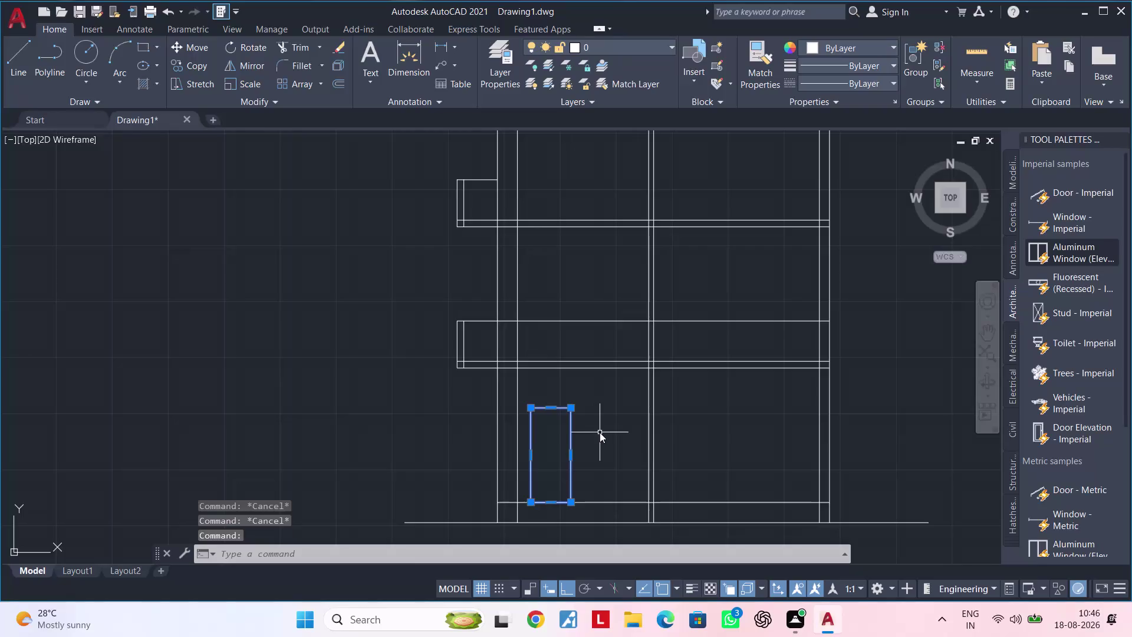
Copy the door rectangle from its bottom base point onto the first-floor line.
key(space)
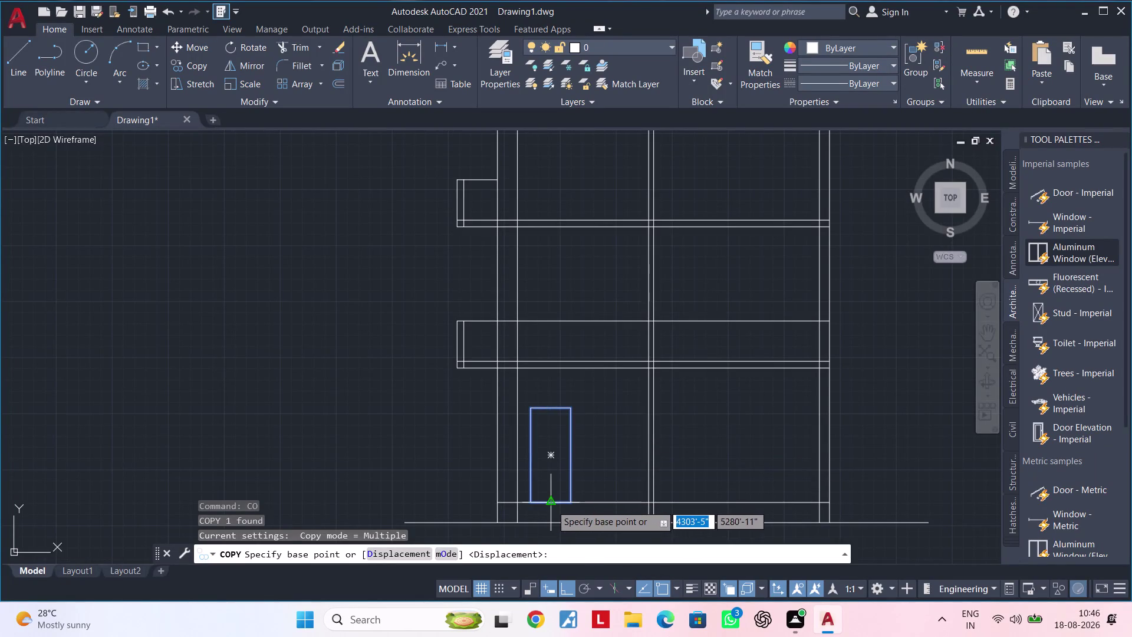
click(552, 505)
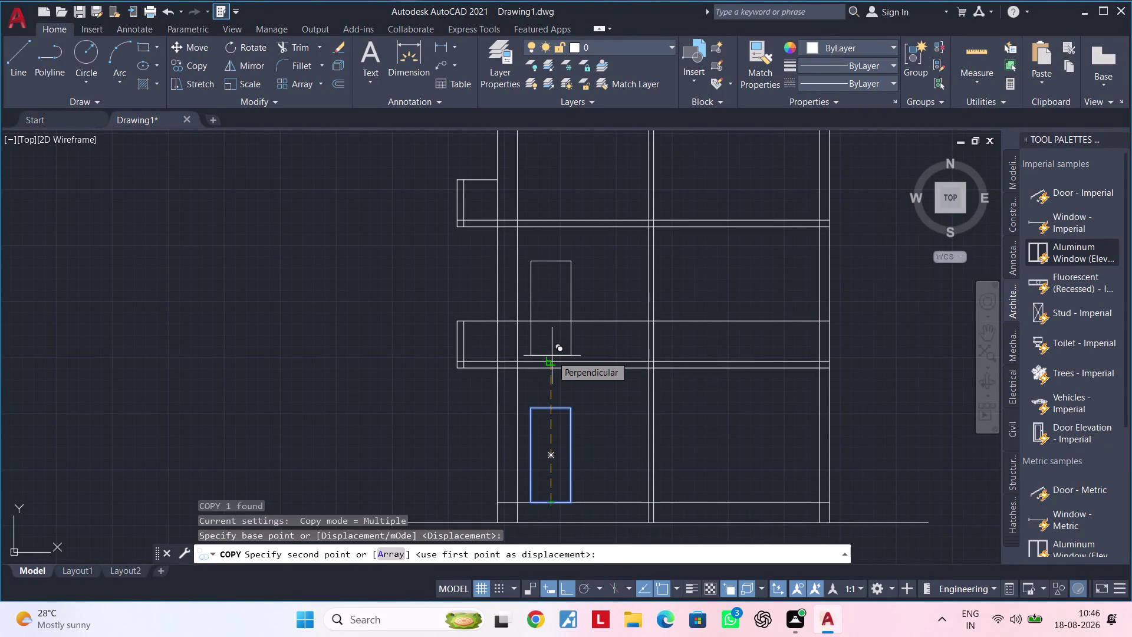
scroll(up, 3)
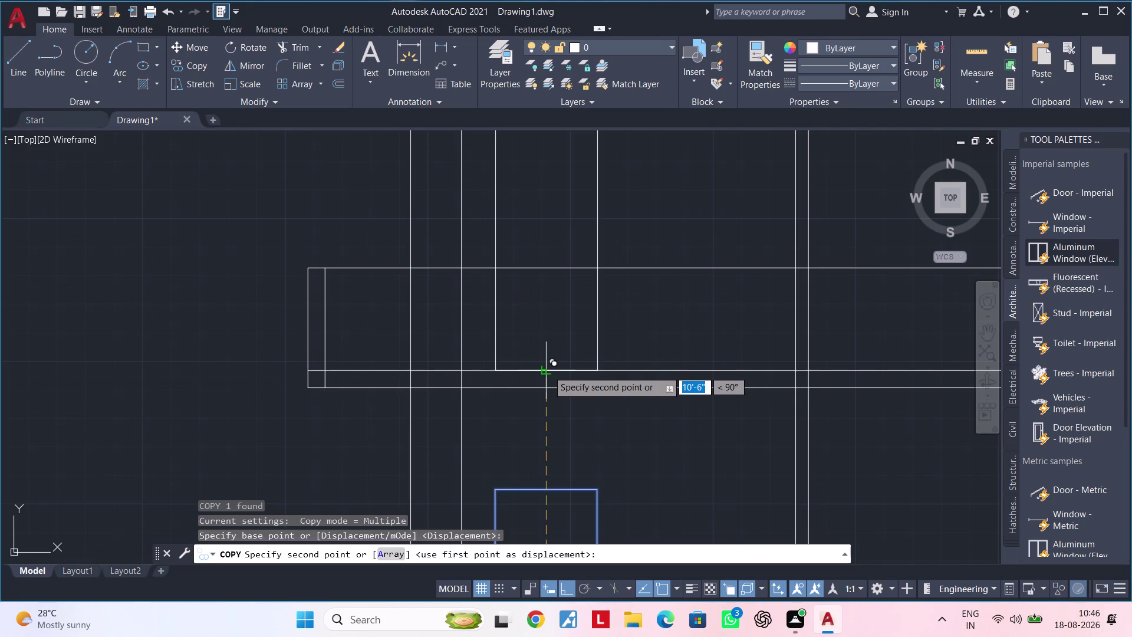
click(548, 370)
Place a second door copy on the second-floor line and end the copy command.
middle_drag(554, 320, 545, 513)
scroll(down, 3)
middle_drag(557, 323, 541, 483)
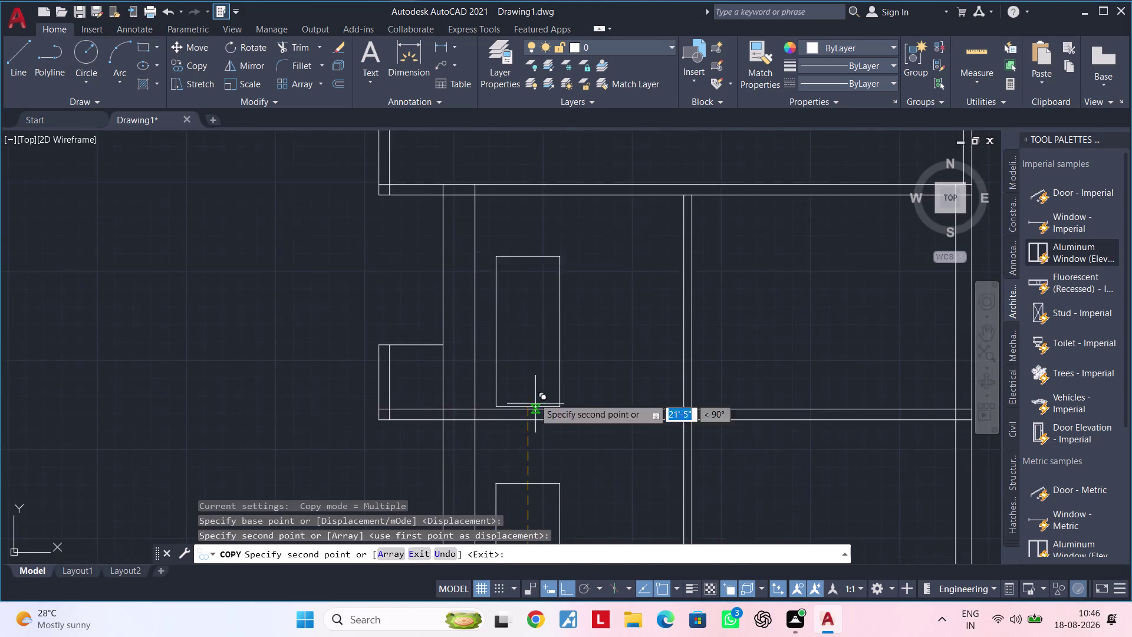
scroll(up, 3)
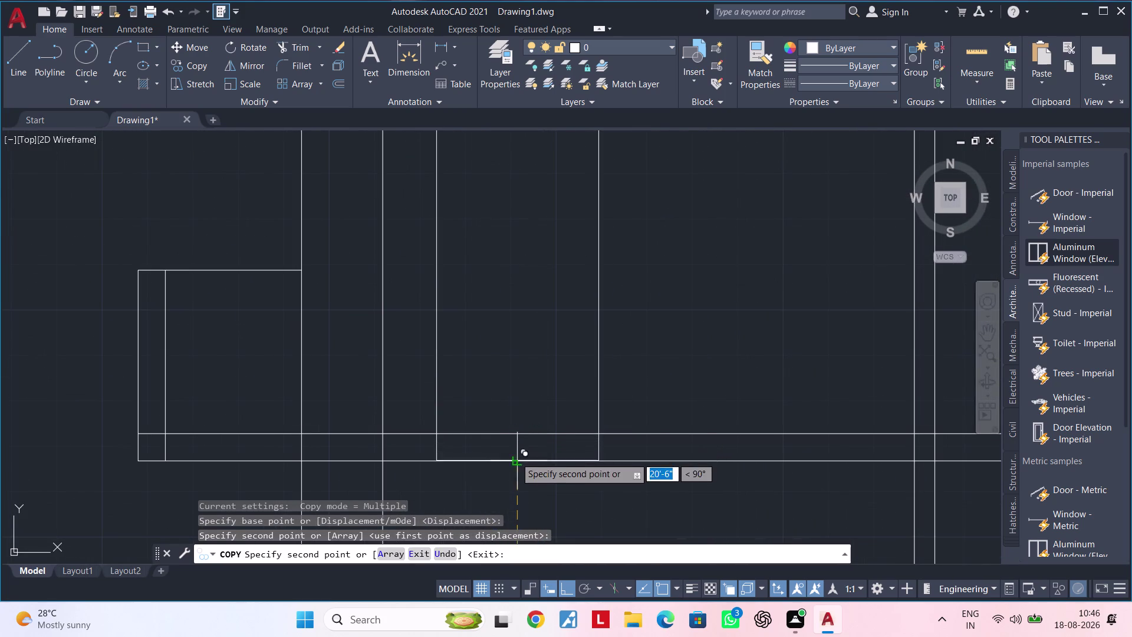
click(517, 432)
scroll(down, 3)
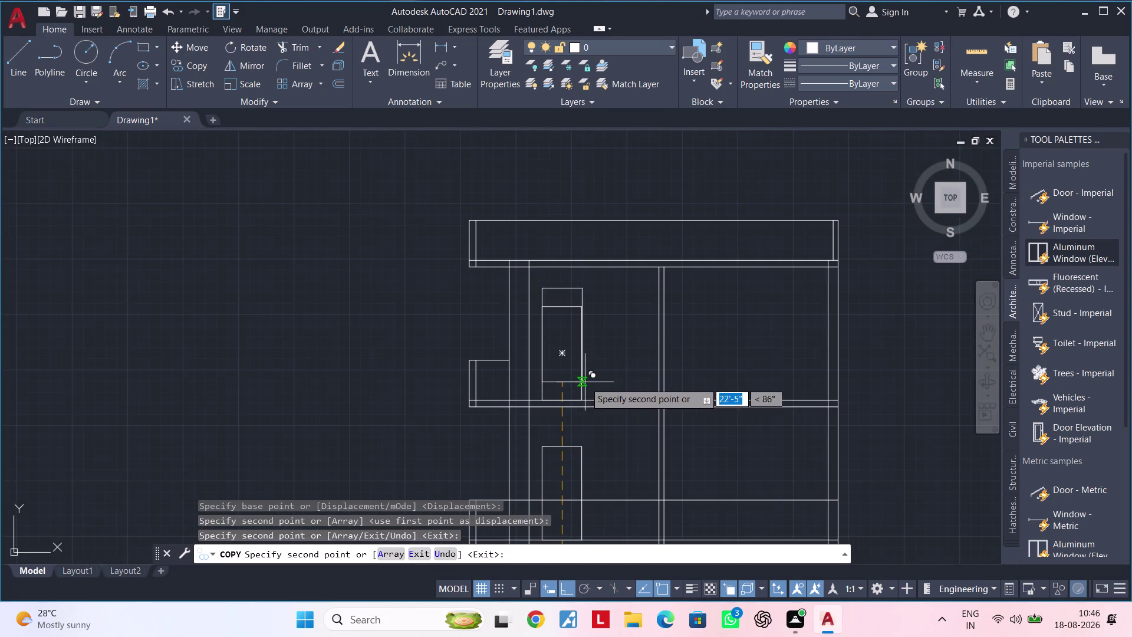
middle_drag(585, 383, 598, 338)
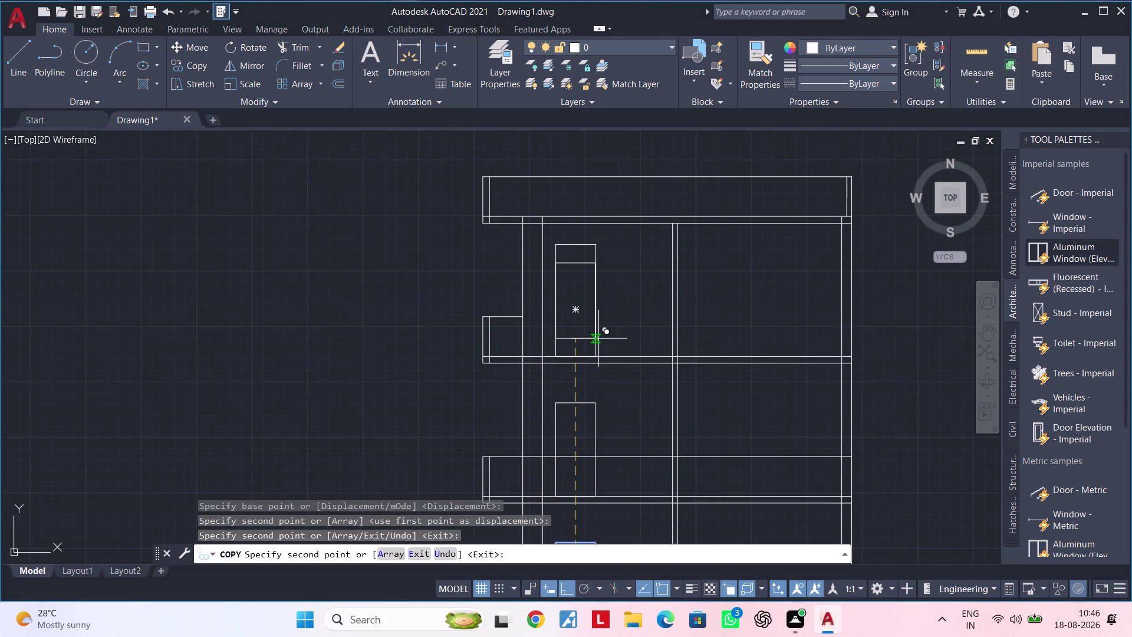
key(Escape)
key(Escape)
key(Escape)
middle_drag(591, 414, 611, 348)
key(Escape)
key(Escape)
key(Escape)
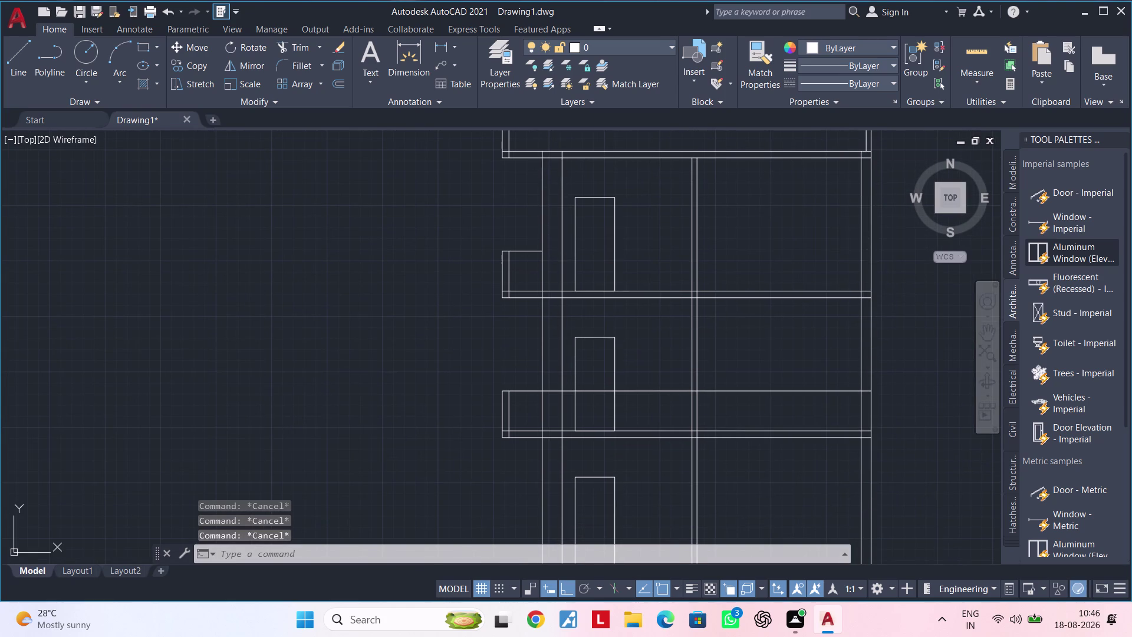
Abandon the trim and erase the horizontal line through the first-floor door.
text(TR)
key(space)
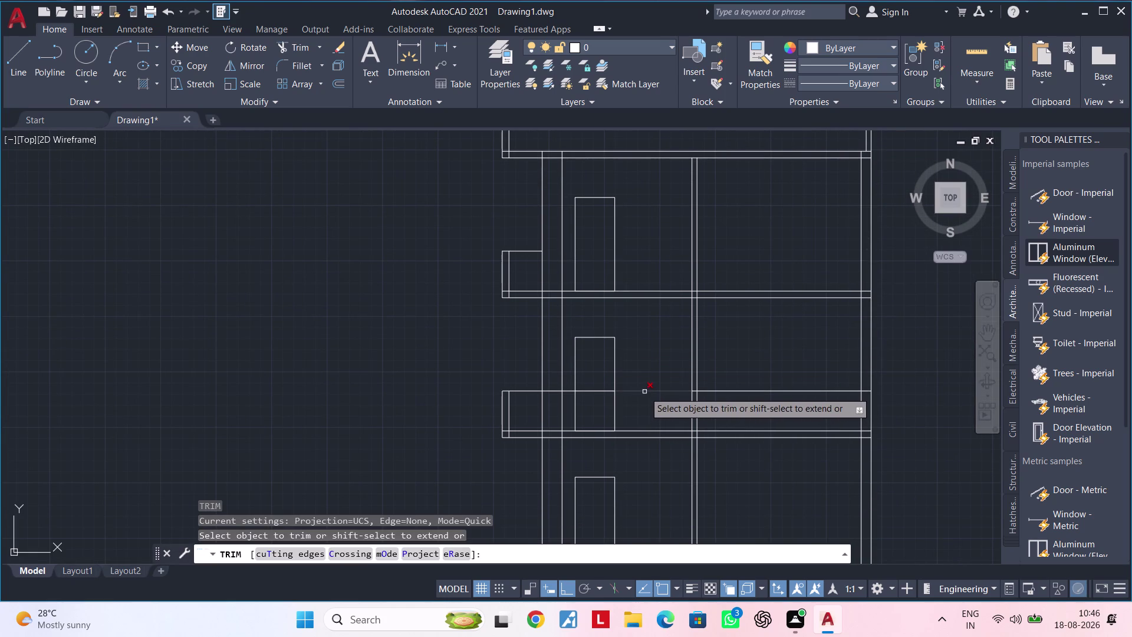
scroll(up, 3)
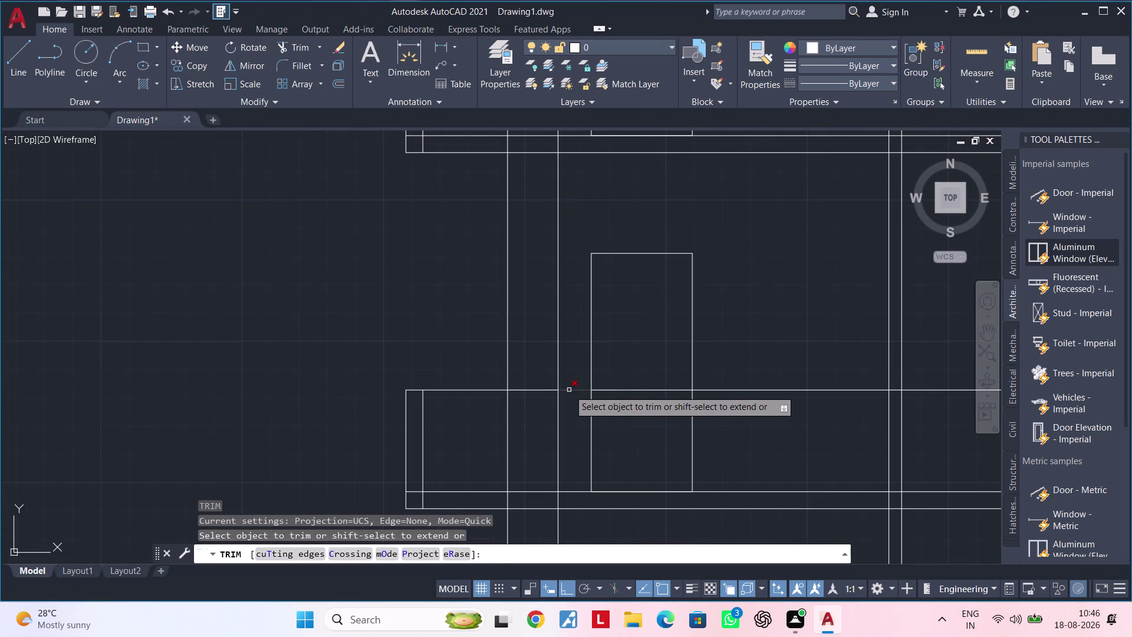
click(569, 389)
key(Escape)
click(641, 390)
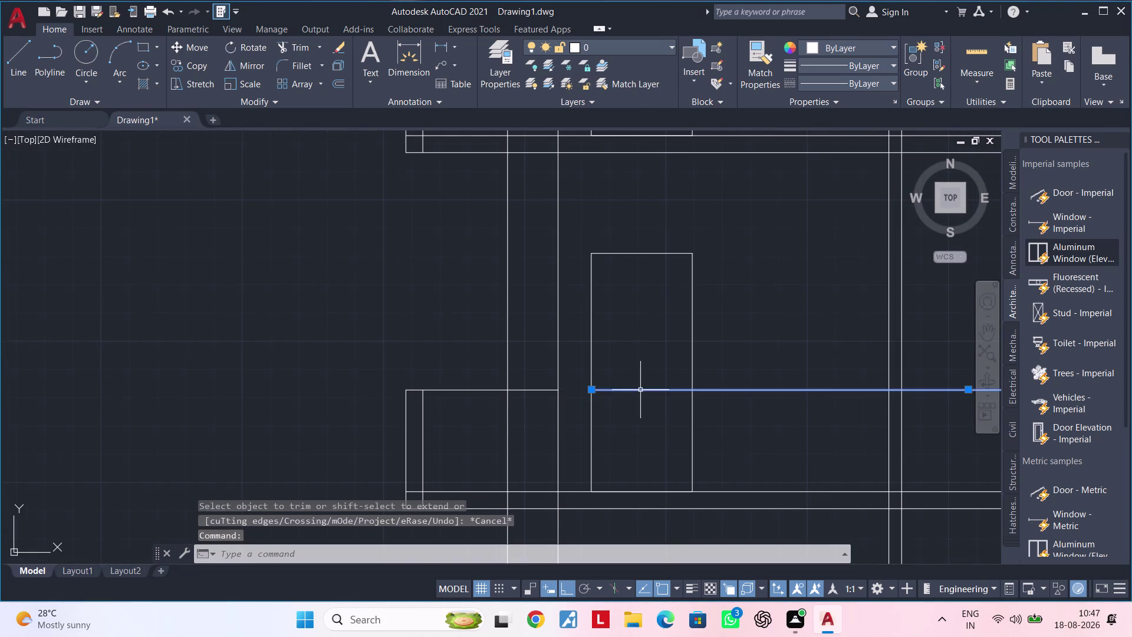
key(Delete)
scroll(down, 3)
middle_drag(693, 413, 627, 413)
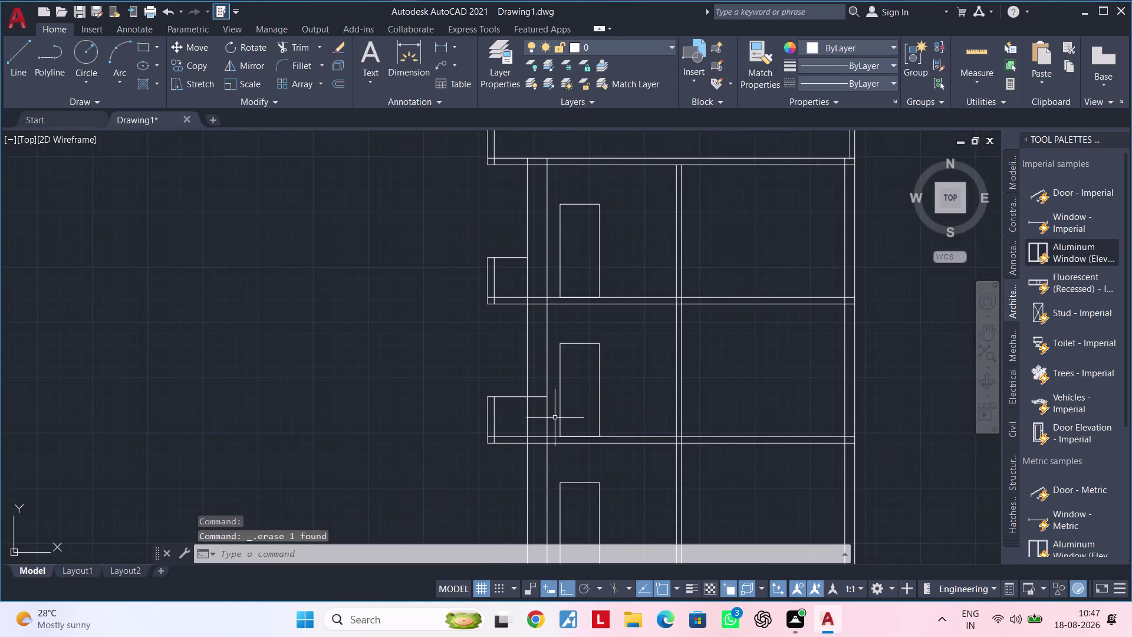
Drag the balcony top line's endpoint grip, then cancel the stretch.
middle_drag(558, 407, 596, 264)
middle_drag(595, 274, 589, 408)
scroll(up, 3)
click(546, 261)
click(555, 260)
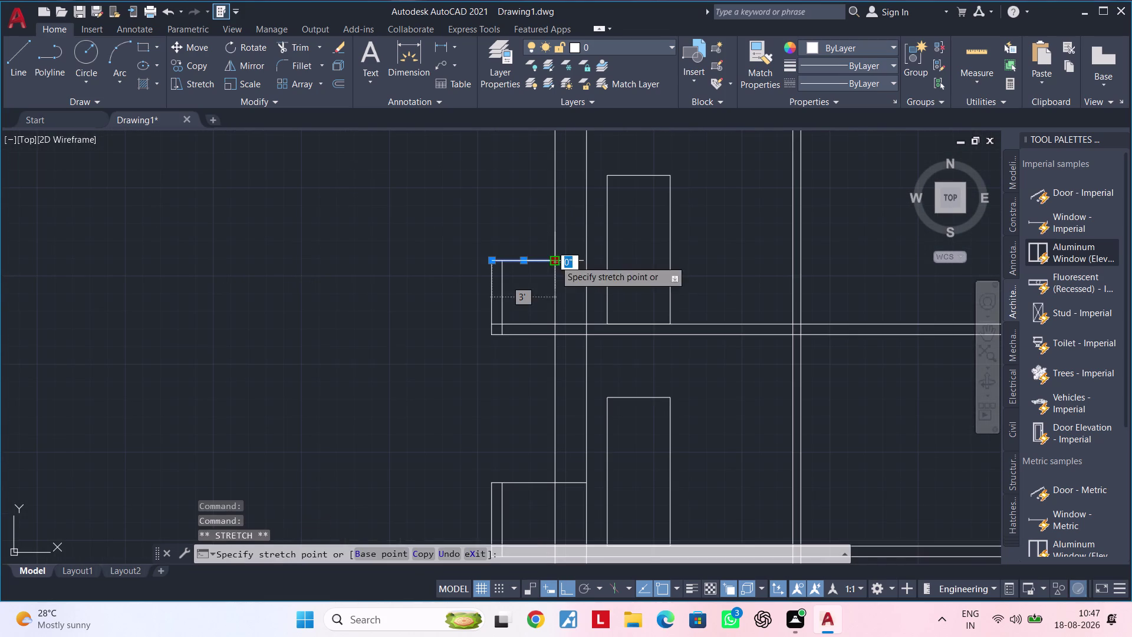
click(590, 258)
scroll(down, 3)
key(Escape)
Clear all selections and pending commands, and bring the ground floor into view.
middle_drag(675, 319, 647, 306)
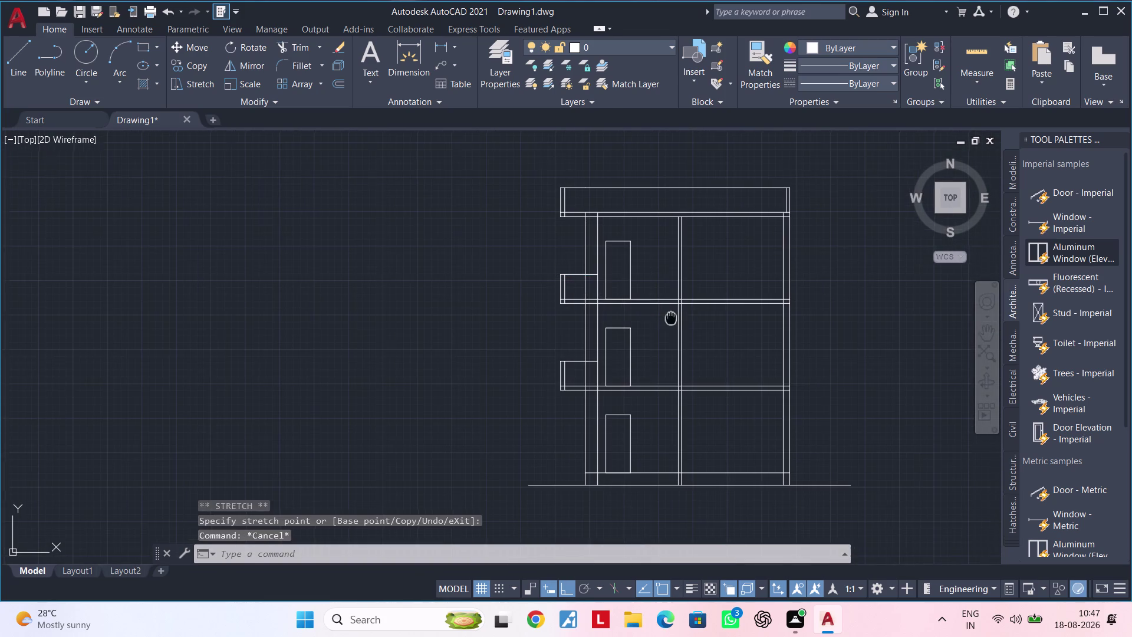
middle_drag(648, 306, 597, 286)
key(Escape)
key(Escape)
key(Escape)
key(Escape)
key(Escape)
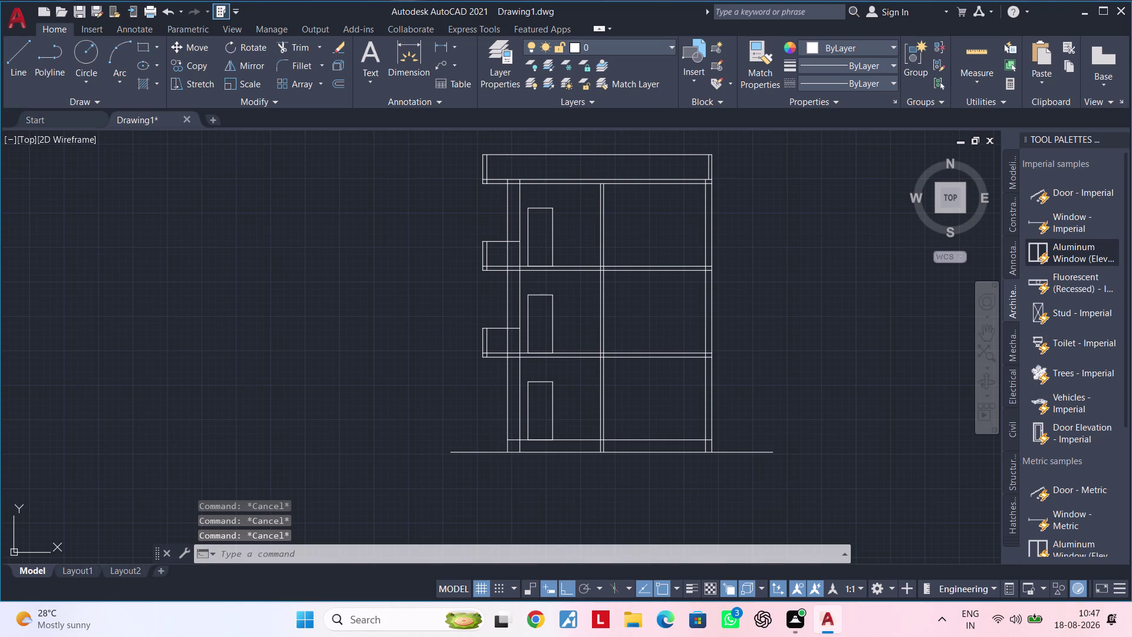
key(Escape)
key(Escape)
key(Escape)
key(Escape)
key(Escape)
key(Escape)
key(Escape)
middle_drag(580, 318, 591, 203)
scroll(up, 3)
middle_drag(588, 282, 539, 333)
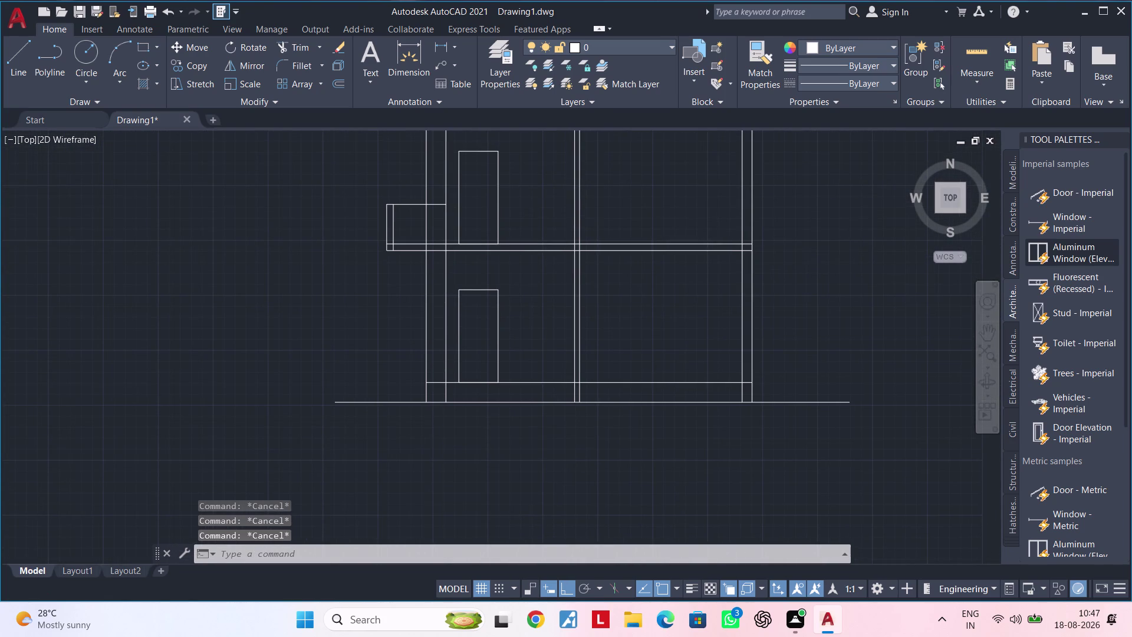
Draw a square window rectangle beside the ground-floor door.
key(Escape)
key(Escape)
key(r)
key(e)
text(C)
key(space)
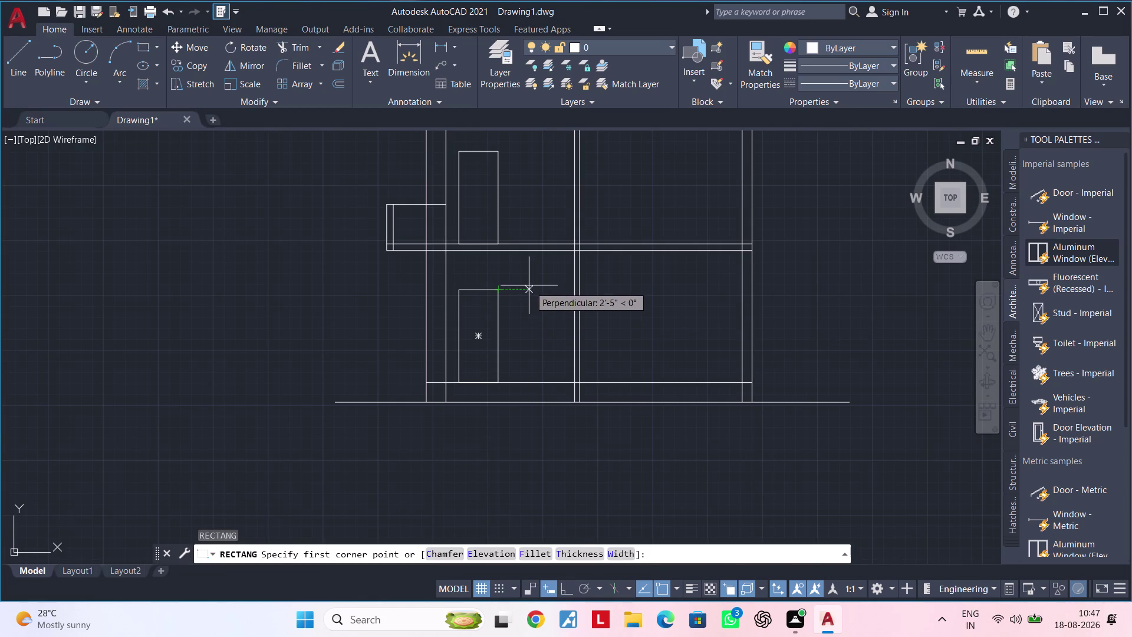
click(527, 287)
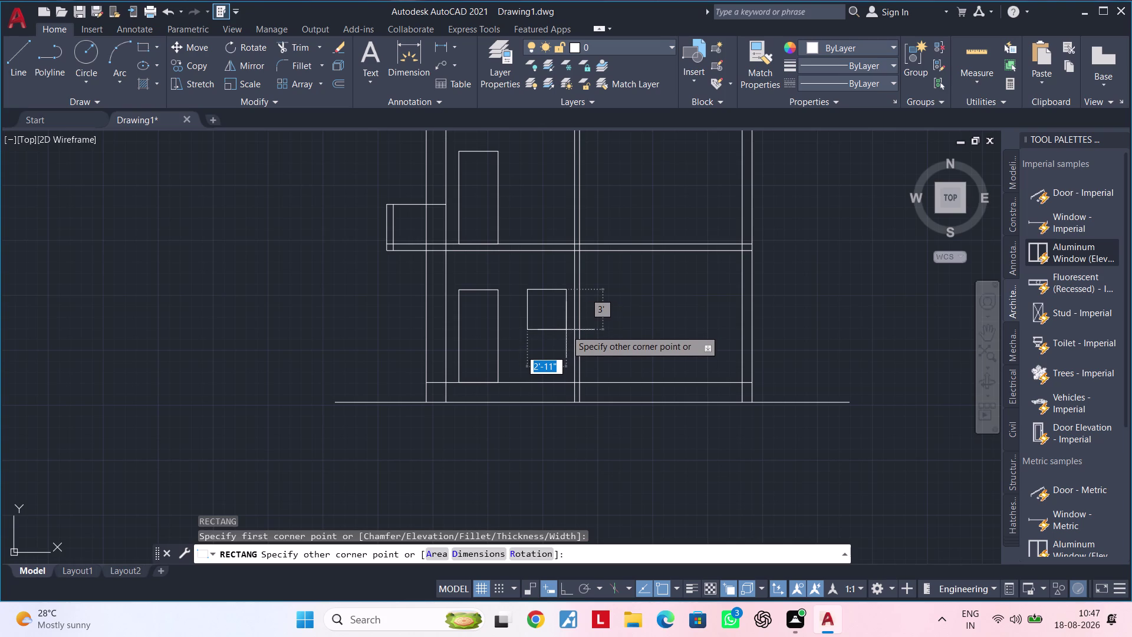
click(567, 329)
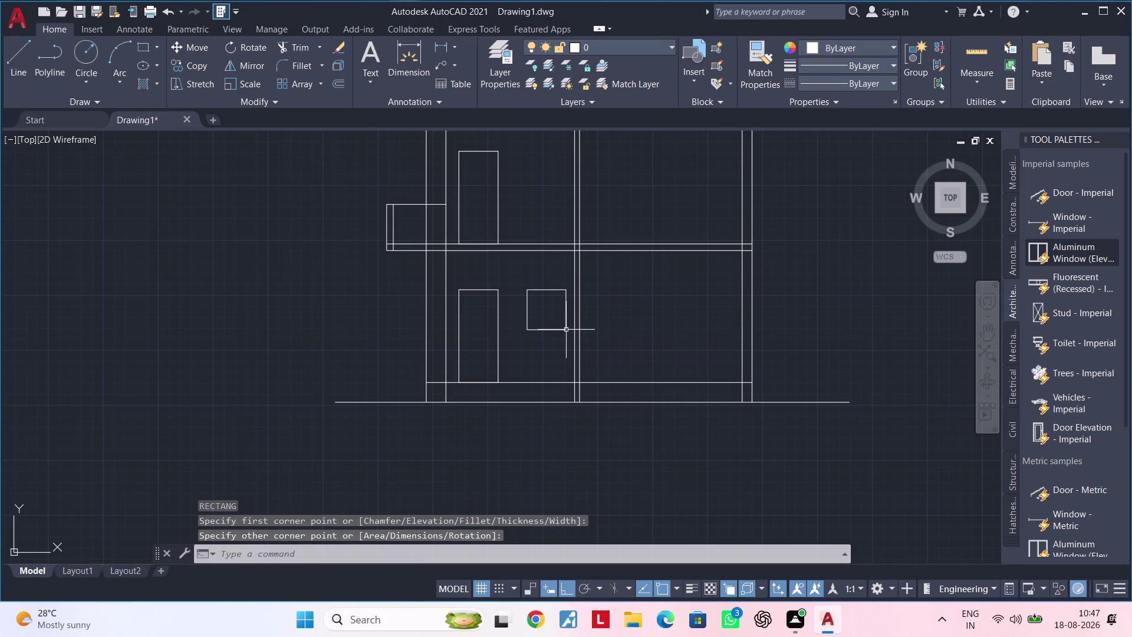
Move the new window square slightly to the left.
scroll(up, 3)
click(546, 329)
middle_drag(545, 303, 476, 357)
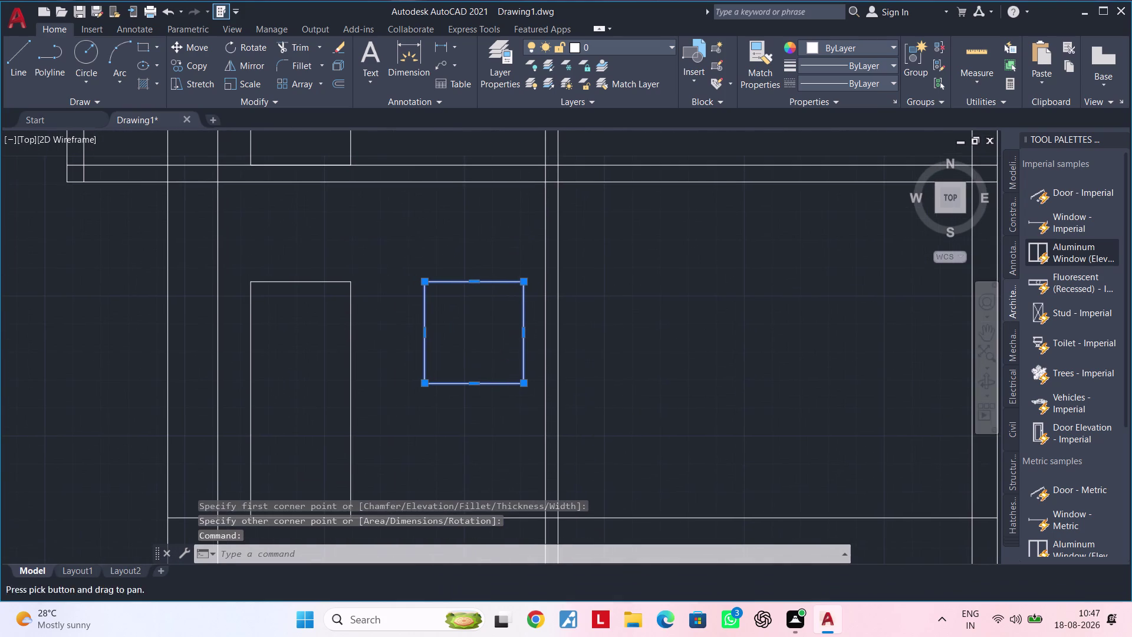
key(m)
key(space)
click(476, 340)
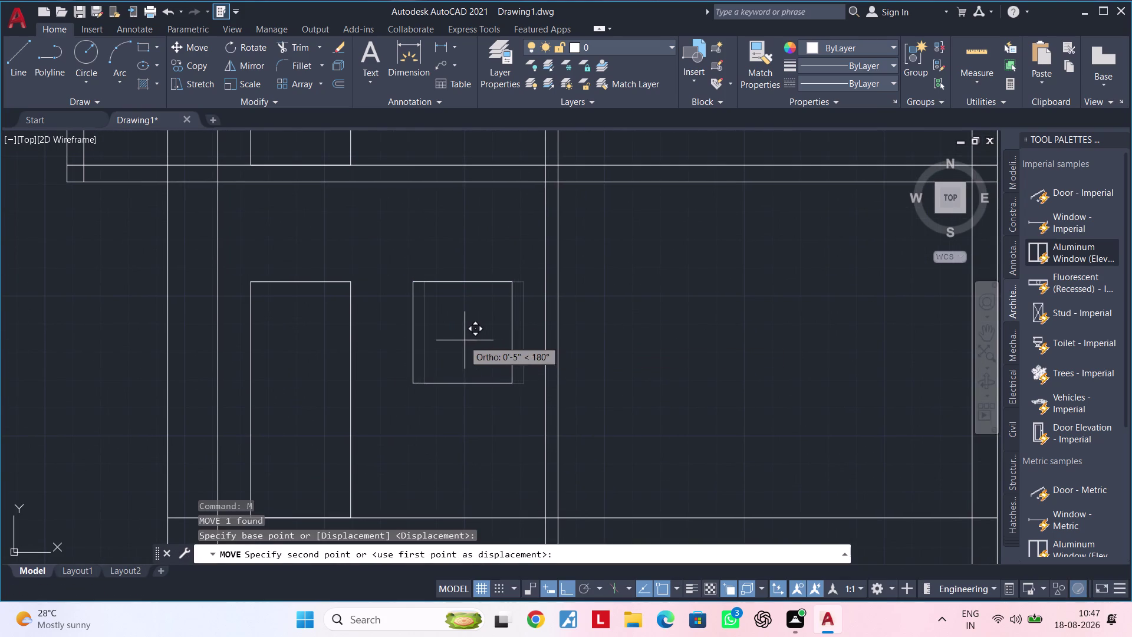
click(462, 341)
middle_drag(463, 340, 448, 399)
key(Escape)
key(Escape)
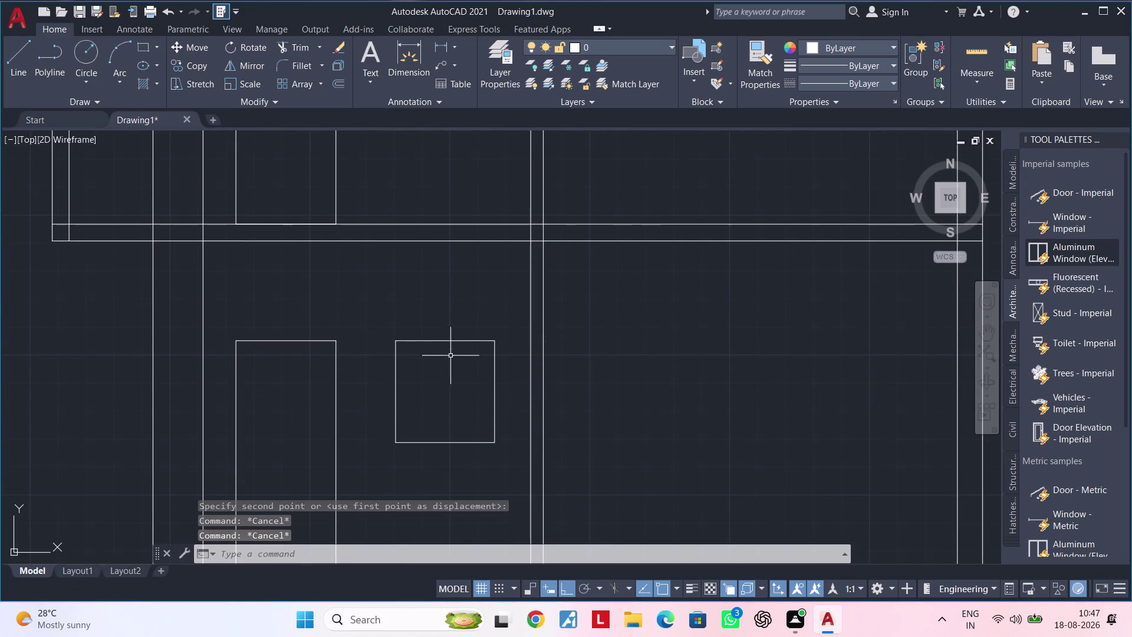
Copy the window from the door-top base point onto the first and second floors.
click(450, 340)
key(c)
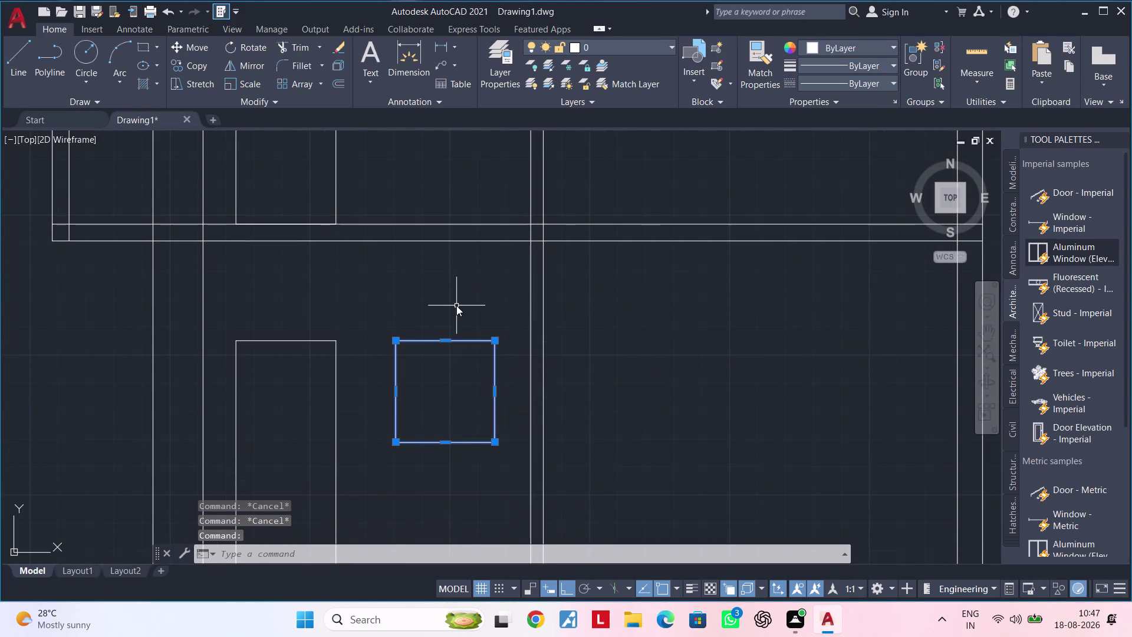
text(O)
key(space)
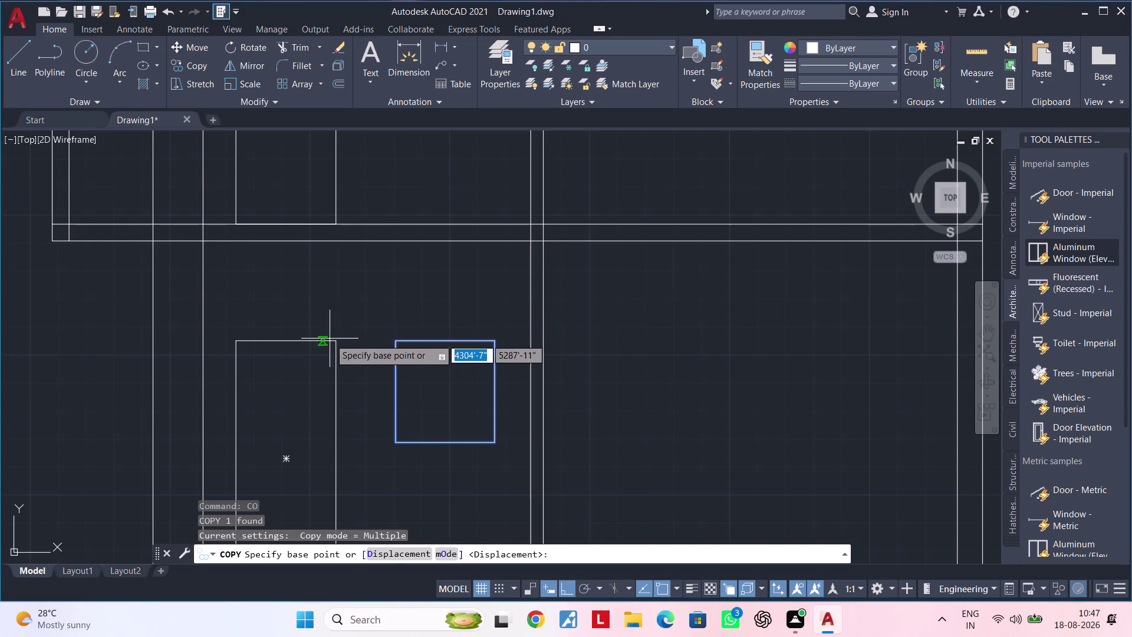
click(285, 339)
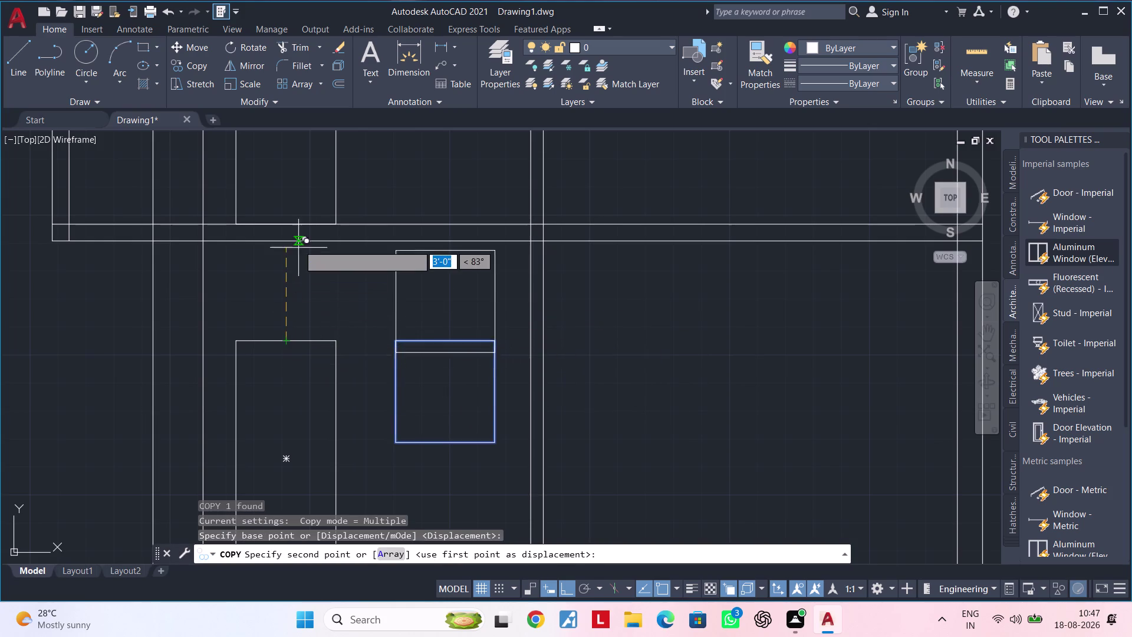
middle_drag(299, 244, 296, 419)
click(283, 163)
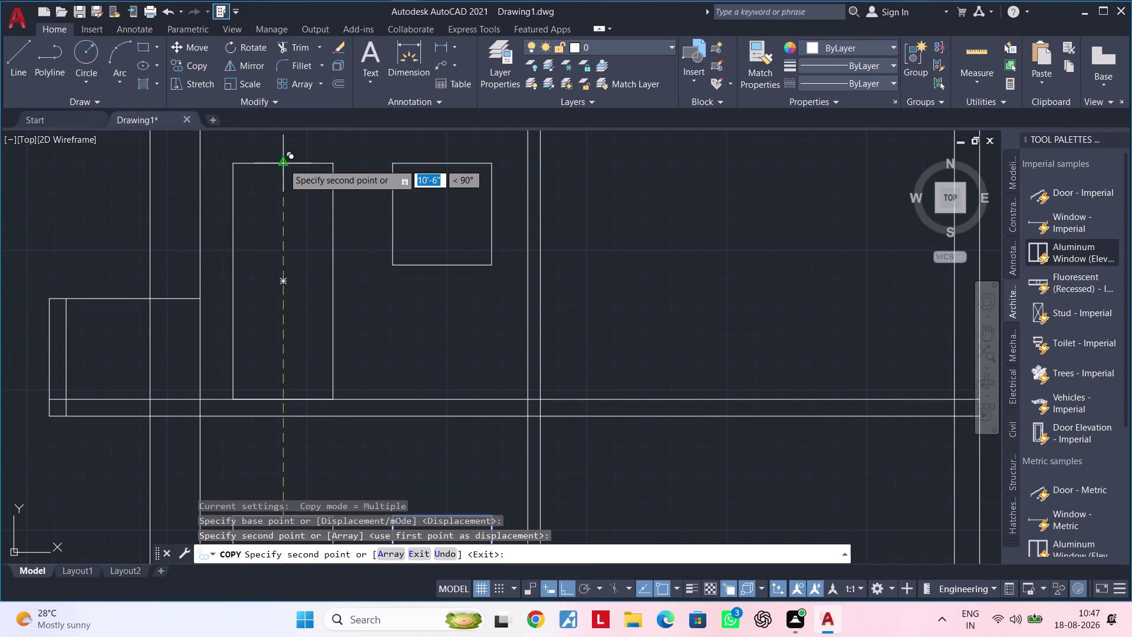
middle_drag(308, 156, 307, 465)
middle_drag(260, 186, 267, 374)
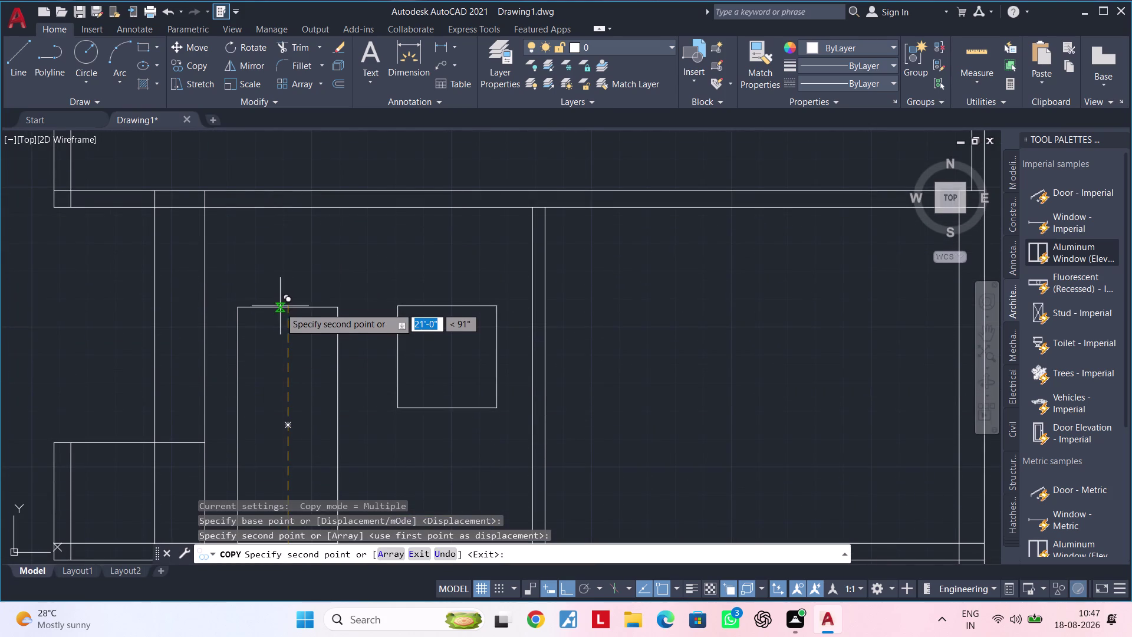
click(289, 309)
scroll(down, 3)
key(Escape)
key(Escape)
middle_drag(522, 340, 513, 334)
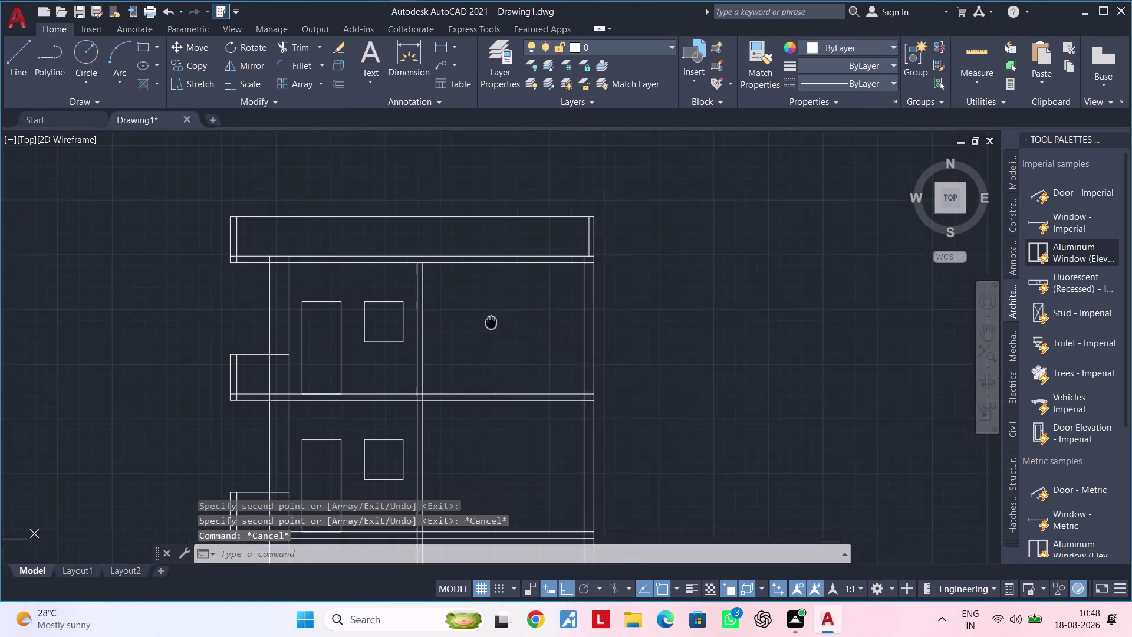
Pan and zoom to the section's upper floors, clearing any pending commands.
middle_drag(512, 334, 400, 289)
scroll(down, 3)
middle_drag(468, 325, 463, 256)
middle_drag(429, 263, 490, 262)
key(Escape)
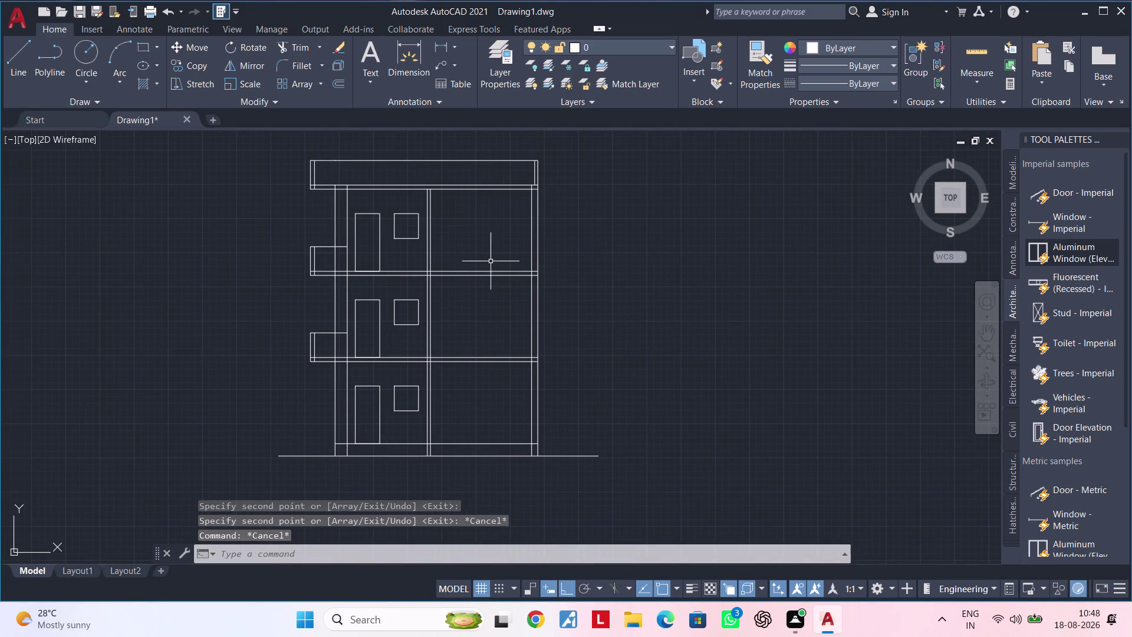
key(Escape)
key(Escape)
key(Escape)
key(Escape)
key(Escape)
key(Escape)
key(Escape)
key(Escape)
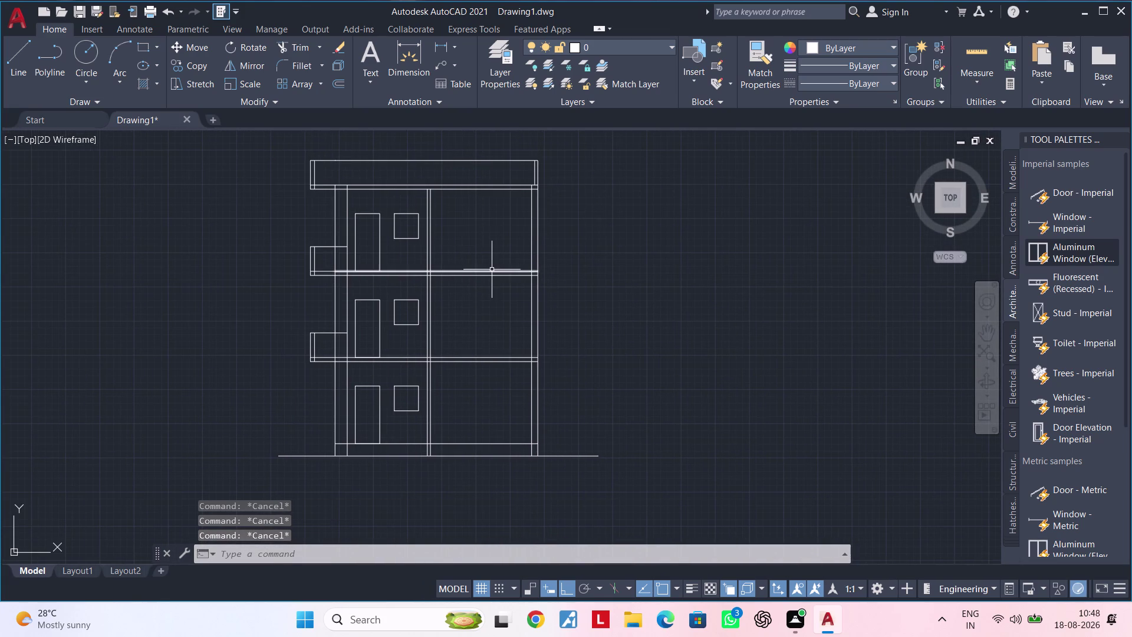
middle_drag(492, 266, 475, 326)
scroll(up, 3)
middle_drag(463, 286, 451, 289)
key(Escape)
key(Escape)
key(Escape)
key(Escape)
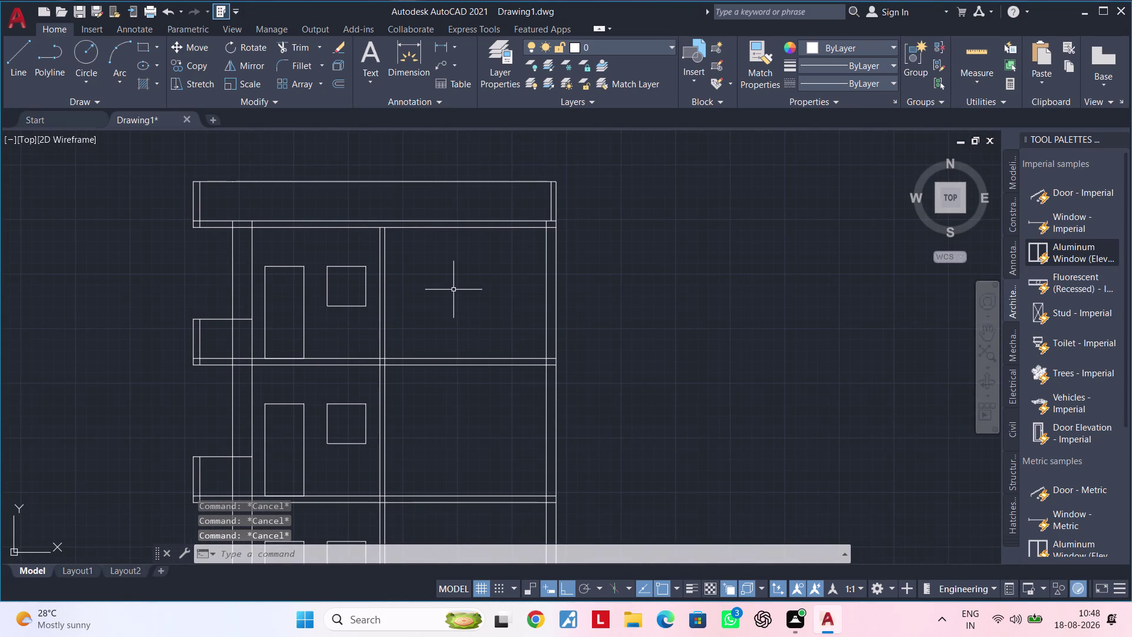
key(Escape)
key(Escape)
key(Escape)
Draw a square window rectangle in the top floor's right-hand room.
text(REC)
key(space)
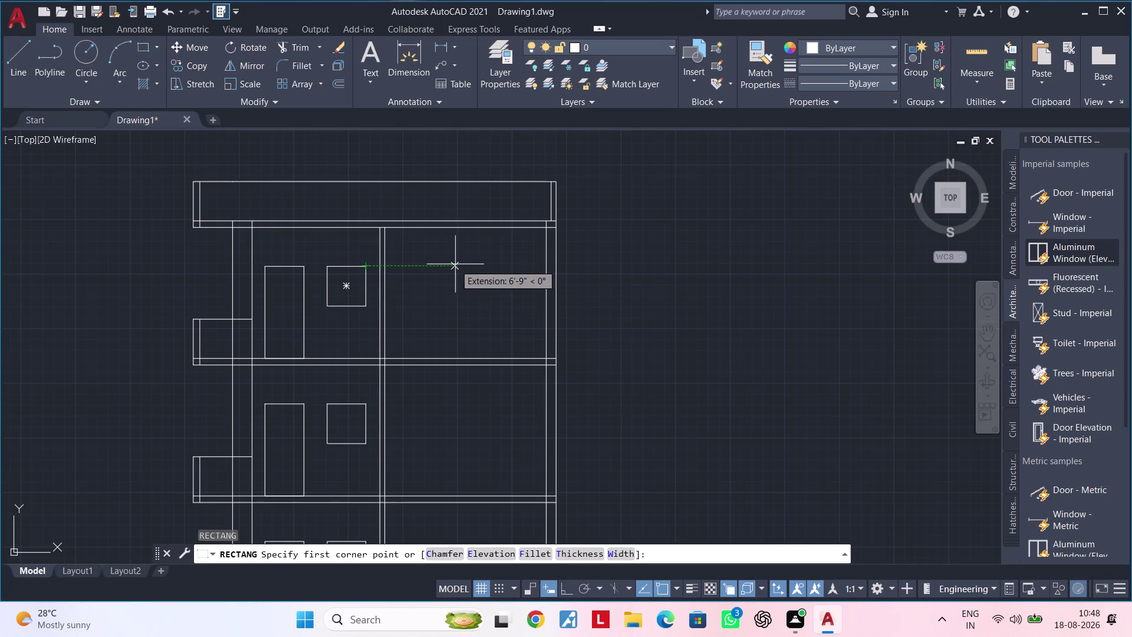
click(454, 264)
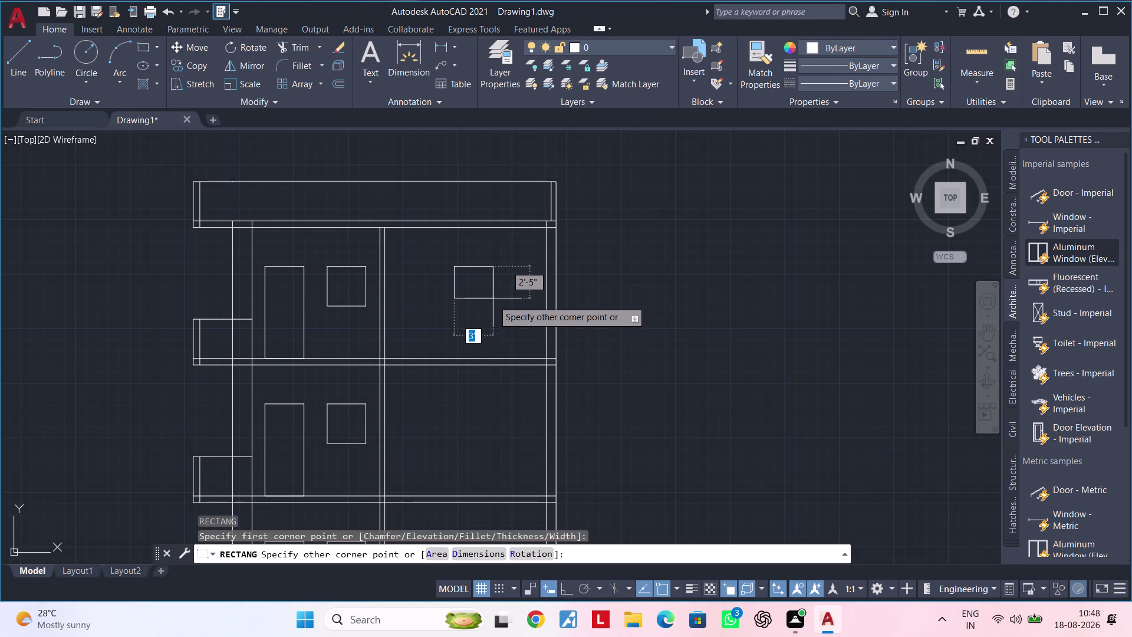
click(493, 307)
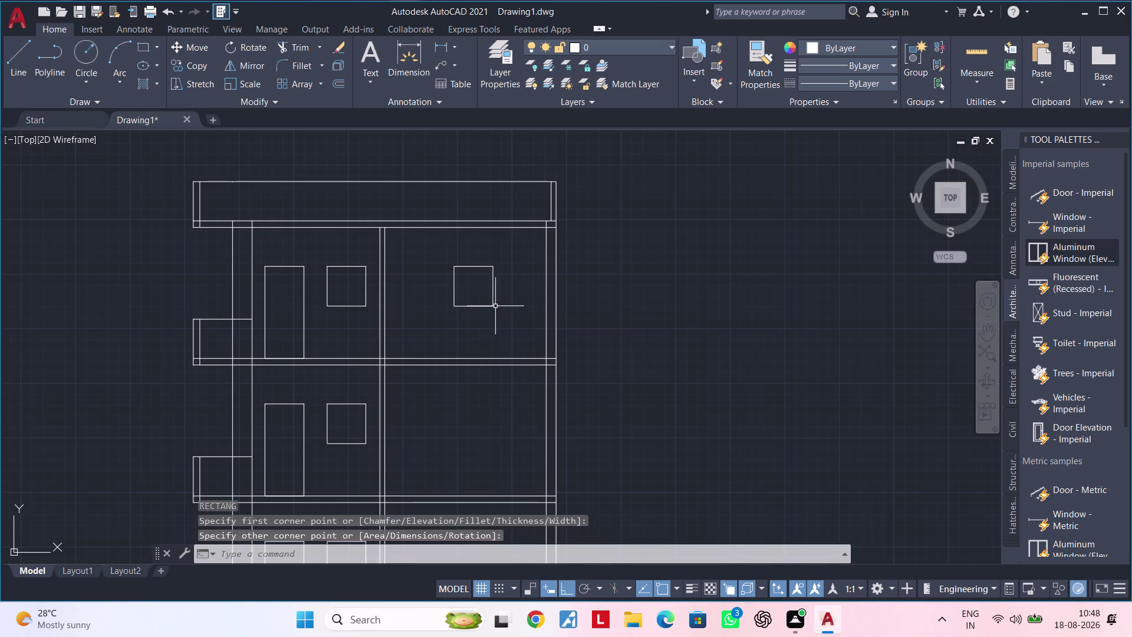
middle_drag(501, 308, 510, 303)
key(Escape)
key(Escape)
key(Escape)
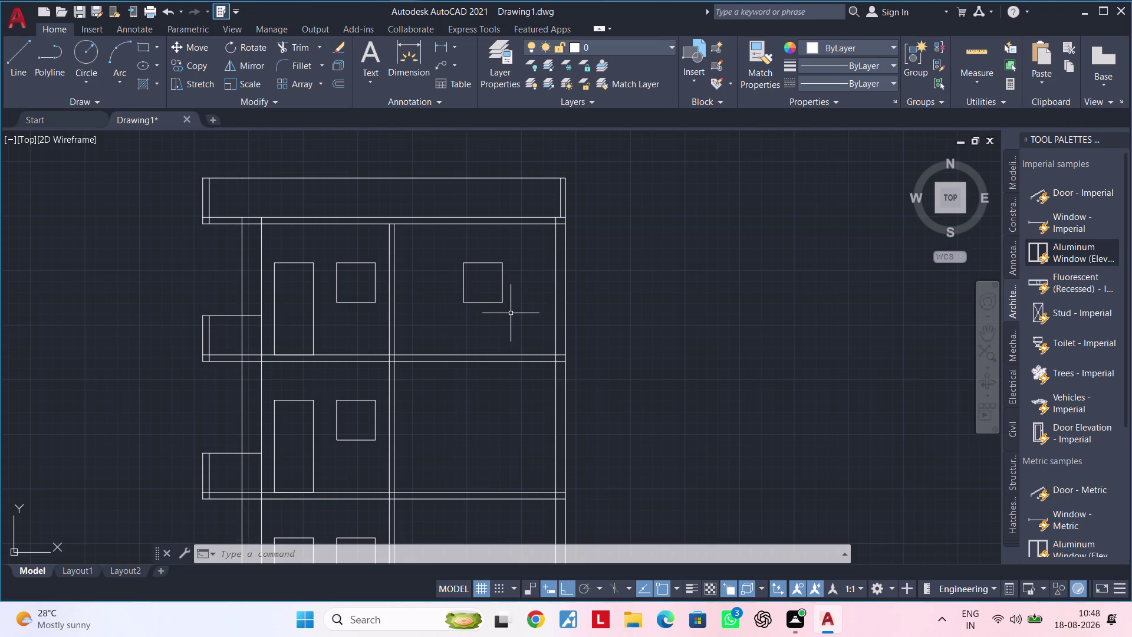
middle_drag(508, 314, 495, 336)
key(Escape)
Select the new top-floor window square and begin copying it from a base point.
click(502, 271)
click(430, 344)
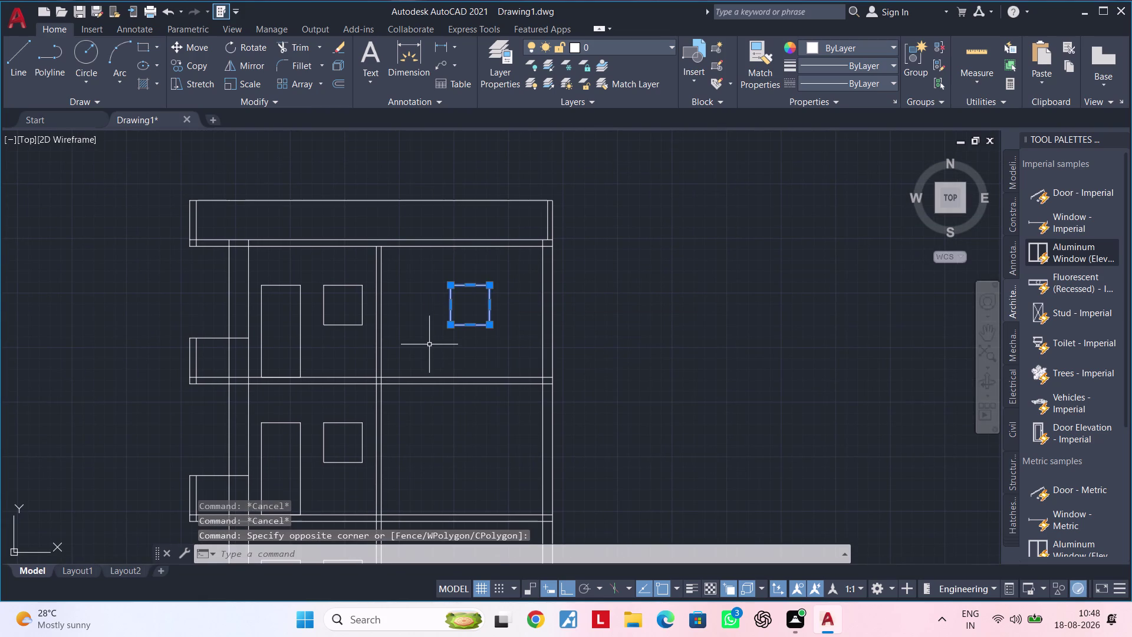
text(C)
text(O)
key(space)
click(343, 284)
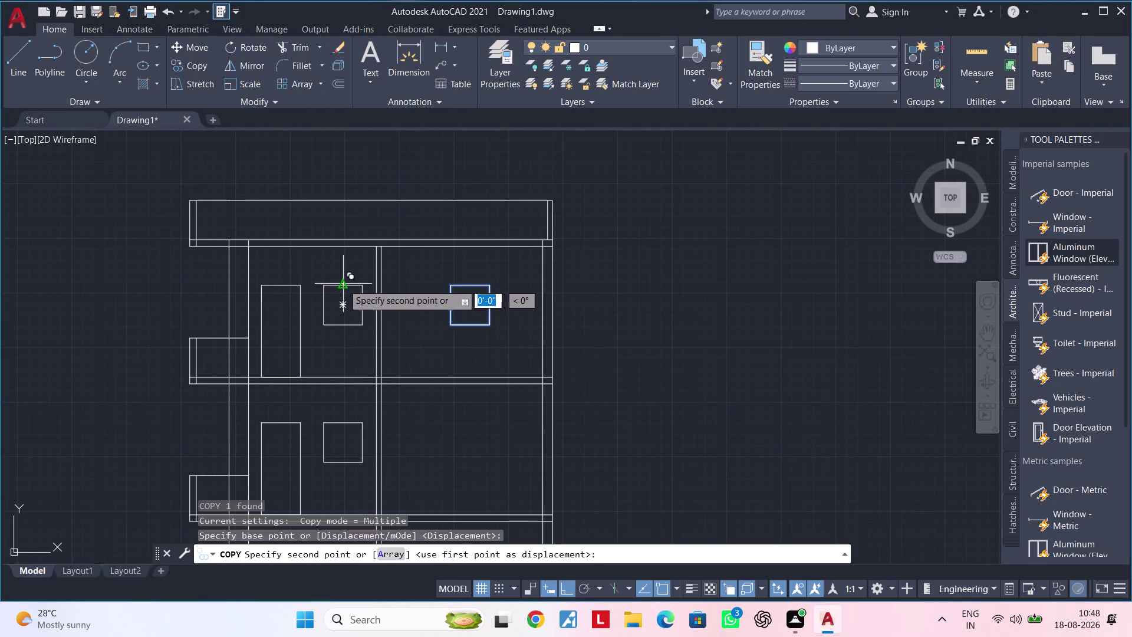
Place copies of the square window in the right-hand rooms of the two lower floors.
click(344, 424)
middle_drag(355, 405, 422, 280)
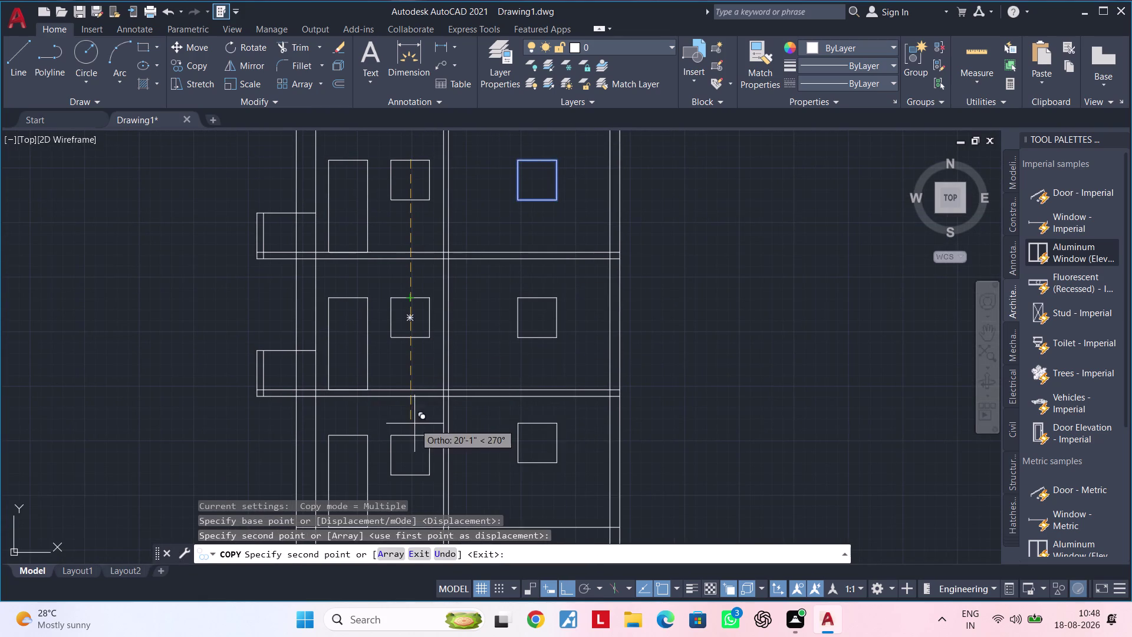
click(410, 434)
scroll(down, 3)
middle_drag(553, 413, 577, 356)
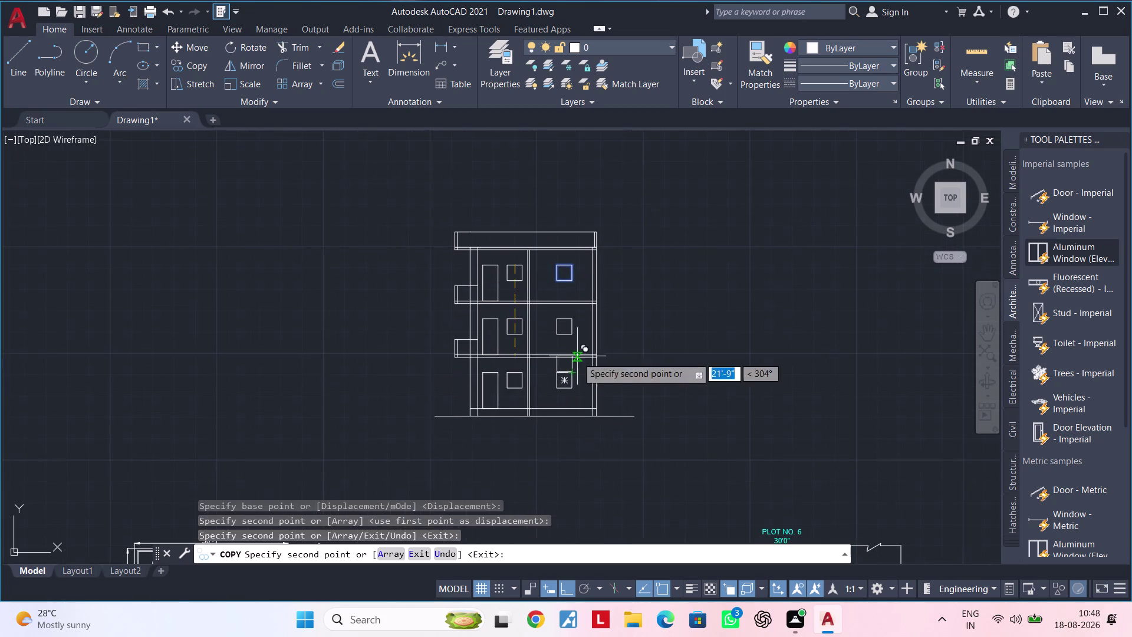
key(Escape)
key(Escape)
key(Escape)
key(Escape)
key(Escape)
key(Escape)
key(Escape)
key(Escape)
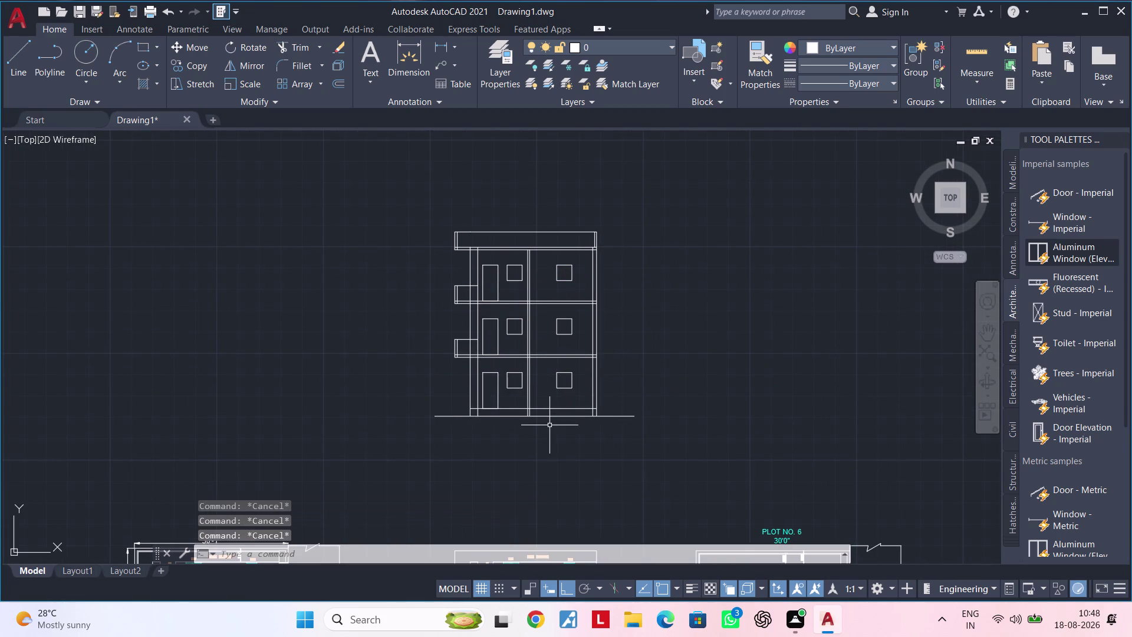
scroll(up, 3)
middle_drag(536, 427, 535, 439)
key(Escape)
key(Escape)
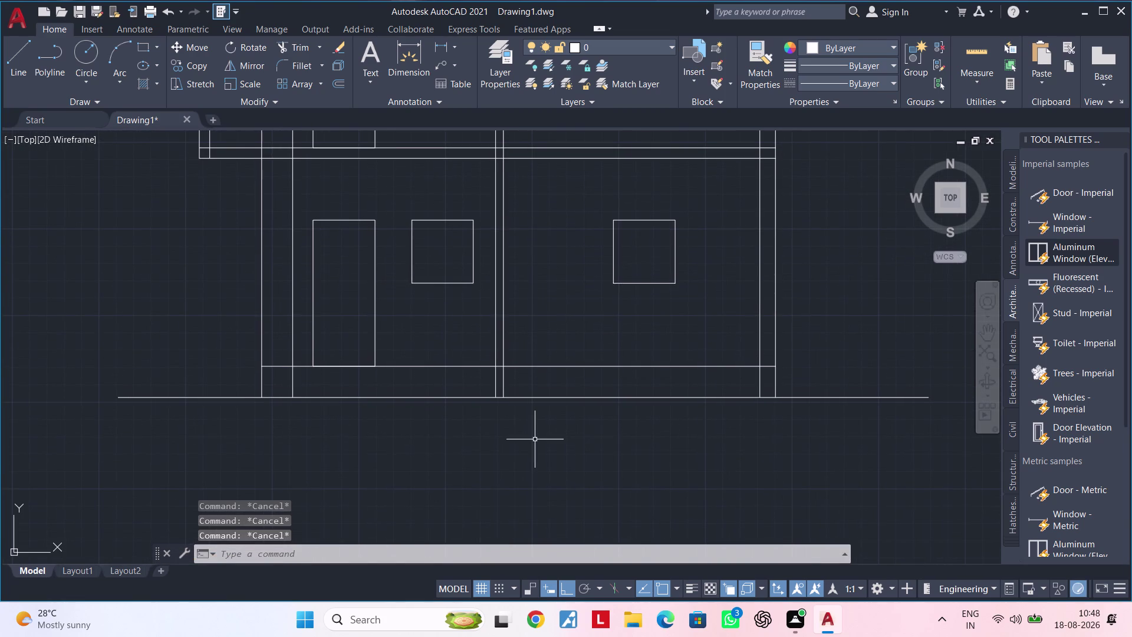
Fence-trim the leftover vertical line pieces around the copied windows with TR.
text(TR)
key(space)
scroll(up, 3)
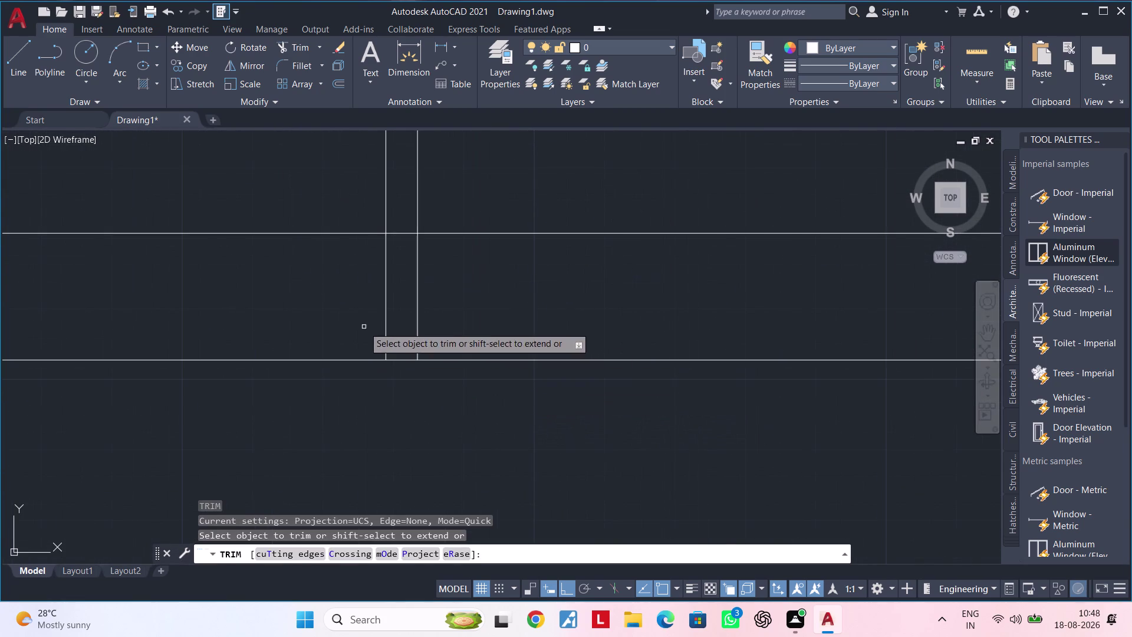
drag(400, 317, 469, 317)
click(509, 317)
drag(423, 304, 292, 304)
drag(316, 303, 329, 304)
drag(351, 306, 520, 306)
click(526, 307)
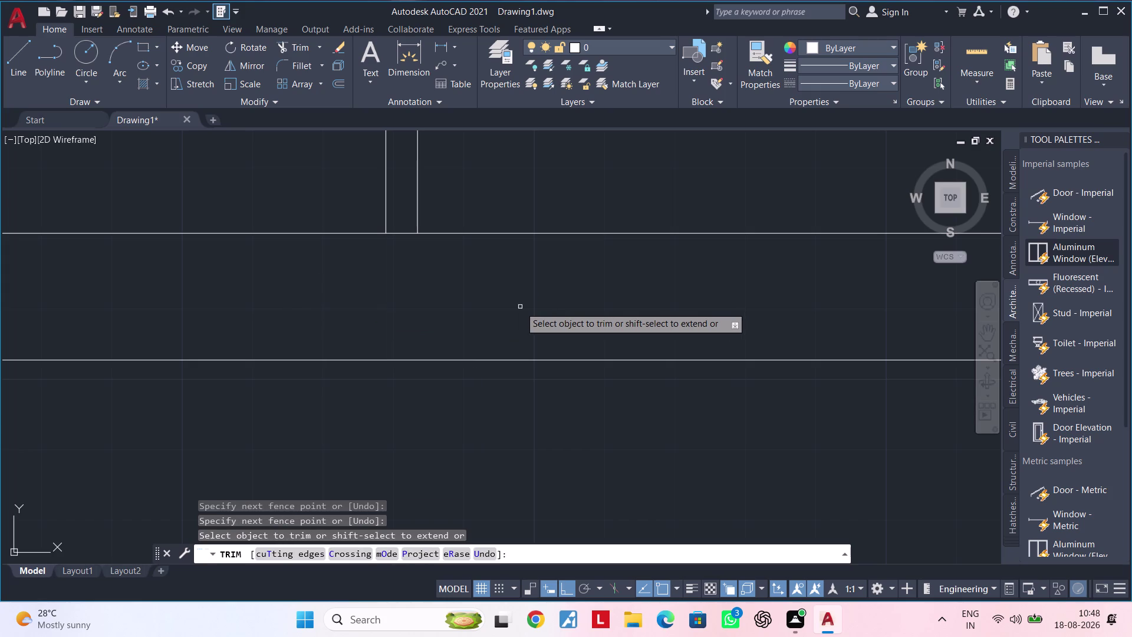
scroll(down, 3)
scroll(down, 3)
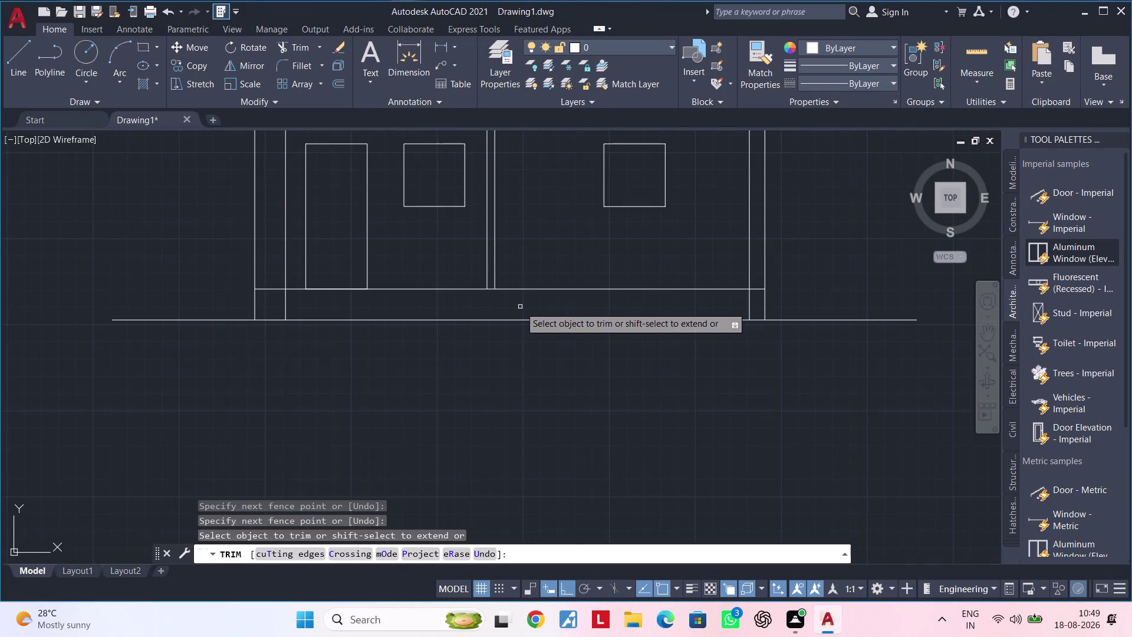
key(Escape)
key(Escape)
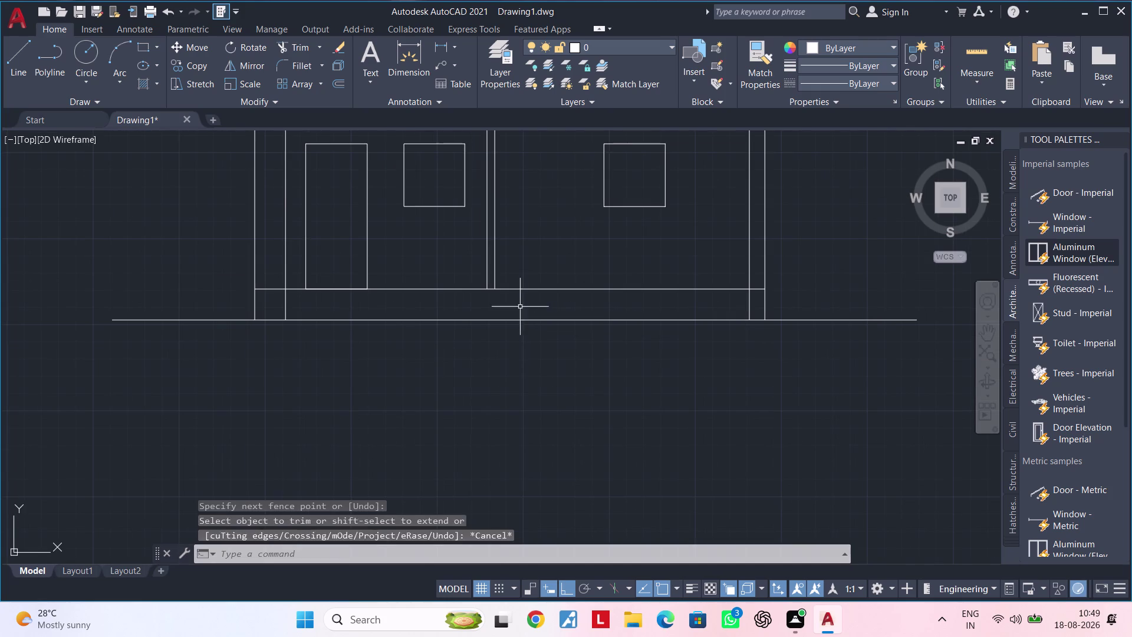
key(Escape)
key(Escape)
key(Escape)
key(Escape)
key(Escape)
key(Escape)
key(Escape)
middle_drag(520, 326, 518, 369)
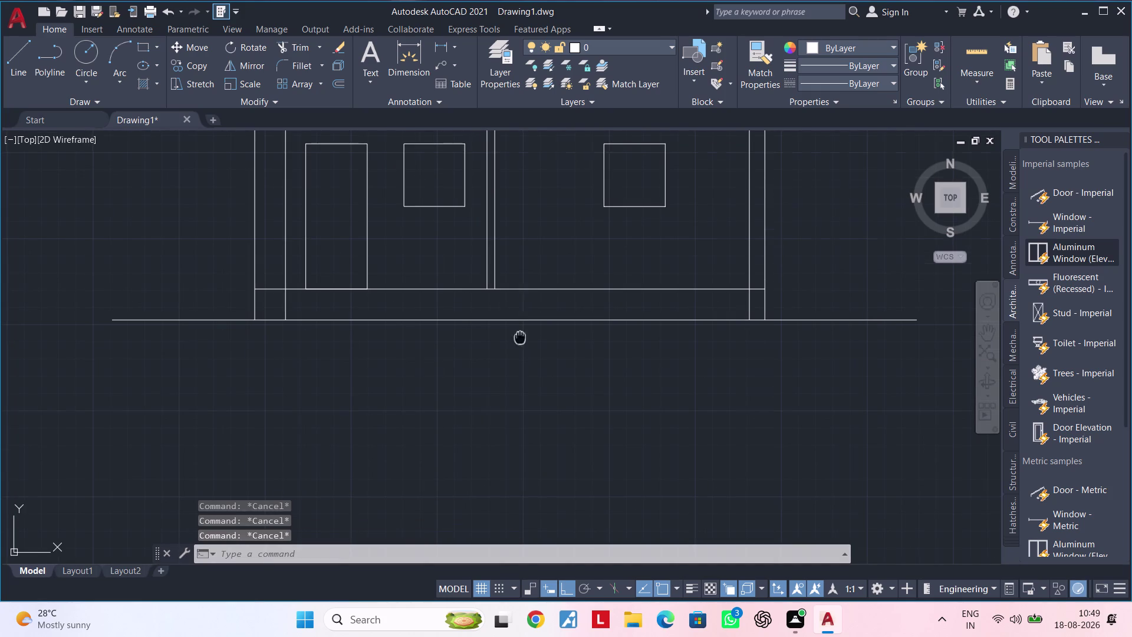
middle_drag(518, 369, 496, 477)
scroll(down, 3)
middle_drag(503, 416, 556, 438)
scroll(down, 3)
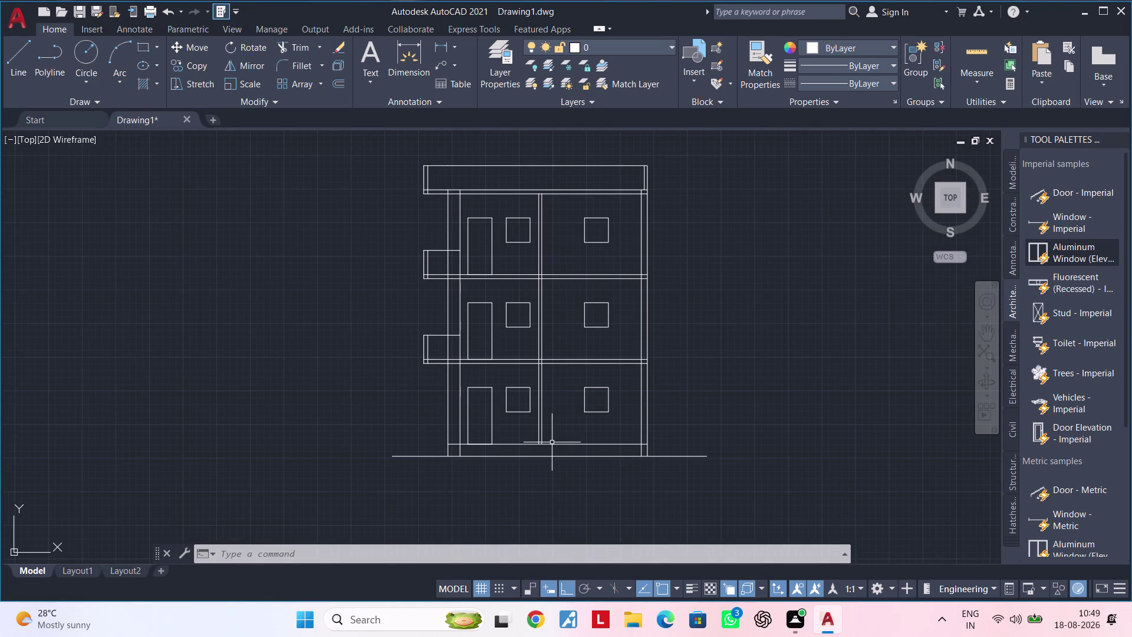
middle_drag(566, 437, 576, 440)
scroll(down, 3)
middle_drag(574, 439, 591, 323)
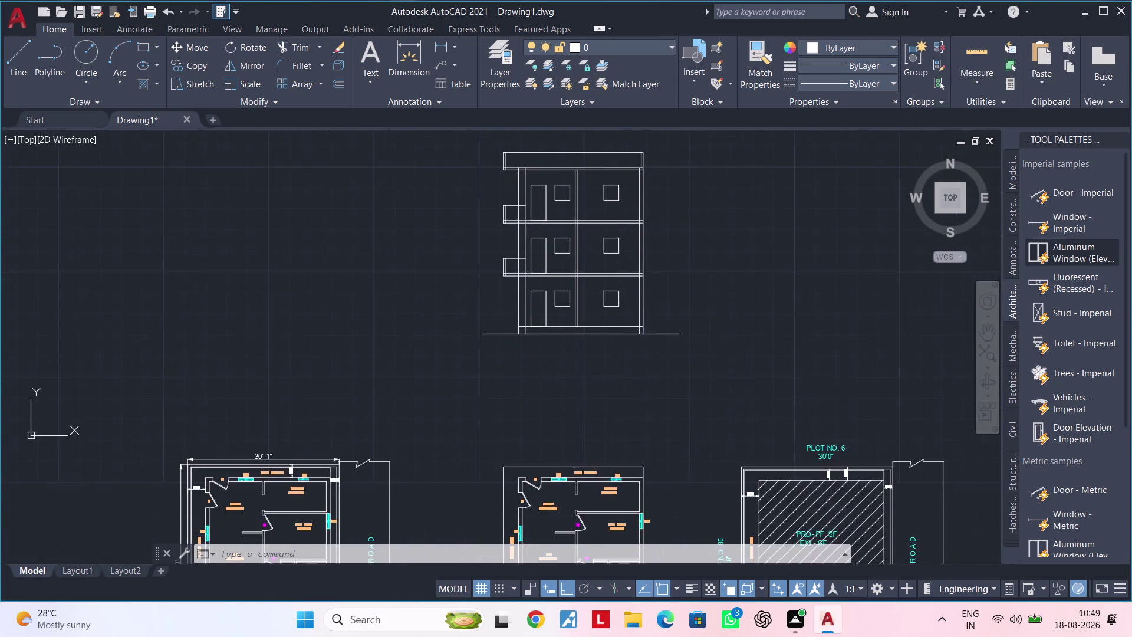
scroll(down, 3)
middle_drag(590, 379, 565, 421)
scroll(up, 3)
middle_drag(570, 357, 562, 420)
scroll(up, 3)
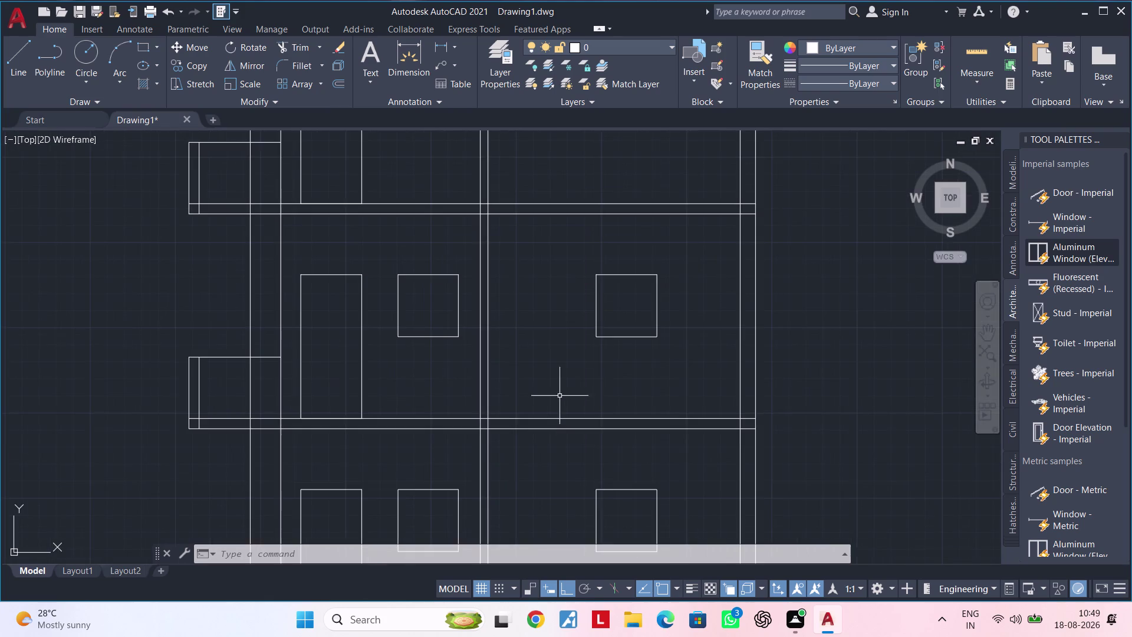
middle_drag(565, 375, 533, 480)
scroll(up, 3)
scroll(down, 3)
middle_drag(534, 365, 560, 198)
scroll(down, 3)
middle_drag(564, 365, 565, 364)
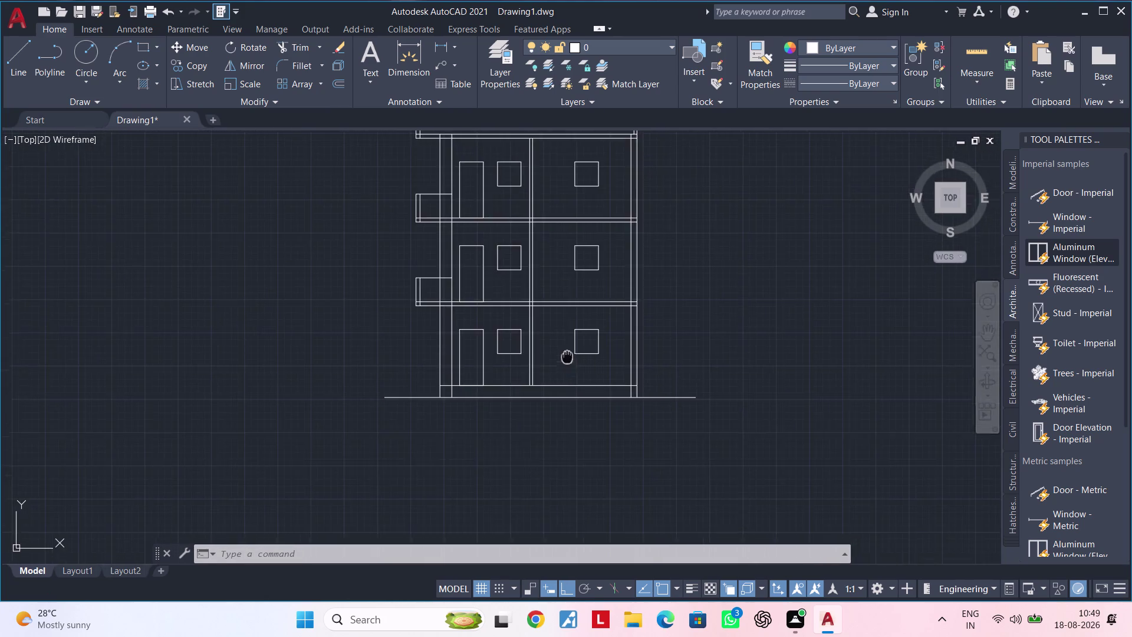
middle_drag(565, 364, 578, 188)
middle_drag(608, 330, 616, 215)
scroll(up, 3)
middle_drag(630, 373, 561, 373)
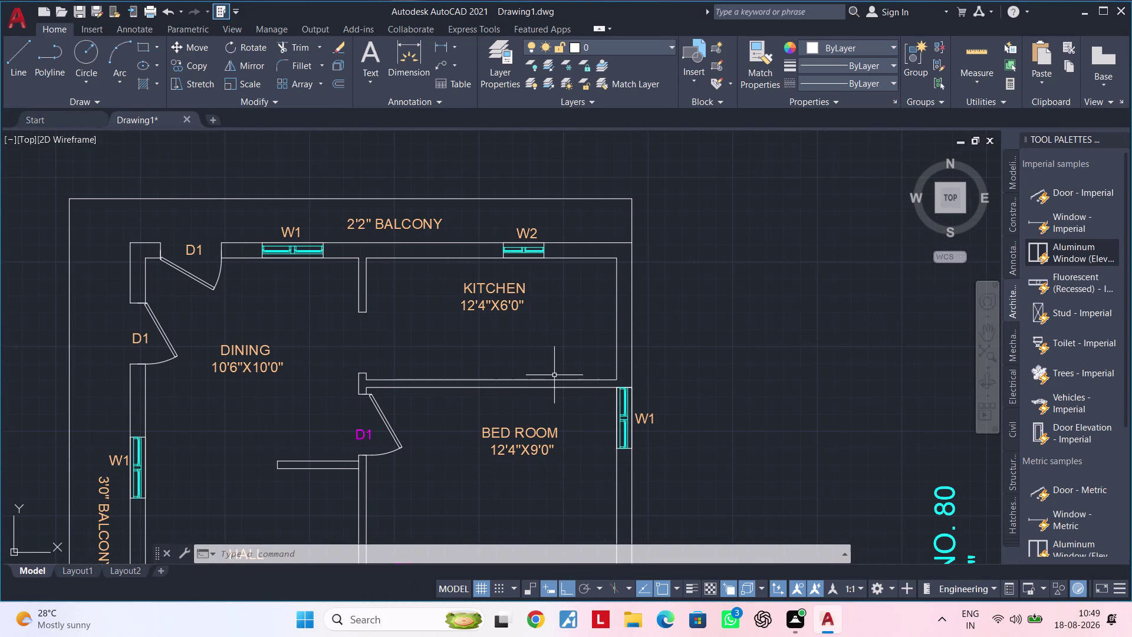
key(Escape)
scroll(down, 3)
middle_drag(692, 392, 689, 368)
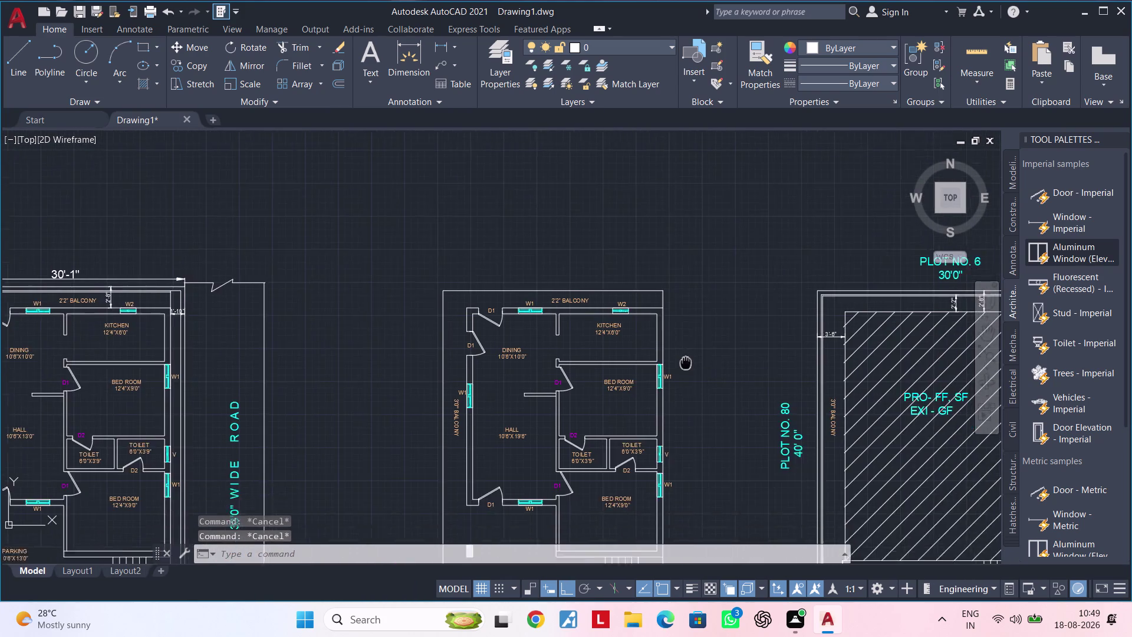
middle_drag(690, 369, 649, 312)
text(L)
Draw a 3'-9" horizontal line beside the middle plan's kitchen, then a vertical segment upward.
key(space)
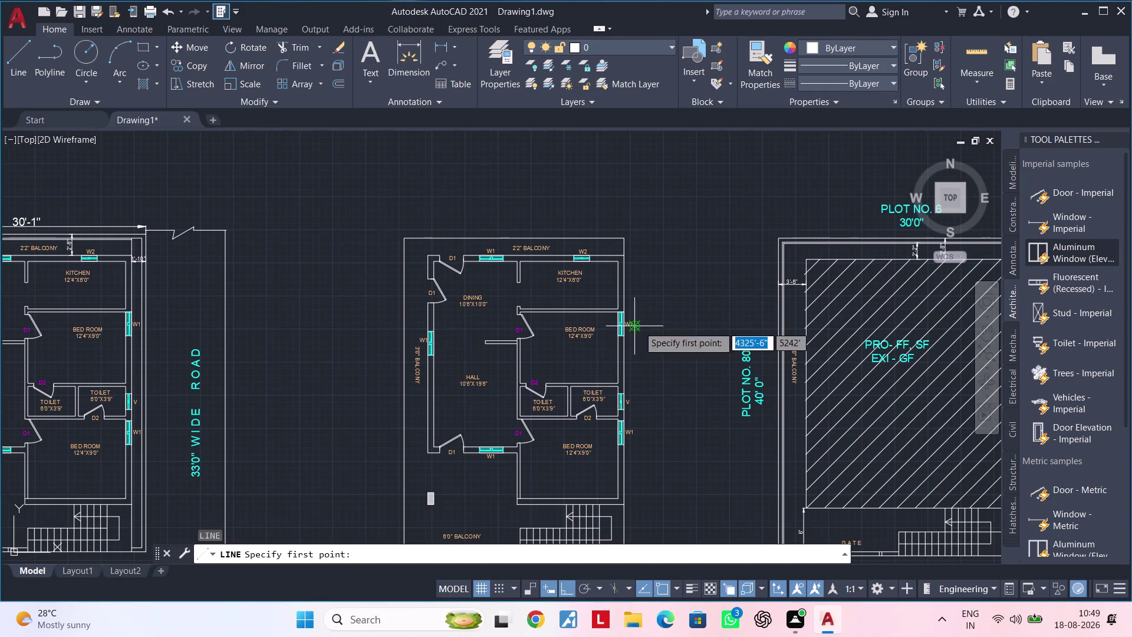
scroll(up, 3)
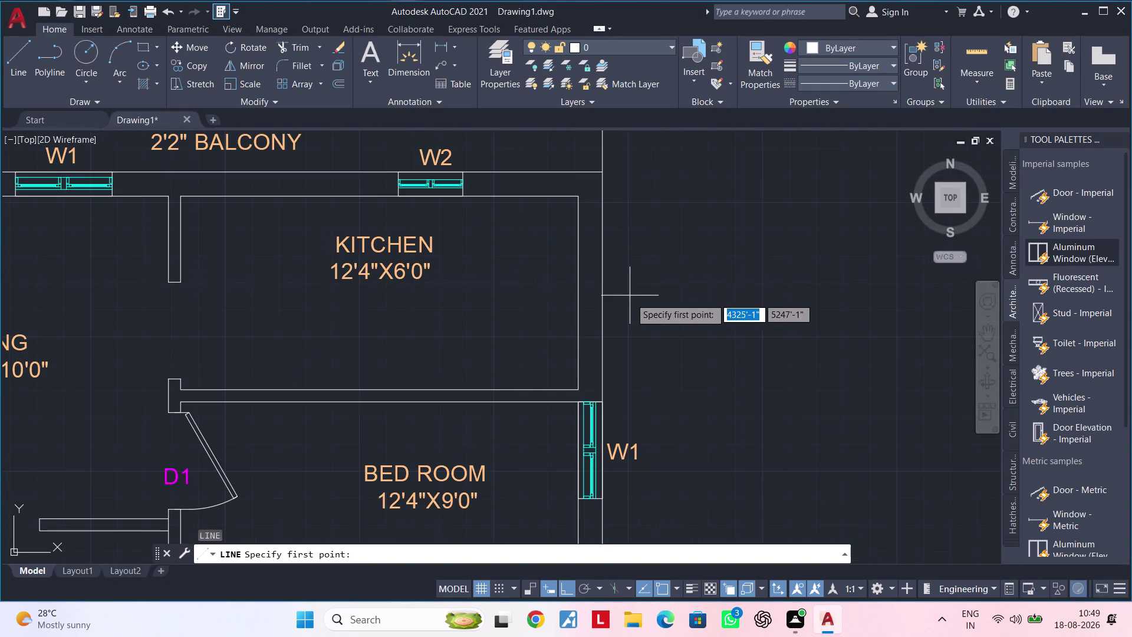
click(611, 356)
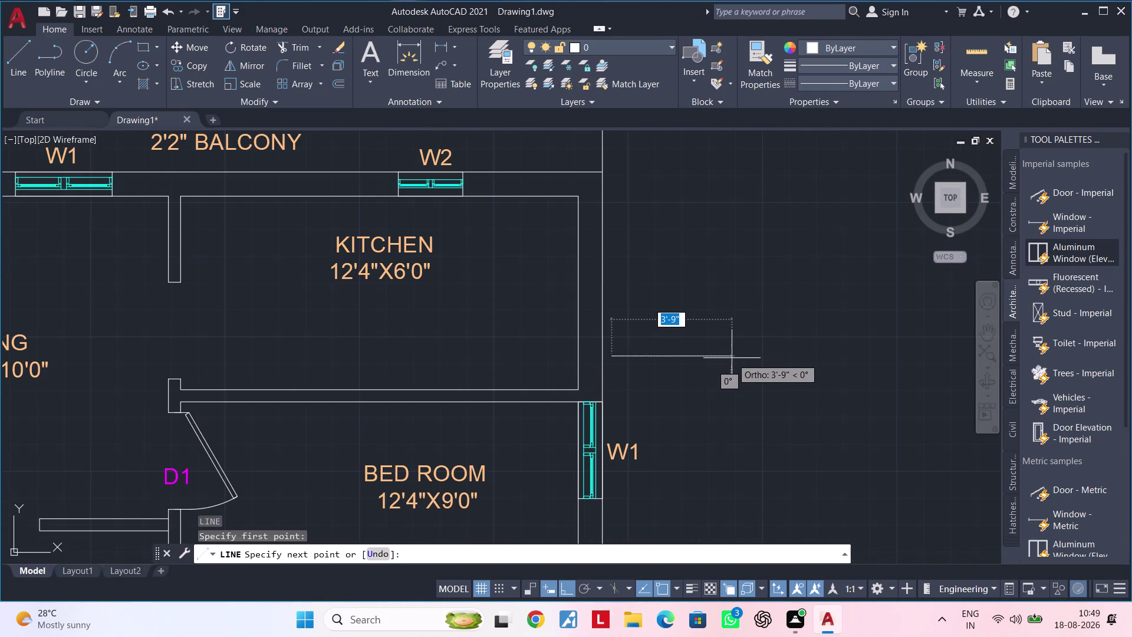
click(732, 358)
click(734, 249)
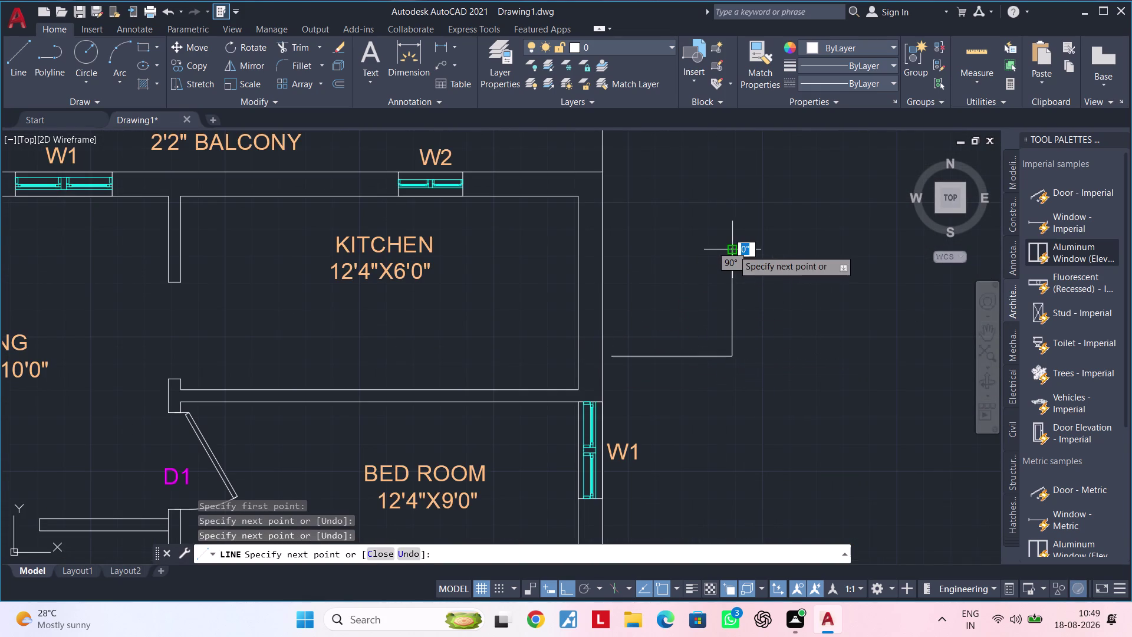
key(Escape)
key(Escape)
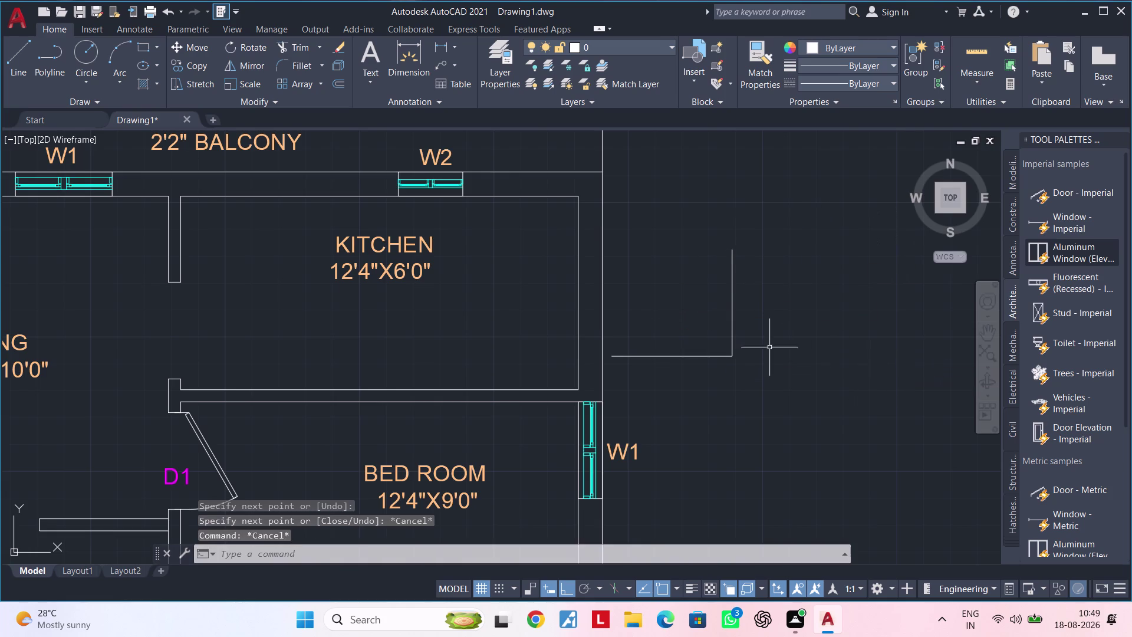
Zoom in on the new L-shaped line and begin a circle with C.
scroll(down, 3)
middle_drag(769, 347, 634, 360)
key(Escape)
key(Escape)
key(Escape)
middle_drag(620, 332, 554, 342)
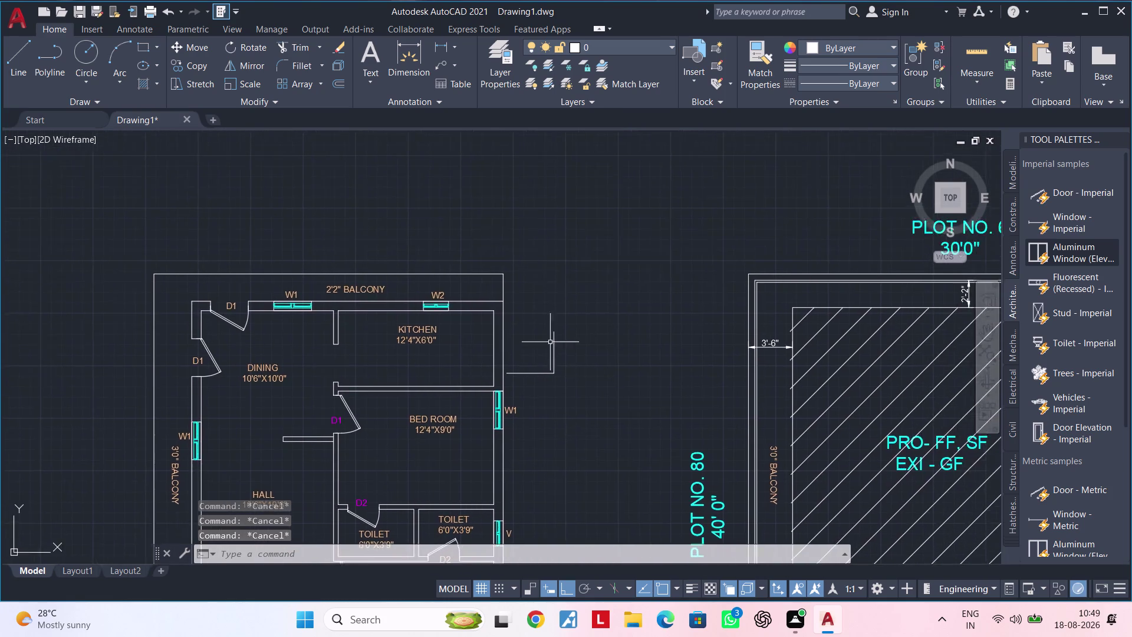
scroll(up, 3)
middle_drag(589, 284, 566, 310)
key(Escape)
key(Escape)
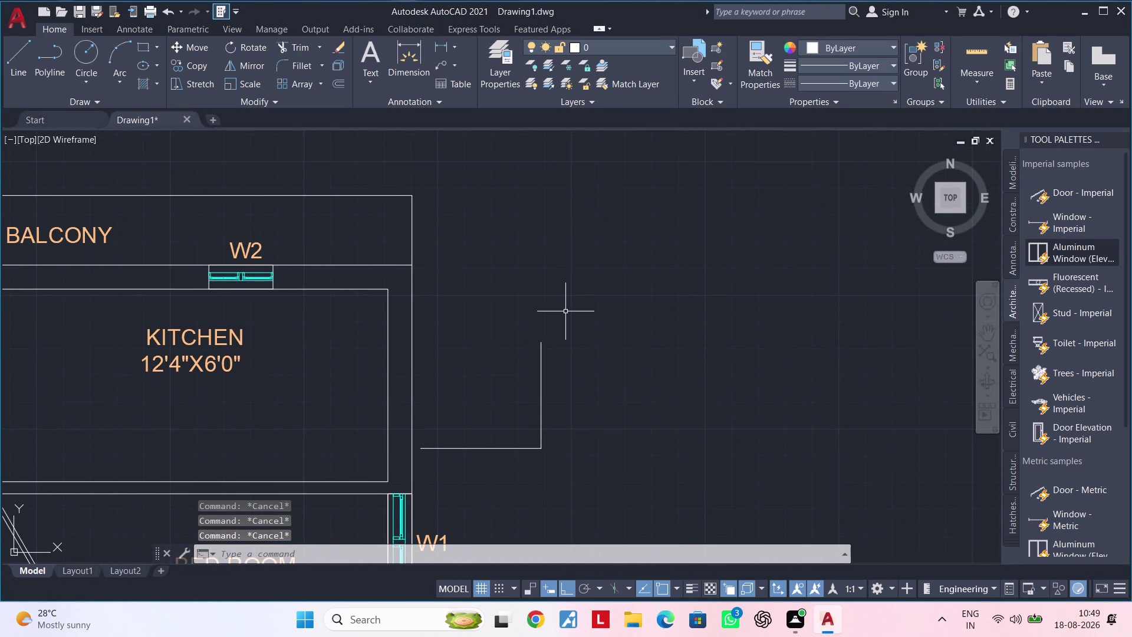
text(C)
key(space)
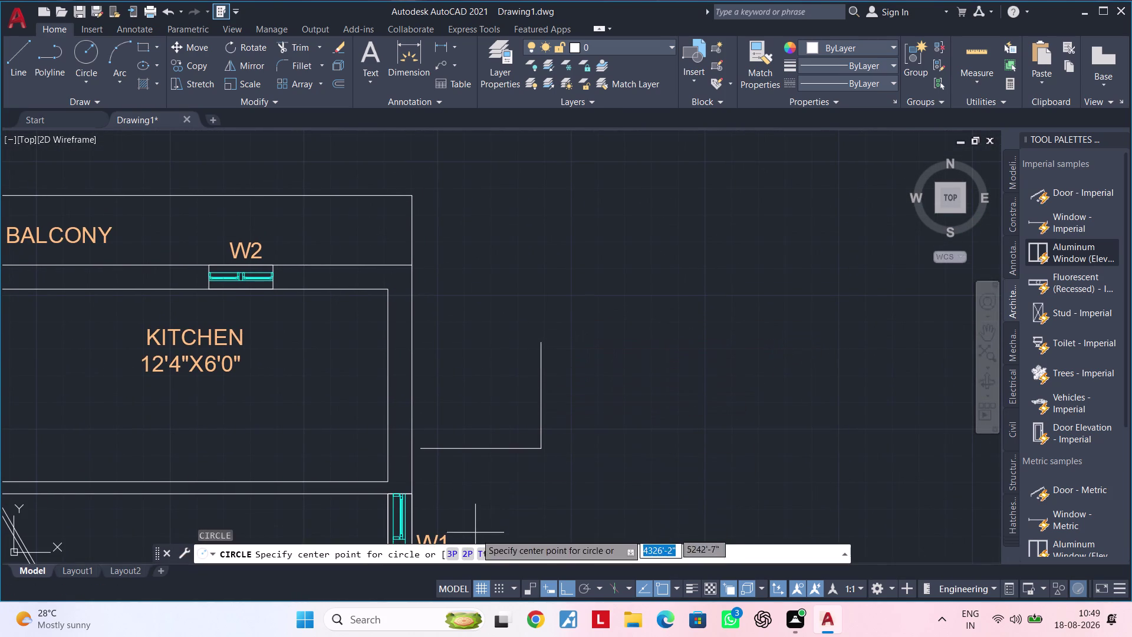
Draw a two-point circle about 2'-1" across at the L-line's top end.
click(467, 553)
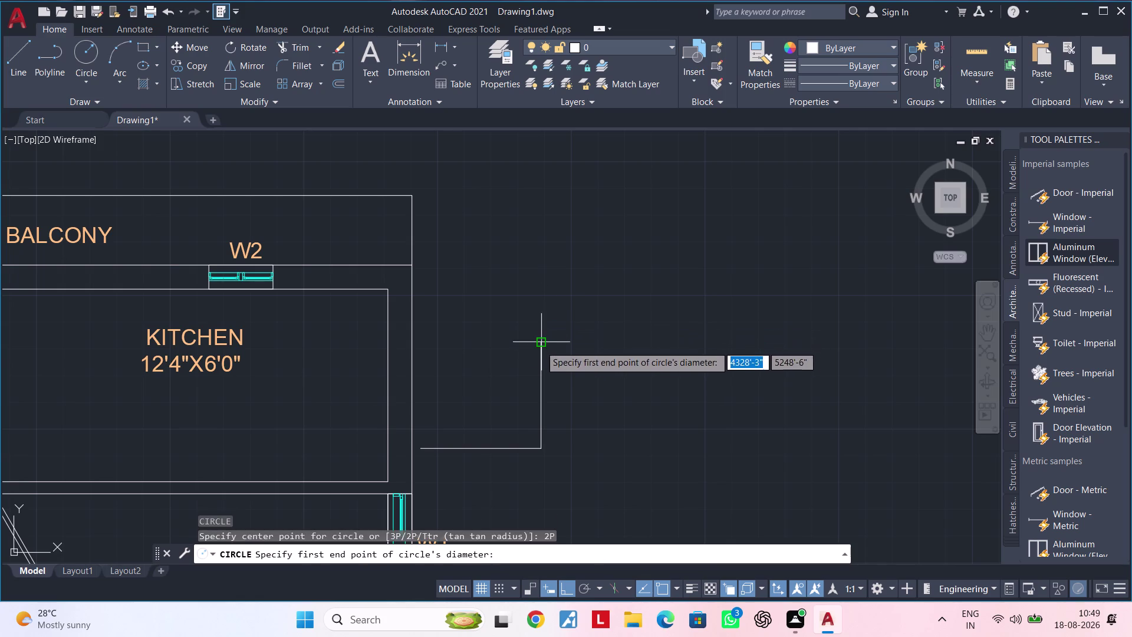
click(541, 345)
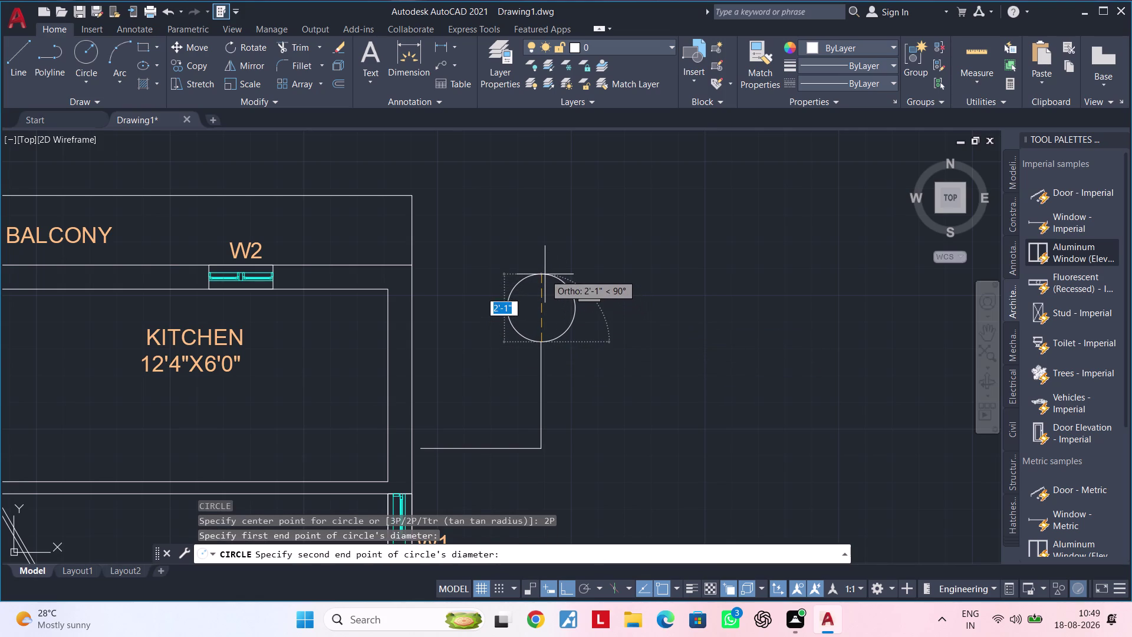
click(545, 275)
key(Escape)
key(Escape)
key(Escape)
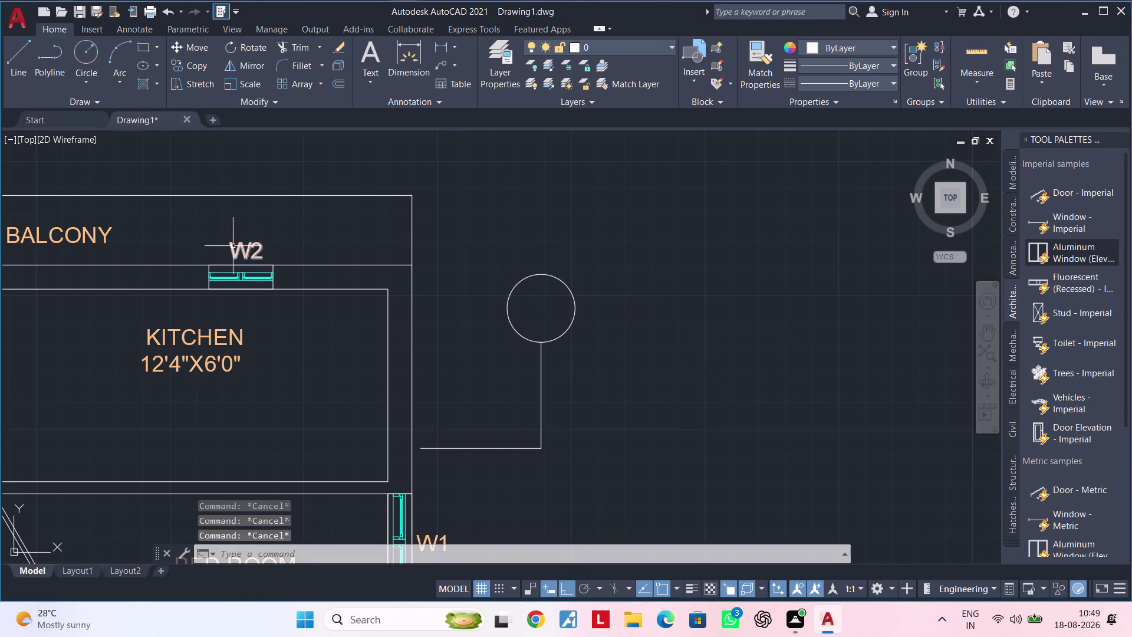
Copy the W2 window tag into the new circle.
click(244, 250)
key(c)
key(o)
key(space)
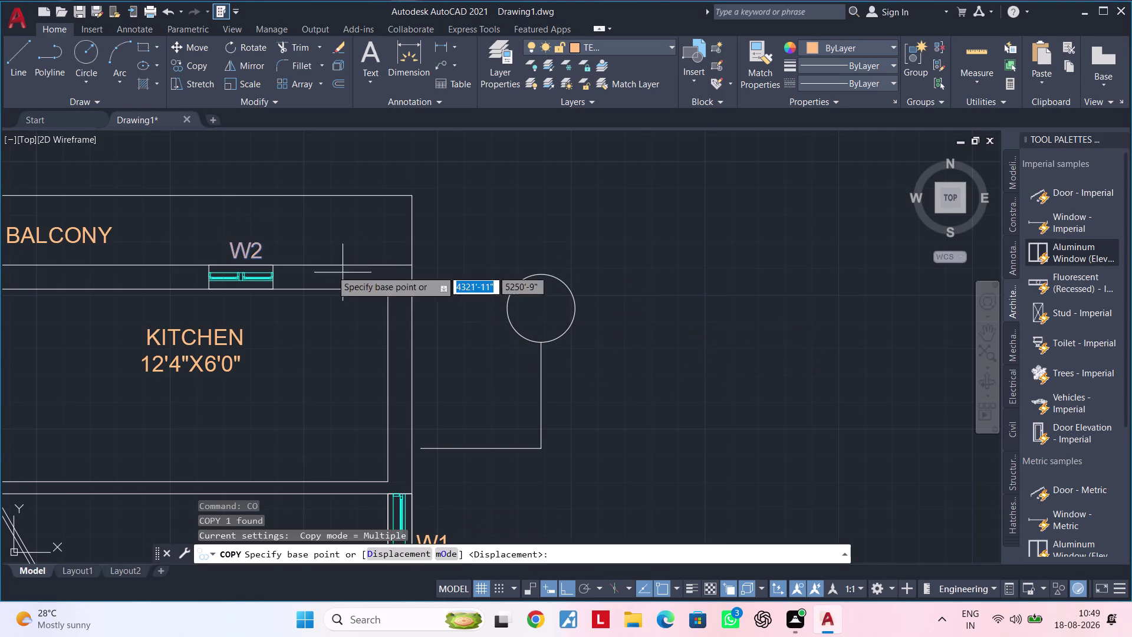
click(251, 250)
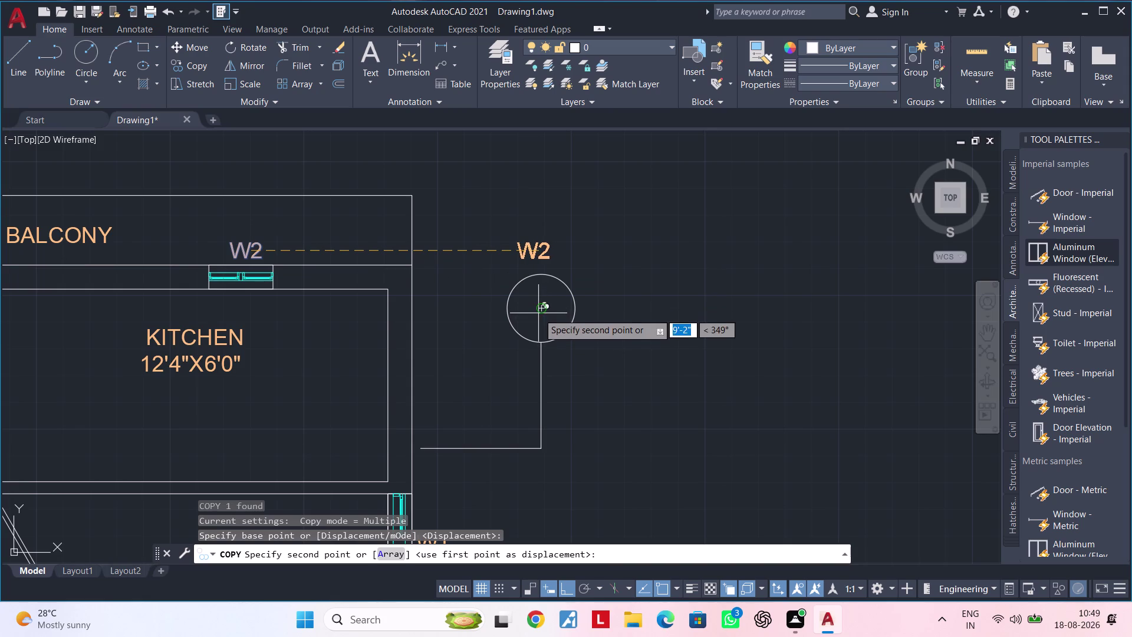
click(538, 313)
key(Escape)
key(Escape)
Change the copied label's text from W2 to A.
double_click(546, 305)
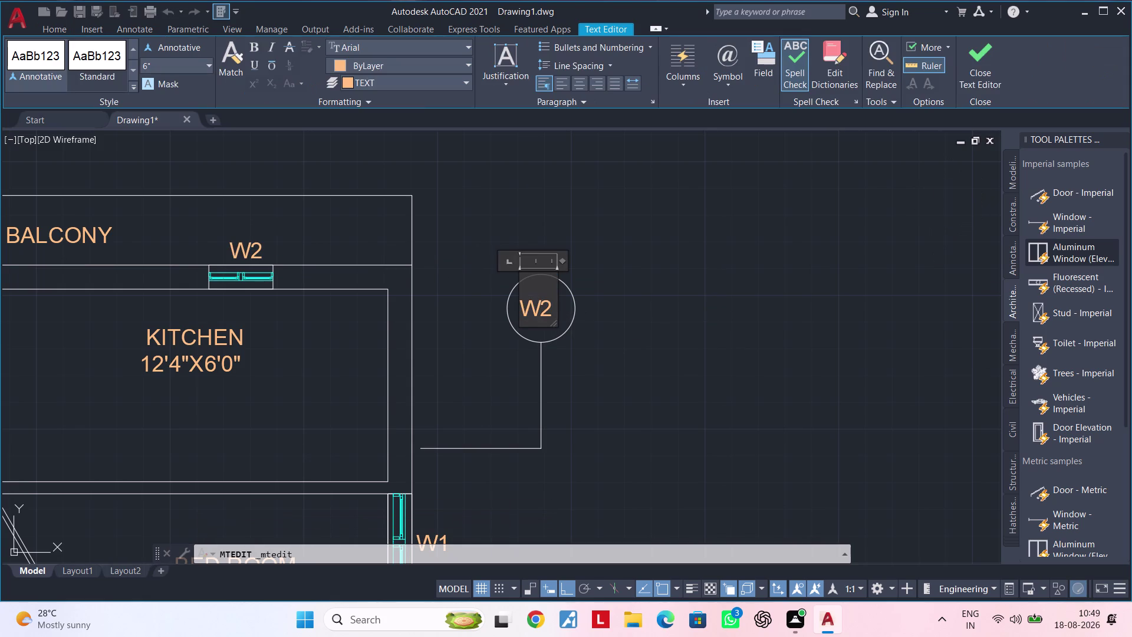
click(550, 305)
key(BackSpace)
key(BackSpace)
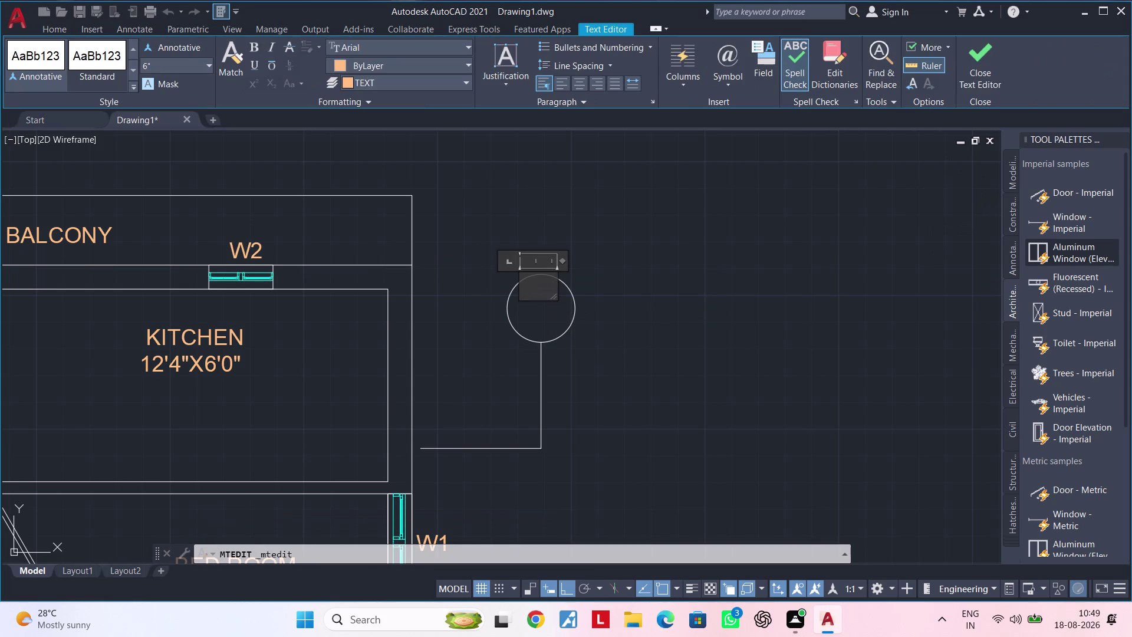
key(a)
click(595, 351)
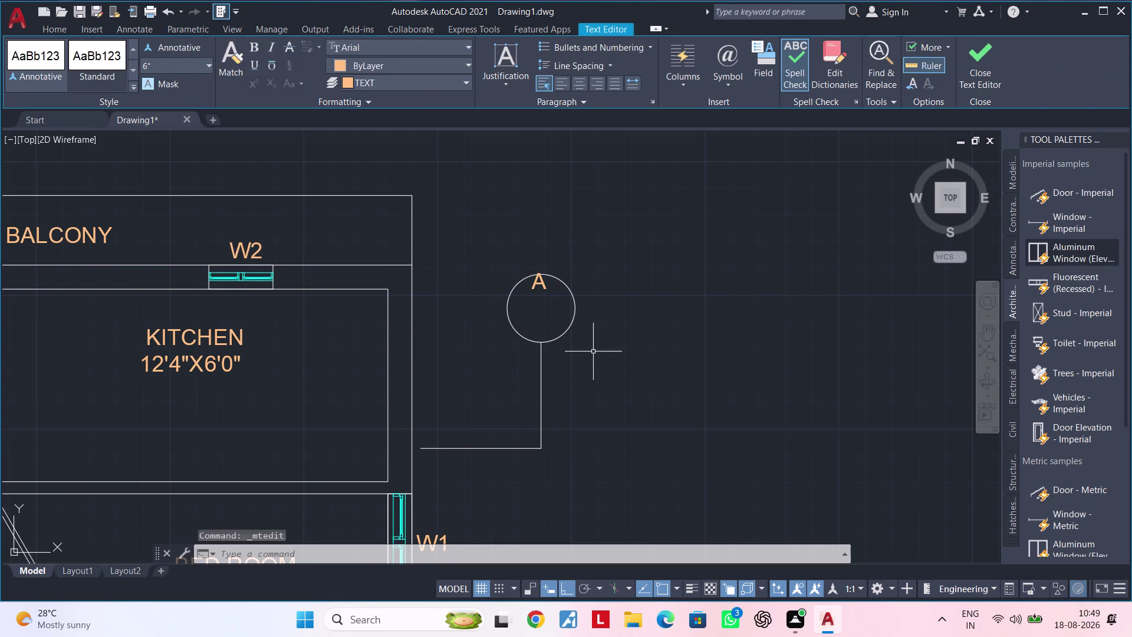
key(Escape)
key(Escape)
Select the A label and begin moving it with M.
click(537, 284)
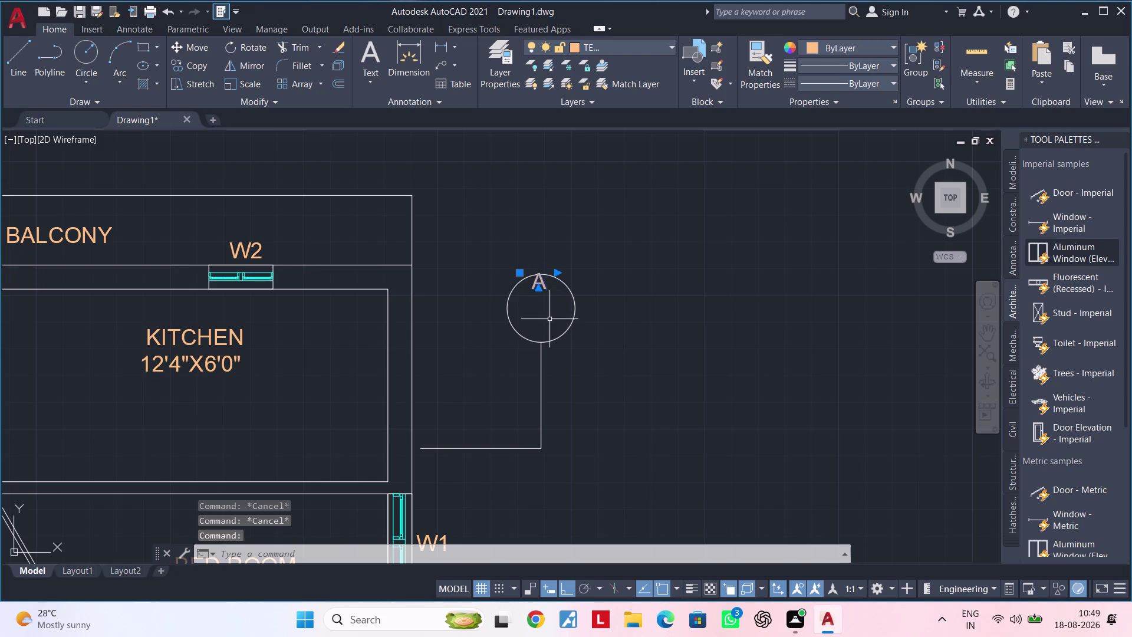
key(c)
key(Escape)
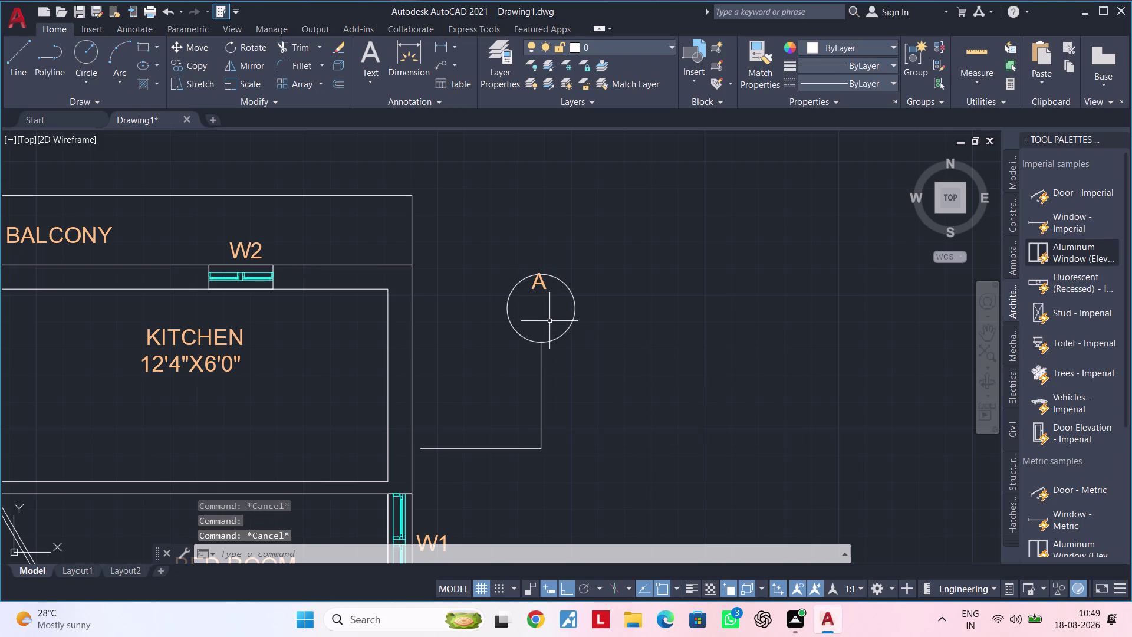
click(545, 282)
text(M)
key(space)
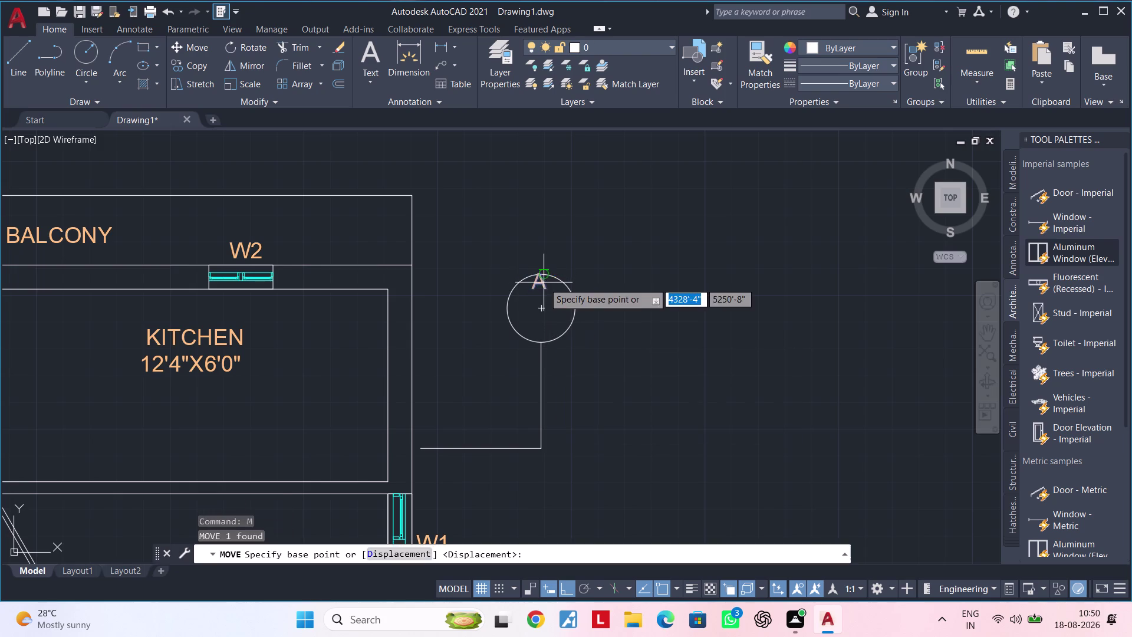
Move the A label to the centre of the section-marker circle.
click(540, 284)
click(546, 316)
scroll(down, 3)
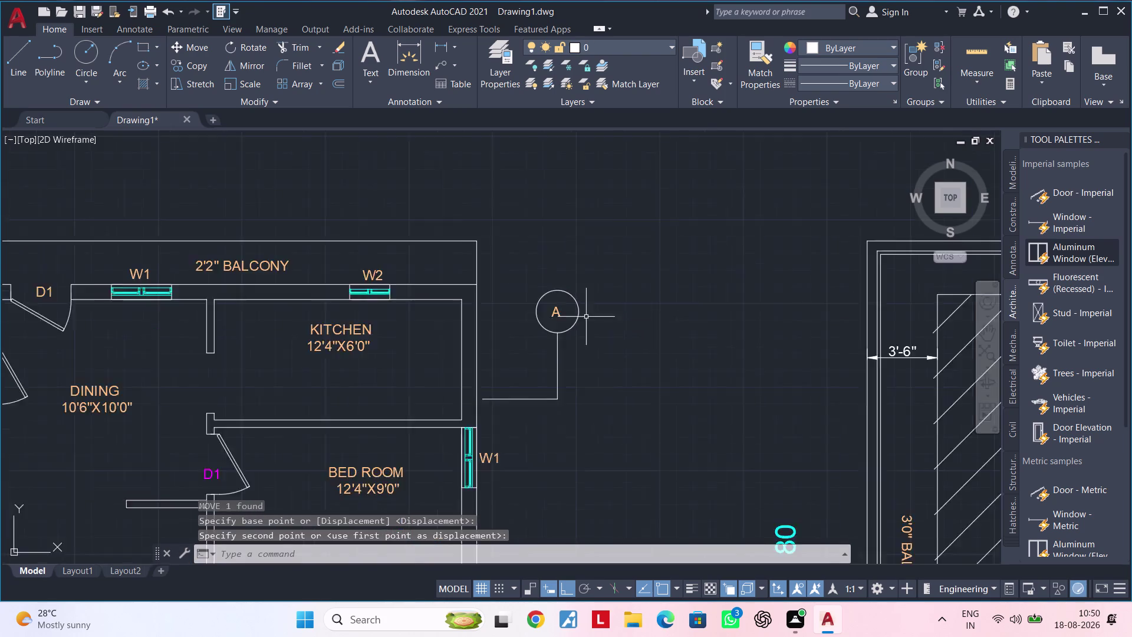
middle_drag(591, 317, 656, 305)
key(Escape)
key(Escape)
scroll(down, 3)
middle_drag(648, 321, 705, 316)
scroll(up, 3)
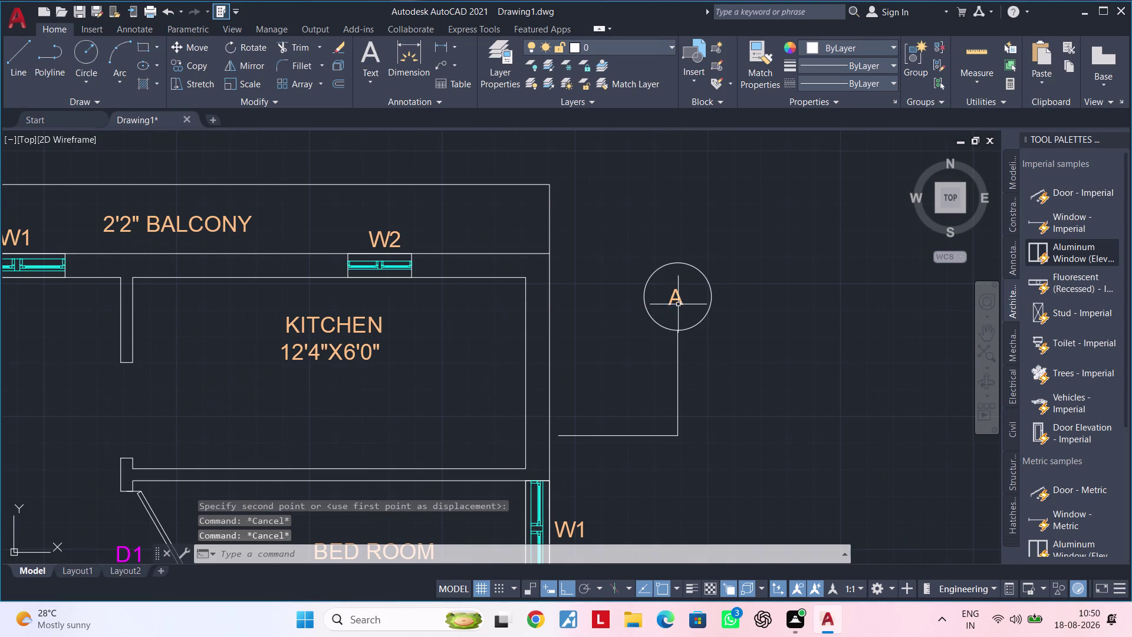
Set the A label's text height to 7" in Properties and close the palette.
click(680, 299)
right_click(680, 299)
click(731, 575)
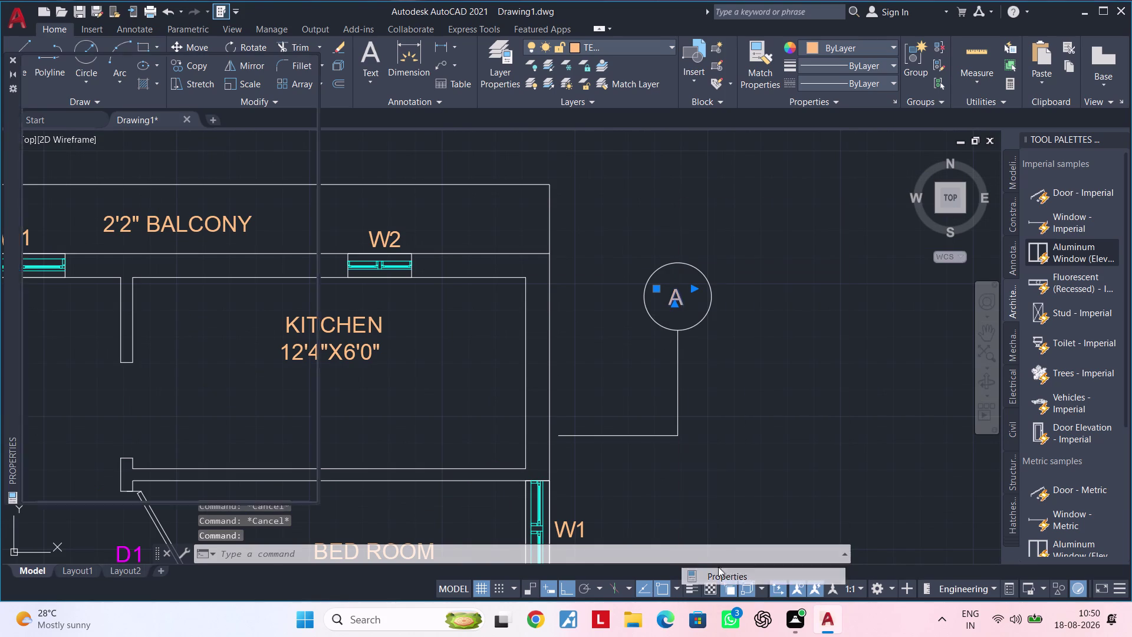
click(199, 357)
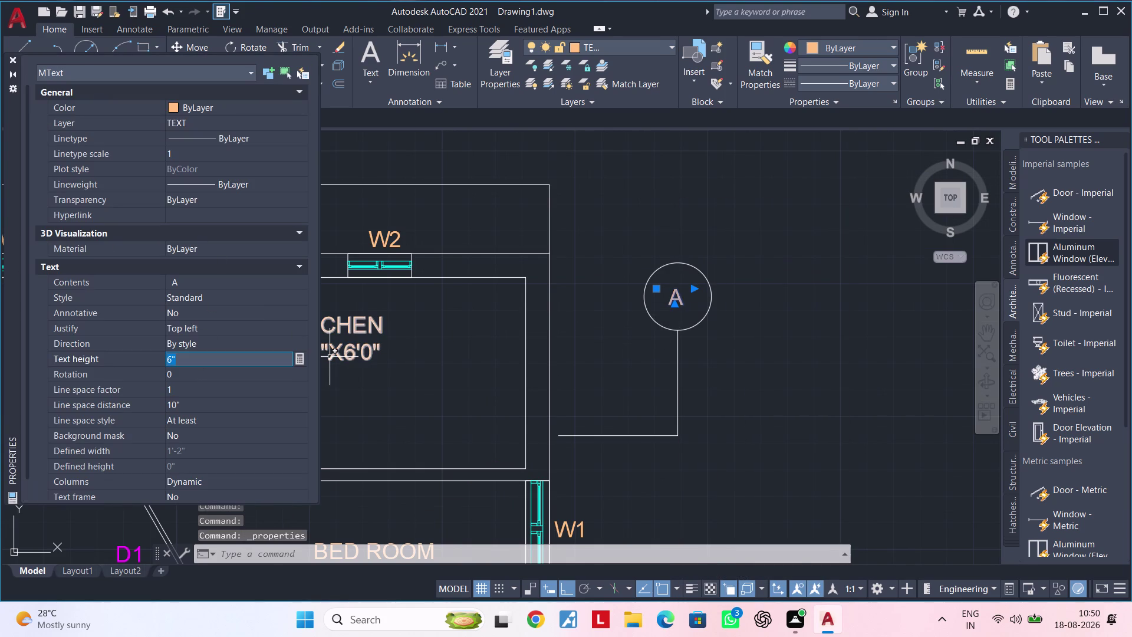
drag(195, 355, 143, 357)
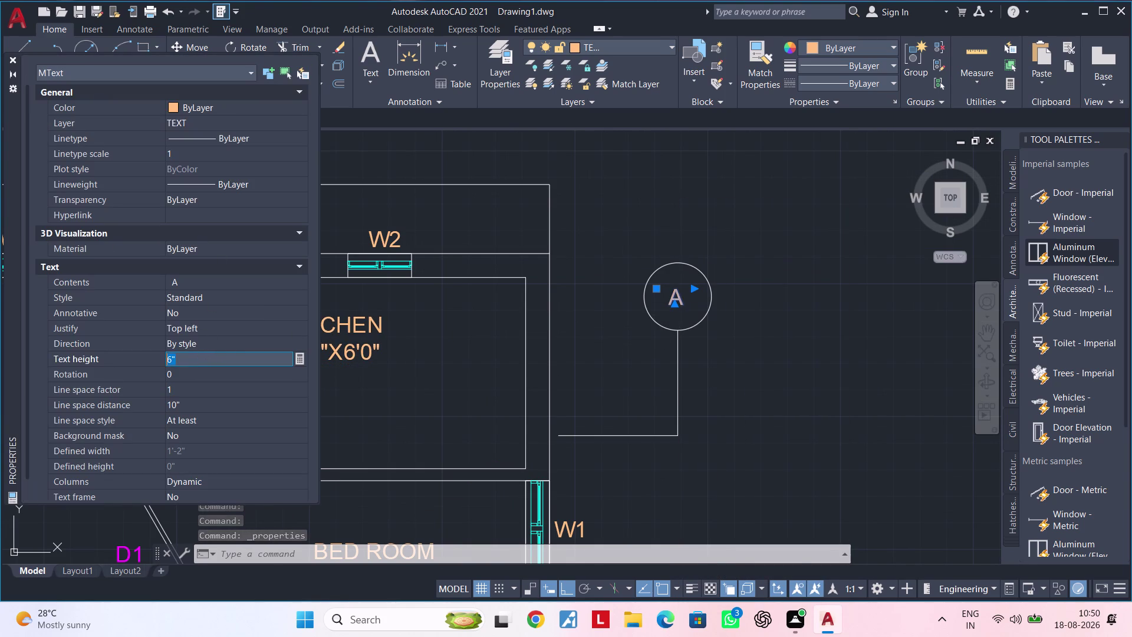
key(BackSpace)
text(7")
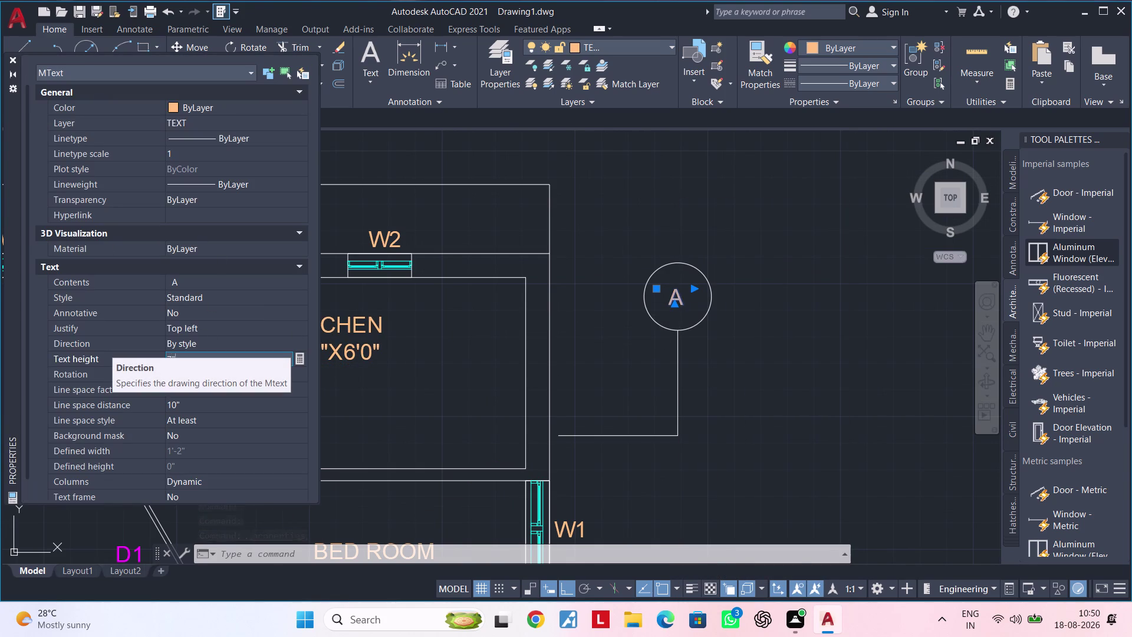
key(Return)
key(Escape)
key(Escape)
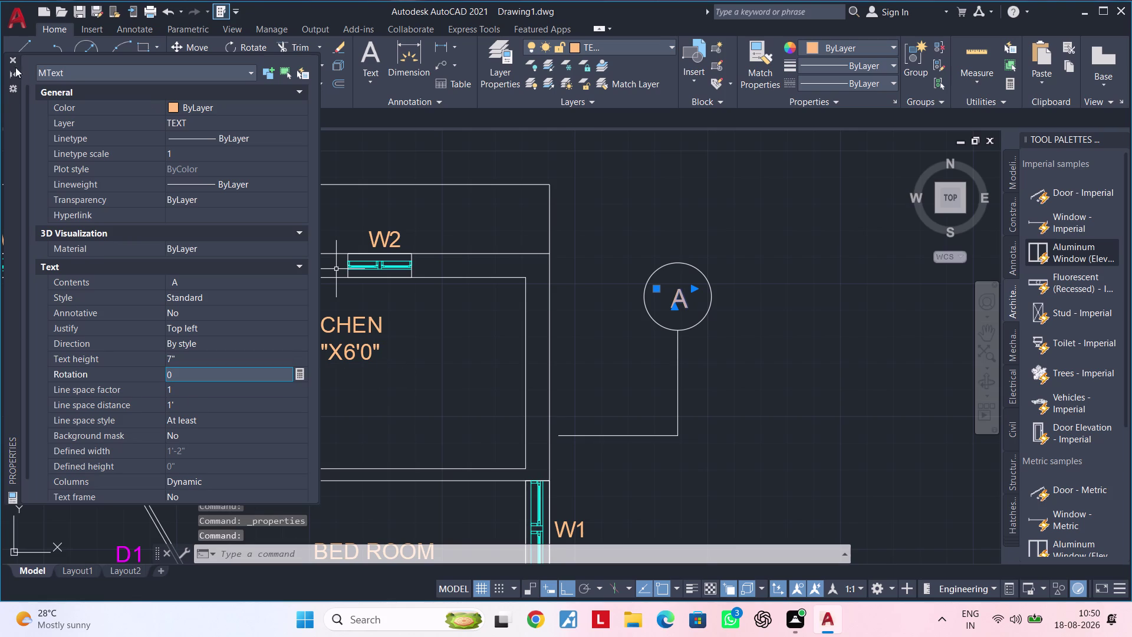
click(9, 62)
Pan and zoom out to view the floor plan with the section marker.
scroll(down, 3)
middle_drag(236, 240, 446, 354)
key(Escape)
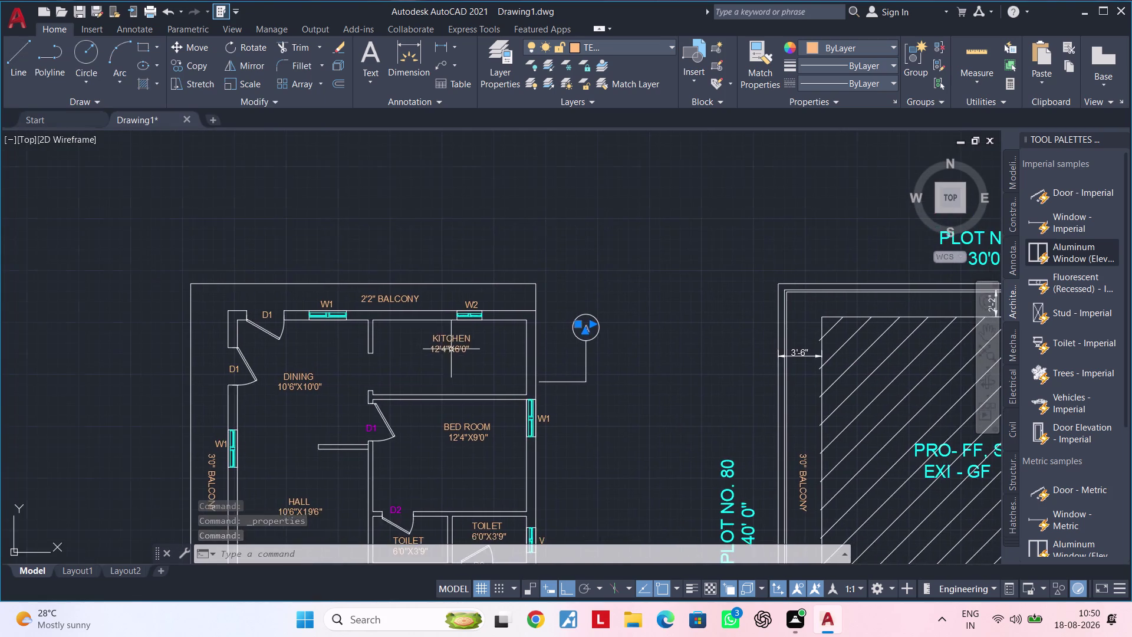
key(Escape)
scroll(down, 3)
middle_drag(473, 304, 554, 261)
scroll(up, 3)
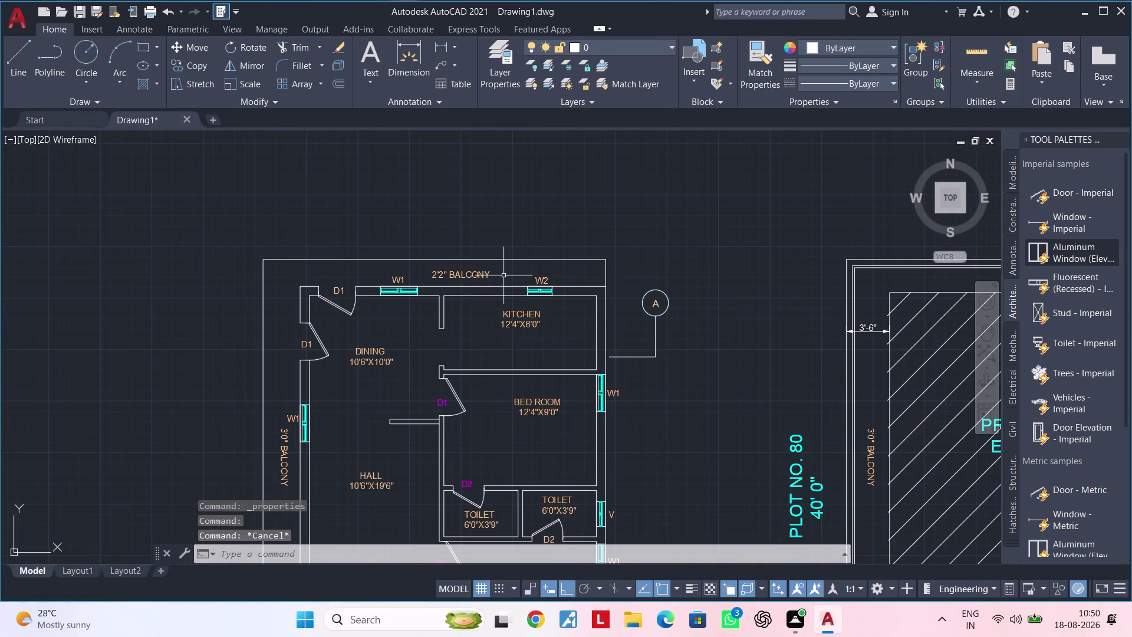
scroll(up, 3)
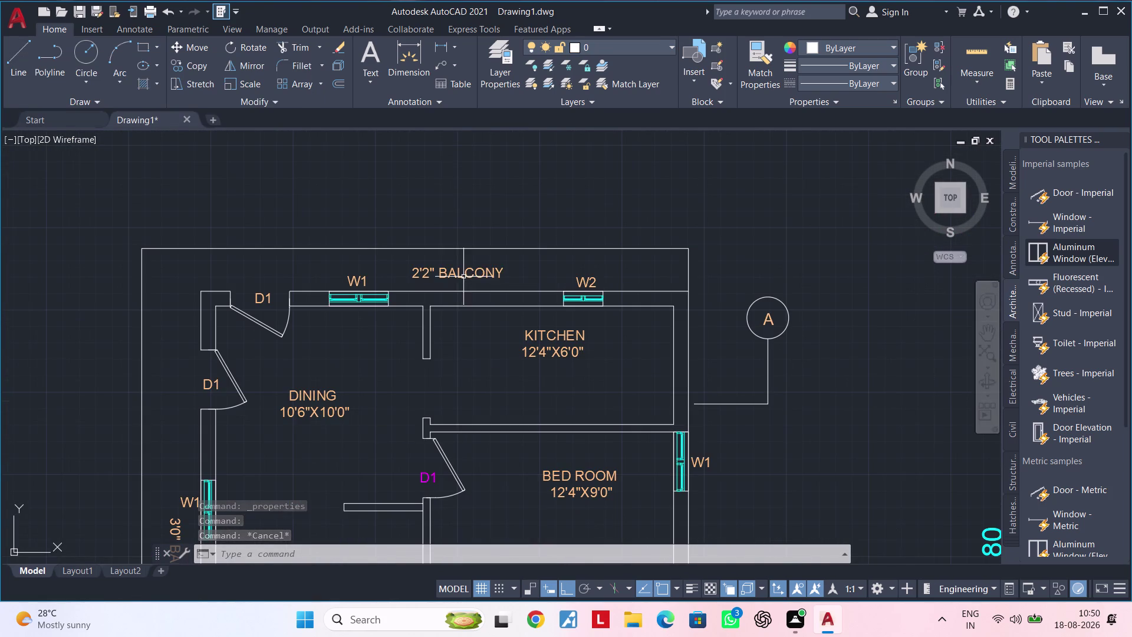
Copy the 2'2" BALCONY label twice, just below and just above the elevation base line.
click(458, 276)
middle_drag(584, 211, 558, 256)
key(c)
text(O)
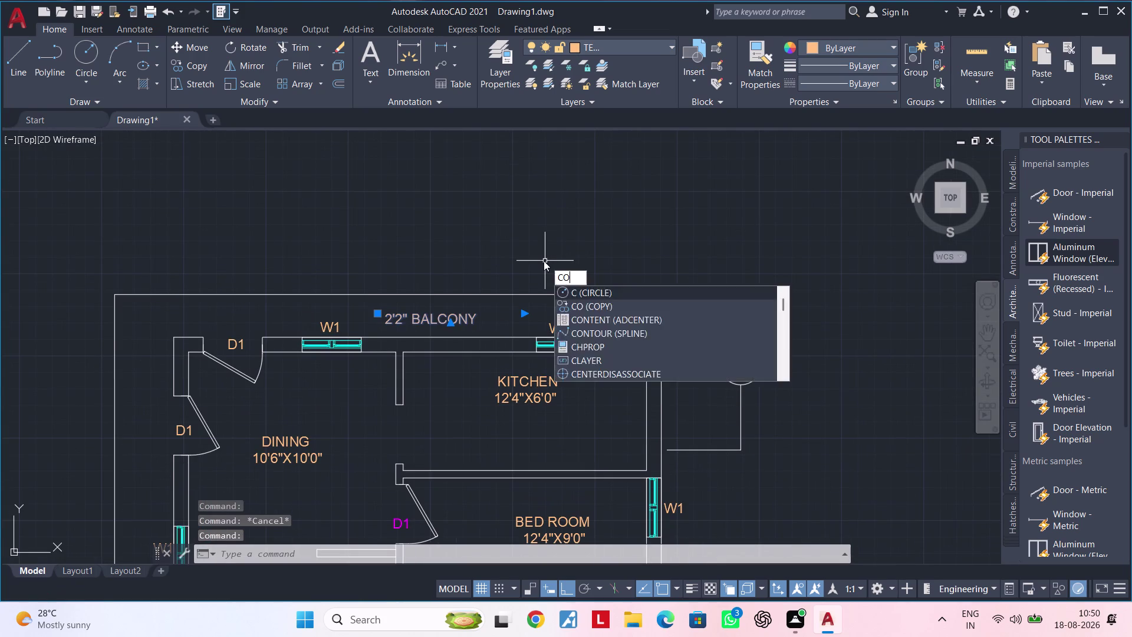
key(space)
click(432, 320)
middle_drag(423, 195, 435, 404)
scroll(down, 3)
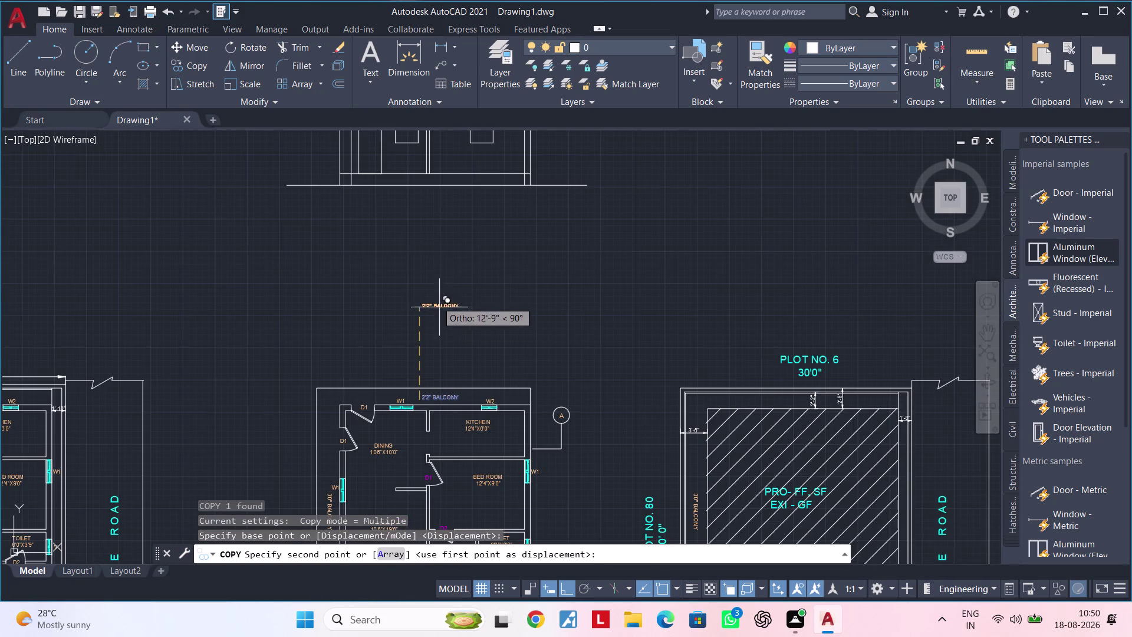
scroll(up, 3)
middle_drag(417, 217, 413, 351)
scroll(up, 3)
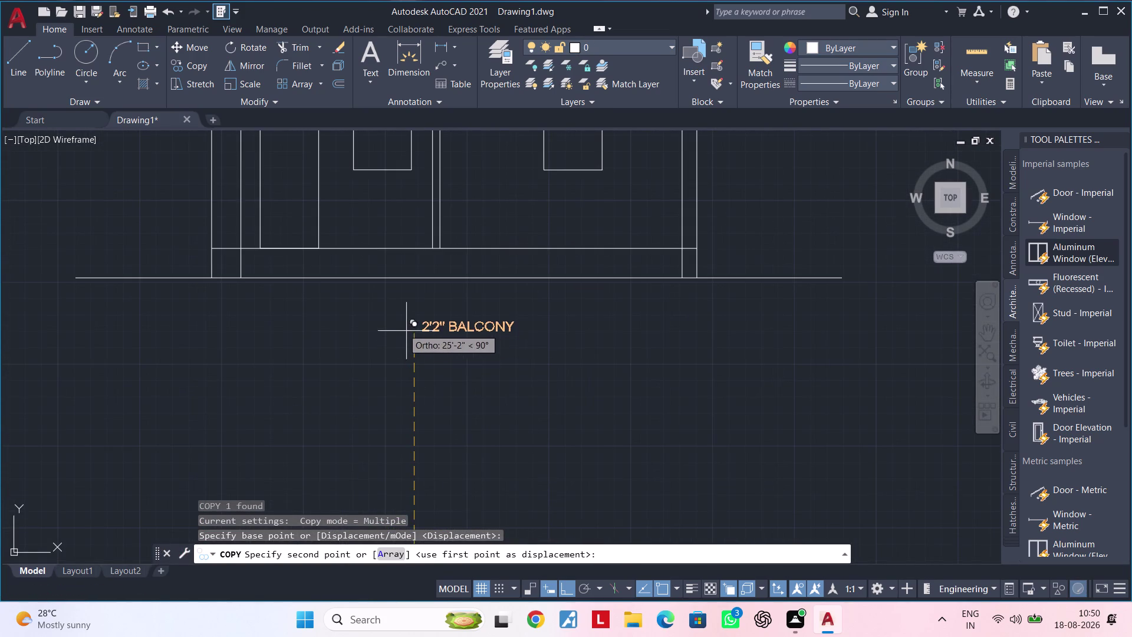
click(462, 315)
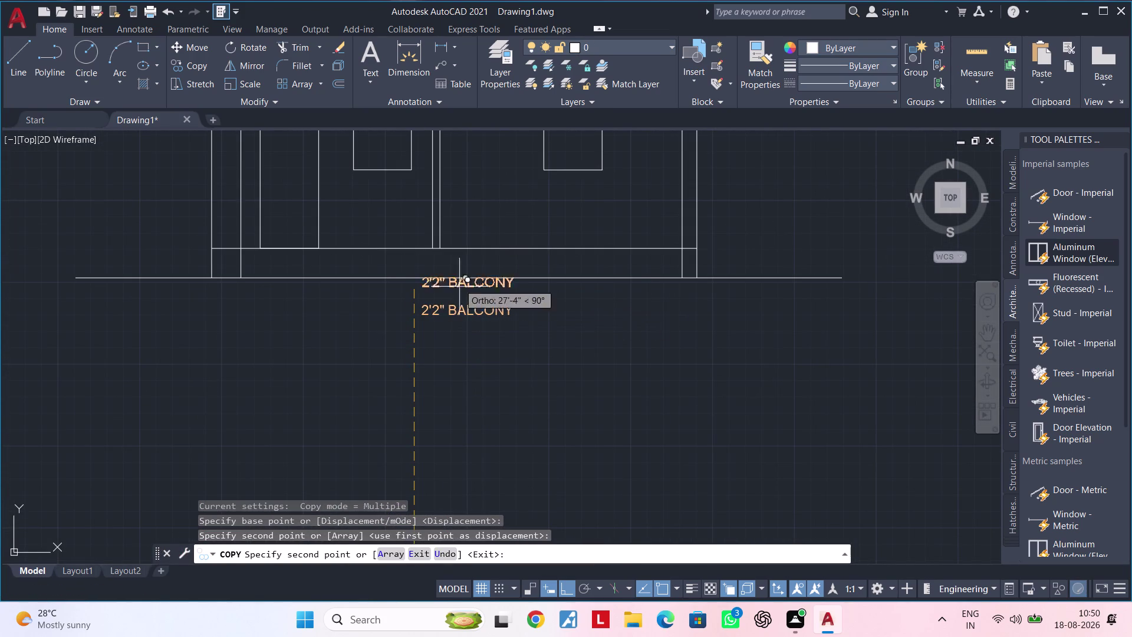
scroll(up, 3)
click(433, 267)
key(Escape)
key(Escape)
Replace the upper copy's balcony text with the word FILLING.
double_click(533, 258)
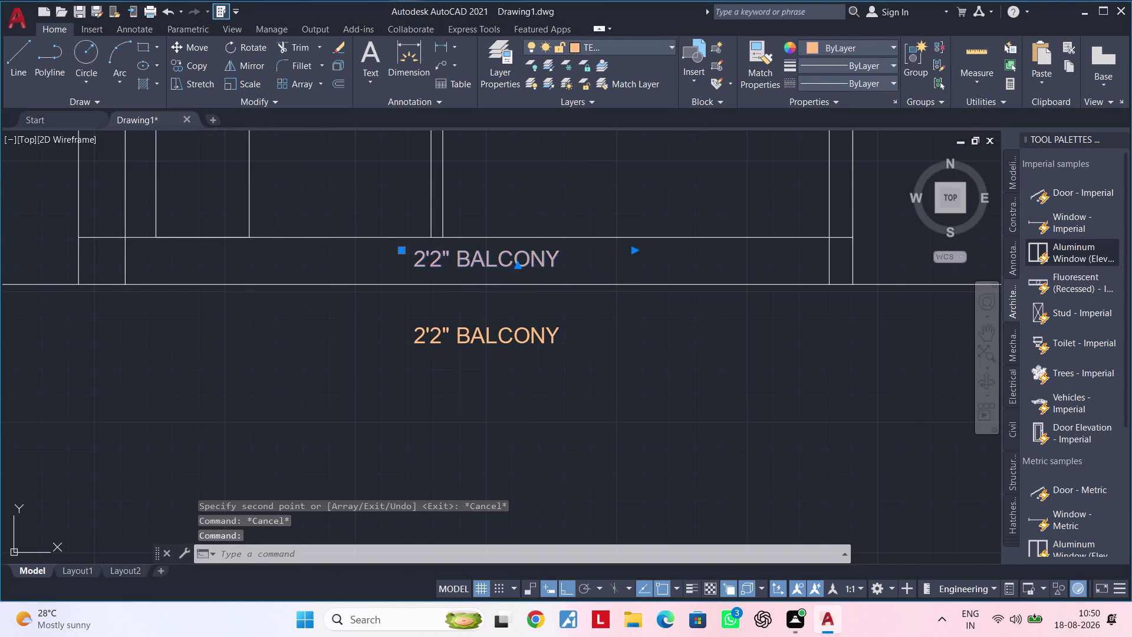
click(561, 256)
key(BackSpace)
key(BackSpace)
key(BackSpace)
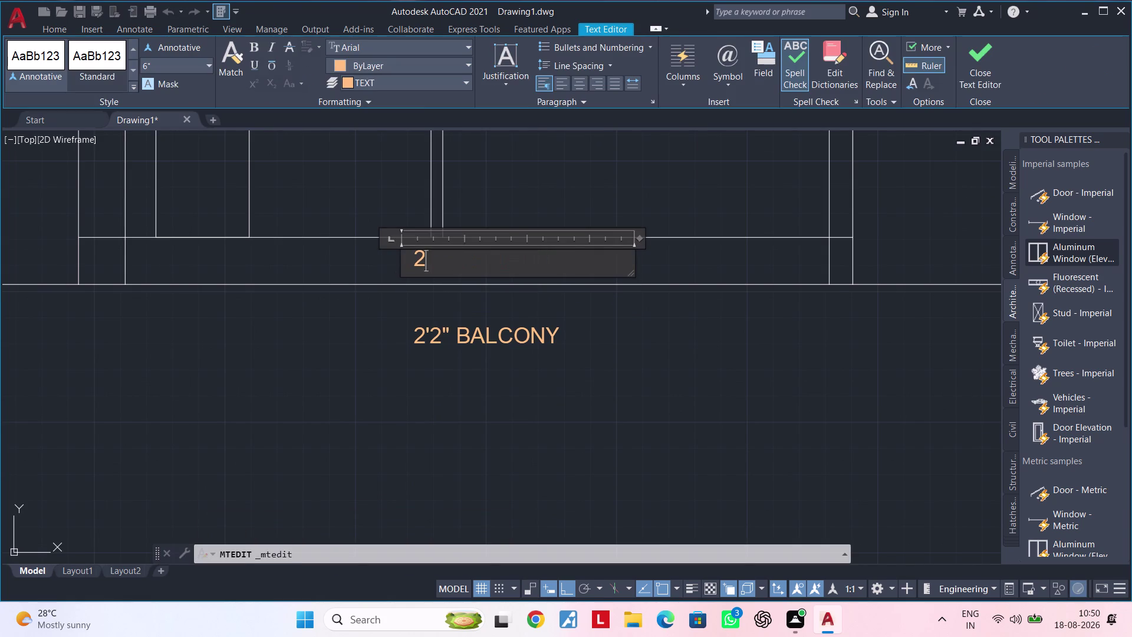
key(BackSpace)
text(F)
text(I)
text(LLIN)
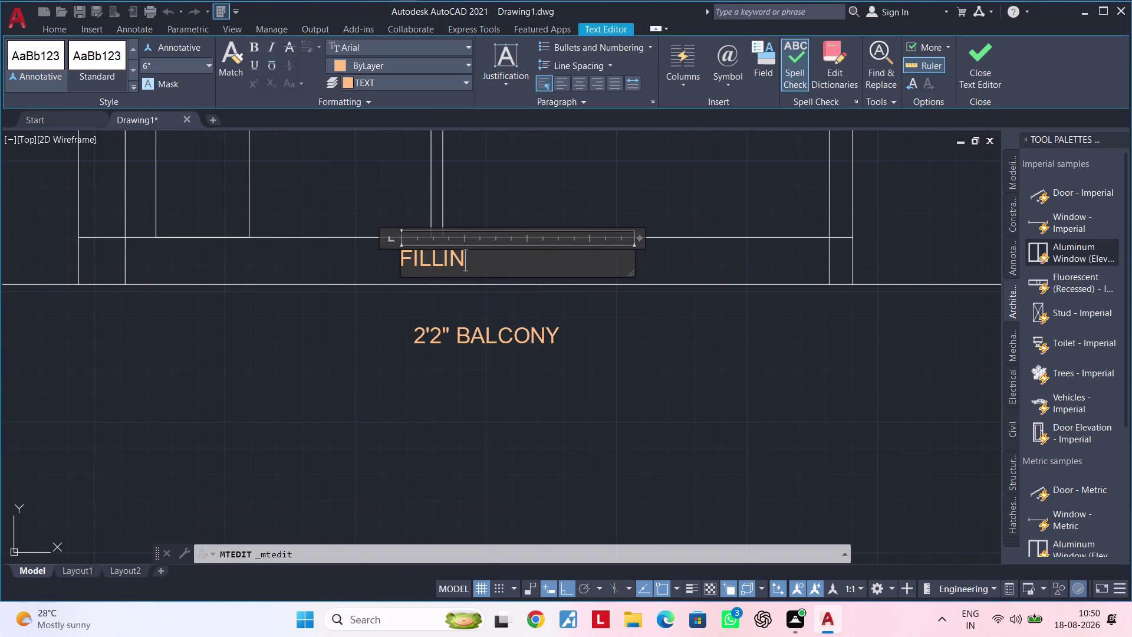
text(G)
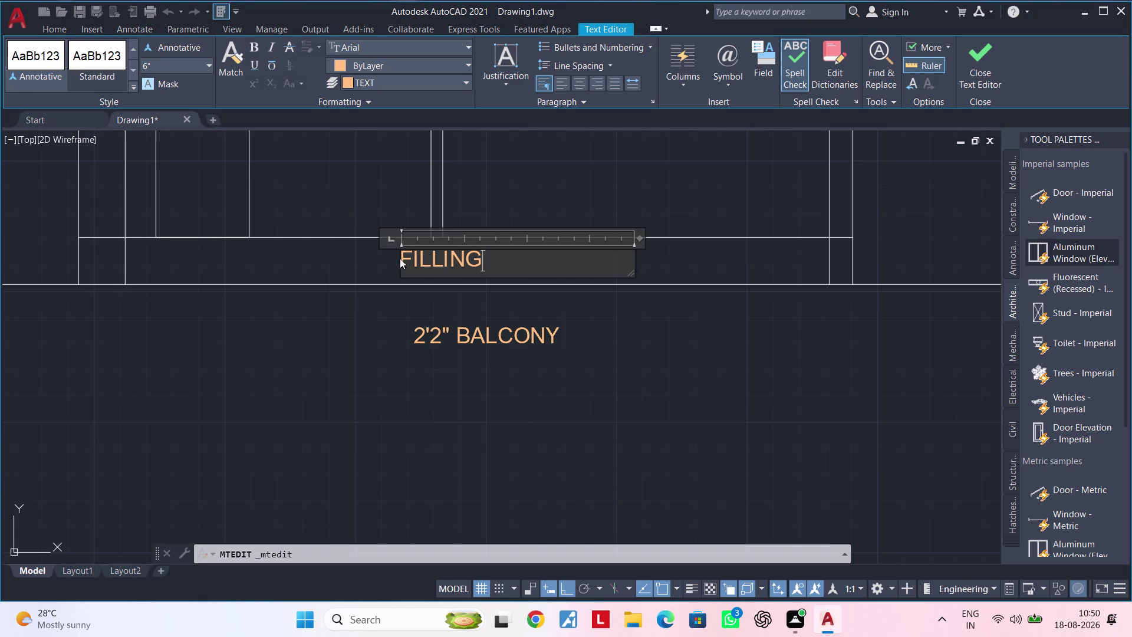
Shift FILLING toward the centre with leading spaces and close the text editor.
click(401, 258)
key(space)
key(space)
key(space)
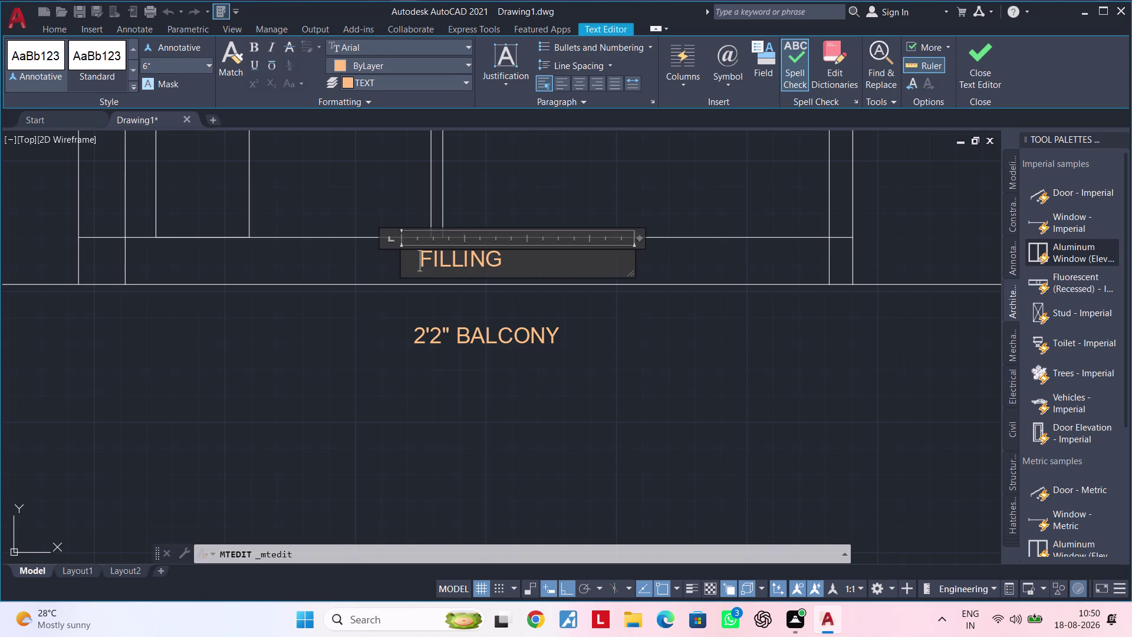
key(space)
click(662, 338)
scroll(down, 3)
middle_drag(607, 288, 624, 394)
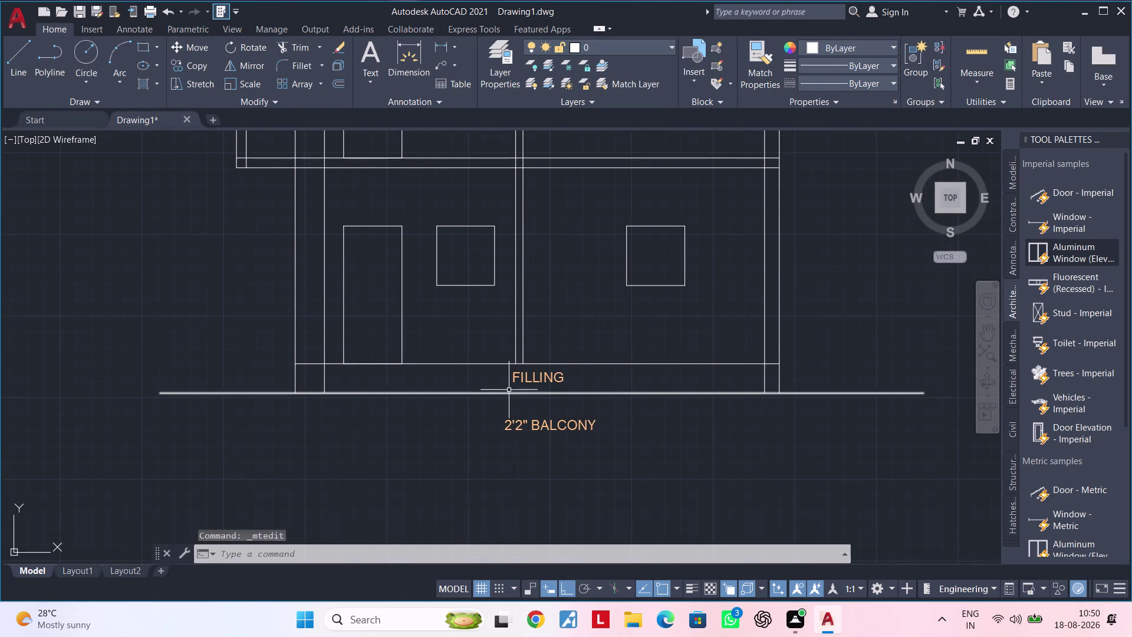
click(533, 382)
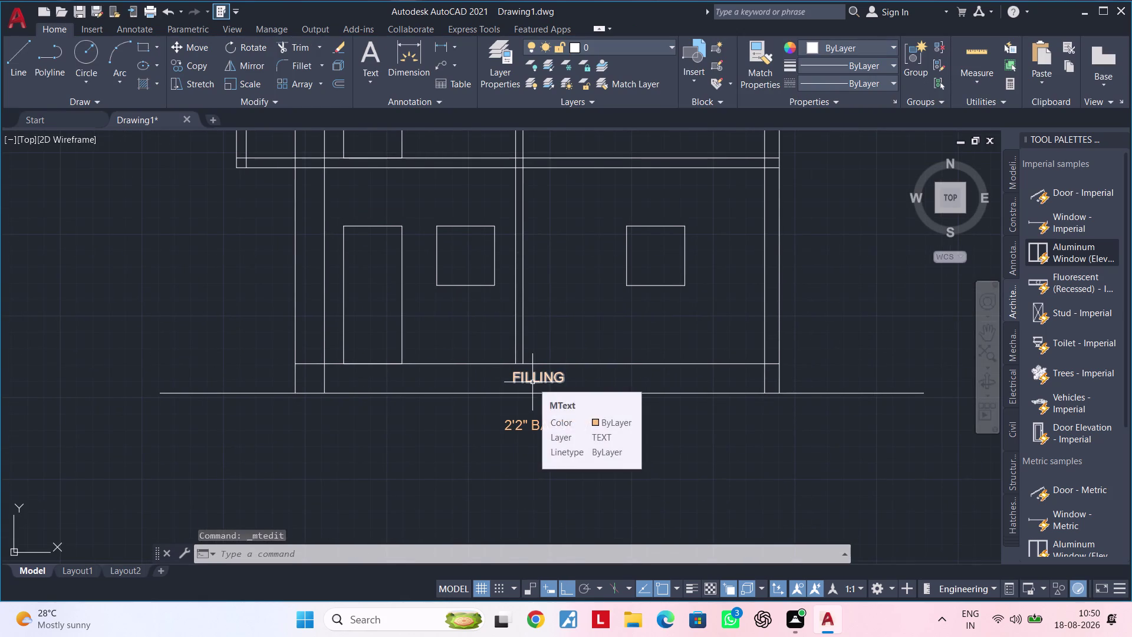
Copy the FILLING label with CO to two new spots, including the right-hand bay.
middle_drag(562, 320, 530, 320)
text(CO)
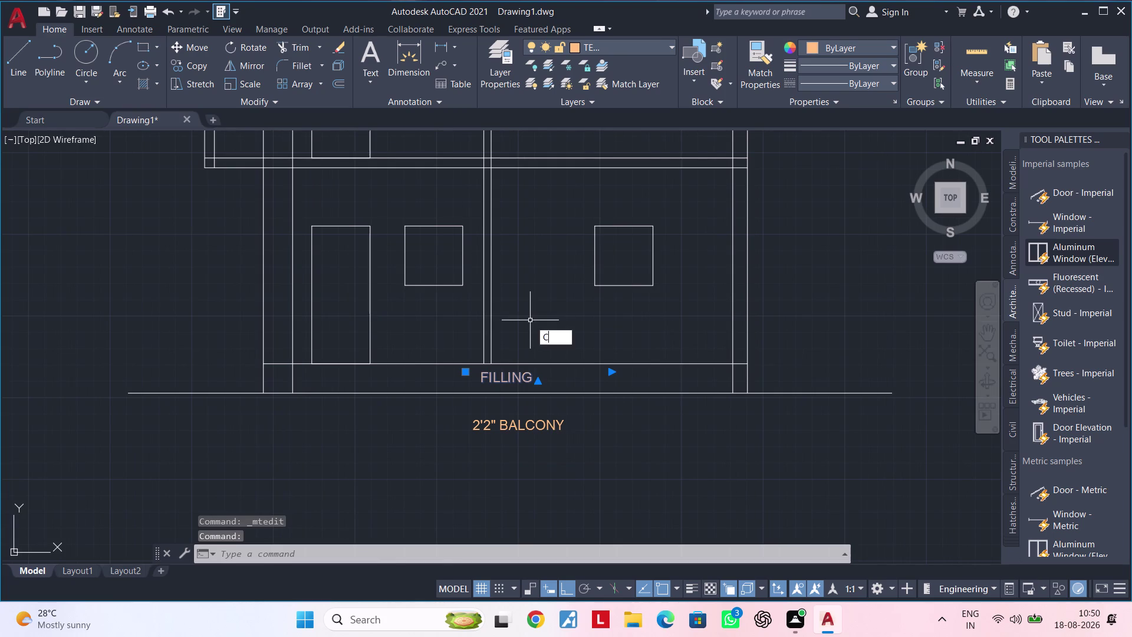
key(space)
click(506, 376)
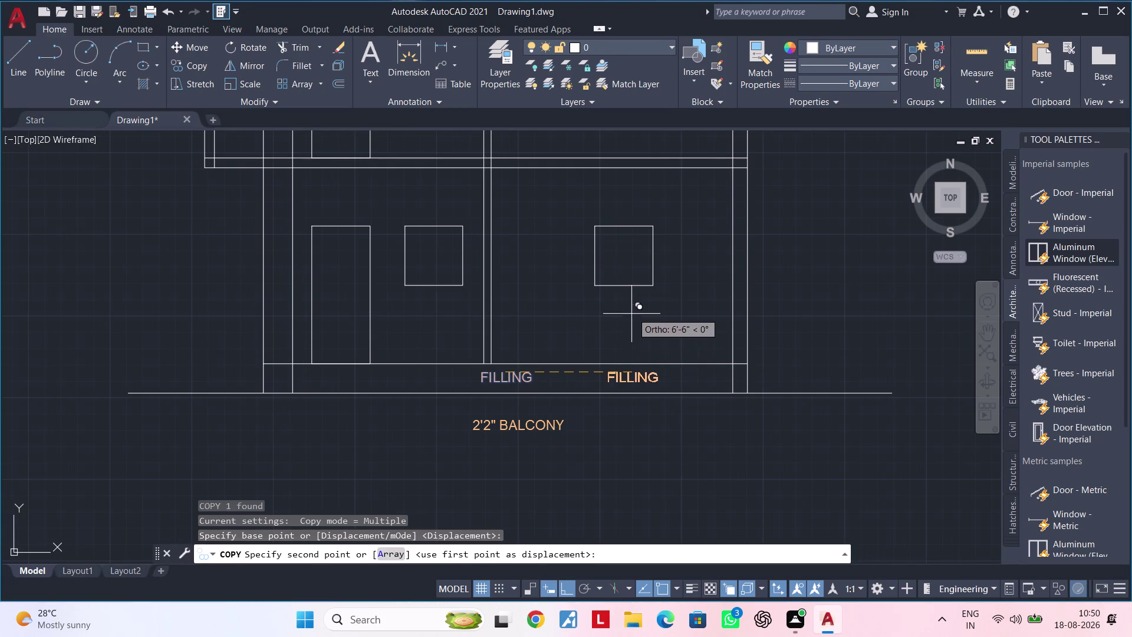
click(571, 581)
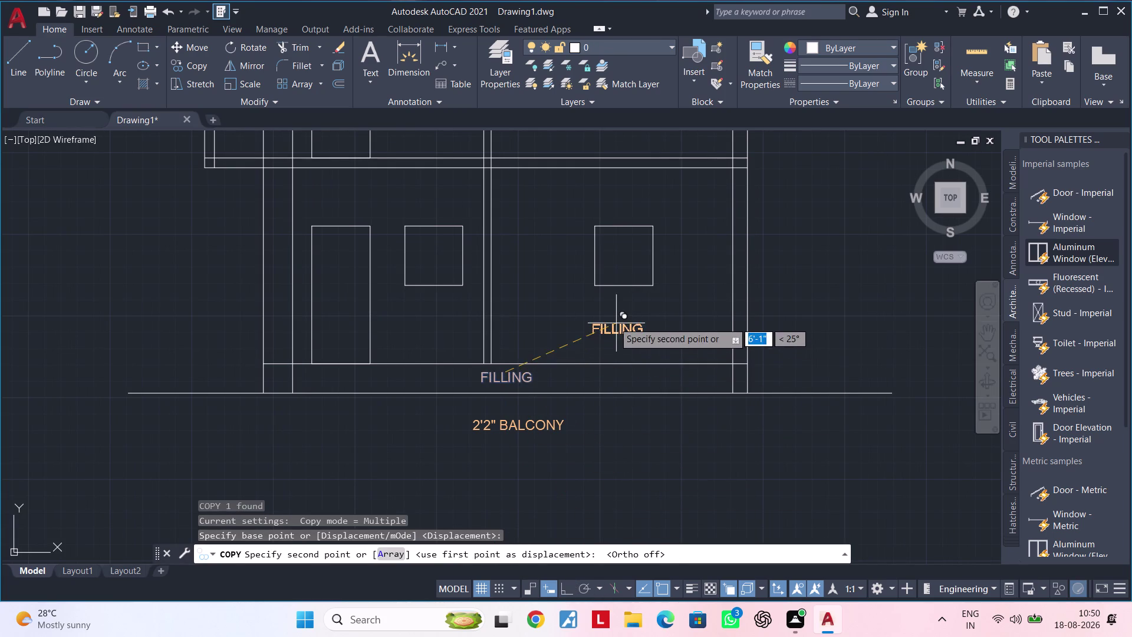
scroll(up, 3)
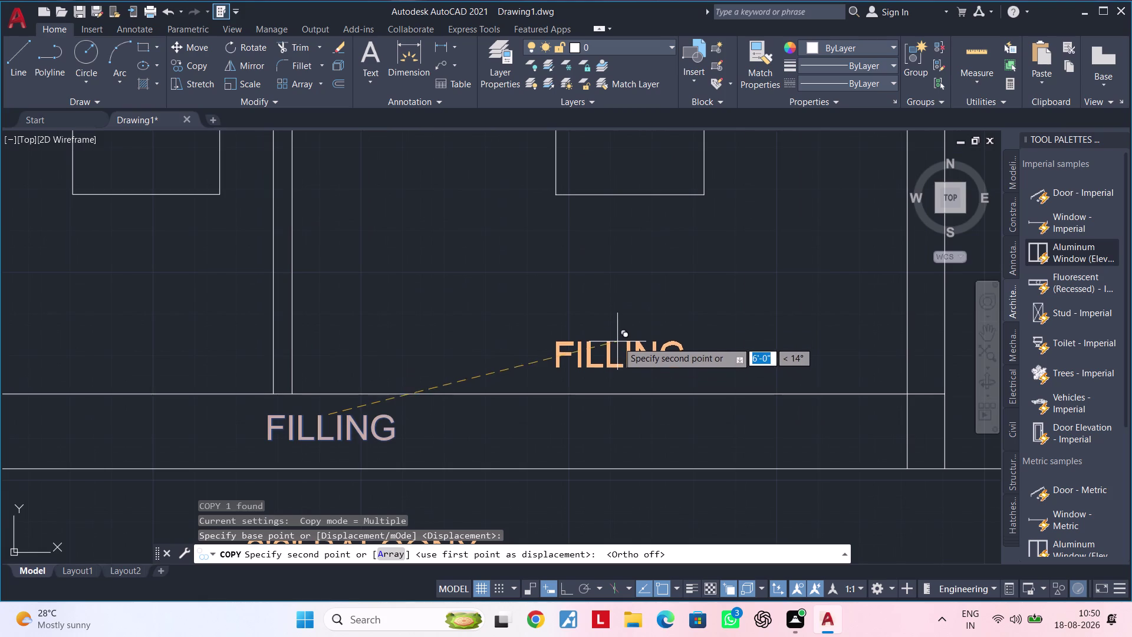
click(618, 337)
scroll(down, 3)
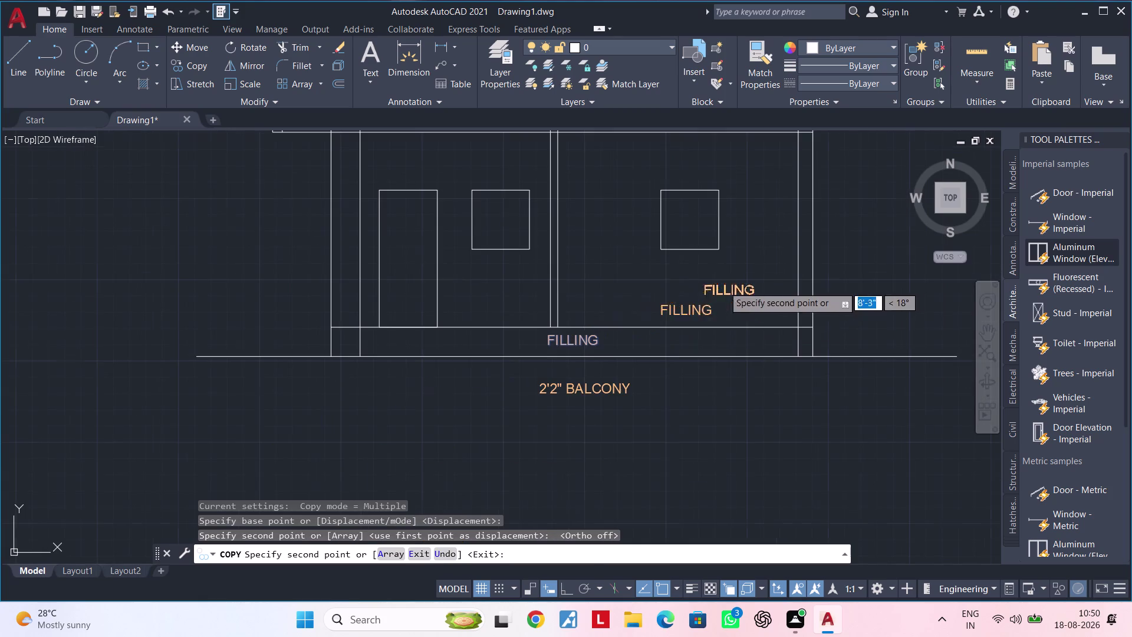
Place one more FILLING copy in the upper room and end the copy.
middle_drag(630, 290, 638, 339)
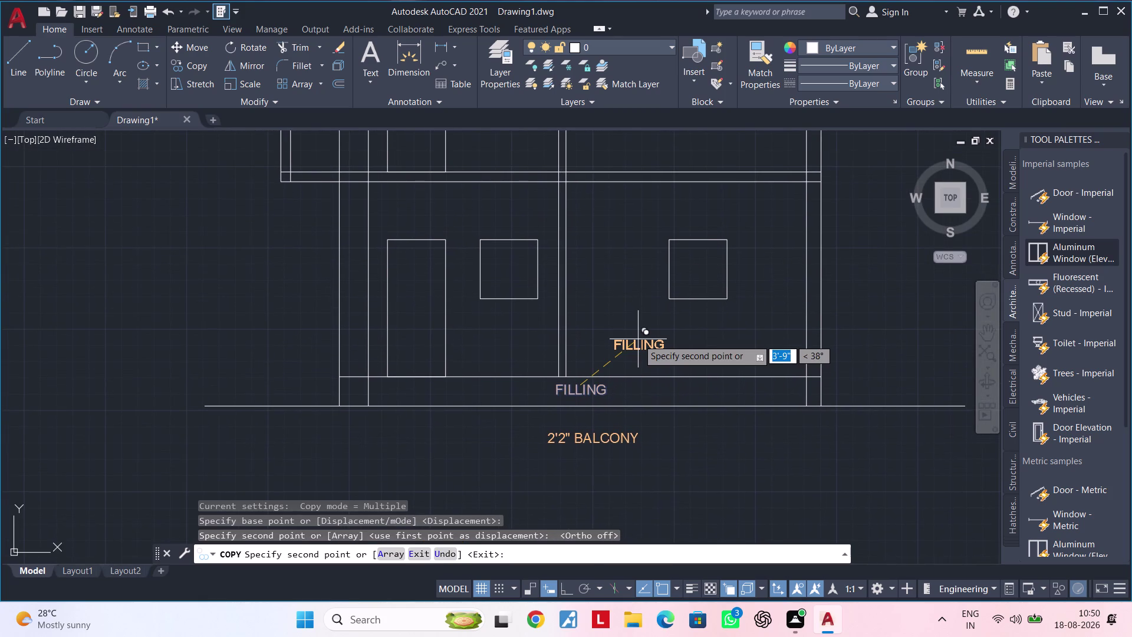
middle_drag(635, 322, 627, 365)
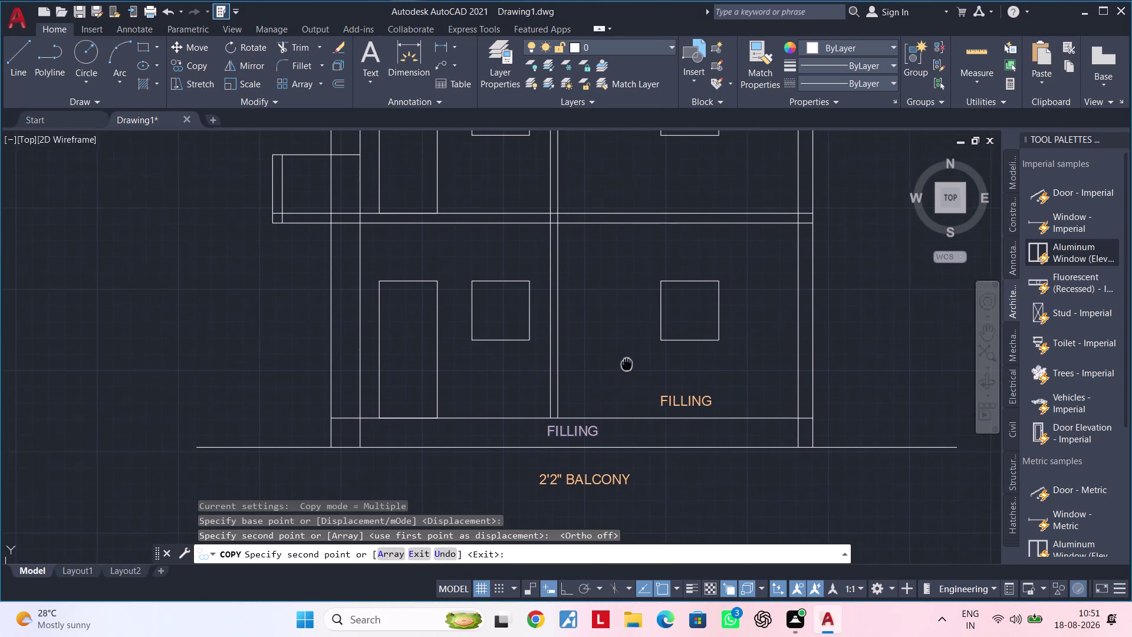
middle_drag(627, 364, 627, 365)
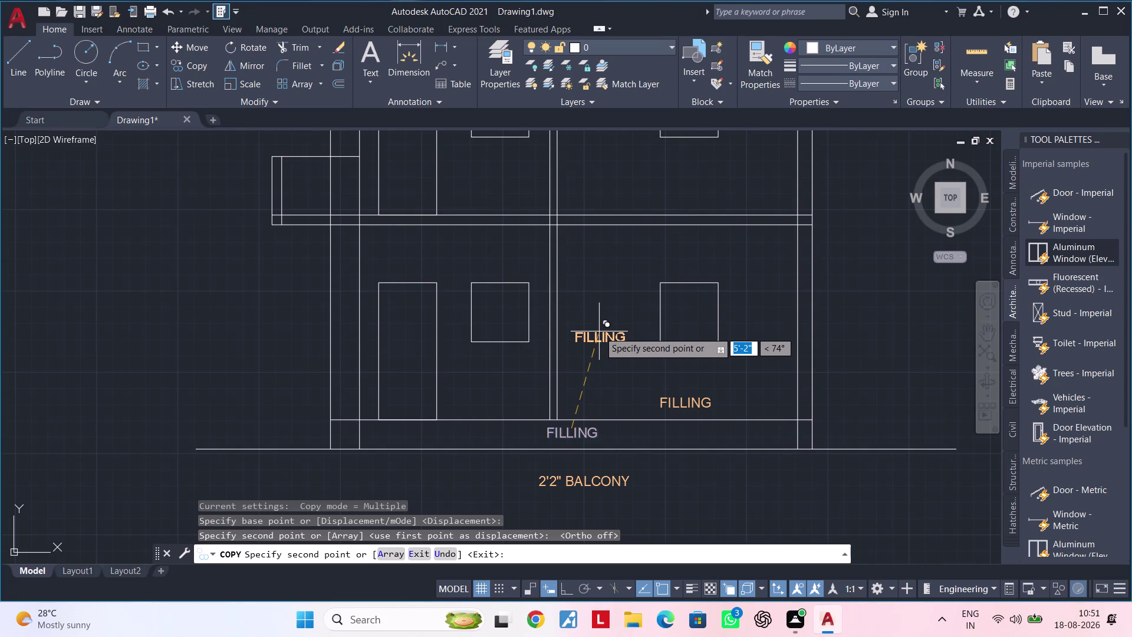
middle_drag(596, 332, 774, 418)
scroll(up, 3)
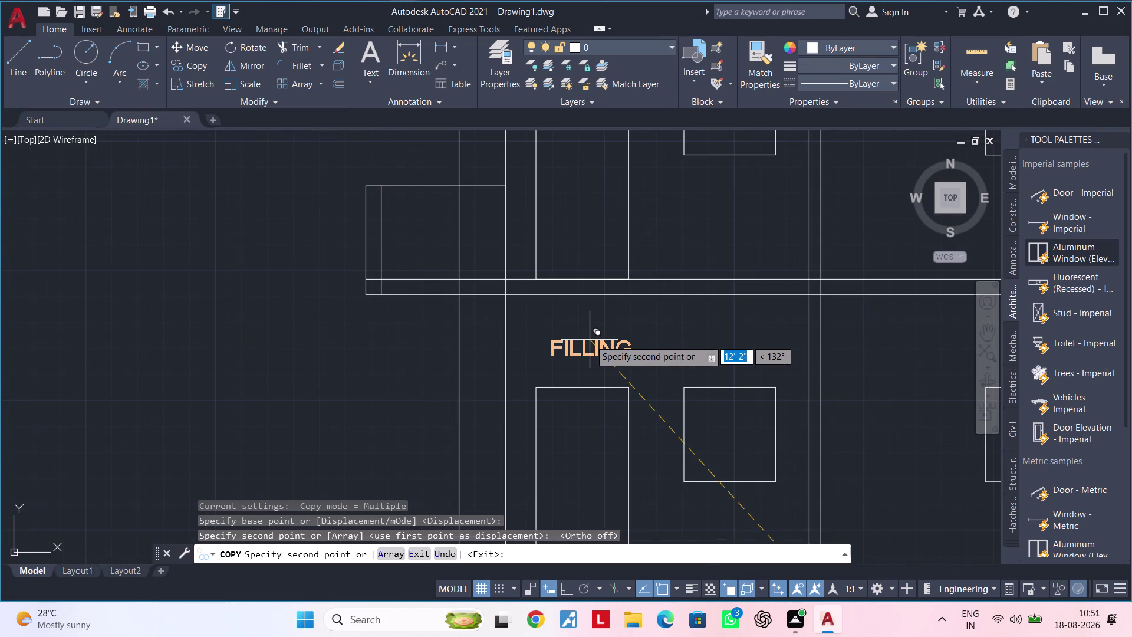
click(590, 340)
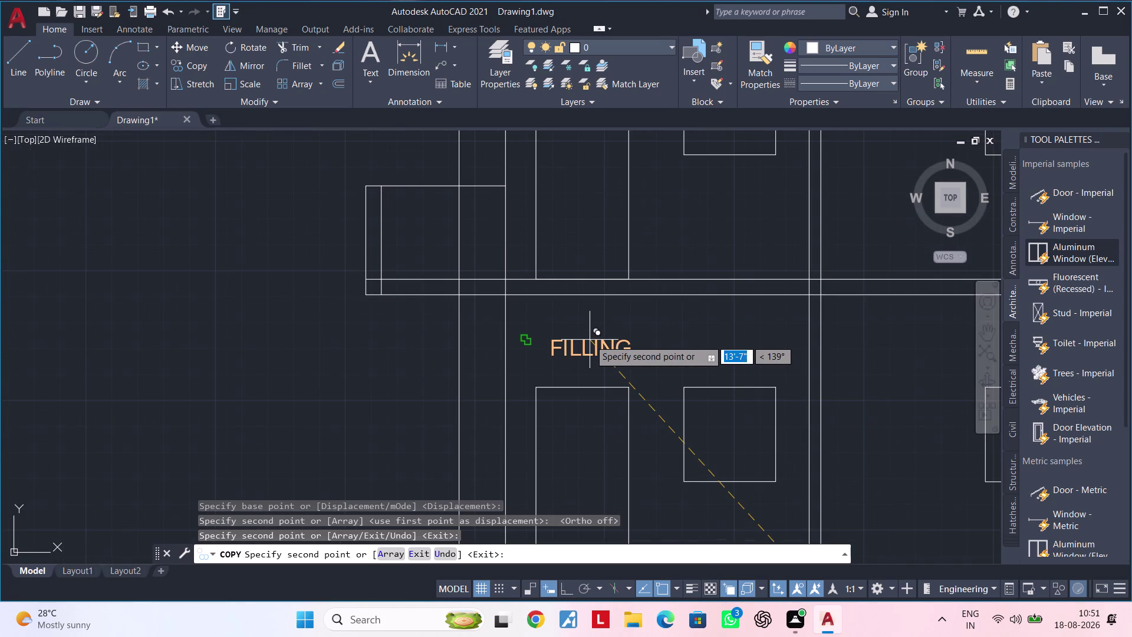
key(Escape)
scroll(down, 3)
middle_drag(689, 341, 699, 230)
middle_drag(723, 375, 659, 313)
key(Escape)
key(Escape)
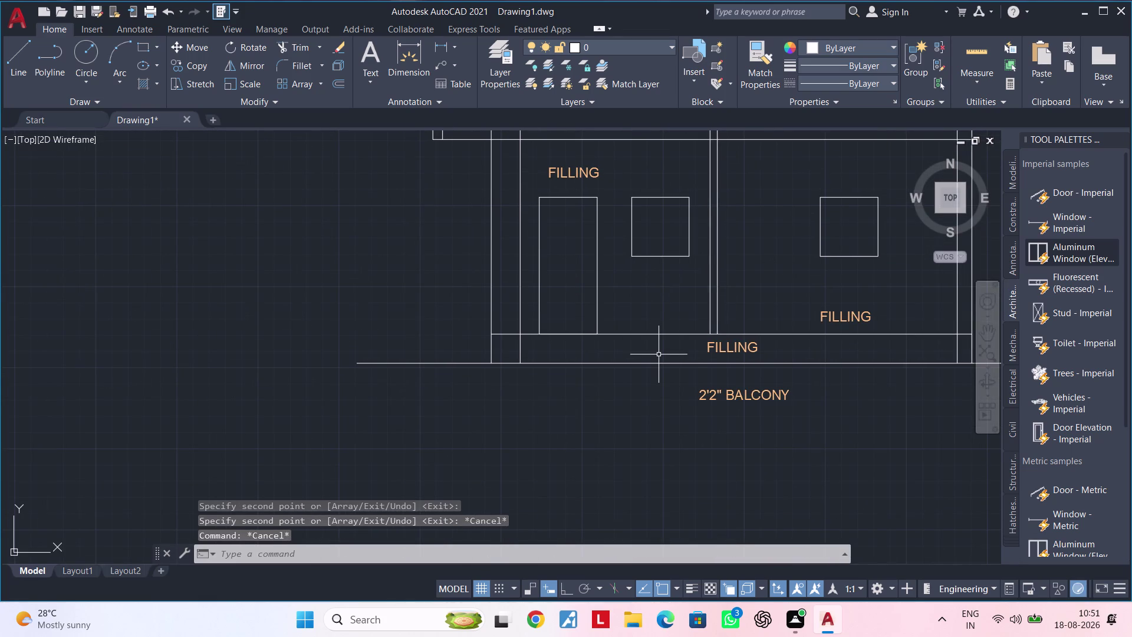
Offset the floor line 6" to create a parallel line above the base.
text(OF 6")
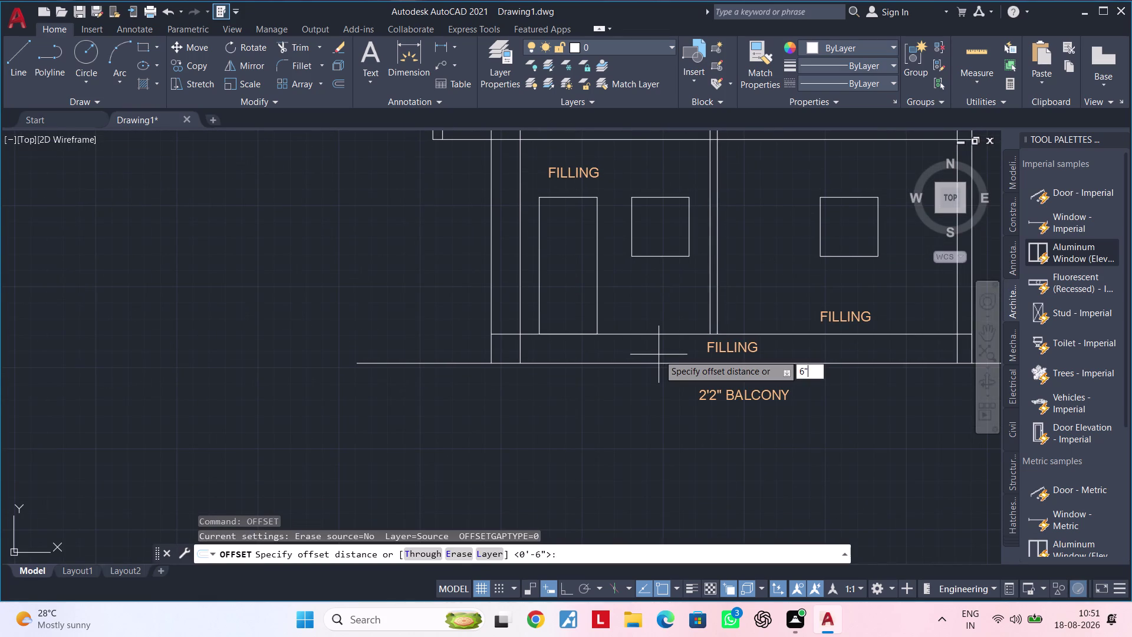
key(Return)
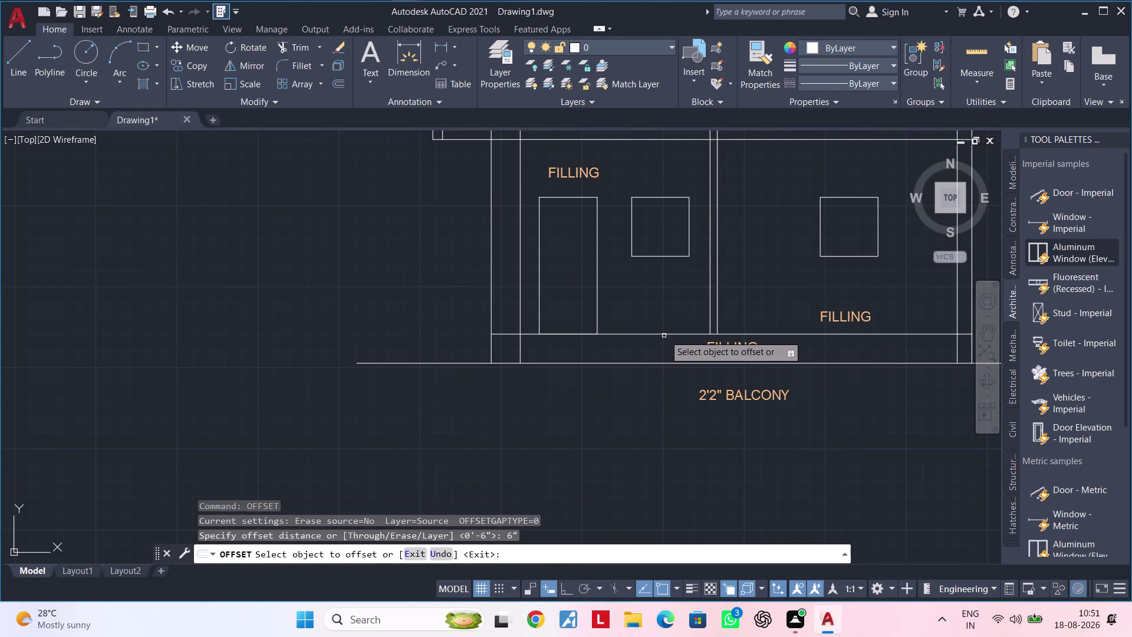
click(665, 333)
click(665, 354)
middle_drag(789, 356, 707, 349)
key(Escape)
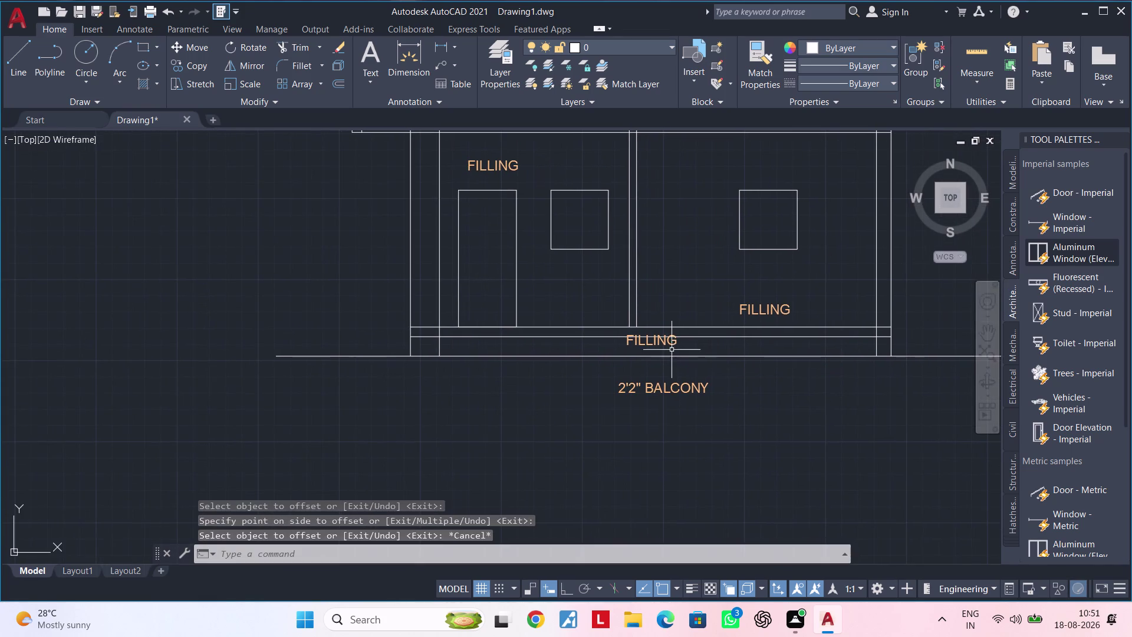
Move the FILLING label above the balcony lower, toward the new line.
click(666, 342)
text(M)
key(space)
click(667, 345)
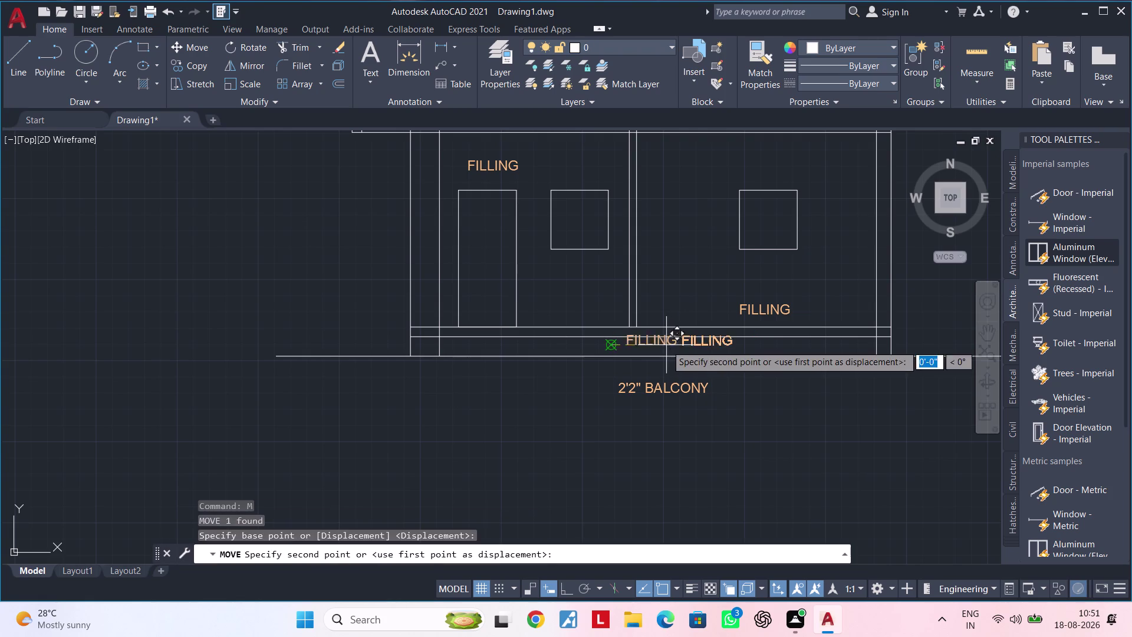
click(611, 351)
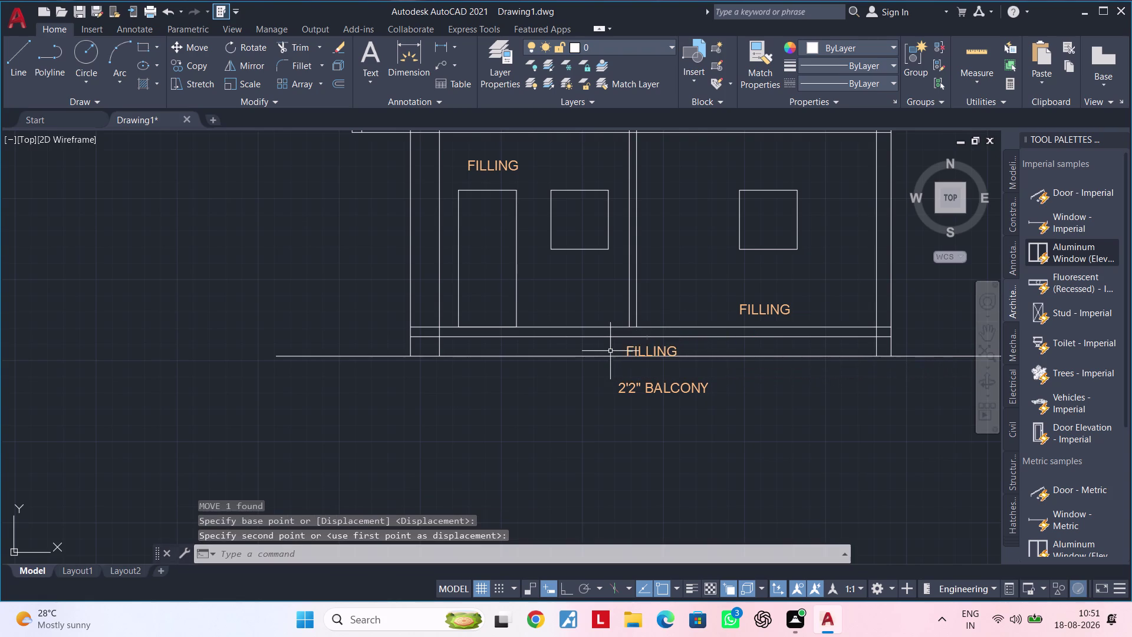
scroll(up, 3)
middle_drag(670, 347, 500, 297)
scroll(up, 3)
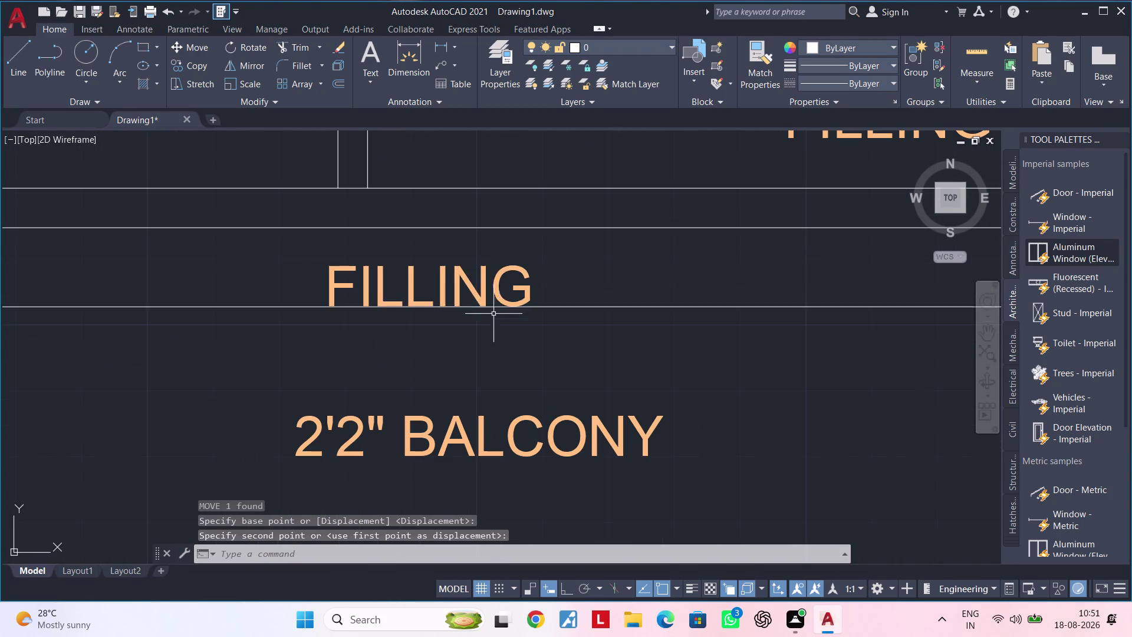
Move the FILLING label again so it sits between the two lines.
click(485, 289)
key(m)
key(space)
click(473, 288)
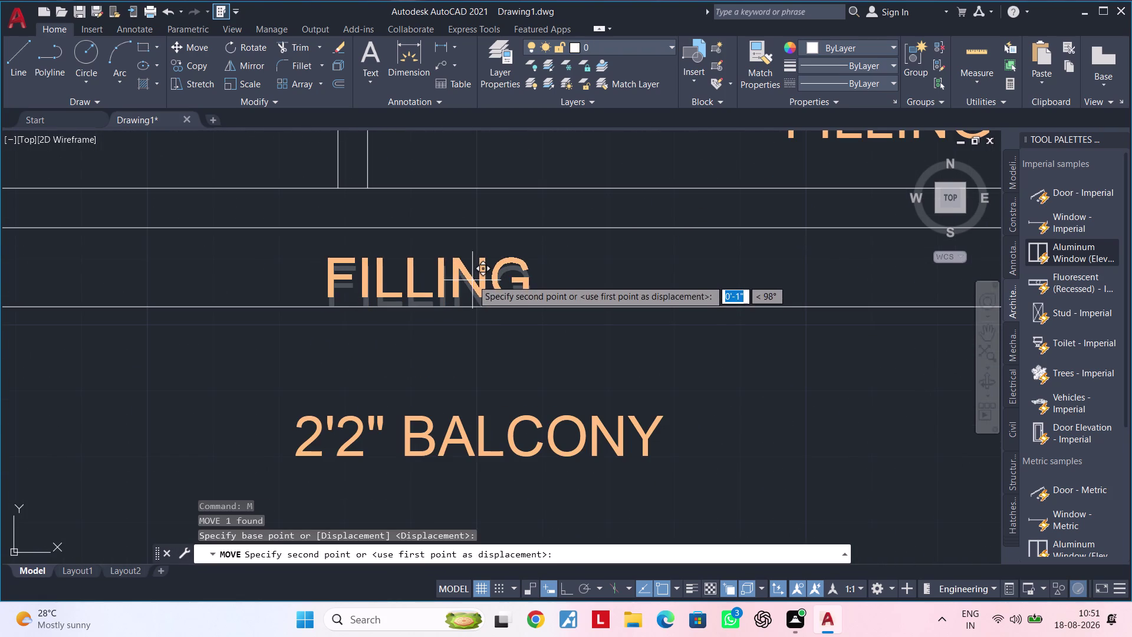
click(470, 272)
scroll(down, 3)
middle_drag(635, 281, 463, 328)
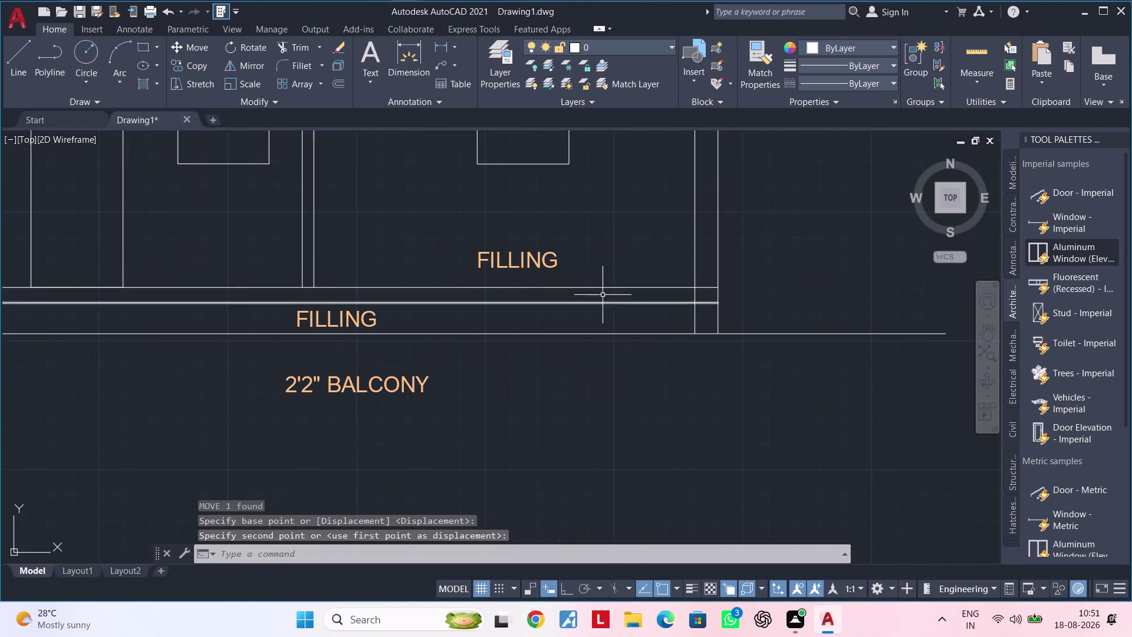
Edit one FILLING label's text to read FIOORING.
double_click(547, 261)
click(565, 262)
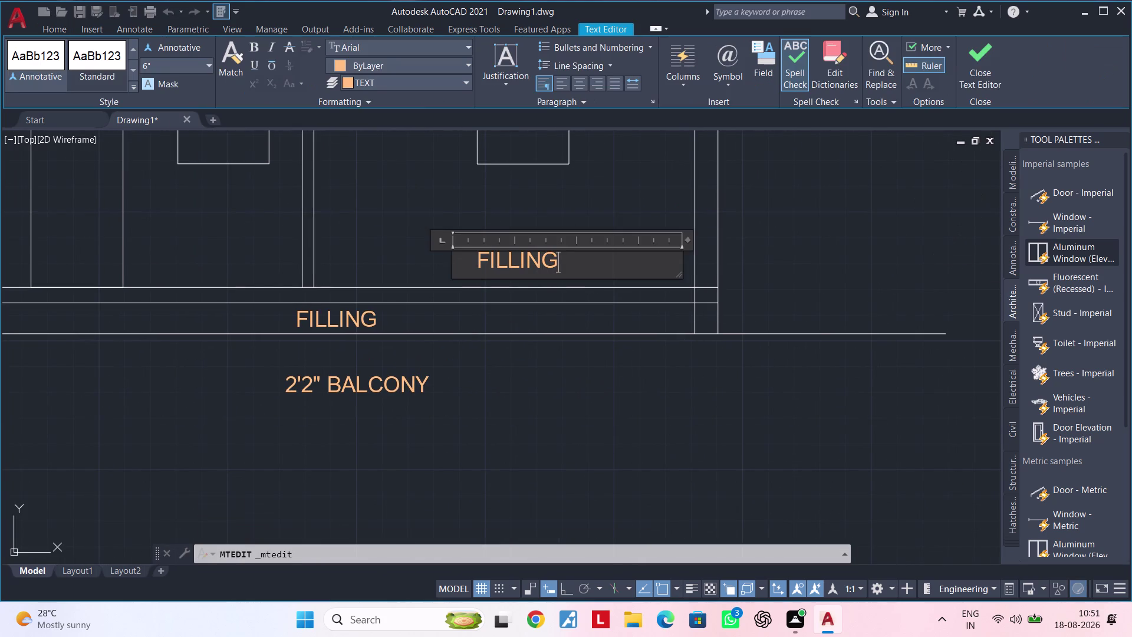
key(BackSpace)
key(BackSpace)
key(BackSpace)
key(BackSpace)
key(BackSpace)
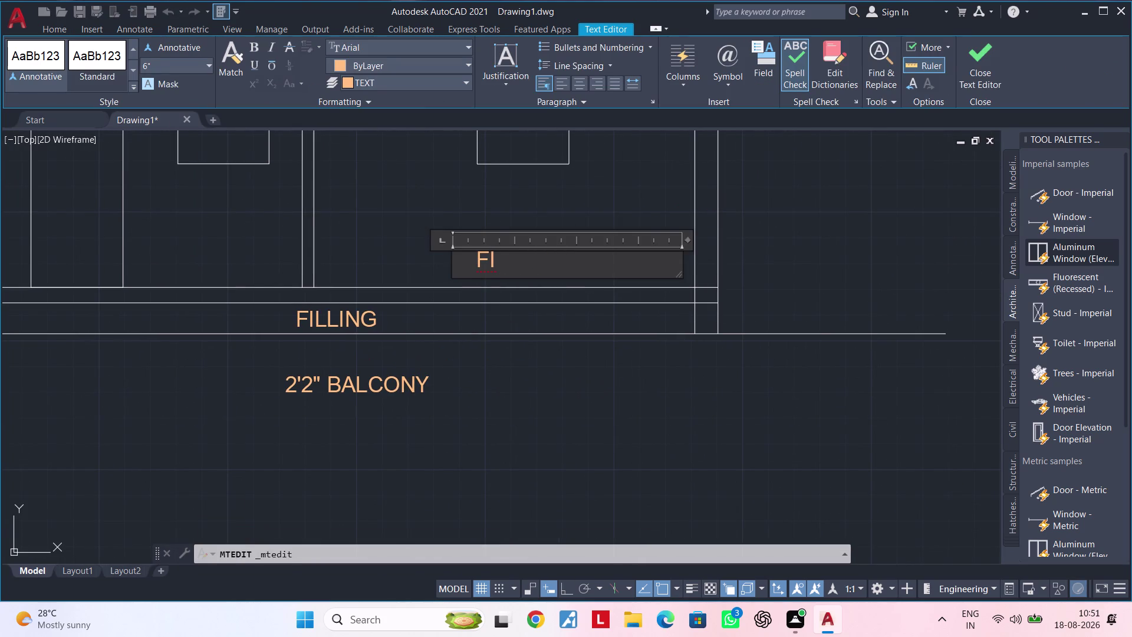
text(OO)
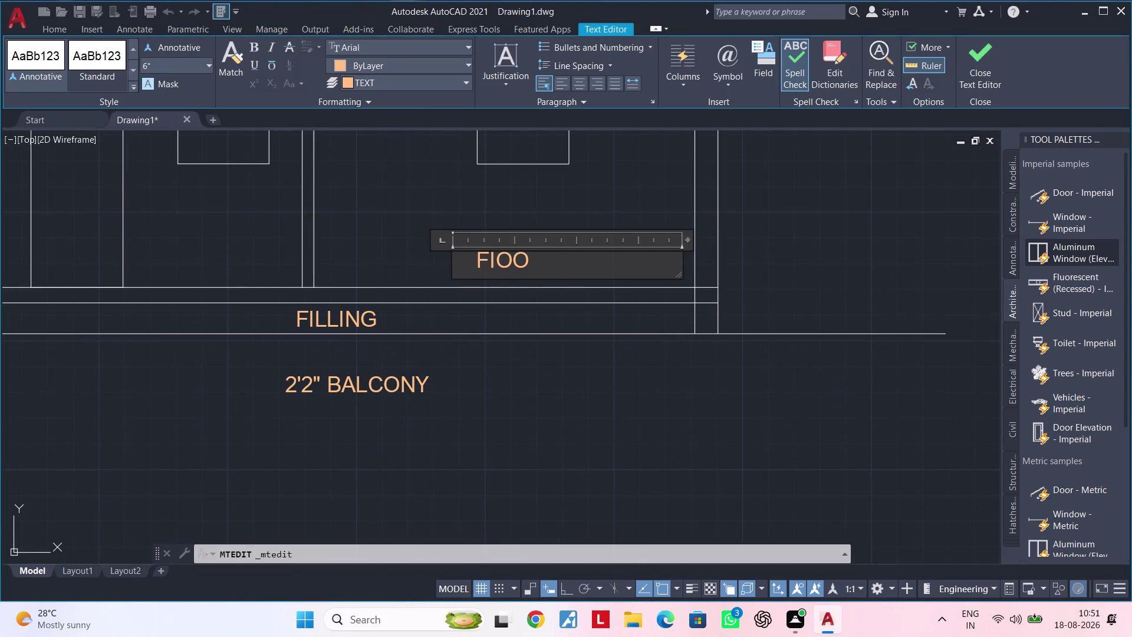
text(RING)
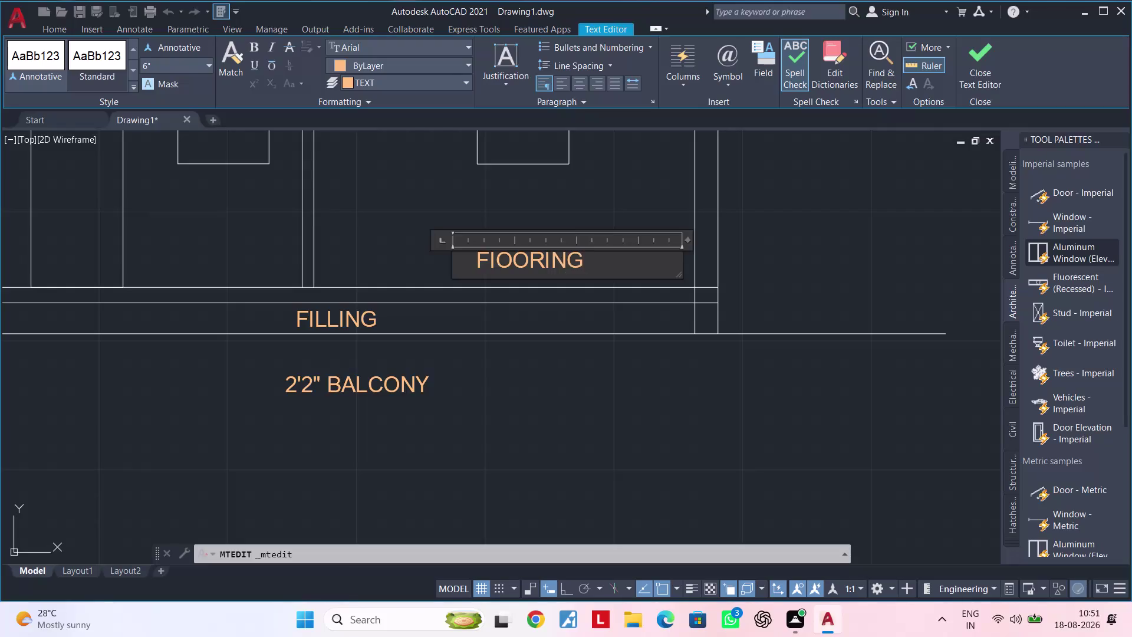
click(578, 345)
scroll(down, 3)
middle_drag(600, 252, 617, 345)
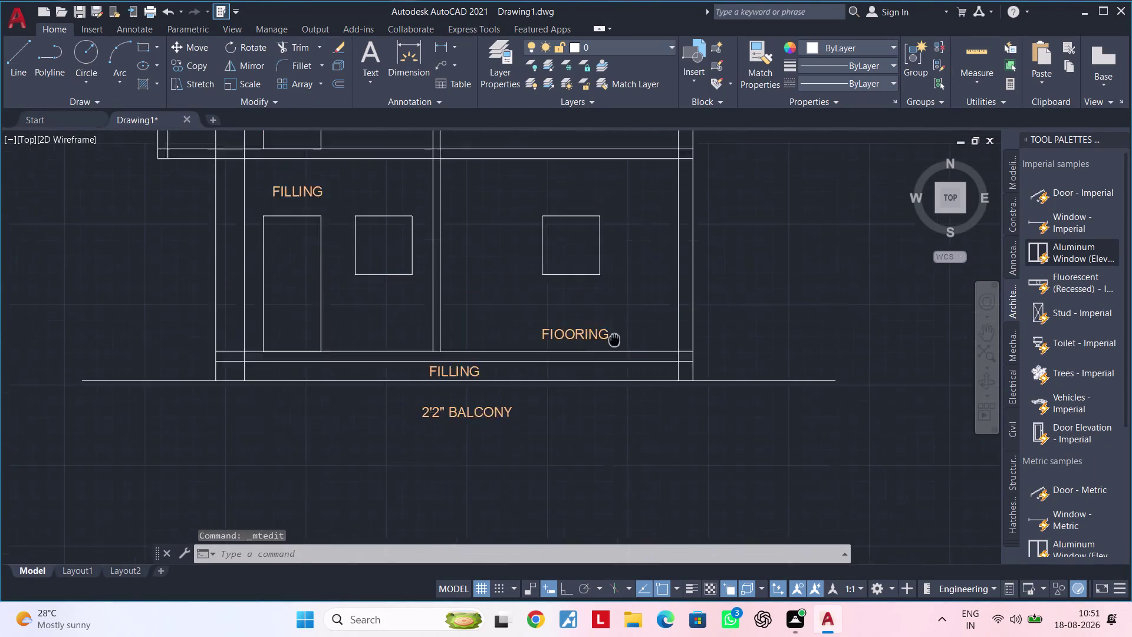
middle_drag(616, 345, 641, 408)
middle_drag(548, 354, 605, 358)
Retype the upper-room FILLING label as R C C SLAB.
double_click(397, 278)
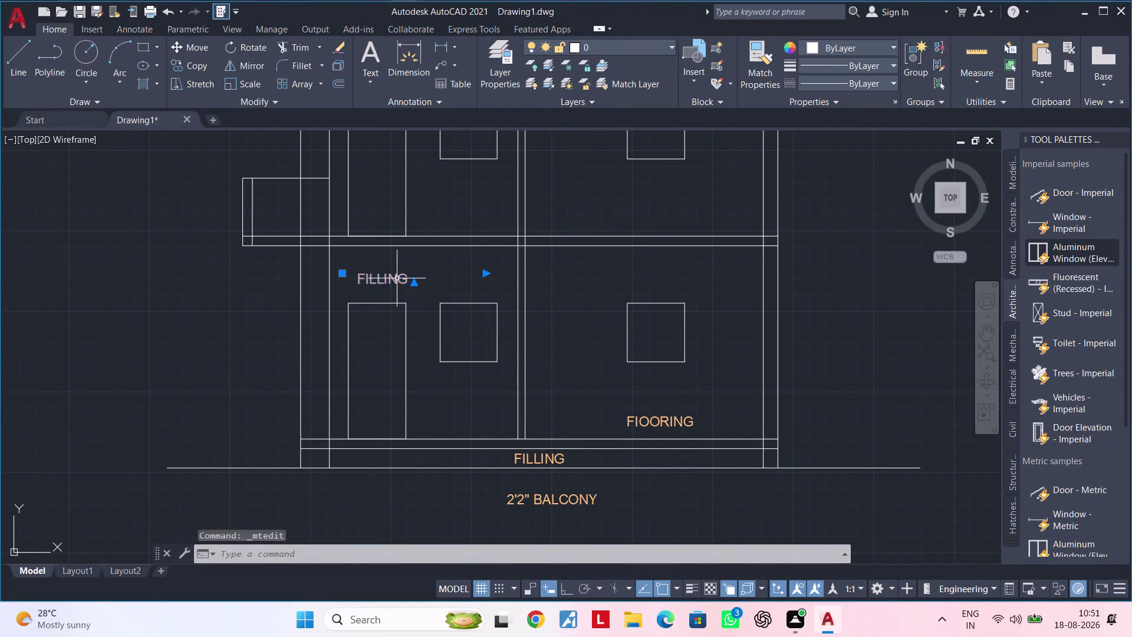
click(415, 279)
key(BackSpace)
key(BackSpace)
key(BackSpace)
key(BackSpace)
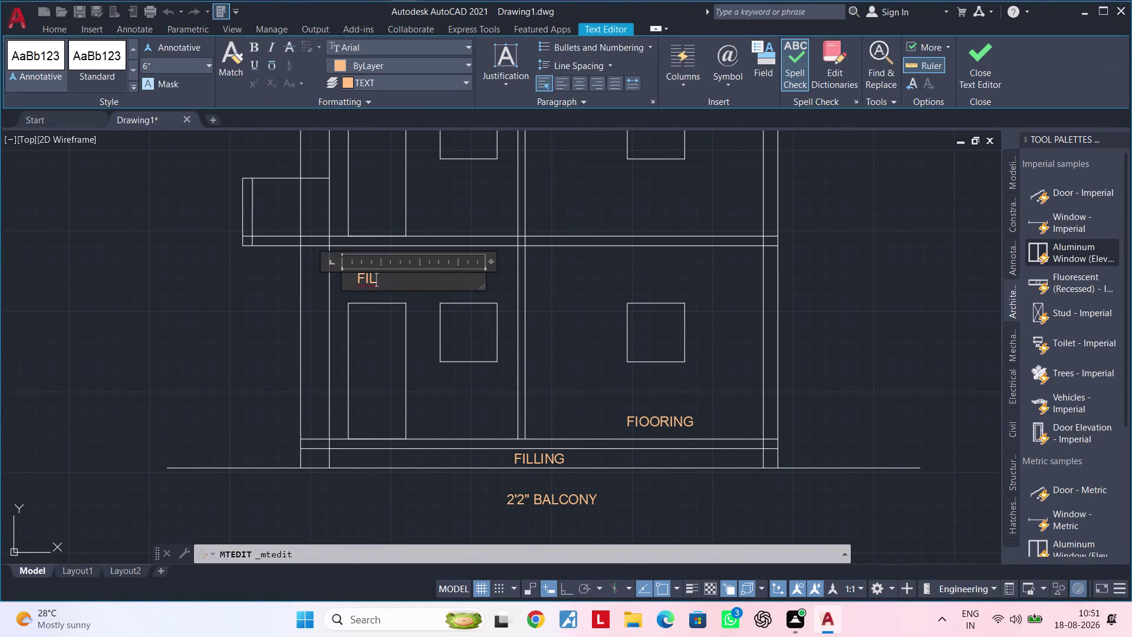
key(BackSpace)
key(BackSpace)
key(BackSpace)
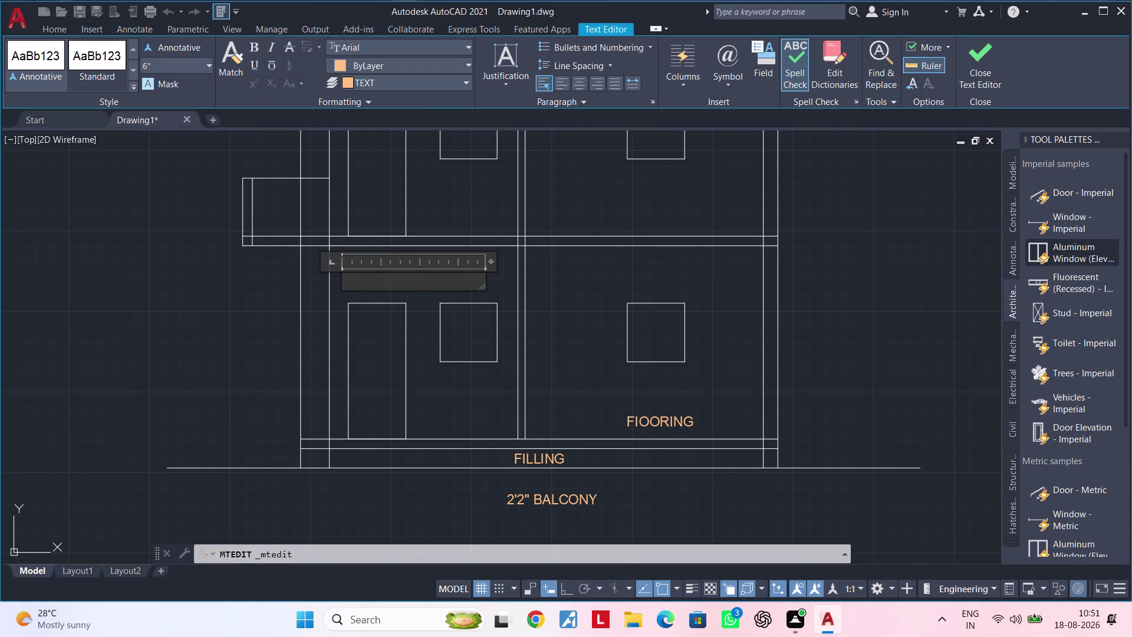
key(r)
key(space)
text(C)
key(space)
text(C)
key(space)
key(space)
text(S)
text(L)
text(AB)
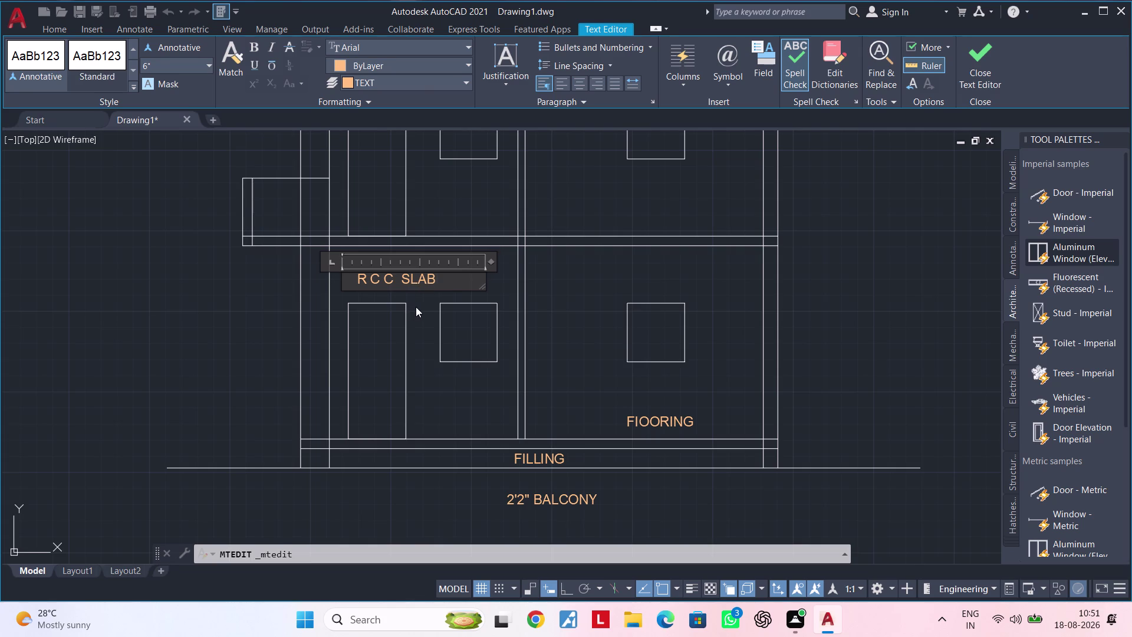
click(419, 307)
middle_drag(445, 290, 396, 301)
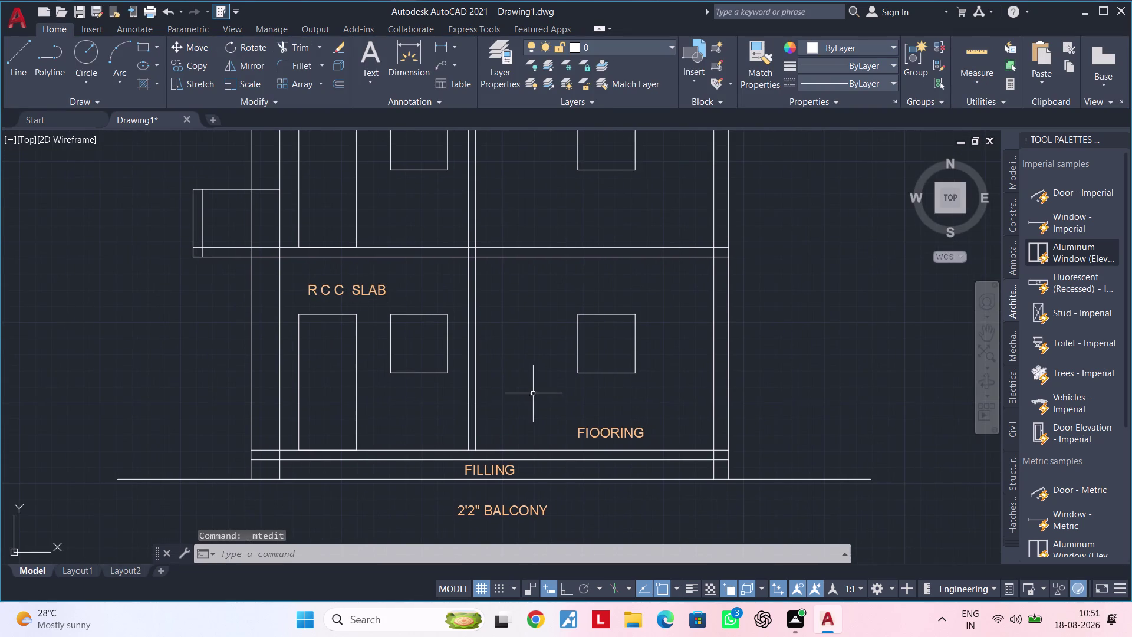
click(604, 433)
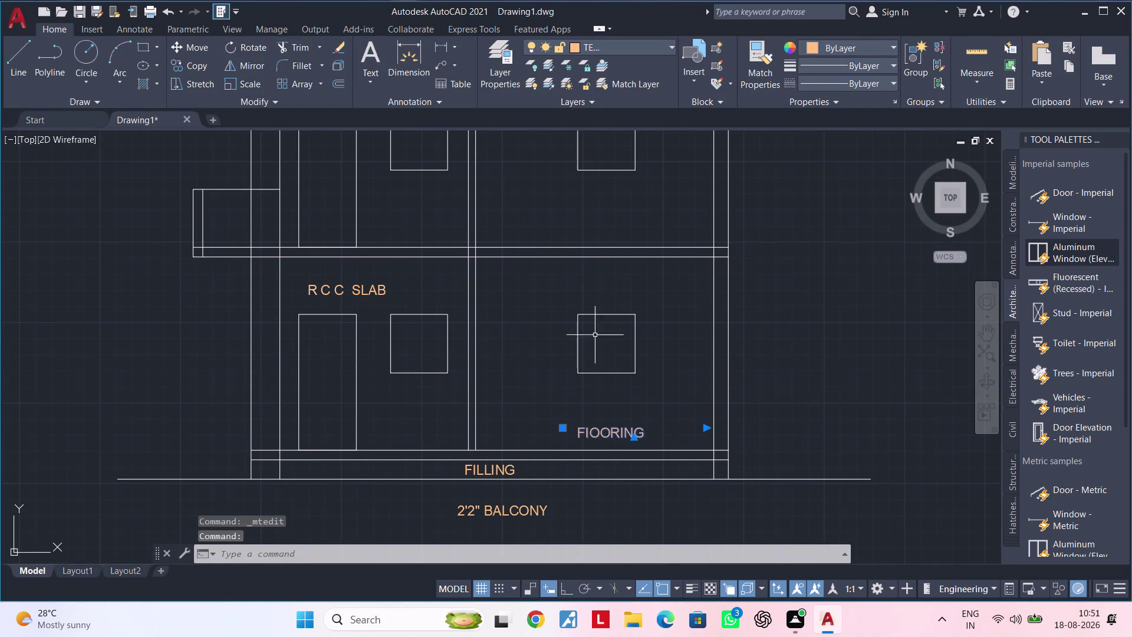
Copy the FIOORING label into the upper room of the section.
key(c)
key(o)
key(space)
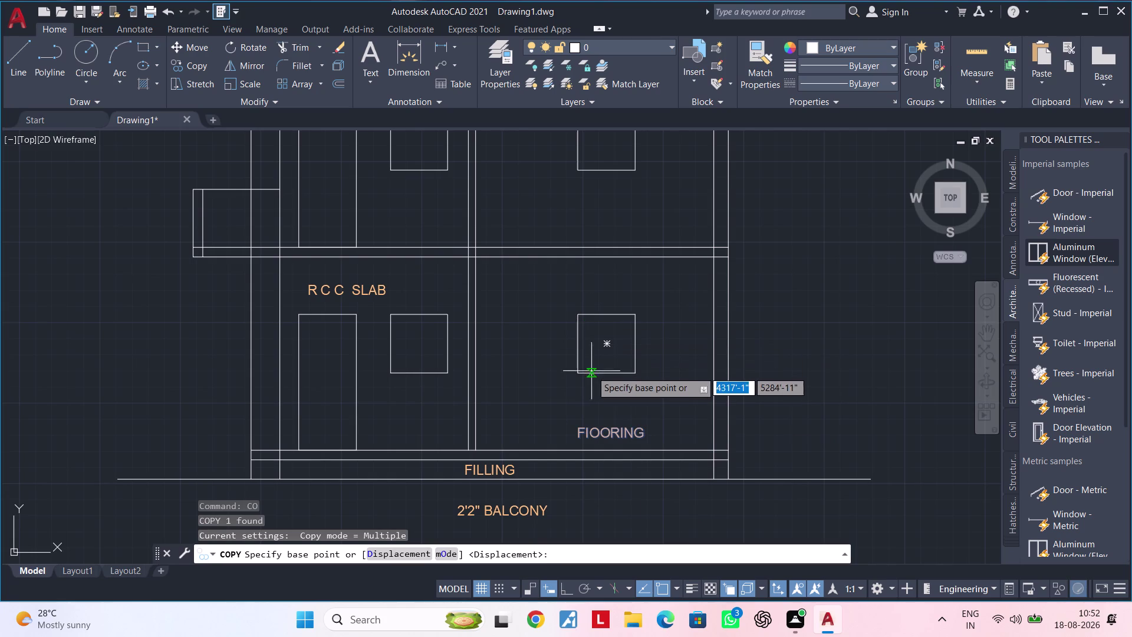
click(608, 435)
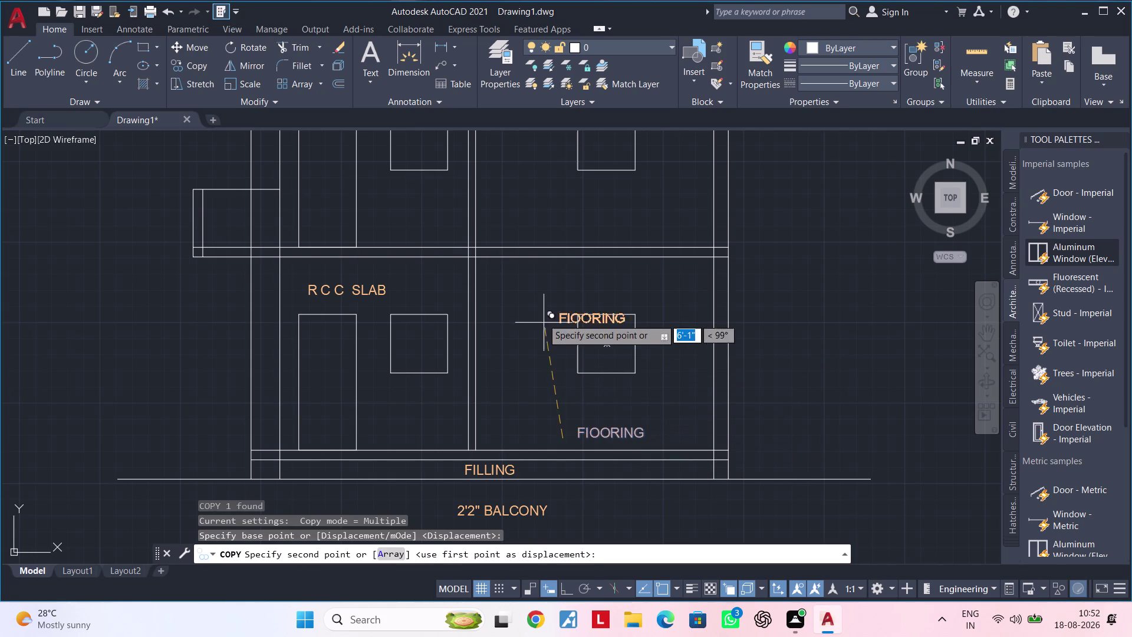
click(495, 298)
middle_drag(533, 319, 638, 351)
key(Escape)
key(Escape)
scroll(up, 3)
double_click(653, 321)
key(Escape)
Replace the copied label's text with 'BRICK WORK'.
double_click(700, 318)
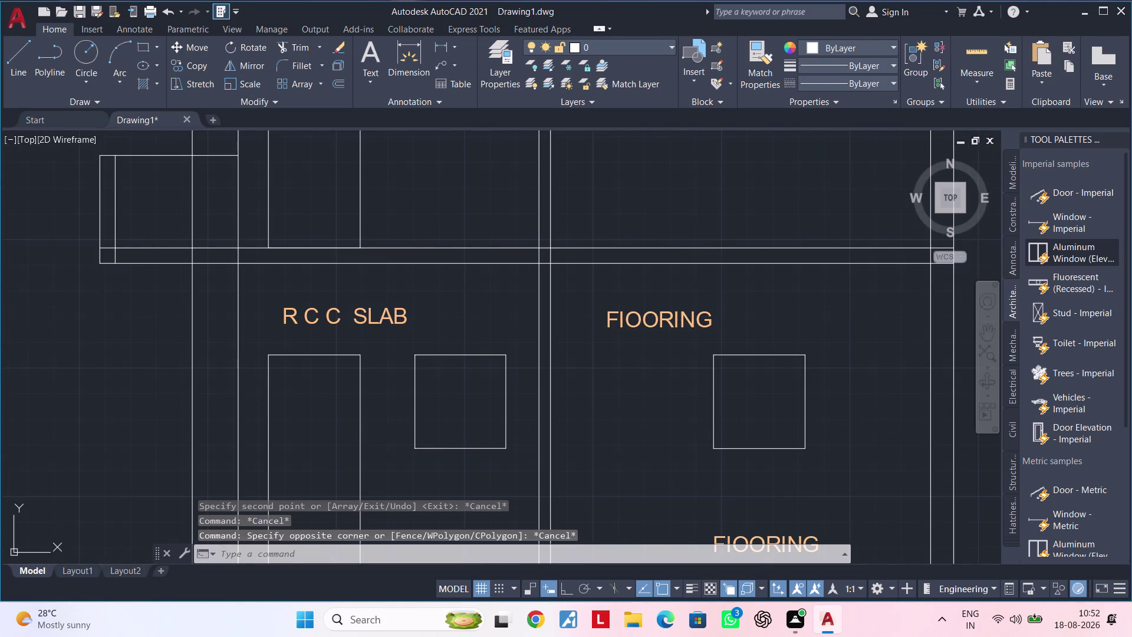
click(712, 318)
key(BackSpace)
key(BackSpace)
key(BackSpace)
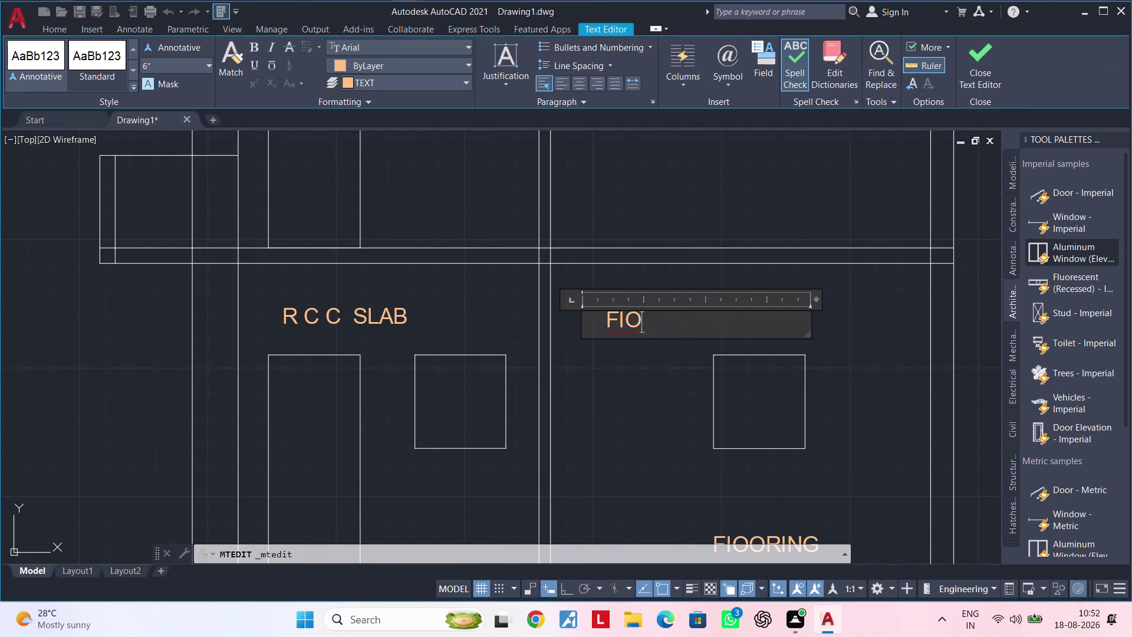
key(BackSpace)
key(BackSpace)
key(BackSpace)
key(BackSpace)
text(BR)
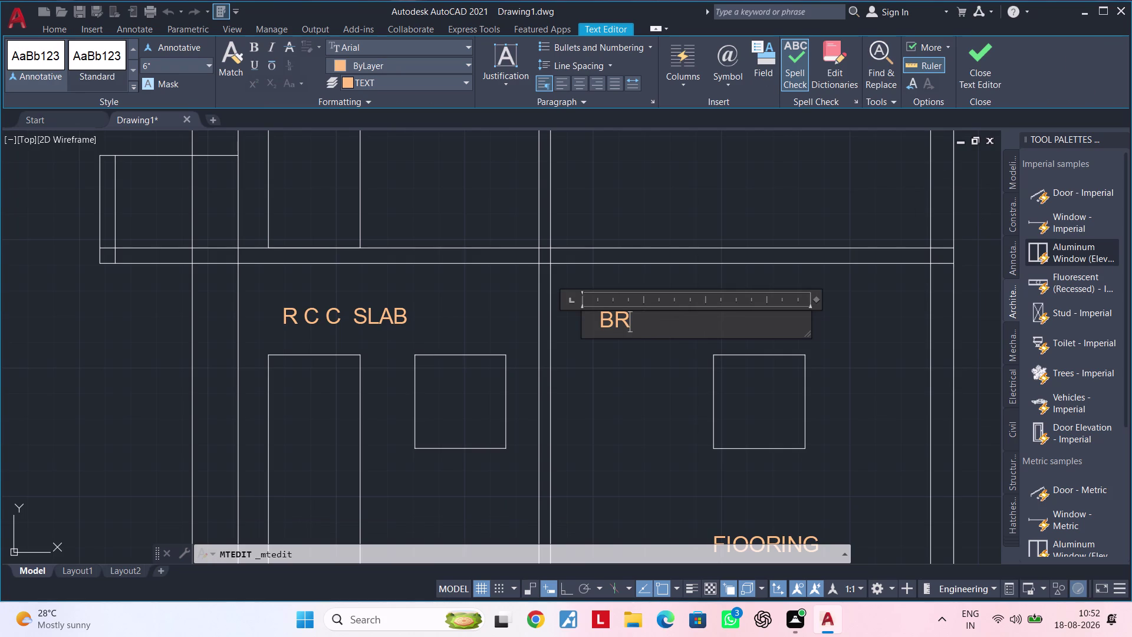
text(ICK)
key(space)
text(WOR)
key(k)
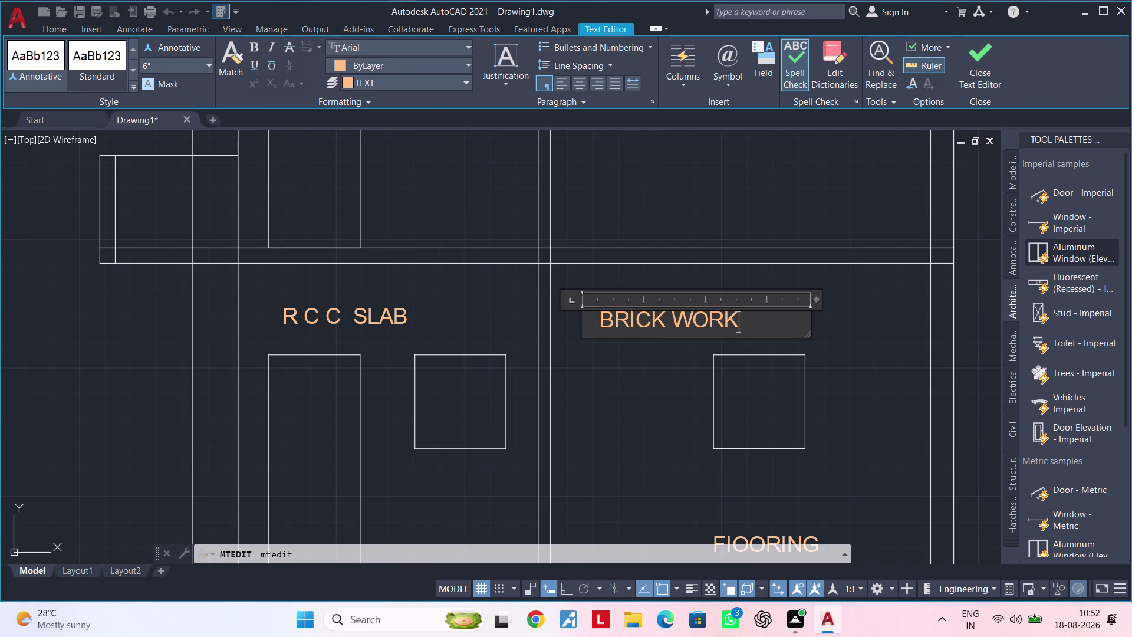
Correct the label to read 'BRICK WALL' and finish editing it.
key(BackSpace)
key(BackSpace)
key(BackSpace)
text(ALL)
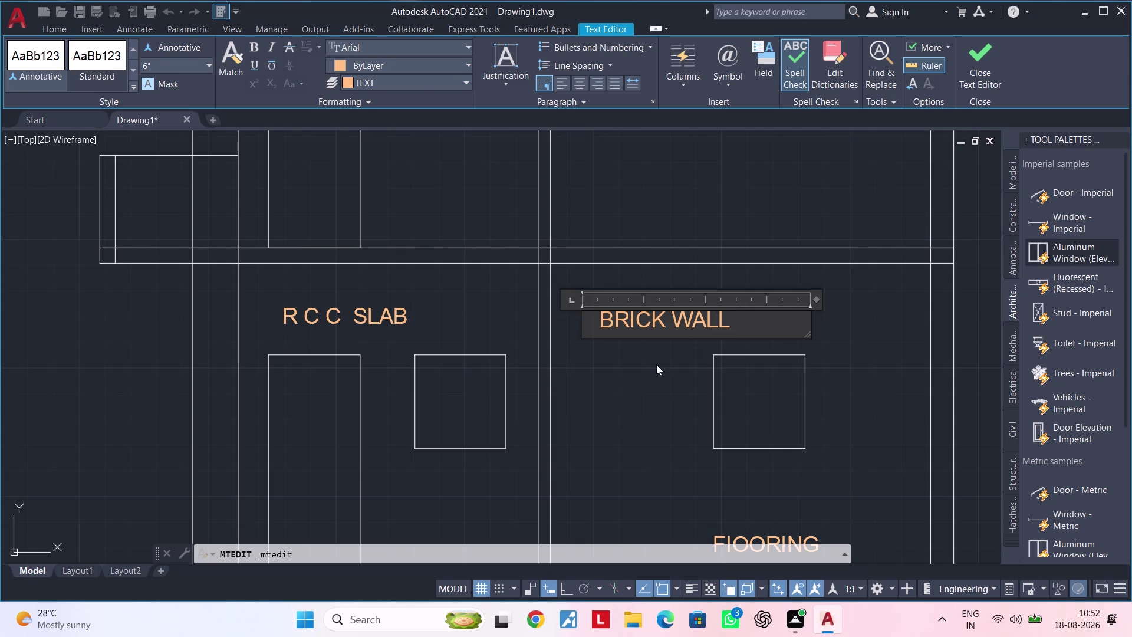
click(657, 364)
middle_drag(582, 370, 545, 394)
key(Escape)
key(Escape)
key(Escape)
key(Escape)
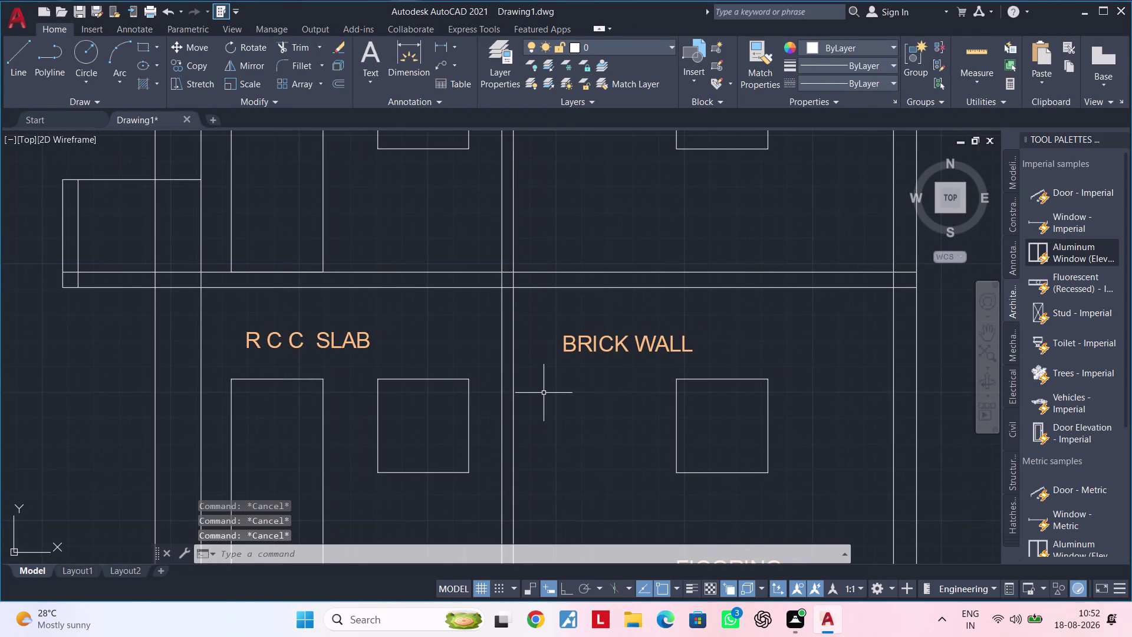
Draw a pointer line from the BRICK WALL label to the wall.
text(L)
key(space)
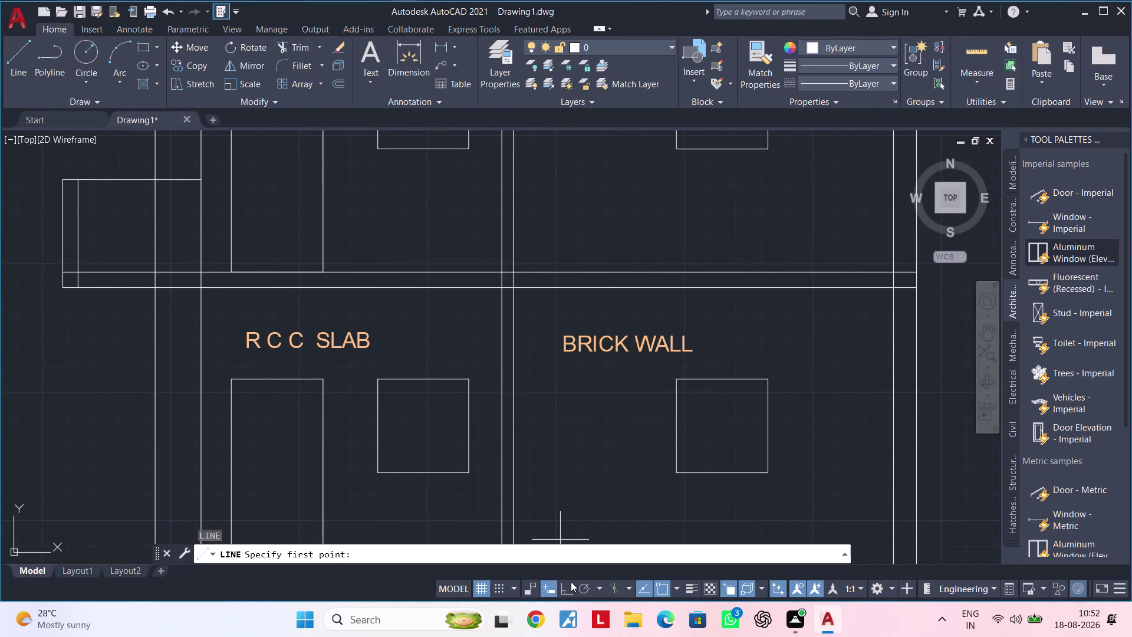
scroll(up, 3)
click(490, 347)
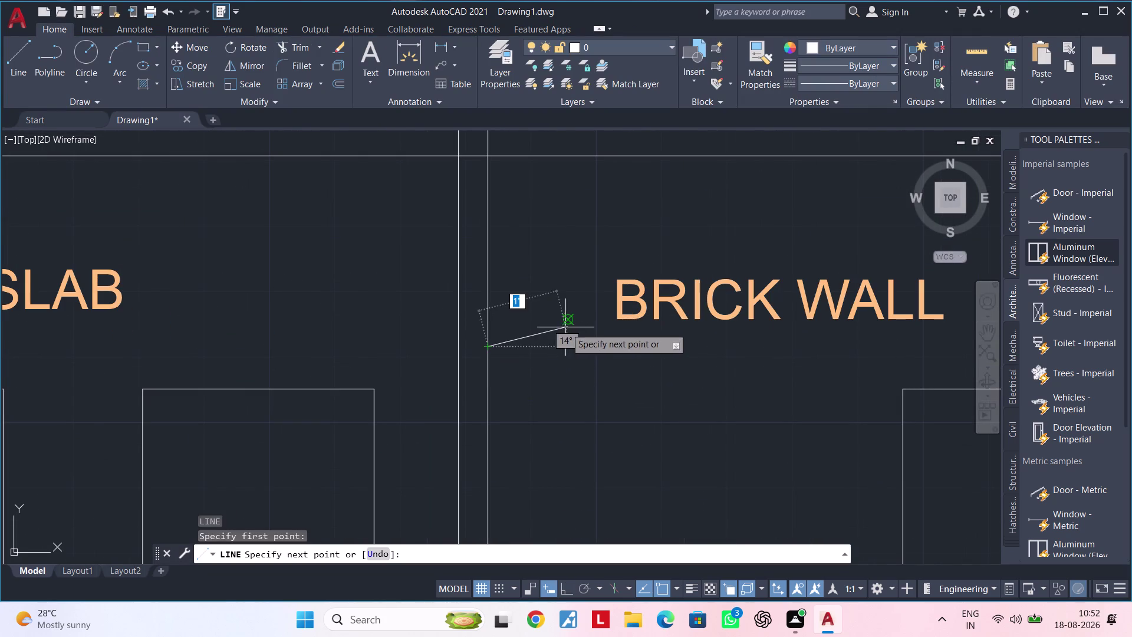
click(608, 305)
scroll(down, 3)
key(Escape)
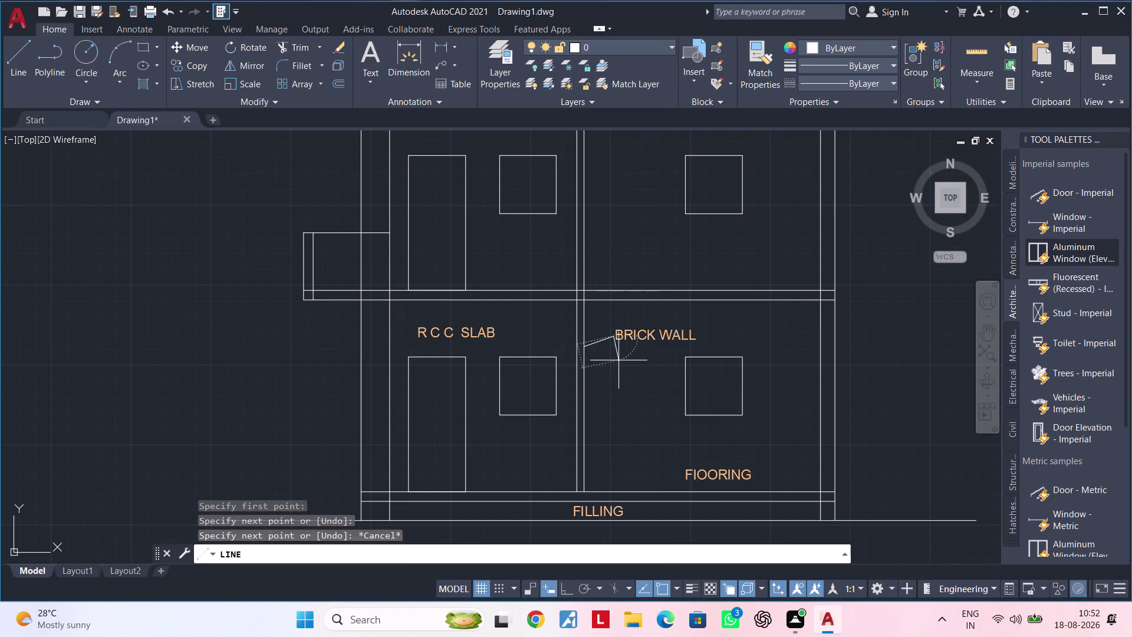
key(Escape)
Copy the BRICK WALL label and its pointer line to the next floor up.
scroll(up, 3)
middle_drag(614, 354, 567, 366)
key(Escape)
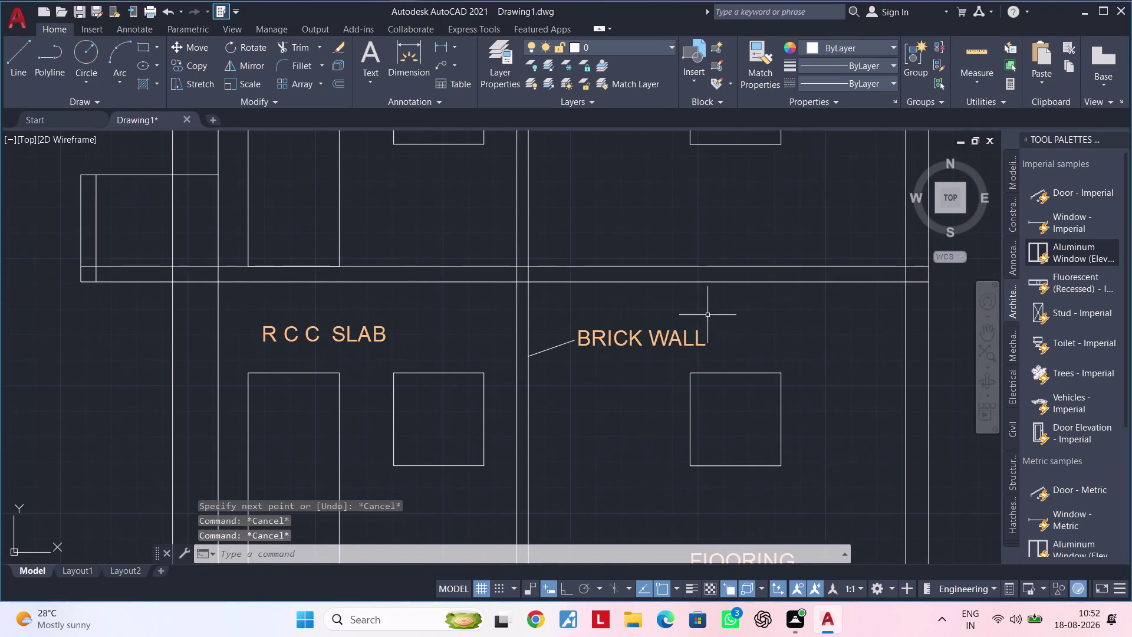
click(708, 315)
click(567, 364)
key(c)
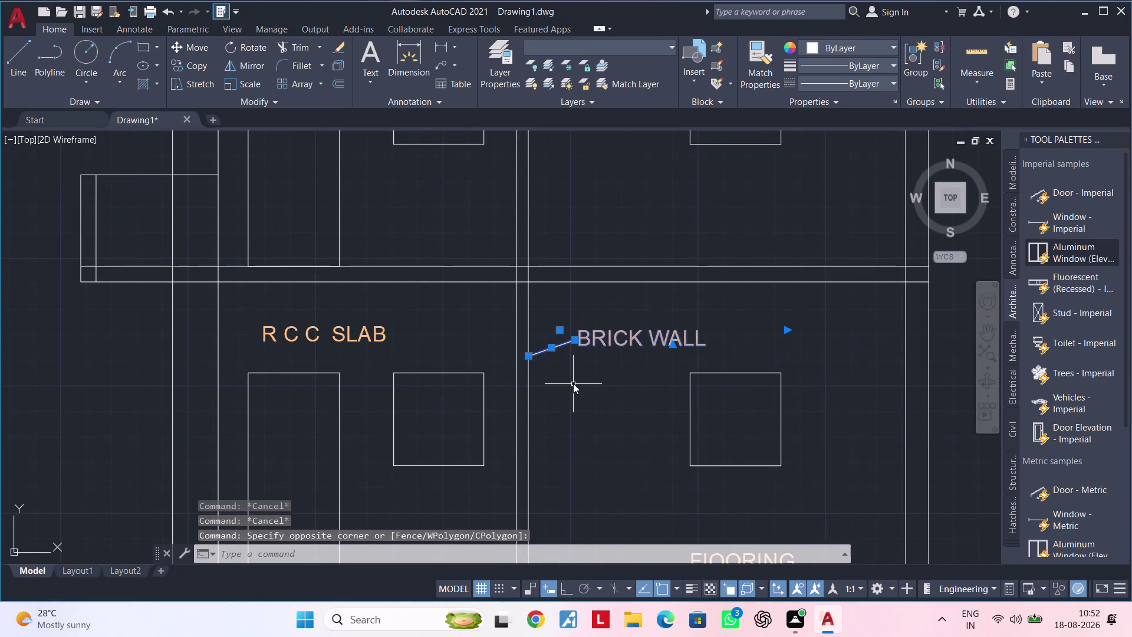
text(O)
key(space)
click(529, 360)
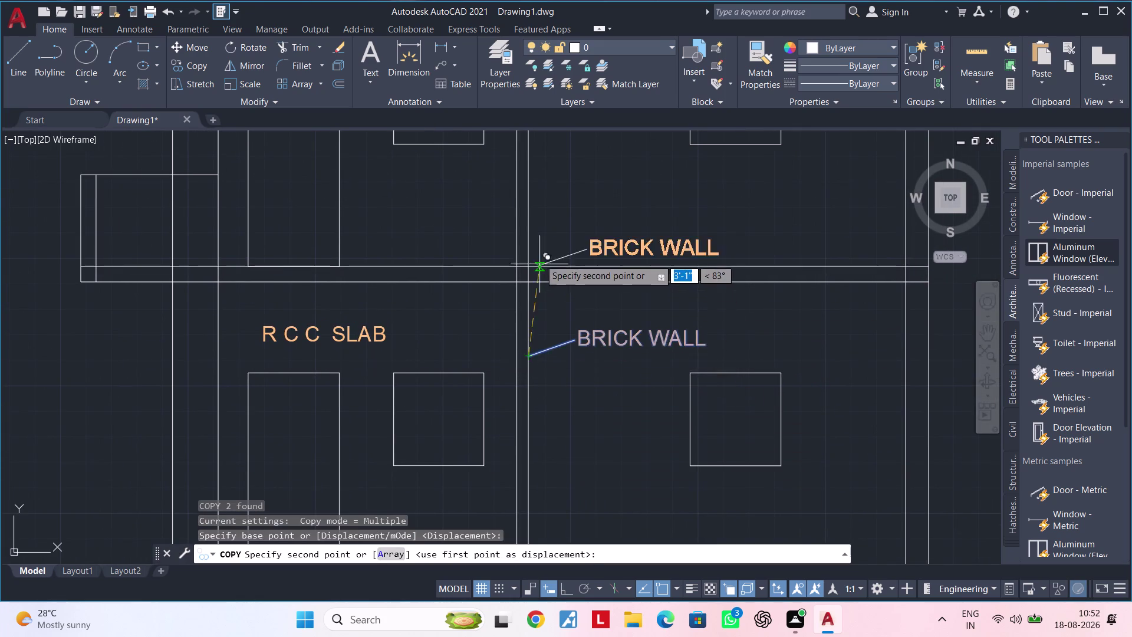
middle_drag(542, 256, 542, 419)
middle_drag(537, 210, 521, 304)
middle_click(521, 308)
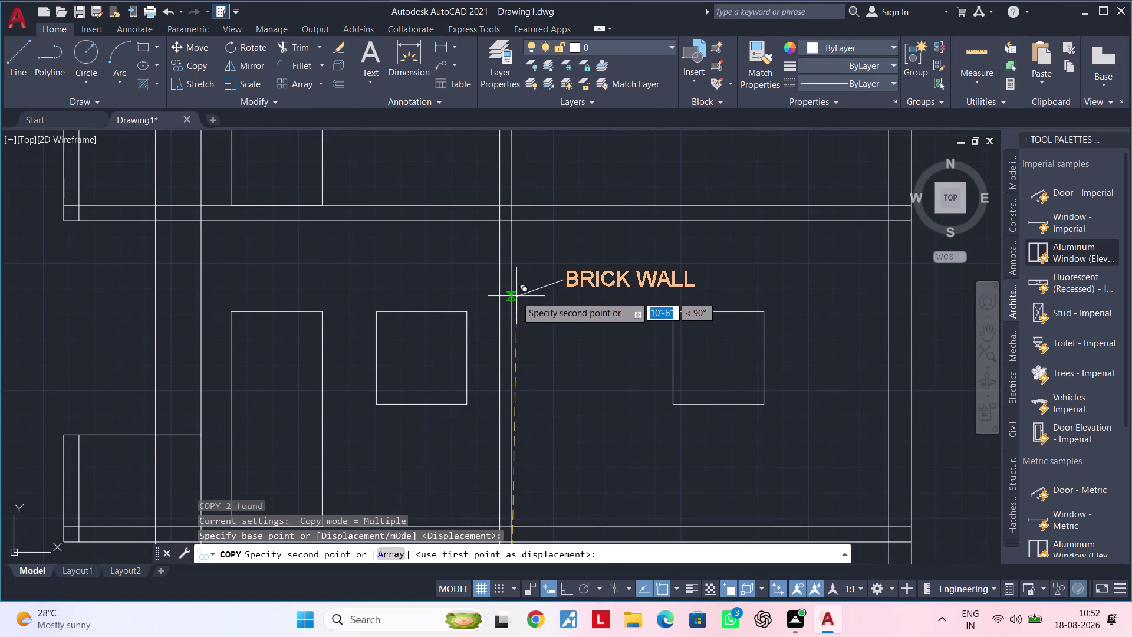
click(511, 295)
Place another copy of the labelled note on the floor above.
middle_drag(541, 278, 550, 546)
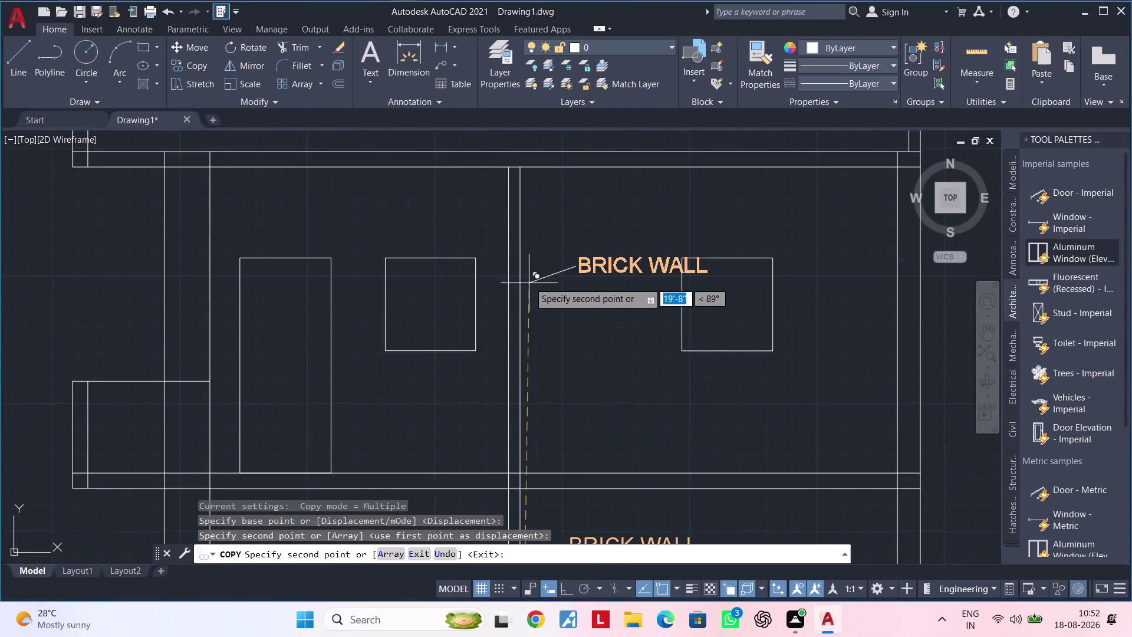
middle_click(526, 343)
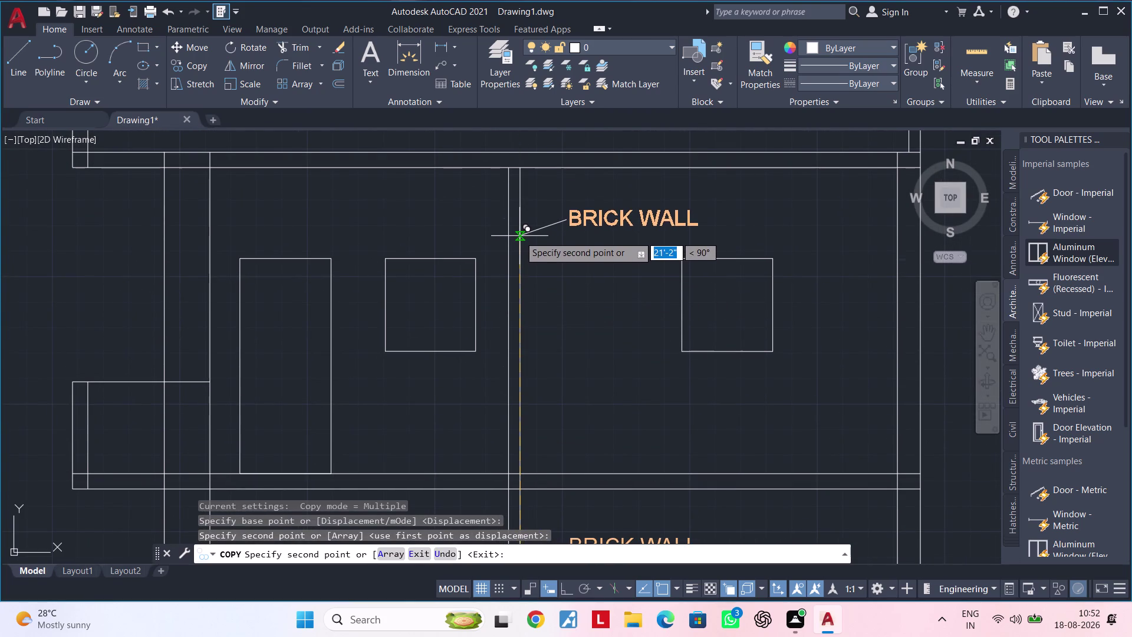
click(521, 235)
scroll(down, 3)
middle_drag(540, 325, 693, 266)
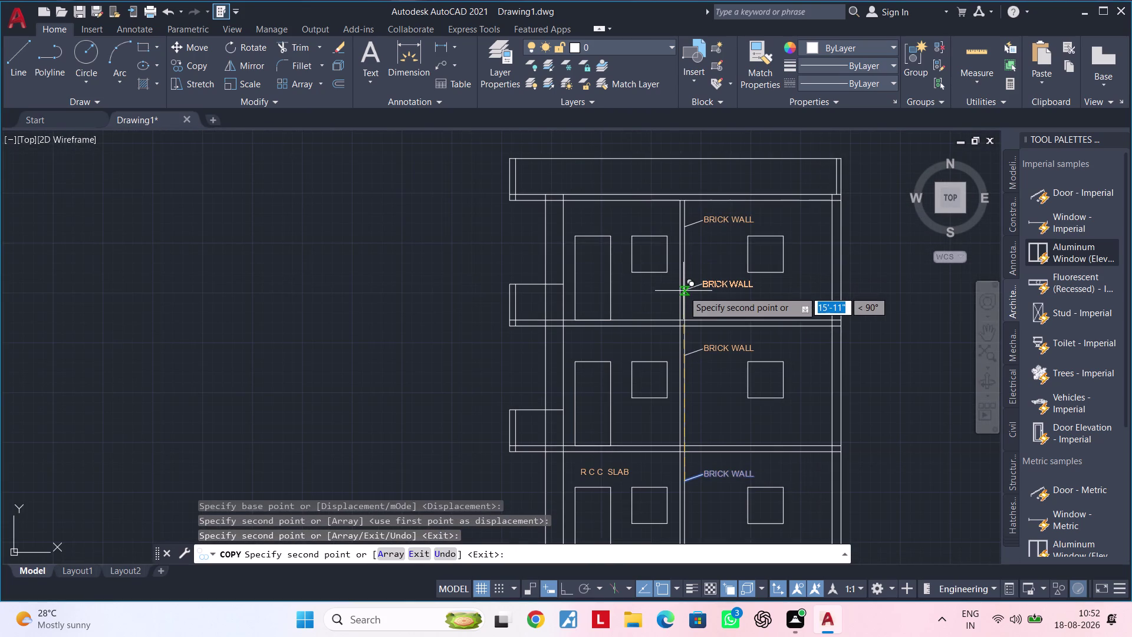
key(Escape)
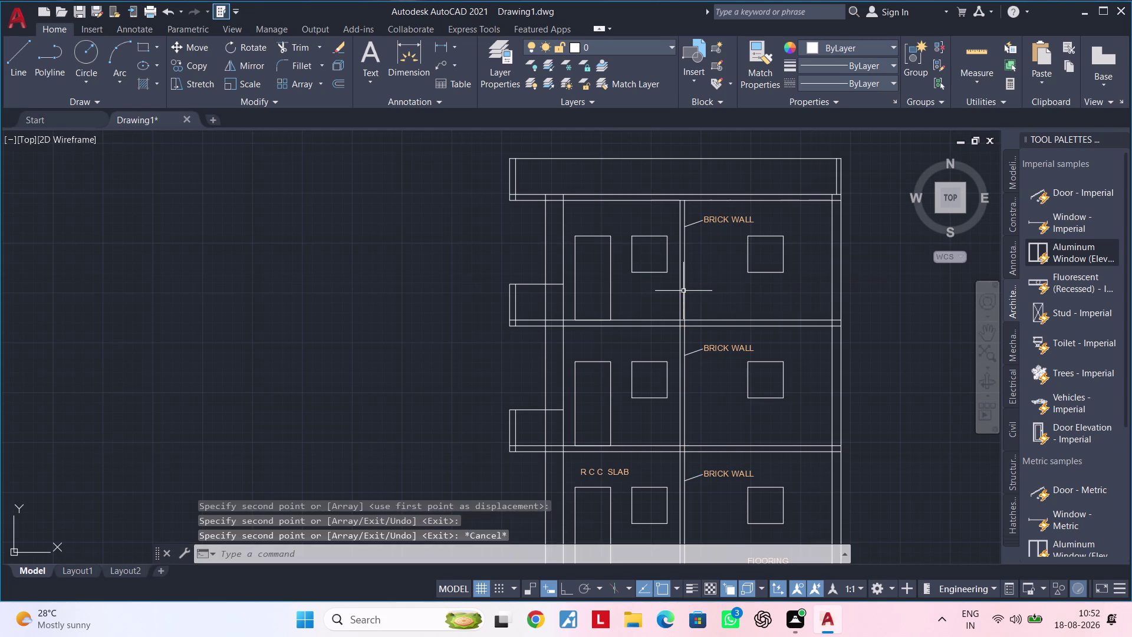
Move the RCC SLAB label slightly higher.
key(Escape)
key(Escape)
middle_drag(634, 417, 631, 328)
scroll(up, 3)
click(638, 407)
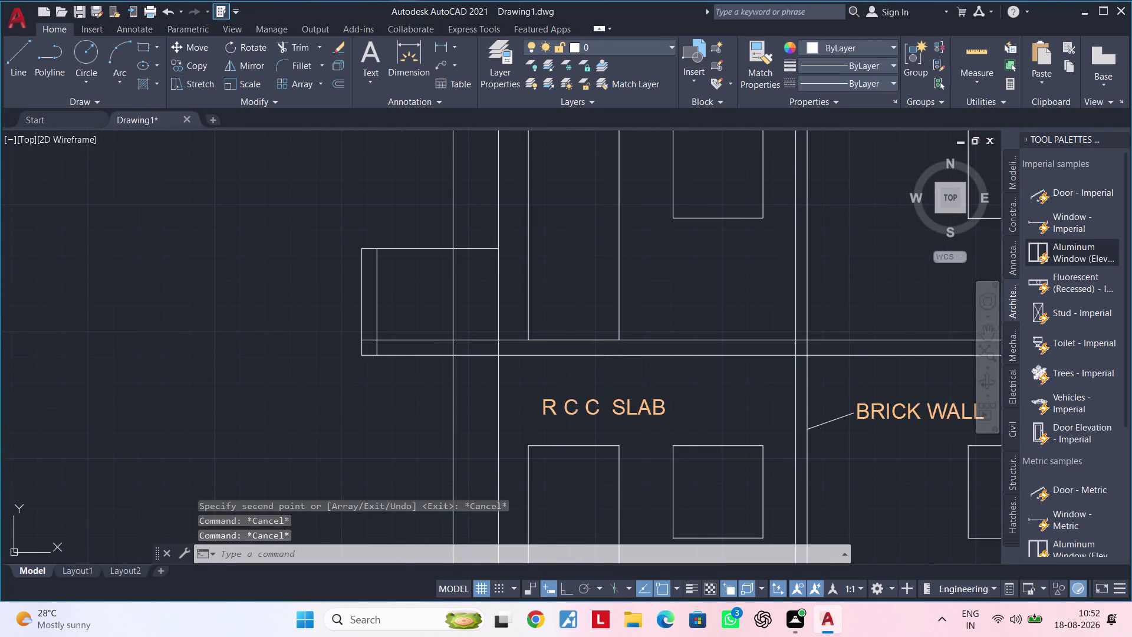
text(M)
key(space)
click(602, 407)
click(599, 380)
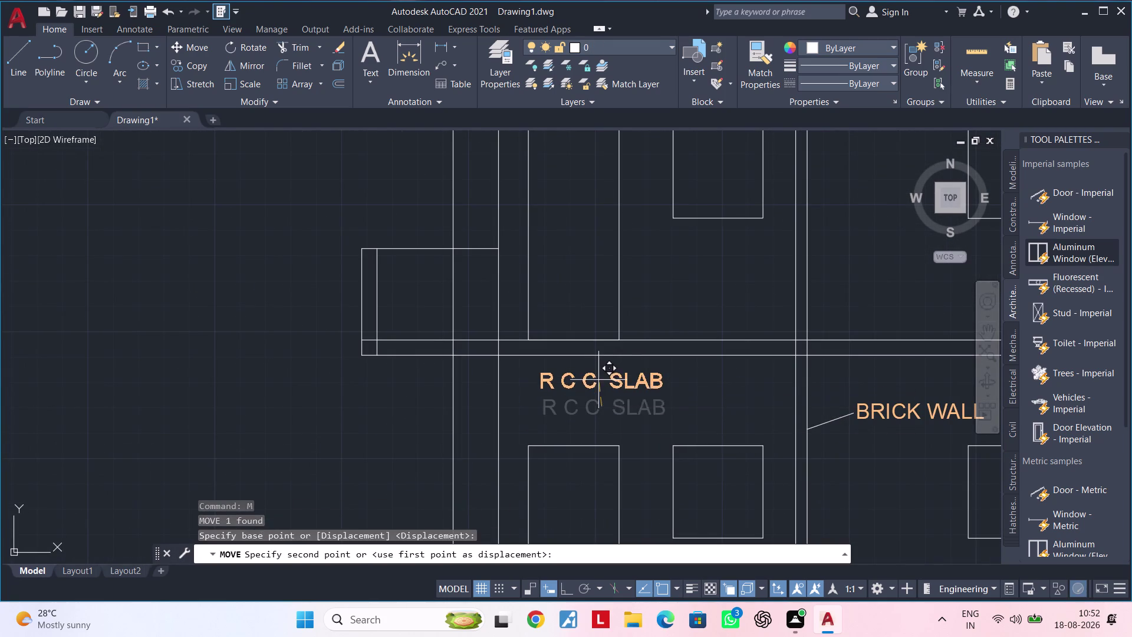
key(Escape)
middle_drag(606, 388, 597, 410)
Begin a pointer line at the slab edge, then cancel it.
text(L)
key(space)
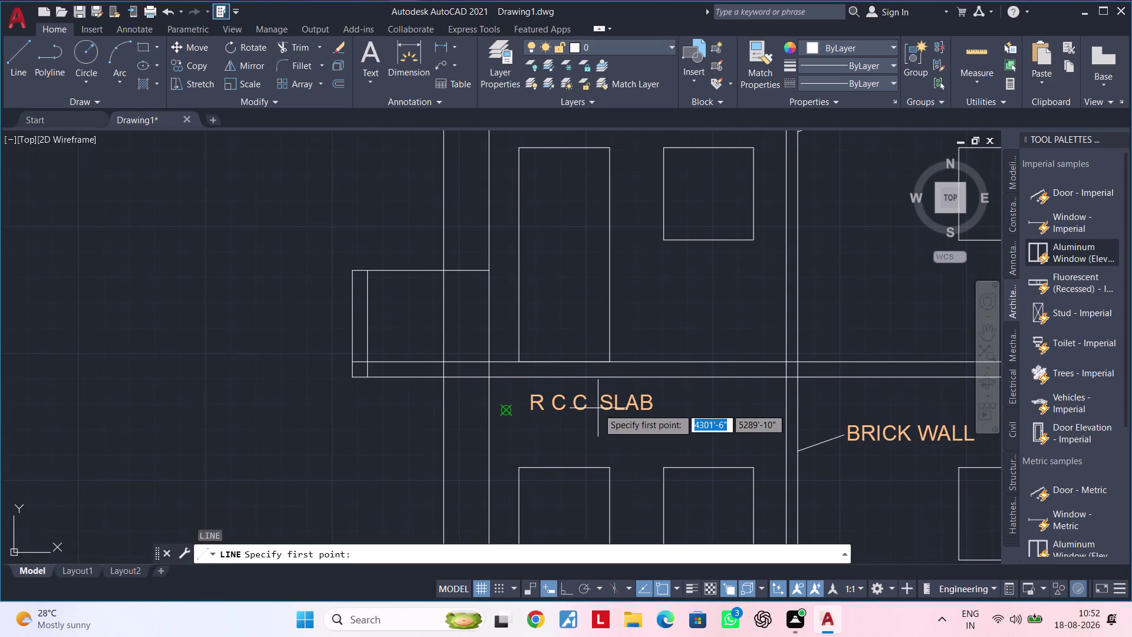
scroll(up, 3)
key(Escape)
key(Escape)
key(l)
key(space)
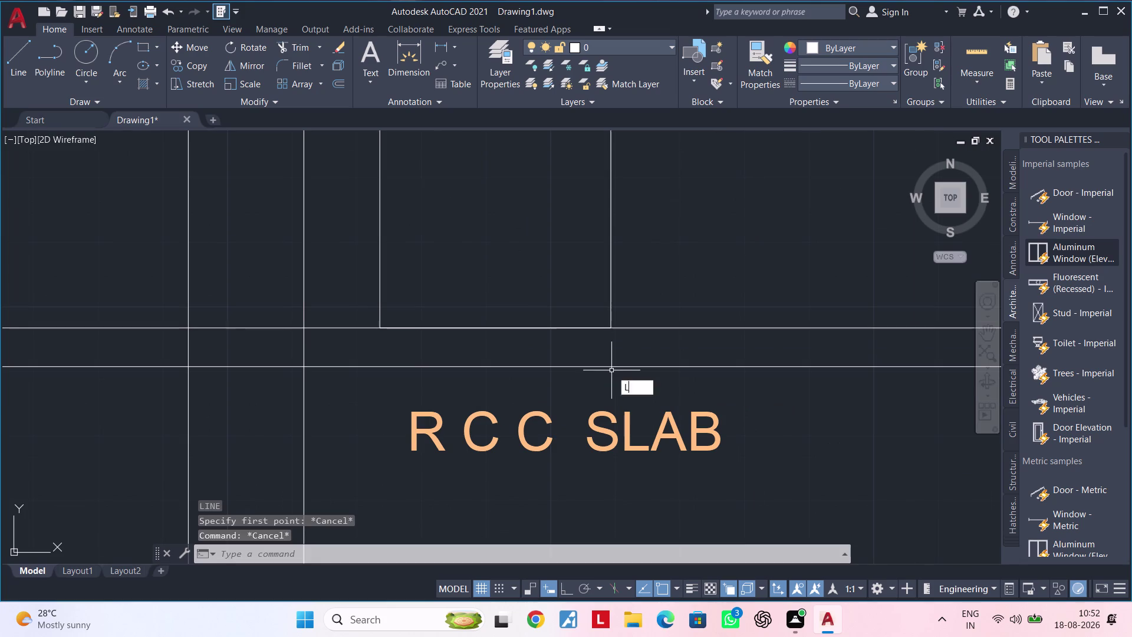
click(610, 364)
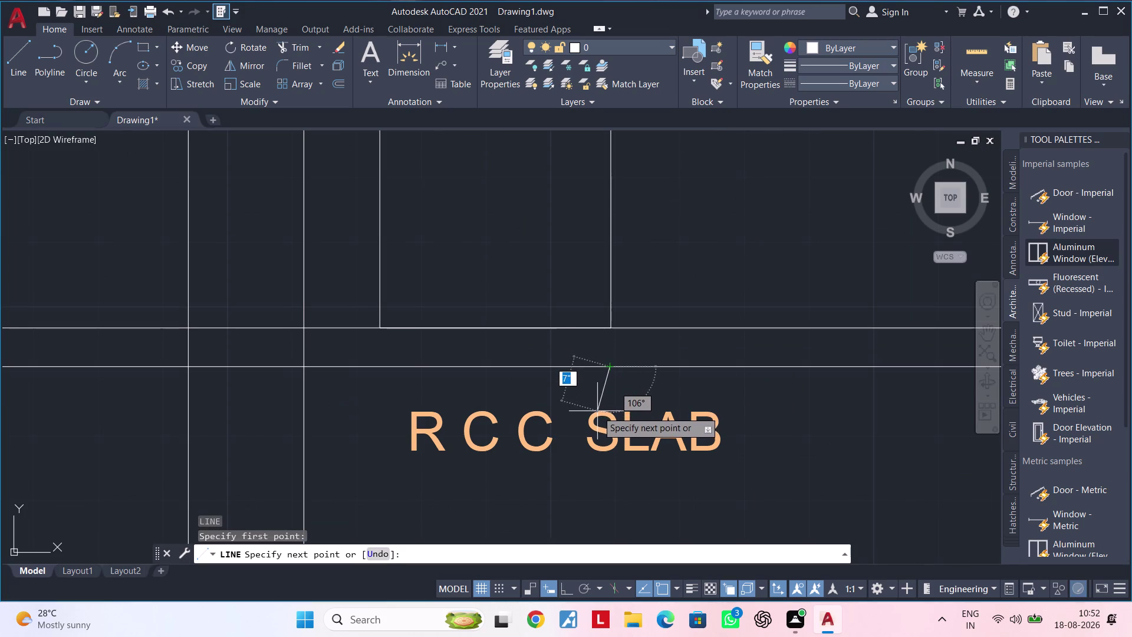
key(Escape)
key(Escape)
key(Escape)
Draw a slanted pointer line from the RCC SLAB label toward the slab.
middle_drag(603, 387, 602, 386)
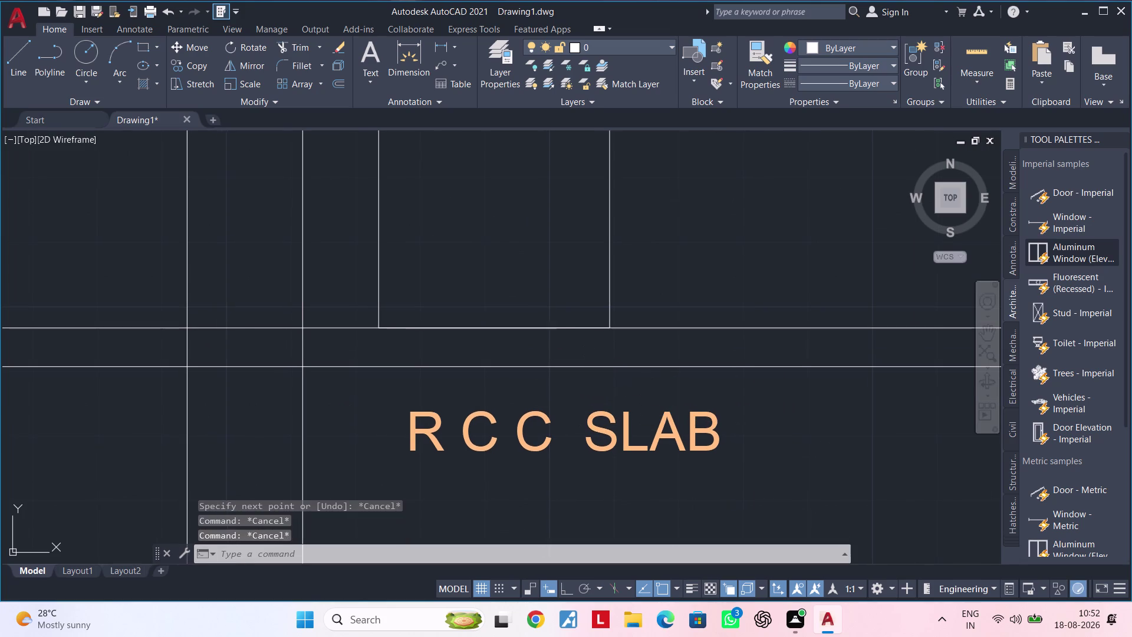
middle_drag(602, 386, 587, 389)
key(space)
scroll(up, 3)
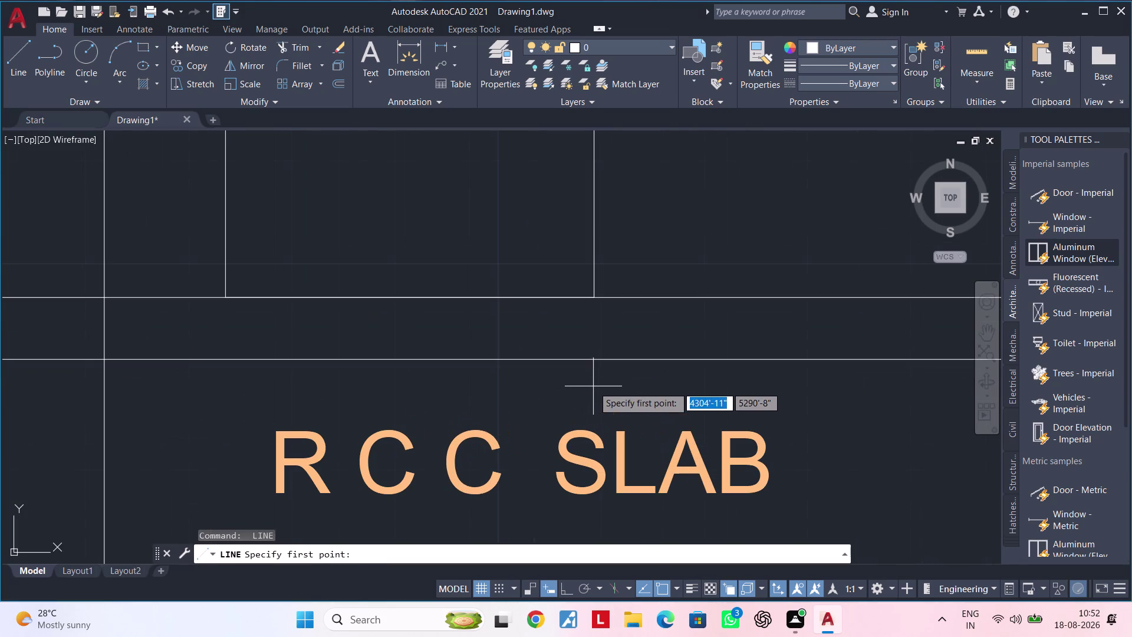
click(641, 328)
click(578, 415)
scroll(down, 3)
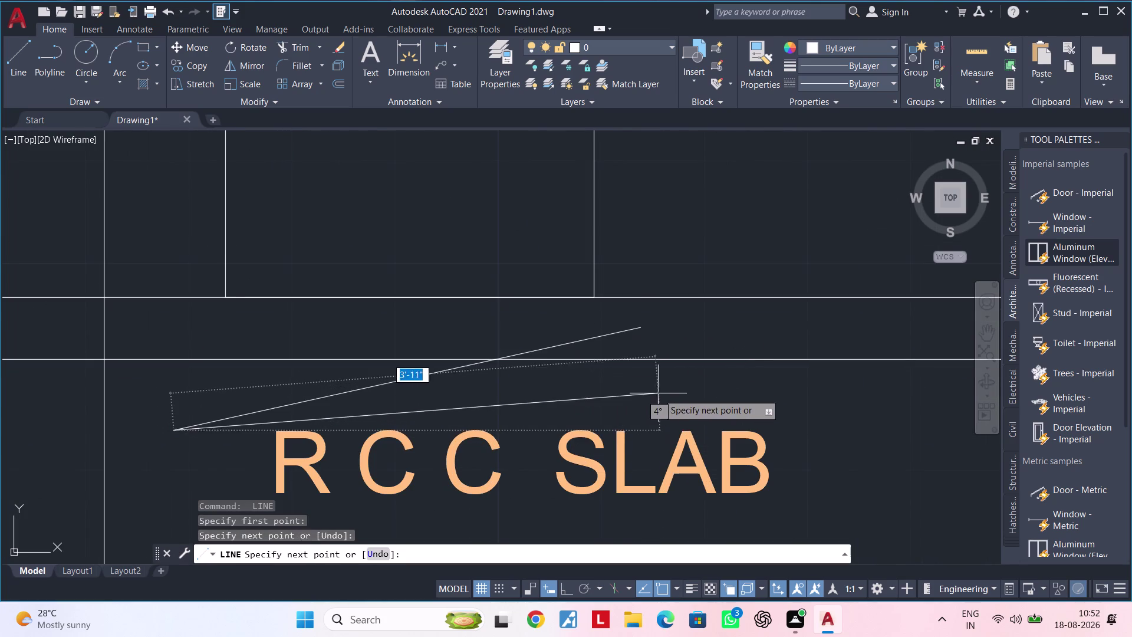
key(Escape)
key(Escape)
Delete the misplaced slanted line.
click(535, 380)
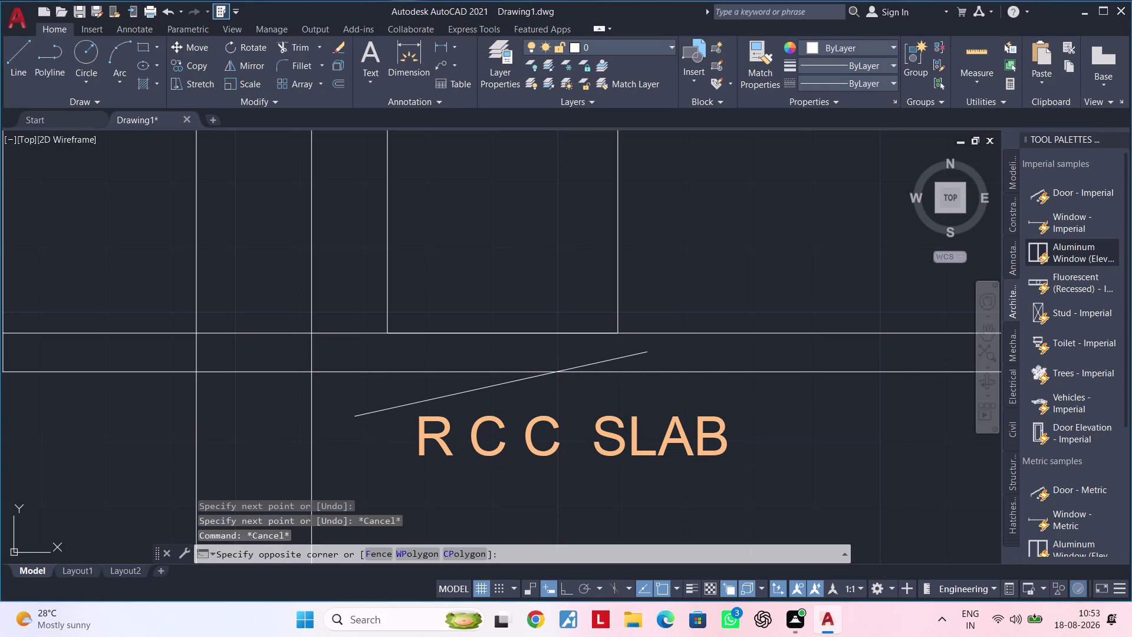
click(523, 380)
click(517, 376)
click(514, 384)
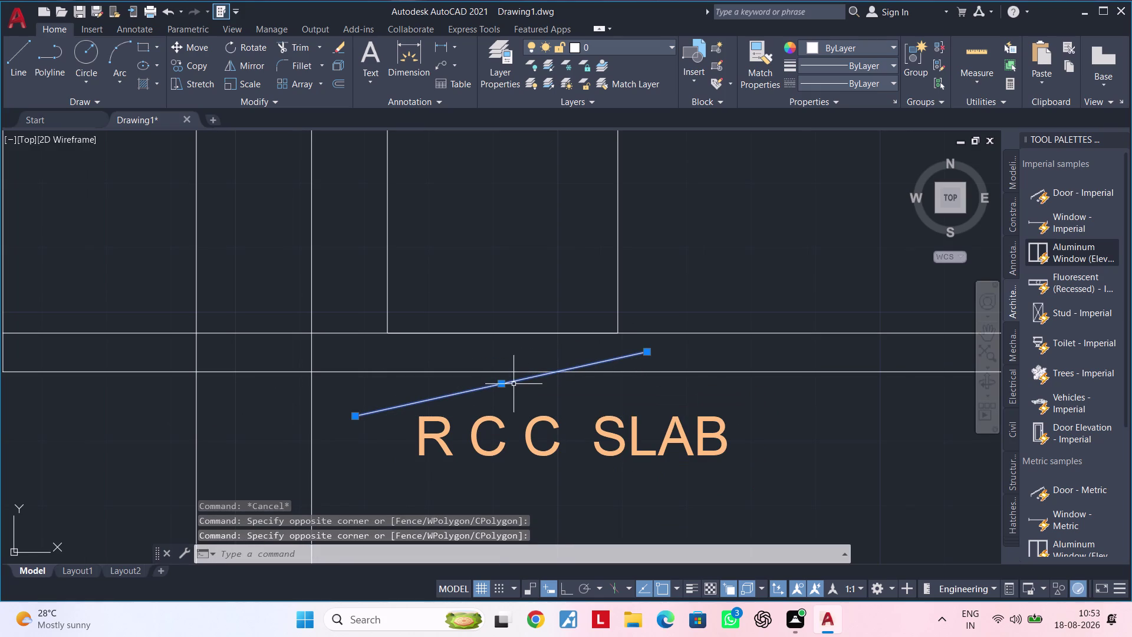
key(Delete)
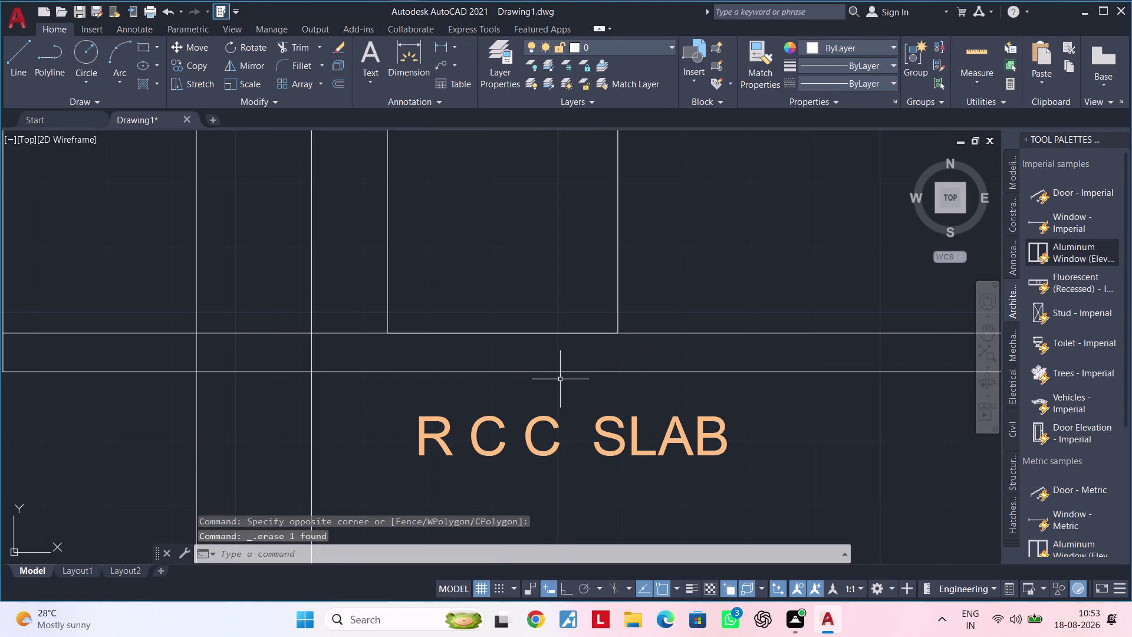
Redraw the pointer line from the label down to the slab.
text(L)
key(space)
click(639, 351)
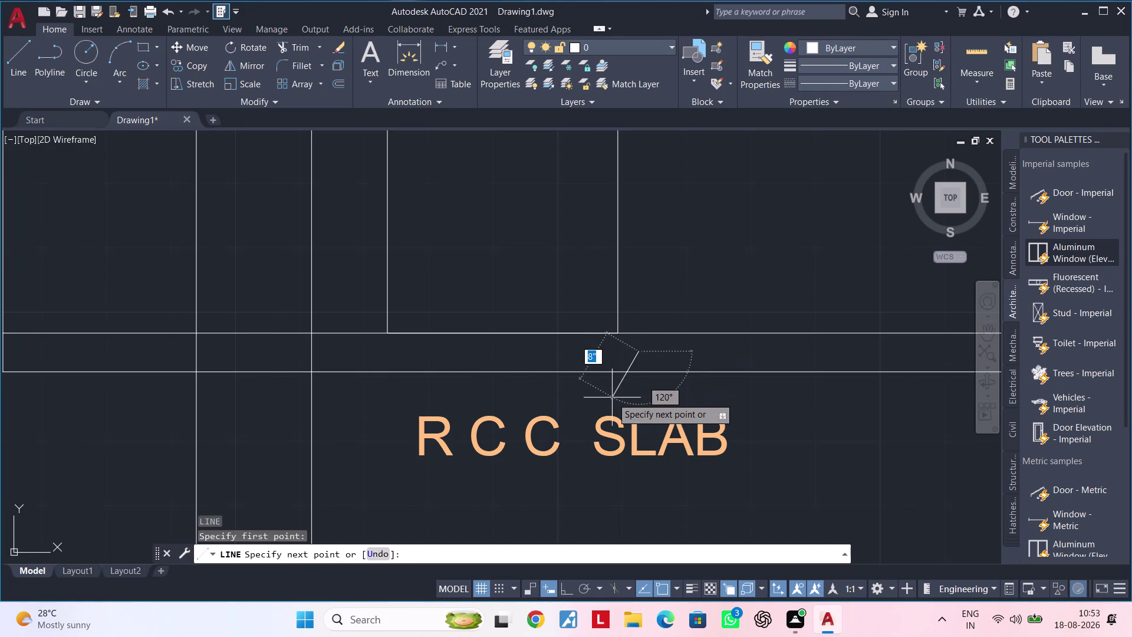
click(609, 403)
key(Escape)
key(Escape)
Shorten the new pointer line by stretching its lower end grip.
middle_drag(611, 402, 575, 403)
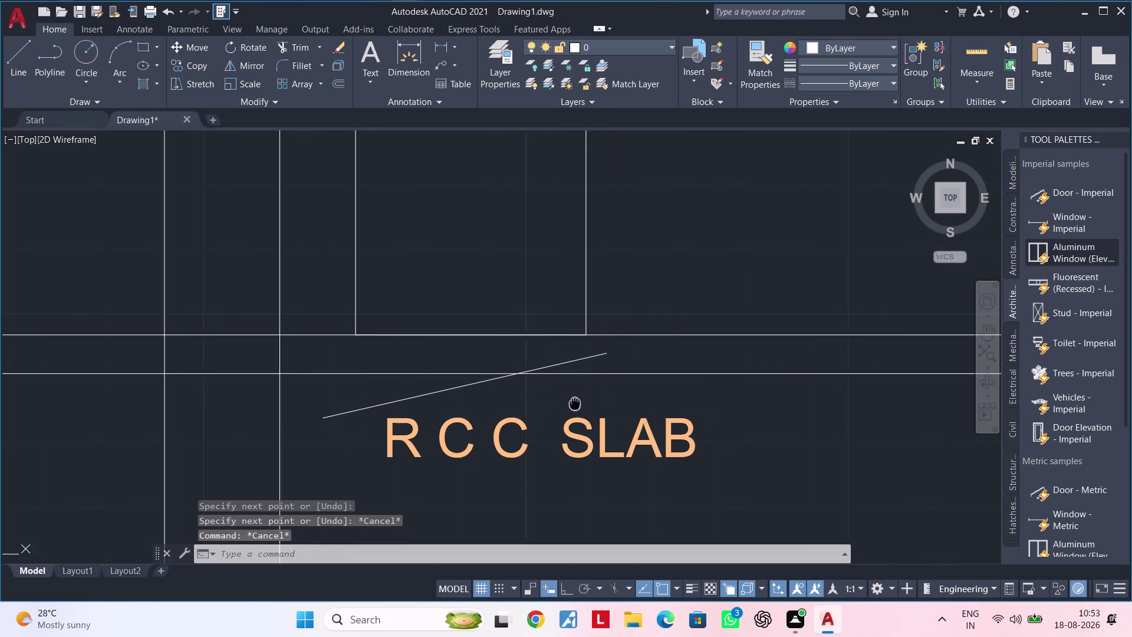
middle_drag(575, 403, 516, 403)
click(417, 381)
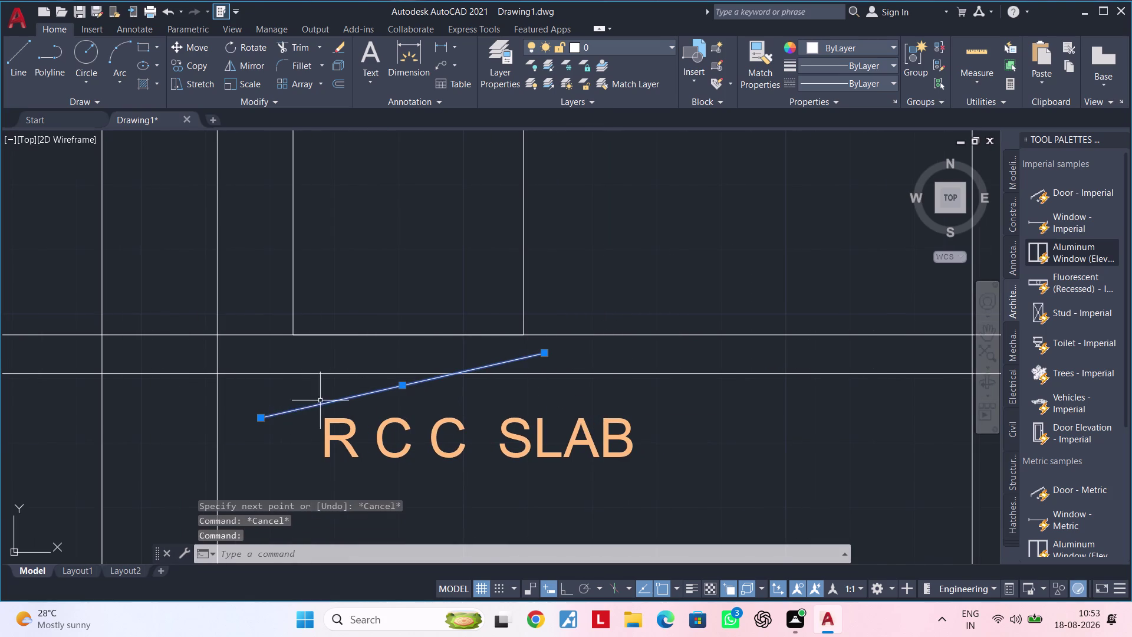
click(260, 420)
click(450, 386)
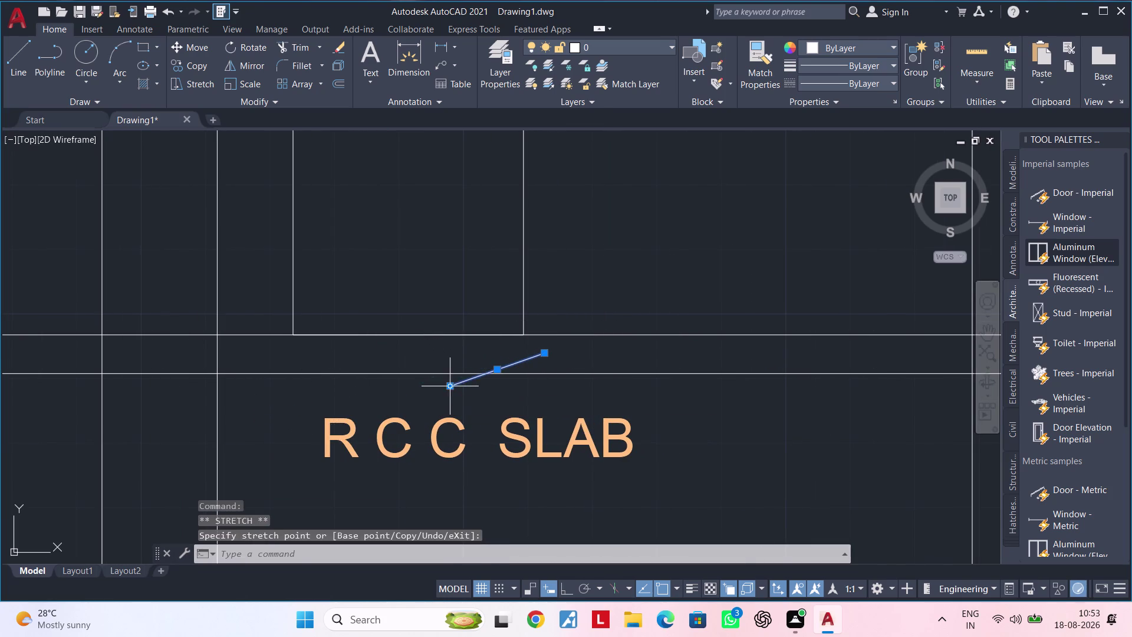
middle_drag(480, 400, 564, 373)
key(Escape)
key(Escape)
scroll(down, 3)
middle_drag(565, 373, 549, 348)
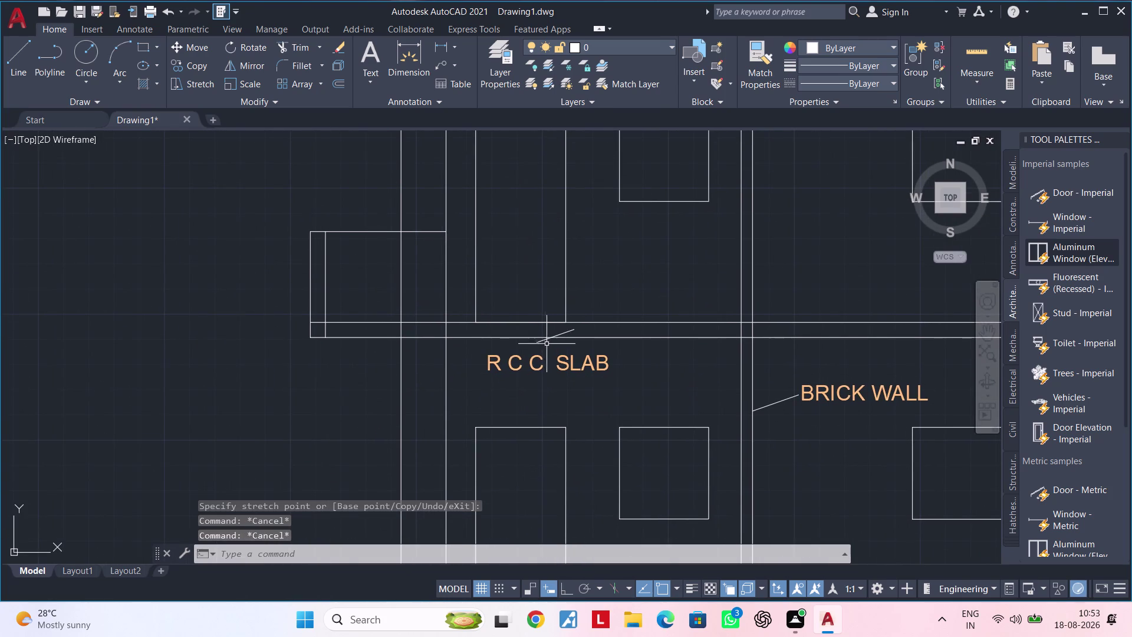
Select the RCC SLAB label together with its pointer line.
click(537, 342)
click(539, 360)
middle_drag(640, 360, 584, 365)
Copy the slab label and its leader onto the next two floor slabs.
key(c)
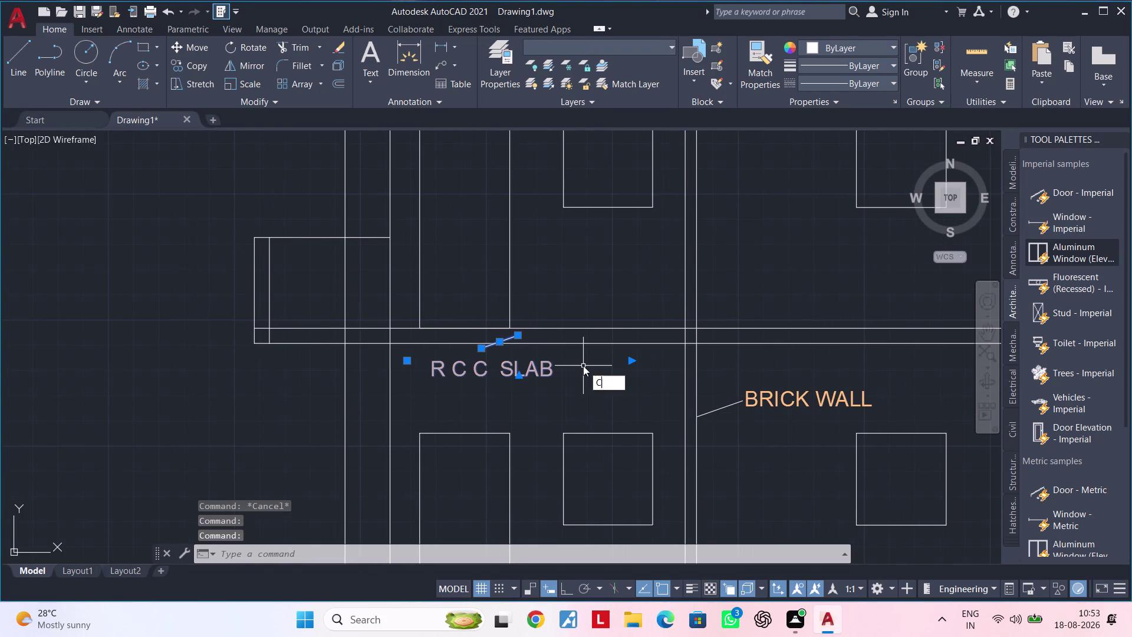
text(O)
key(space)
click(522, 339)
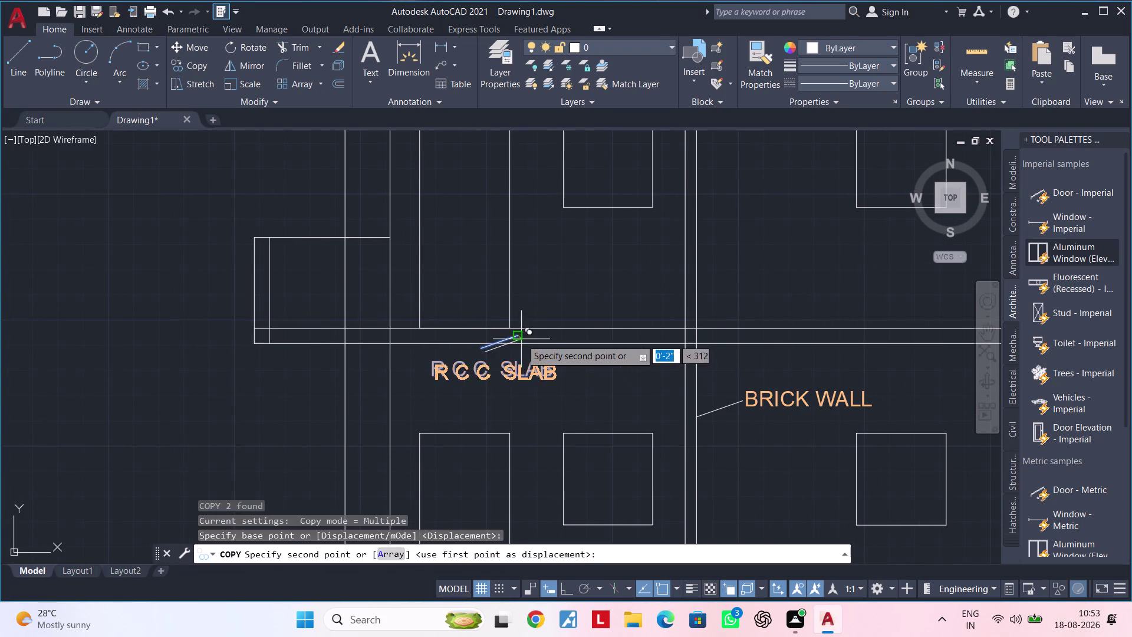
middle_drag(522, 260, 535, 409)
scroll(up, 3)
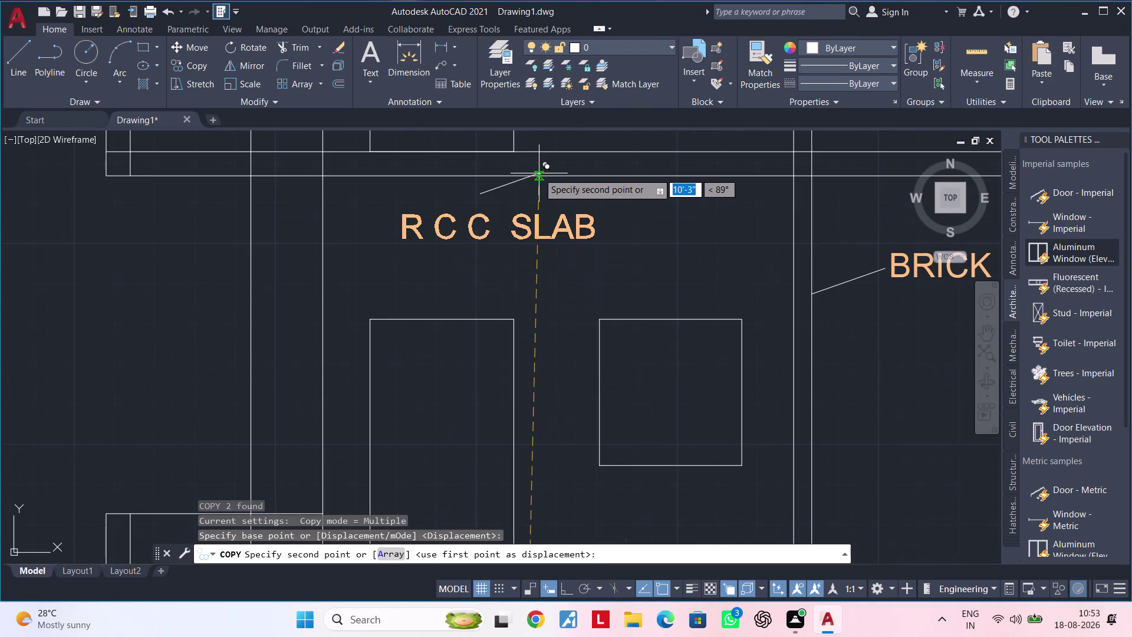
click(528, 166)
middle_drag(556, 187, 557, 459)
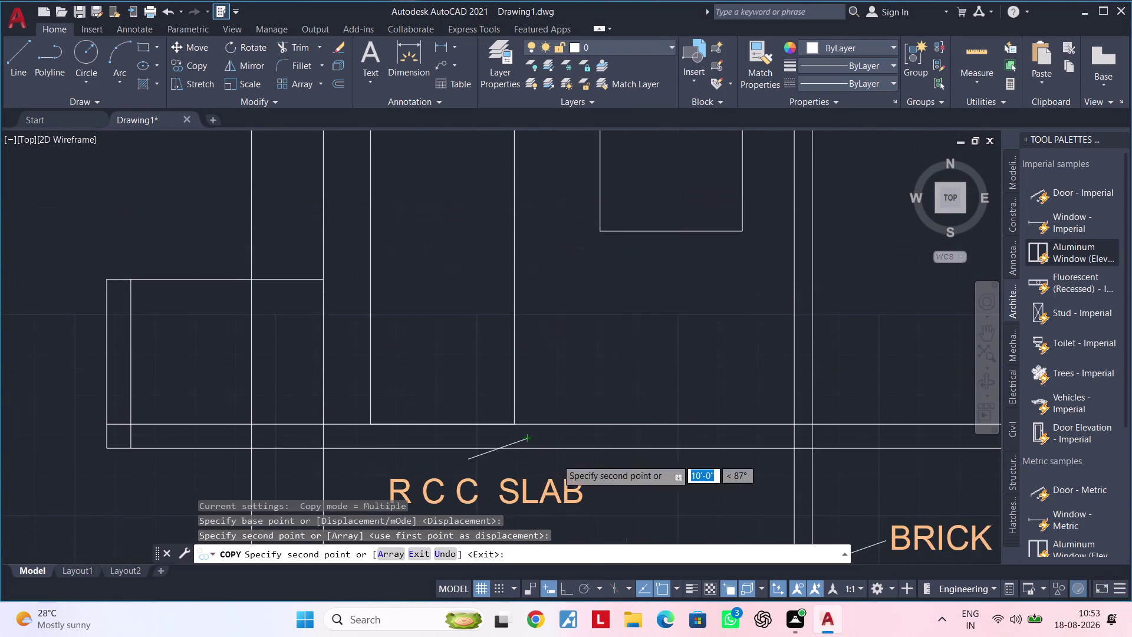
middle_drag(548, 265, 547, 524)
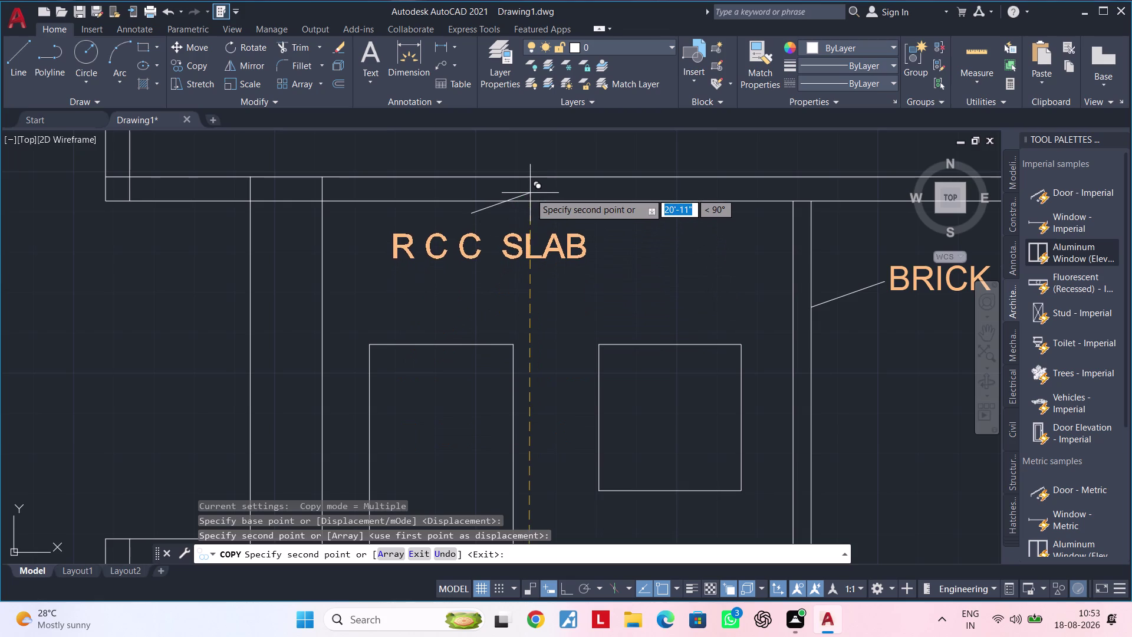
click(531, 193)
Place a final copy of the slab label in the top roof band.
scroll(down, 3)
middle_drag(622, 345, 544, 249)
middle_drag(575, 305, 529, 285)
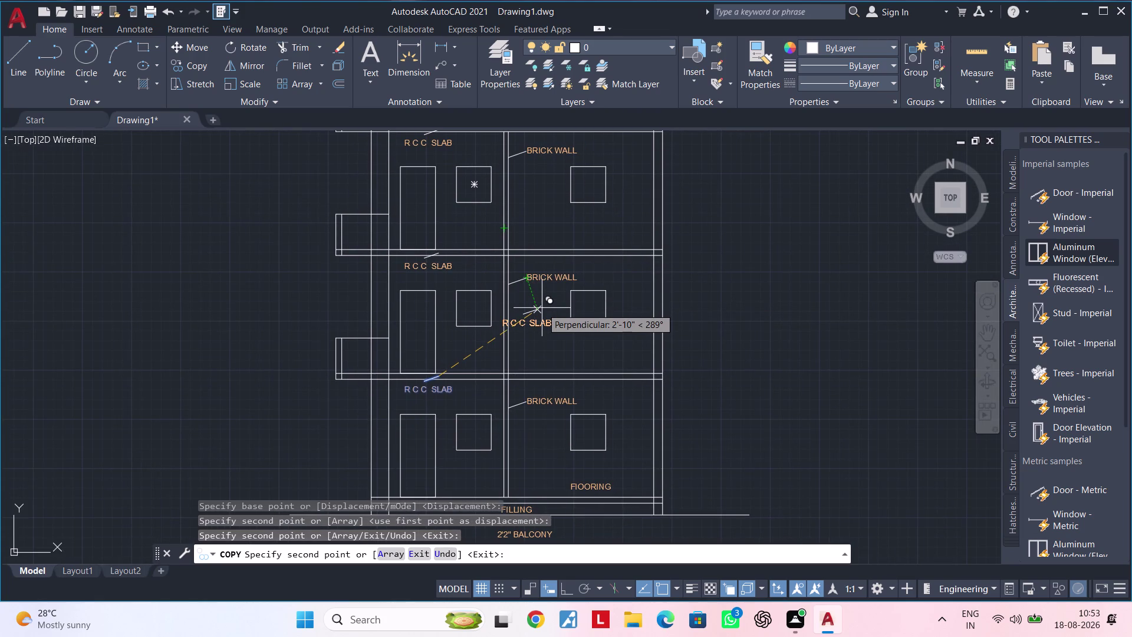
middle_drag(539, 280, 531, 473)
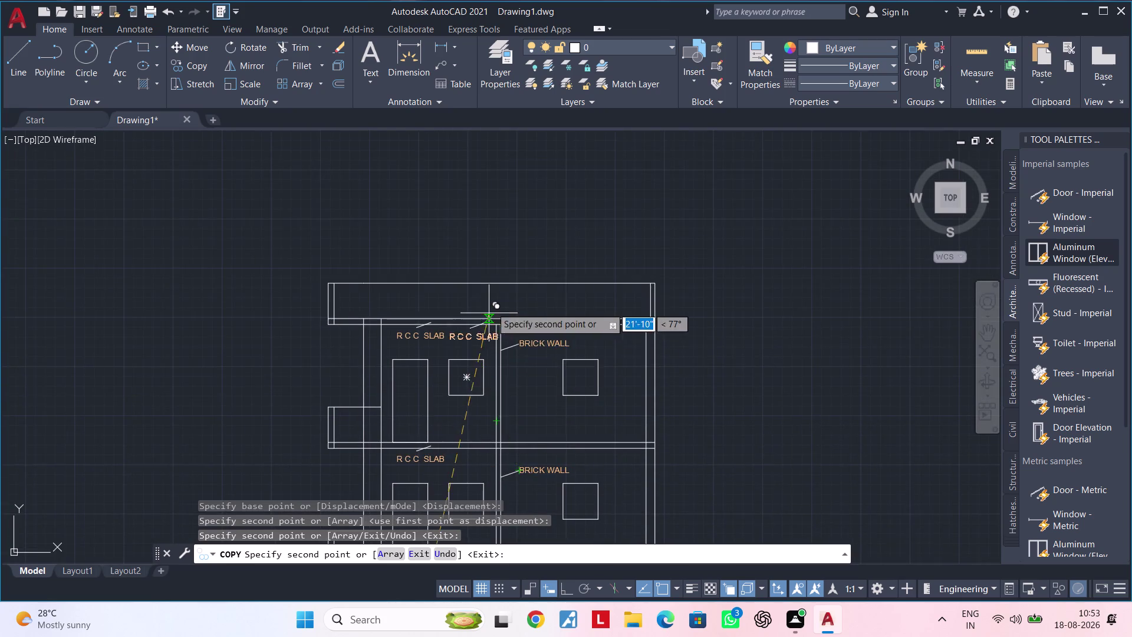
scroll(up, 3)
click(506, 292)
key(Escape)
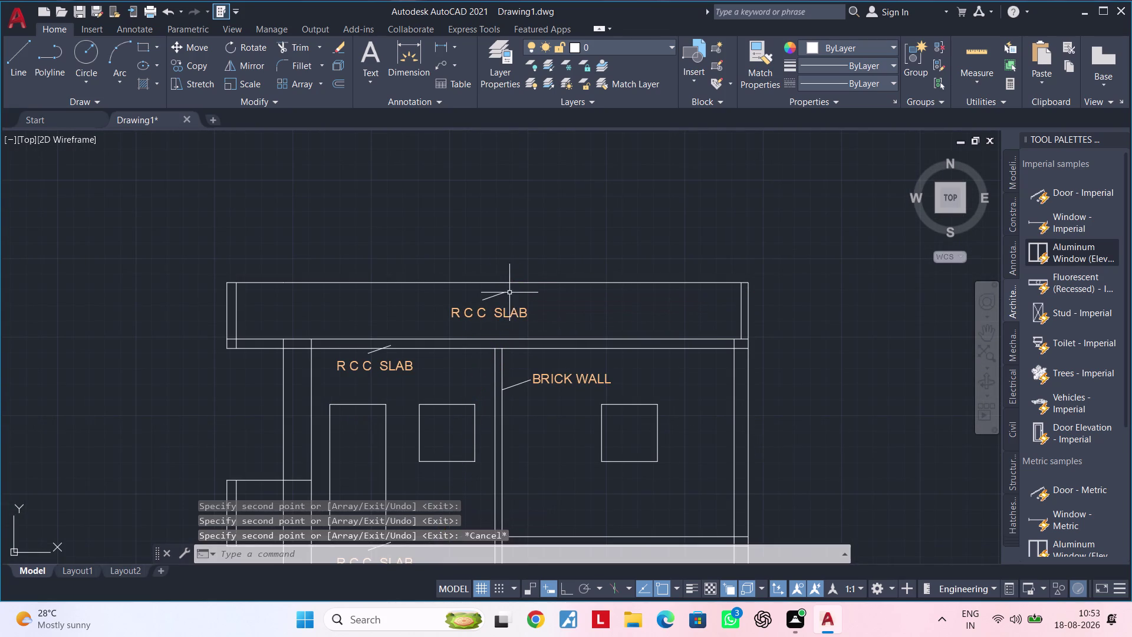
Erase the leader line of the top section label.
key(Escape)
click(500, 293)
key(Delete)
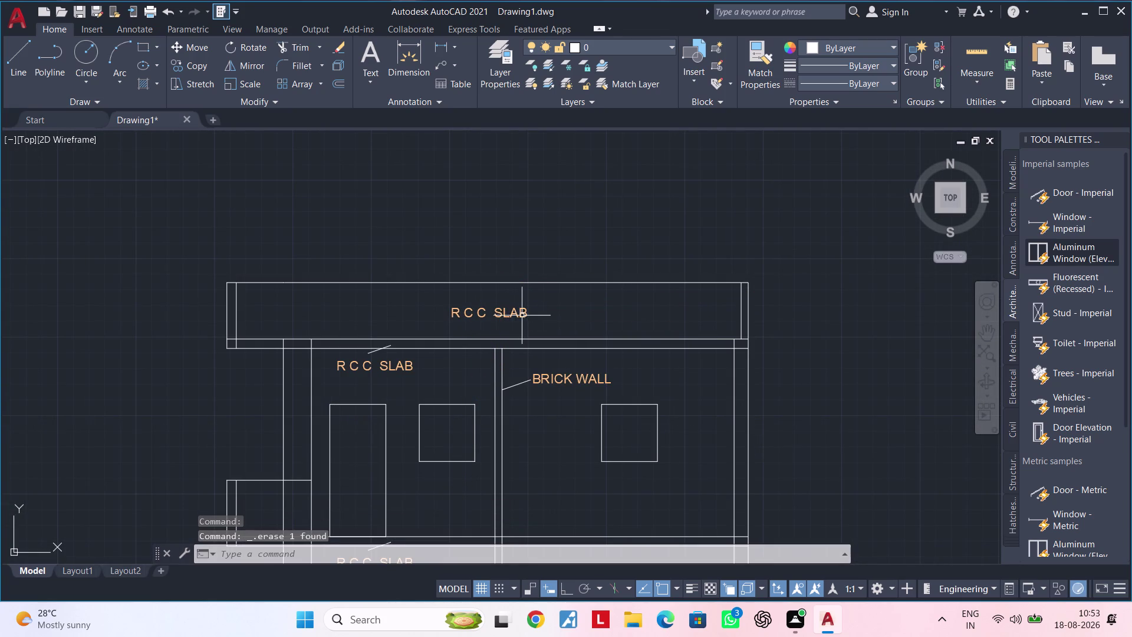
Change the top label text from RCC SLAB to PARAPET WALL.
double_click(524, 316)
click(533, 312)
key(BackSpace)
key(BackSpace)
key(BackSpace)
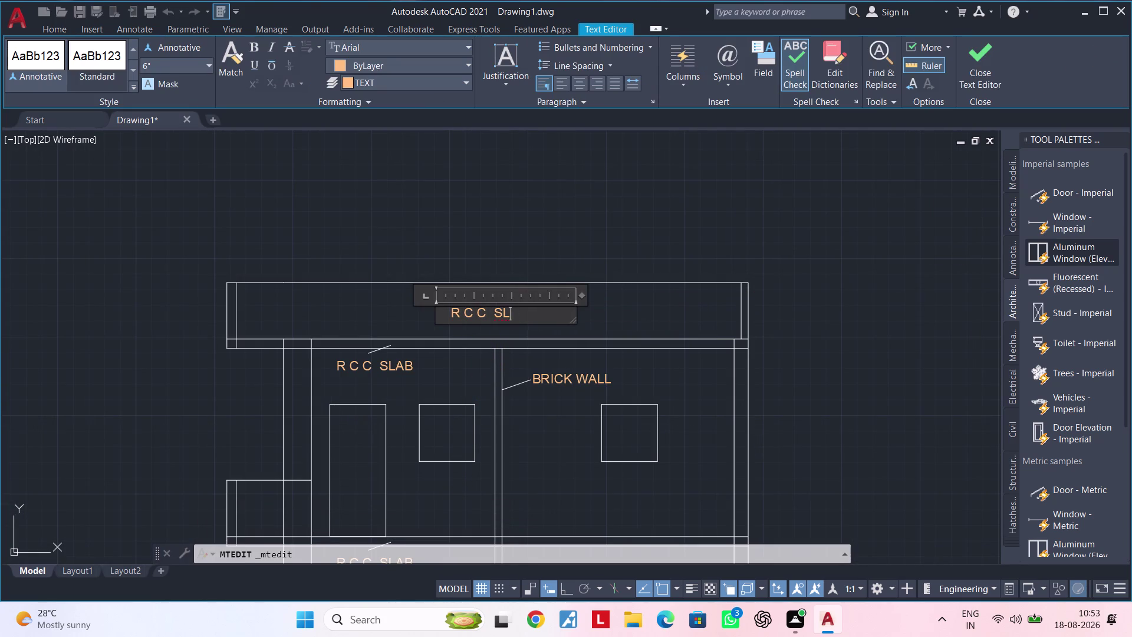
key(BackSpace)
key(BackSpace)
key(BackSpace)
key(BackSpace)
key(BackSpace)
key(BackSpace)
text(PA)
text(RA)
text(P)
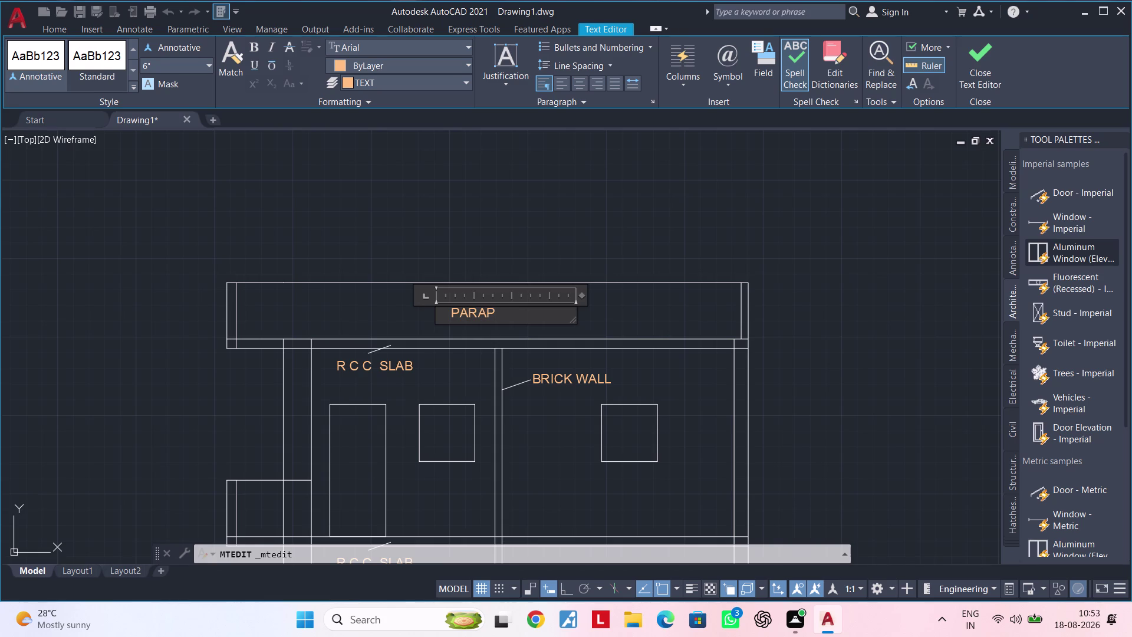
text(ET WAL)
text(L)
click(627, 317)
Pan around to review the relabelled section and clear pending commands.
scroll(down, 3)
middle_drag(612, 352, 530, 297)
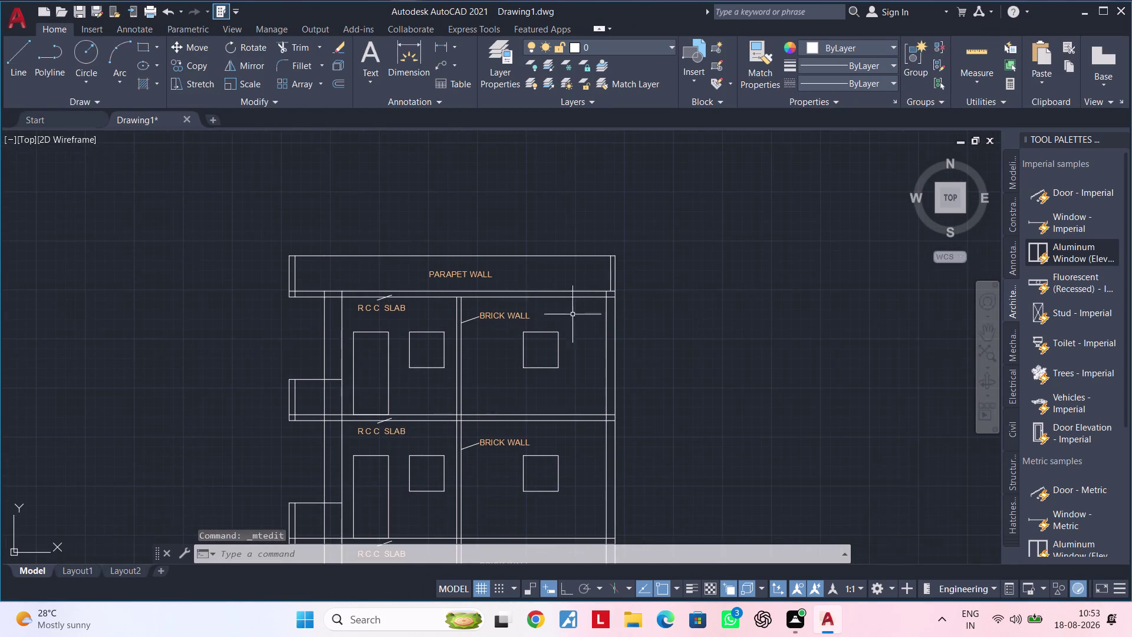
key(Escape)
key(Escape)
key(Escape)
key(Escape)
key(Escape)
key(Escape)
key(Escape)
middle_drag(584, 317, 585, 311)
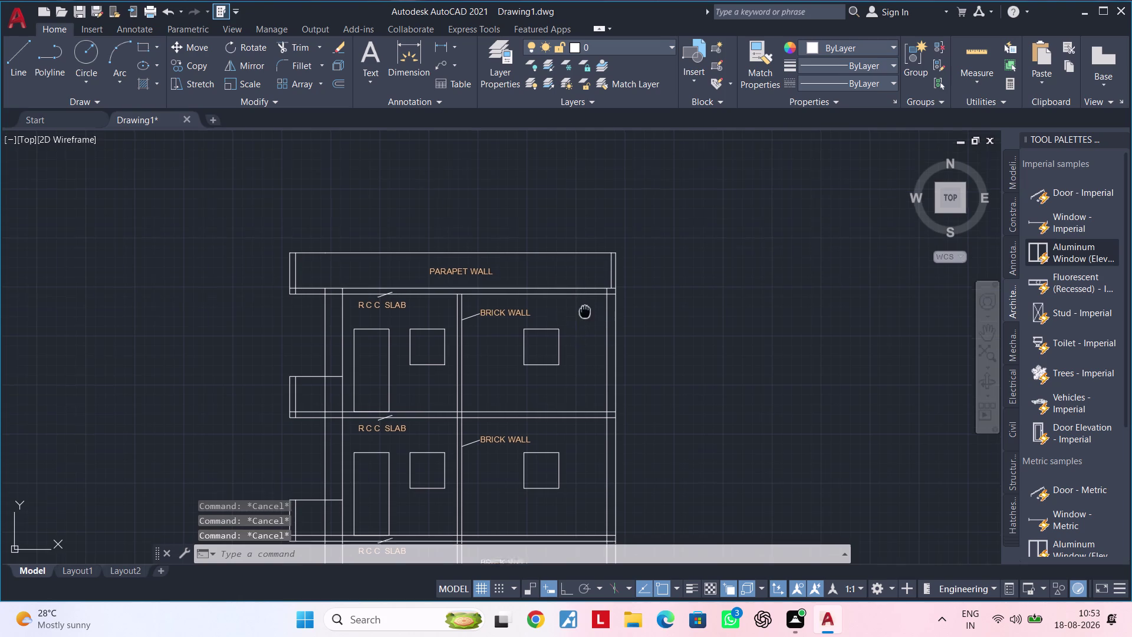
Copy the floor plan's grid letter A to the left end of the section ground line.
middle_drag(585, 311, 620, 227)
middle_drag(601, 398, 626, 271)
middle_drag(623, 352, 631, 266)
middle_drag(646, 379, 657, 302)
middle_drag(643, 380, 642, 312)
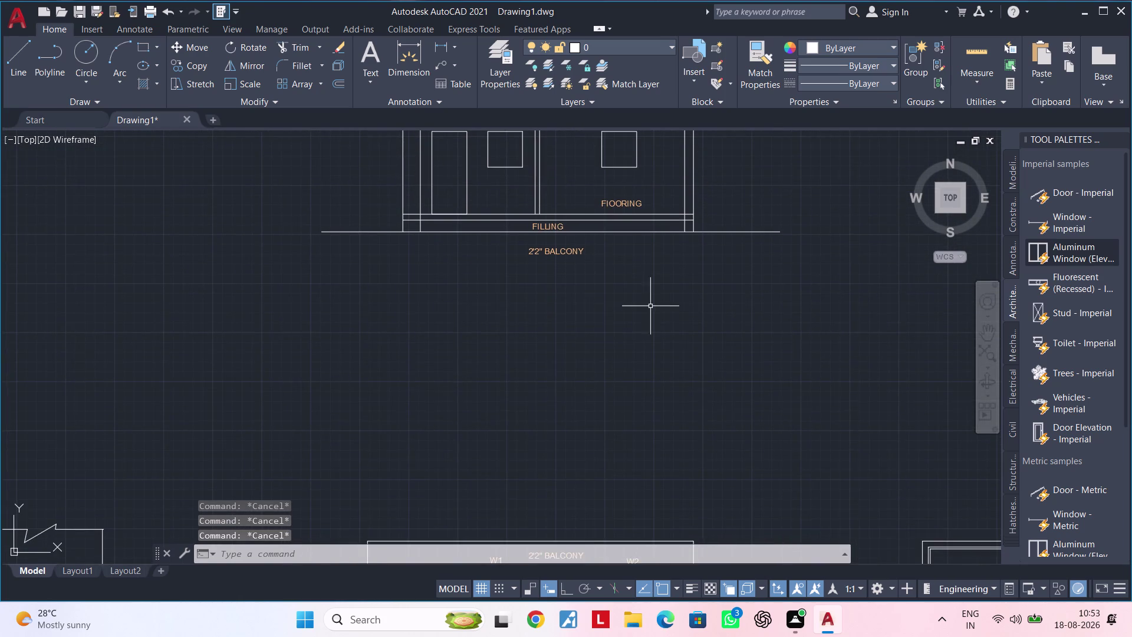
scroll(down, 3)
middle_drag(678, 326, 679, 316)
scroll(up, 3)
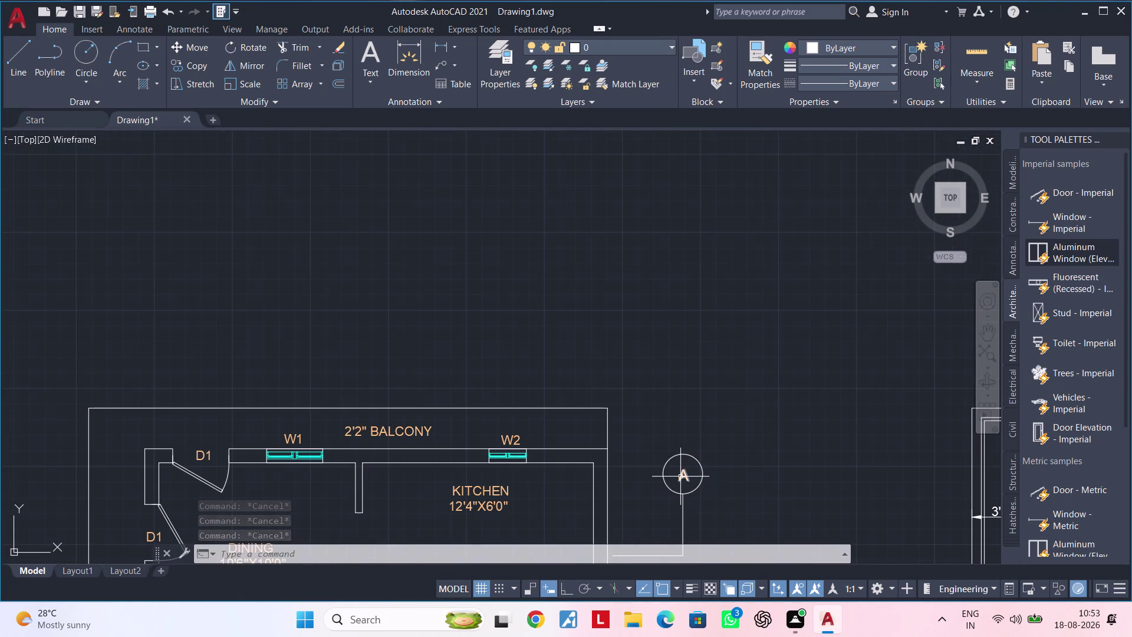
click(681, 476)
key(c)
key(o)
key(space)
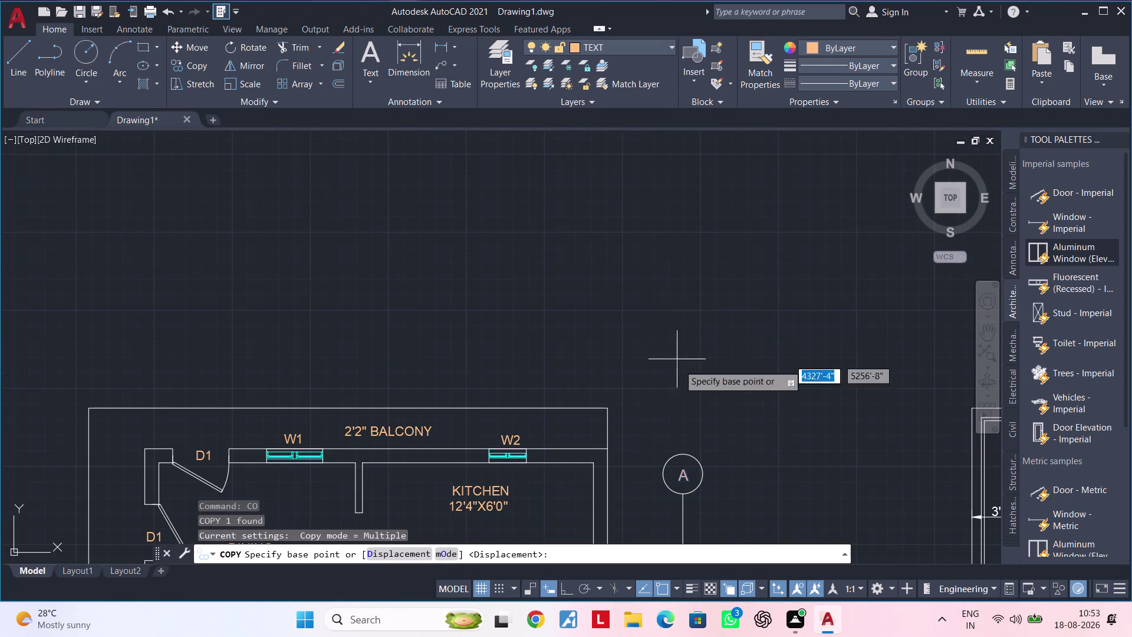
click(689, 478)
middle_drag(573, 305, 844, 487)
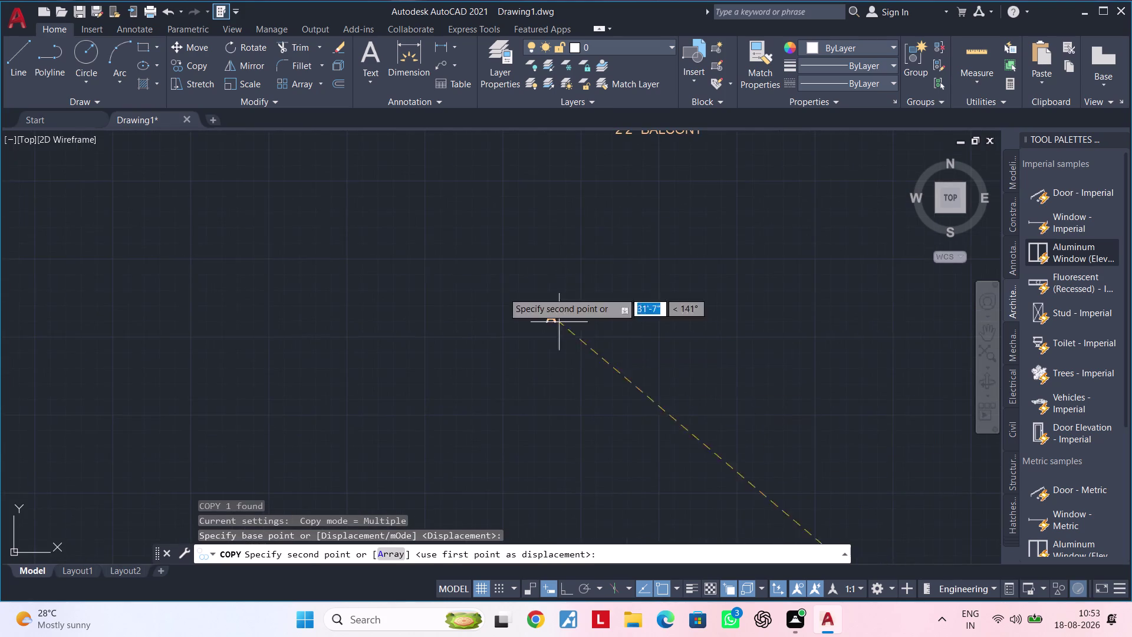
middle_drag(433, 253, 659, 506)
scroll(up, 3)
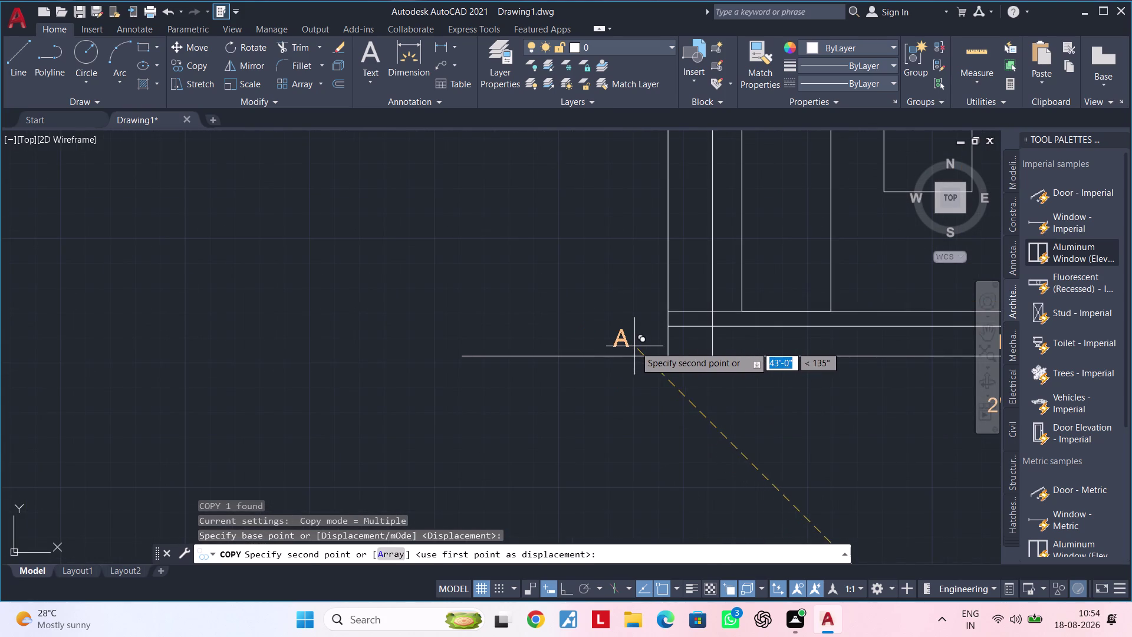
click(642, 346)
key(Escape)
Edit the copied grid letter to read G.
double_click(637, 341)
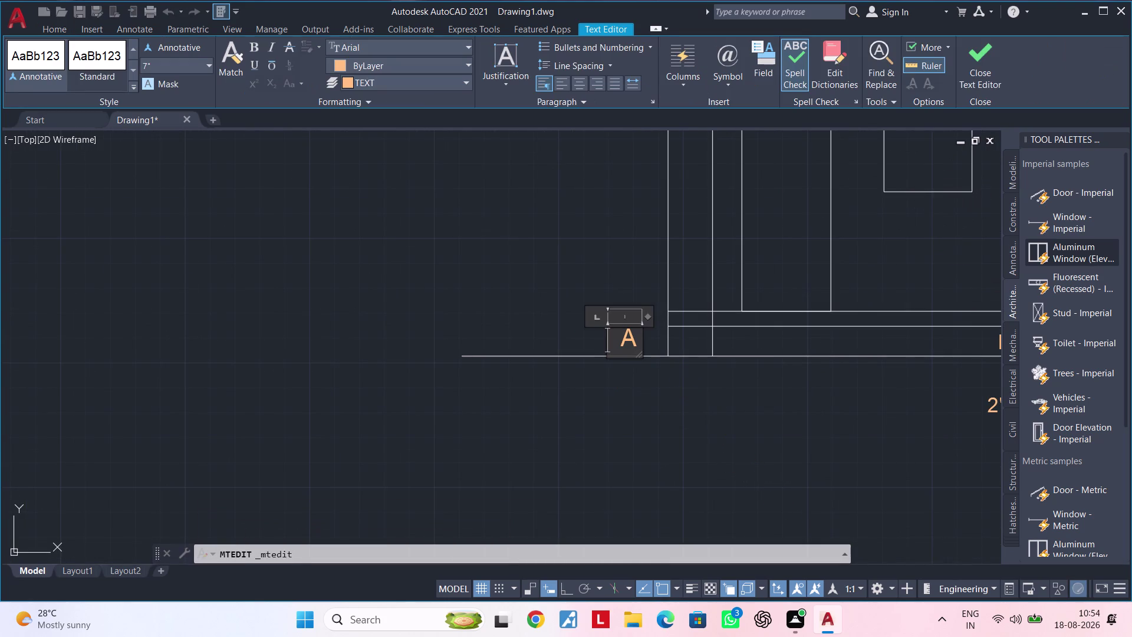
key(Right)
key(Right)
key(Right)
key(Right)
key(BackSpace)
key(g)
click(625, 420)
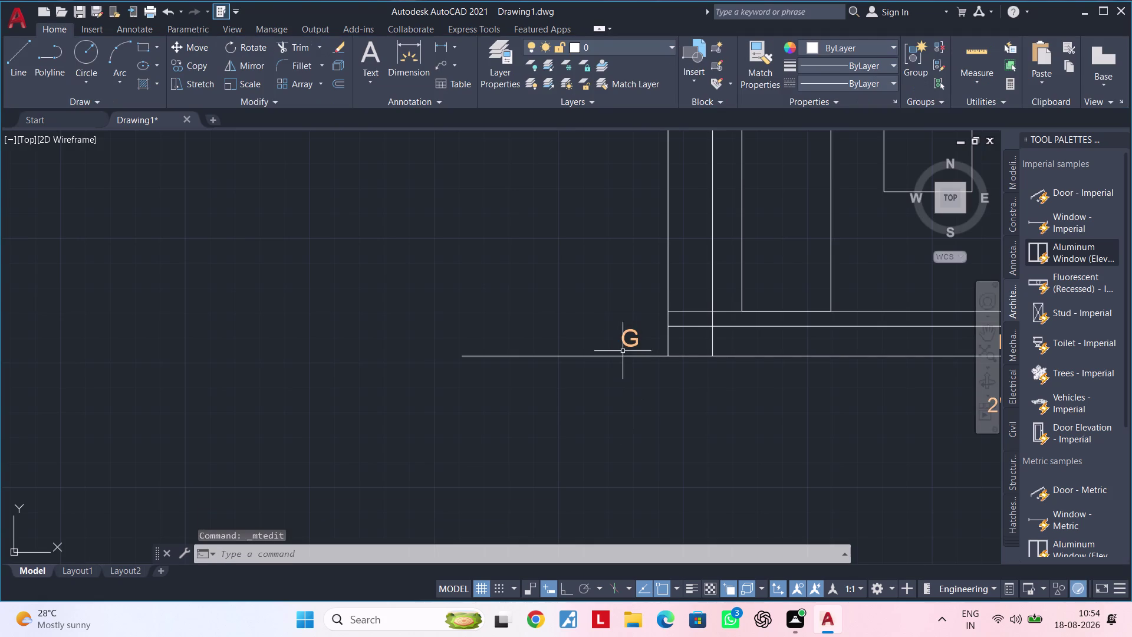
Copy grid letter G to the right end of the section ground line.
click(628, 340)
key(c)
key(o)
key(space)
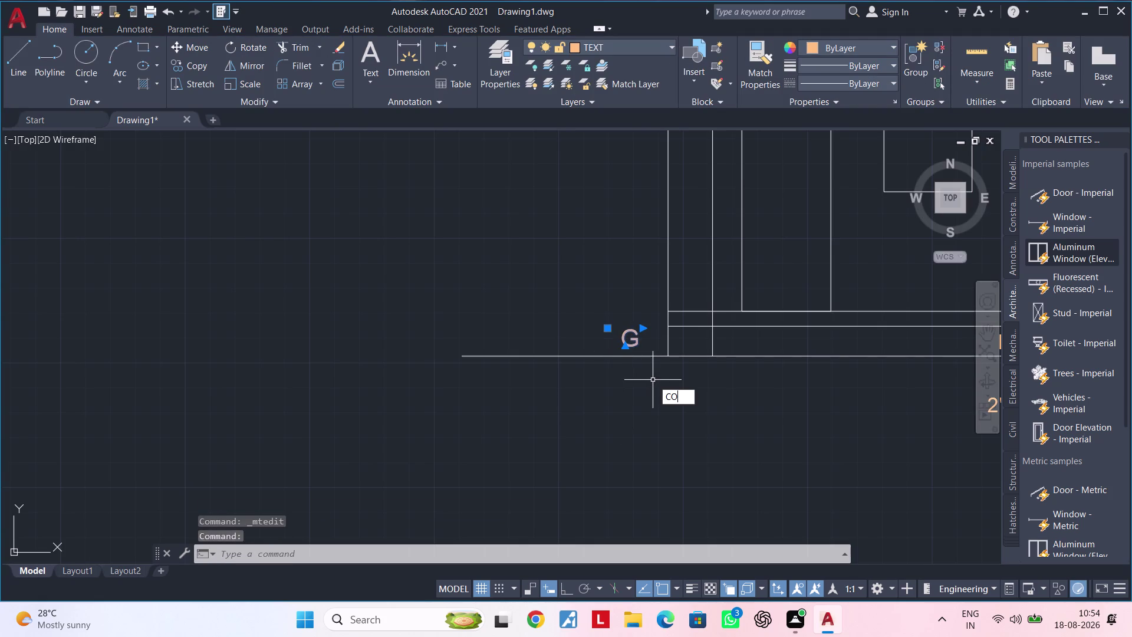
click(631, 344)
middle_drag(885, 383, 278, 407)
middle_drag(702, 395, 659, 400)
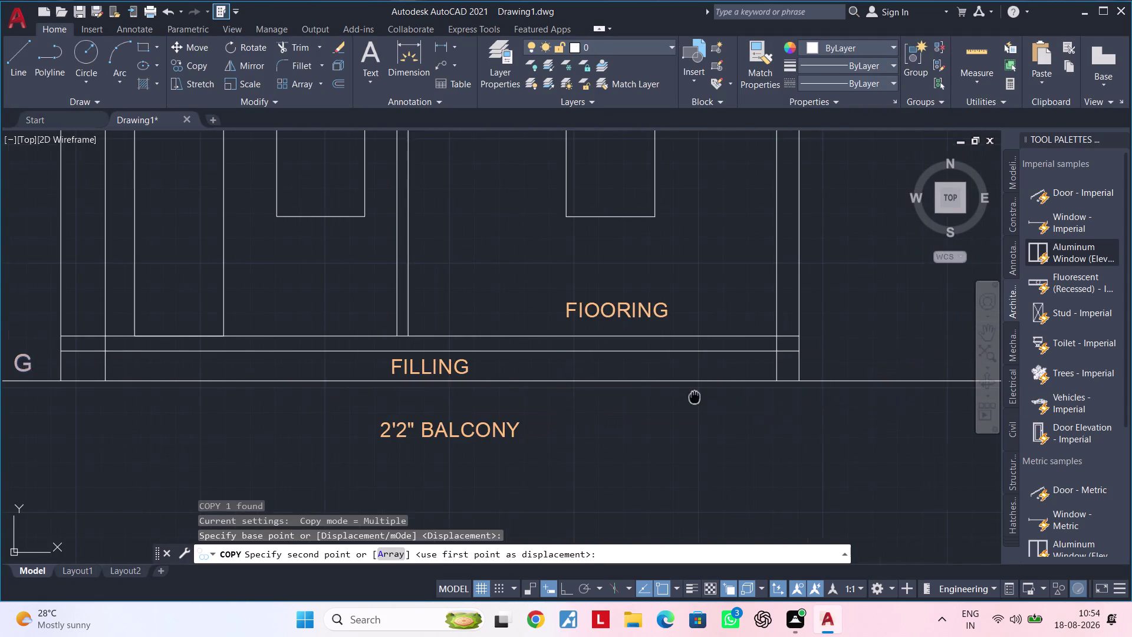
middle_drag(659, 400, 521, 400)
click(639, 373)
key(Escape)
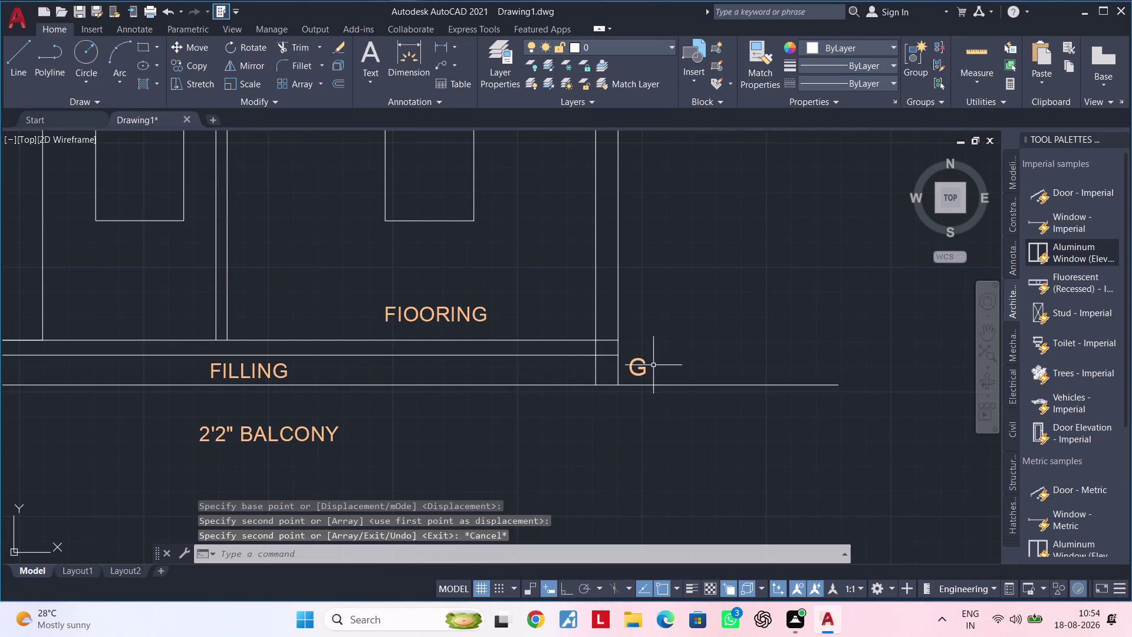
Edit the copied letter to read L and review the lower section.
double_click(642, 371)
key(BackSpace)
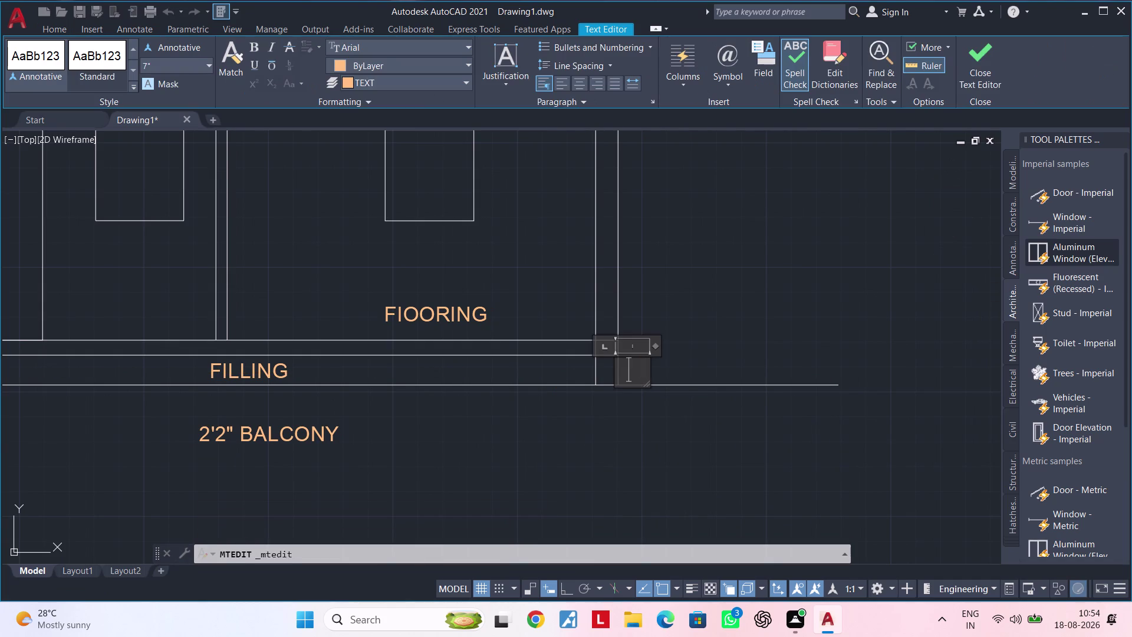
key(l)
click(637, 428)
scroll(down, 3)
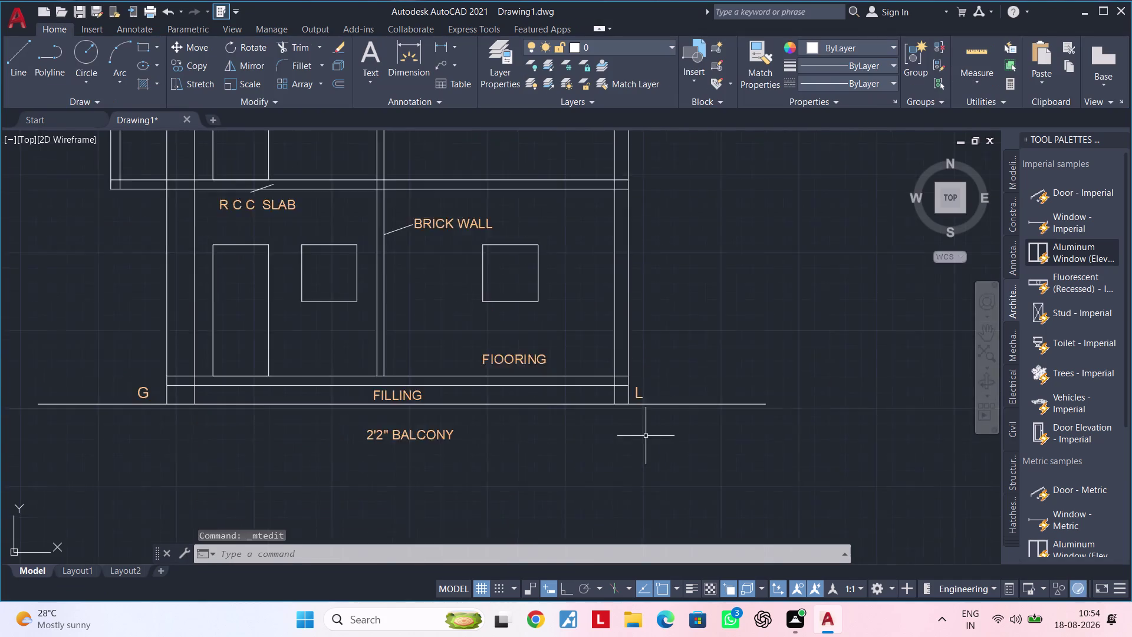
scroll(down, 3)
middle_drag(643, 424, 720, 397)
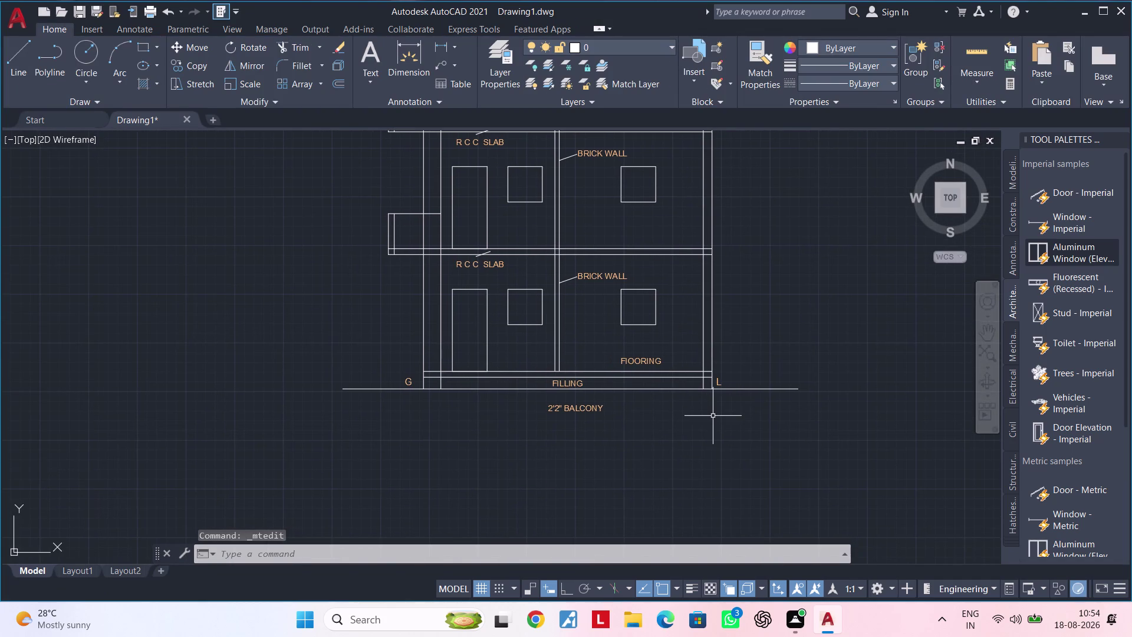
key(Escape)
key(Escape)
Add a 1'-6" vertical dimension for the filling layer beside the L.
click(439, 39)
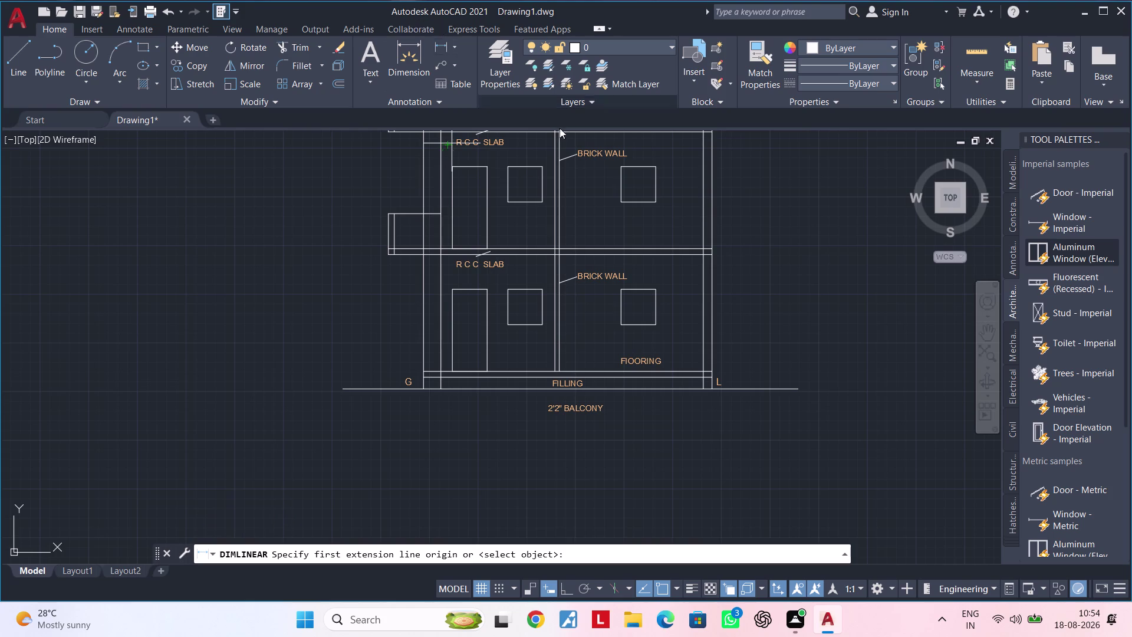
scroll(up, 3)
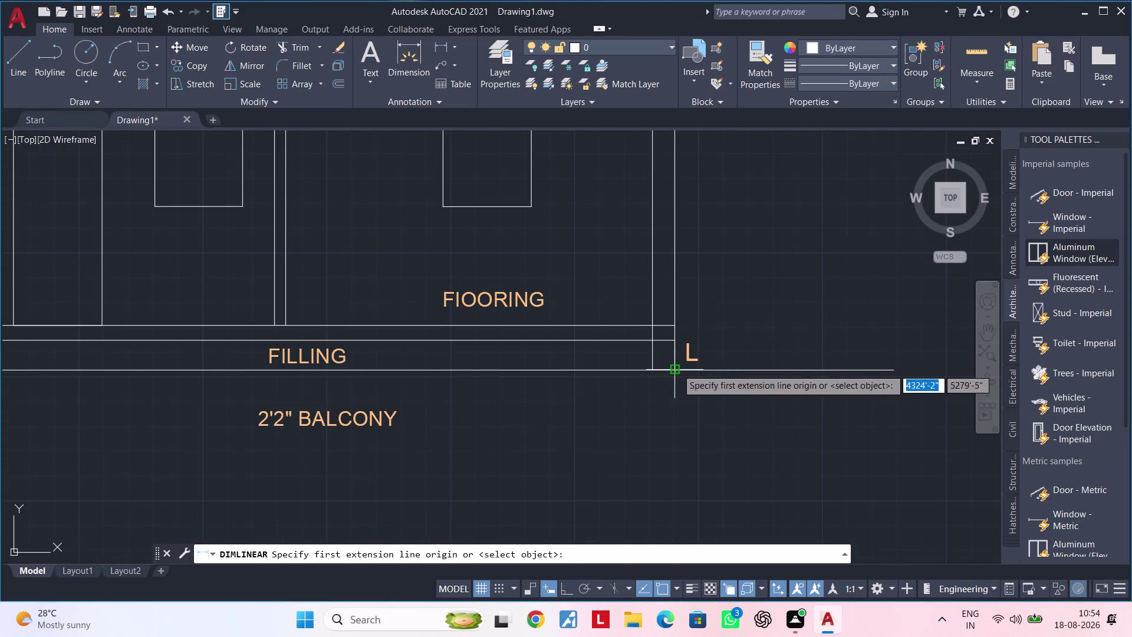
click(676, 369)
key(Escape)
key(Escape)
middle_drag(701, 365, 602, 364)
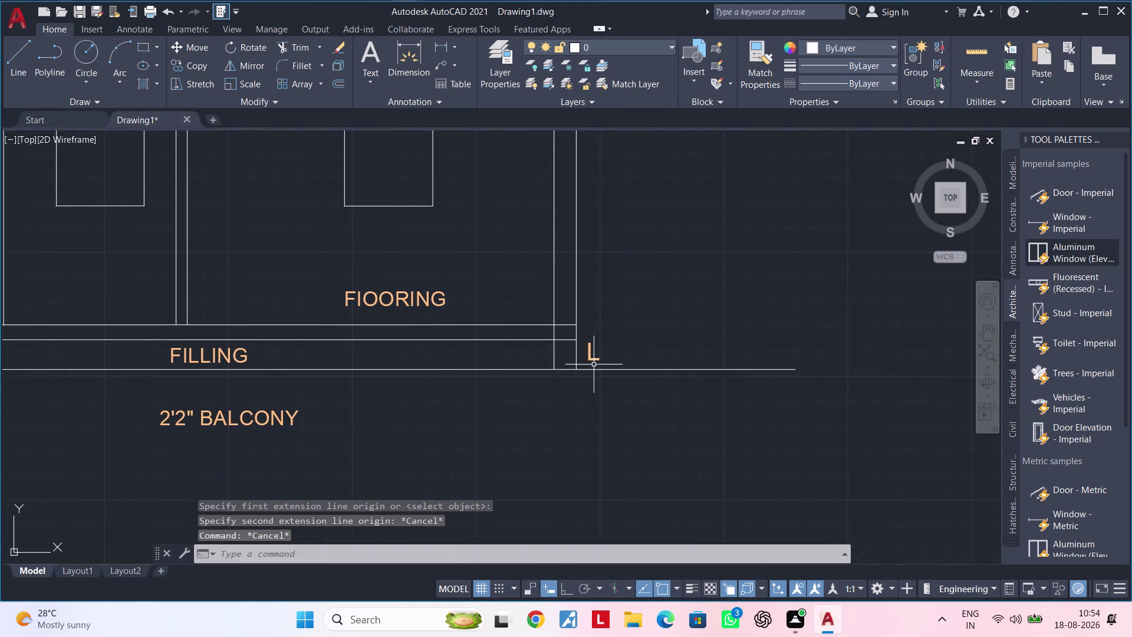
key(space)
click(577, 367)
click(575, 338)
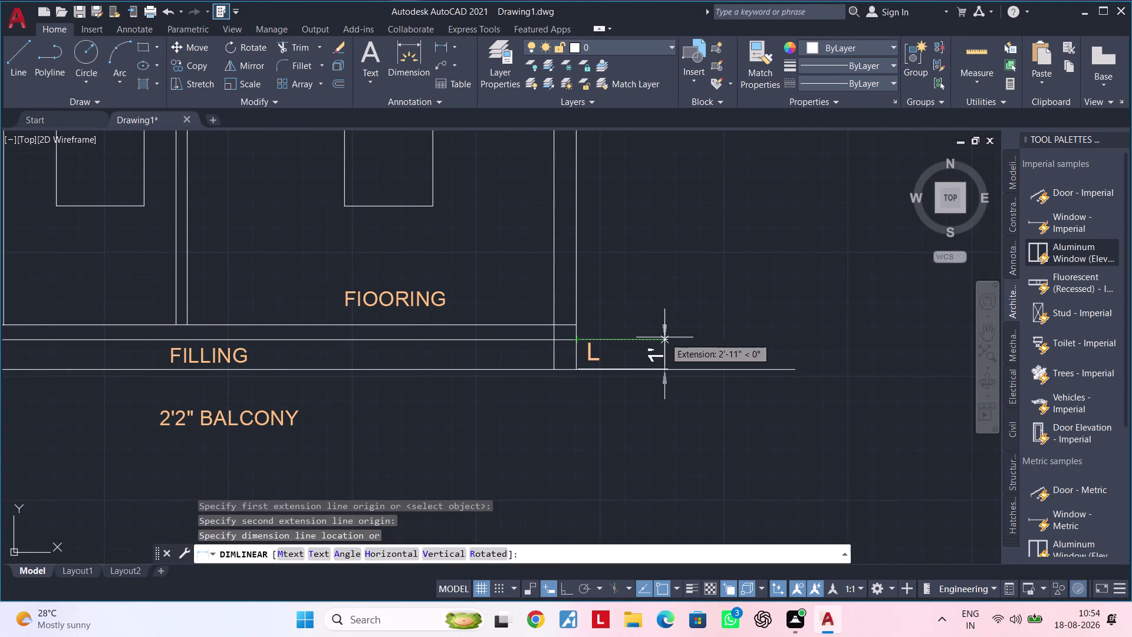
key(Escape)
key(space)
click(580, 368)
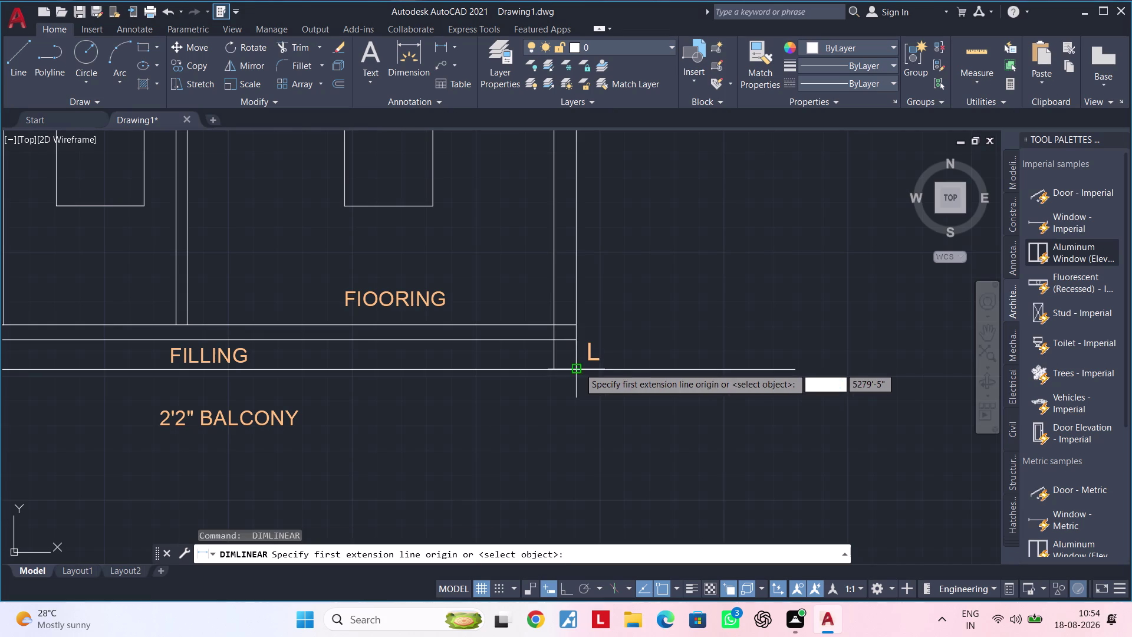
click(575, 326)
click(645, 326)
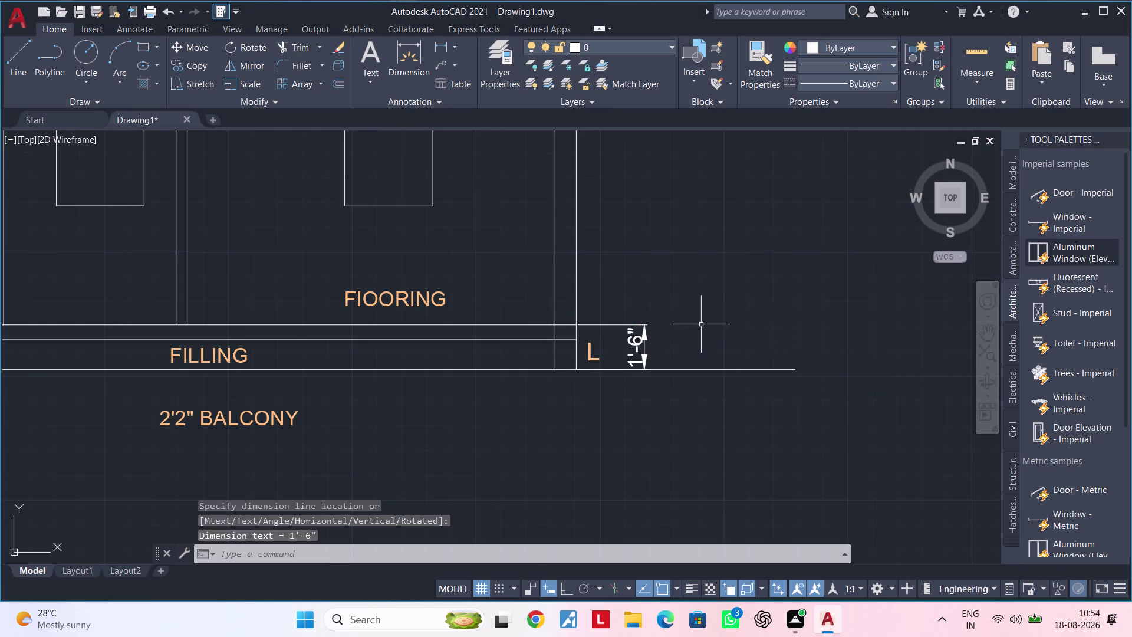
Add the 10' ground floor height dimension above the 1'-6" one.
middle_drag(704, 324, 669, 326)
key(Escape)
key(Escape)
key(space)
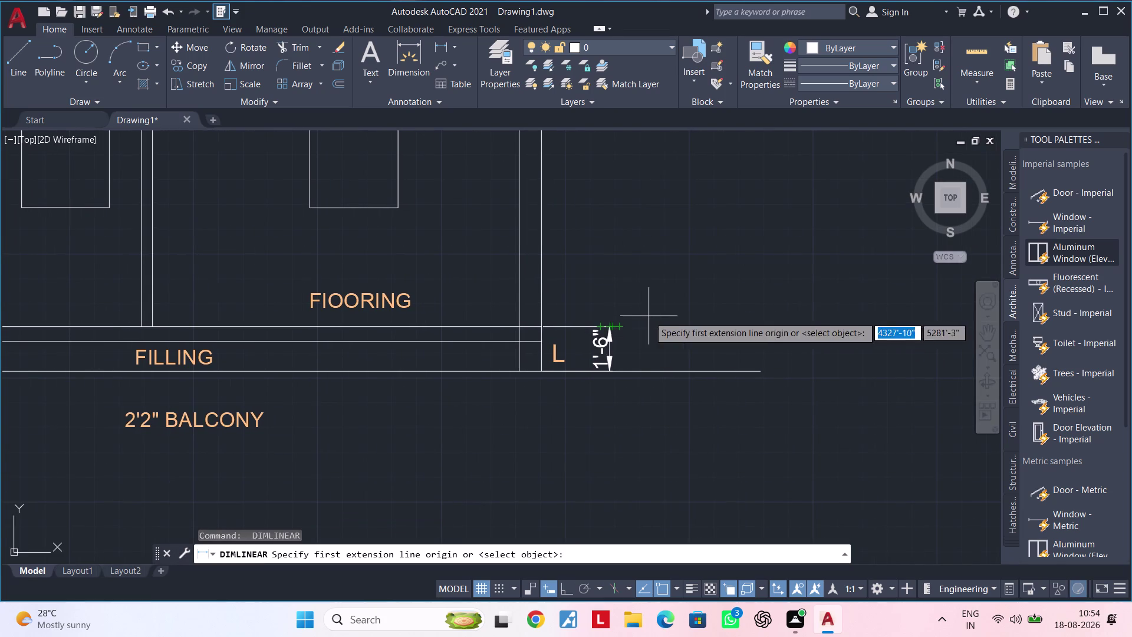
click(609, 326)
middle_drag(610, 249, 613, 464)
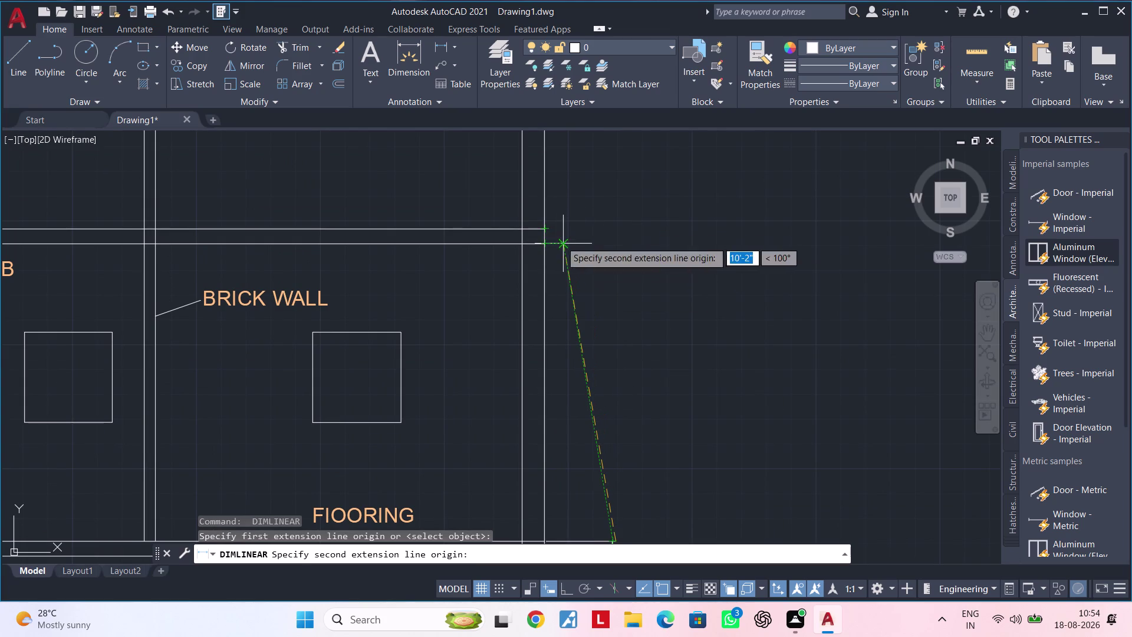
click(572, 585)
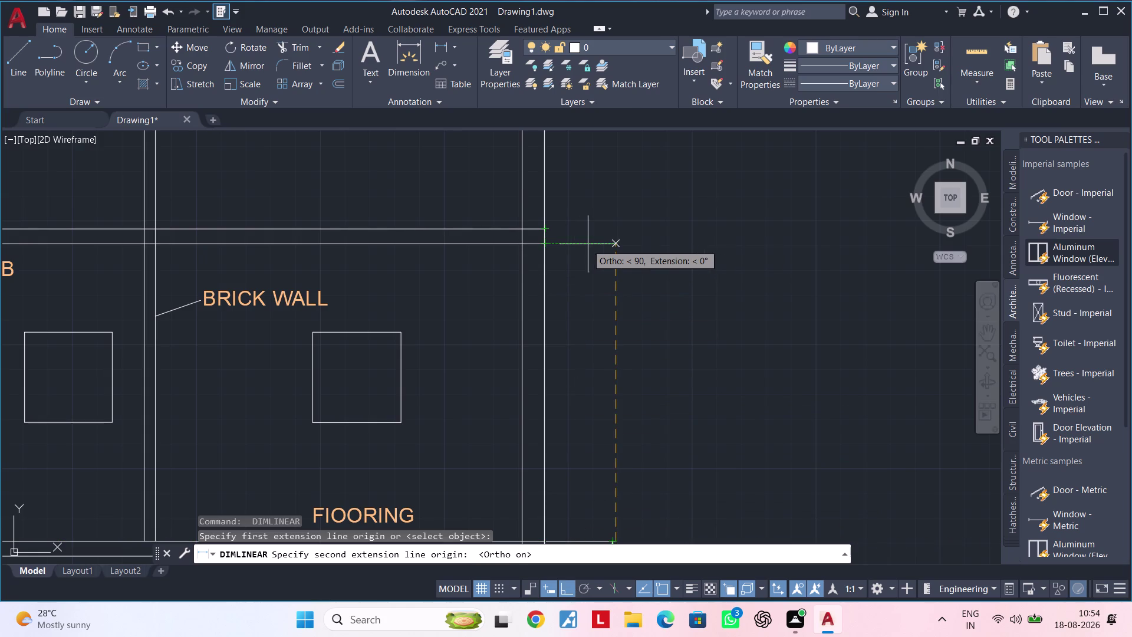
click(618, 243)
scroll(down, 3)
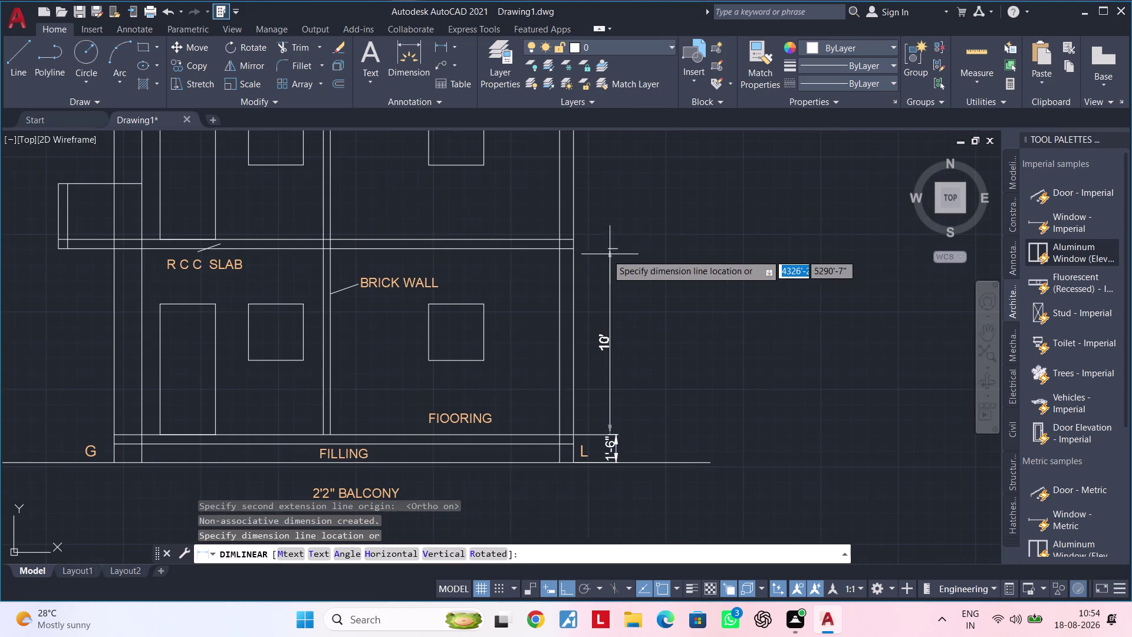
click(620, 434)
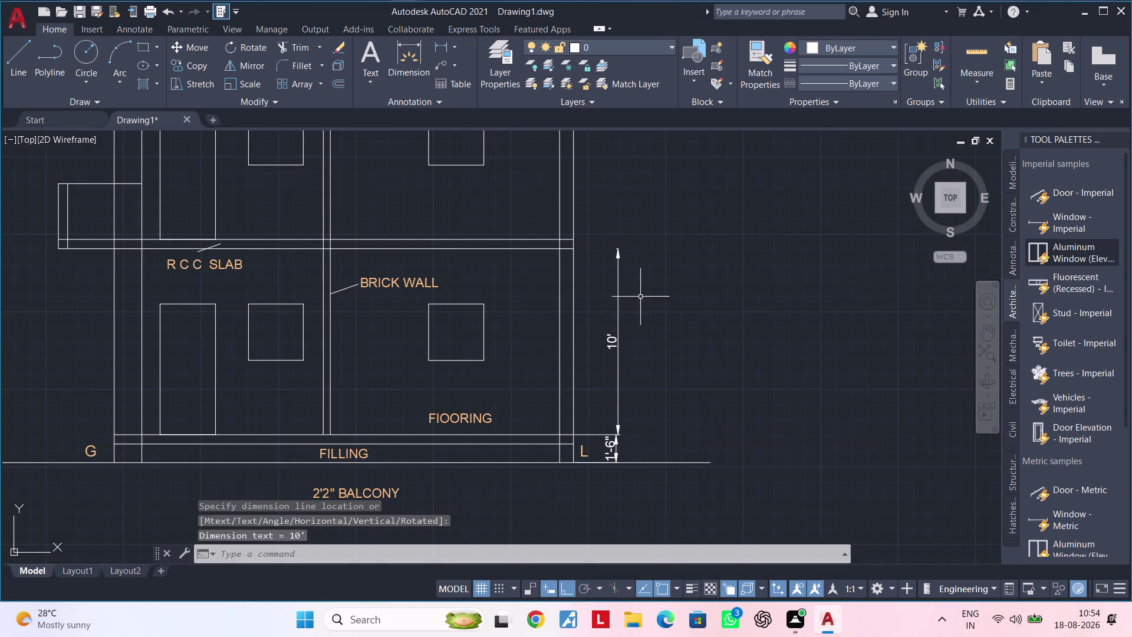
Start a height dimension from the slab to the upper slab.
middle_drag(641, 288, 632, 424)
key(space)
scroll(up, 3)
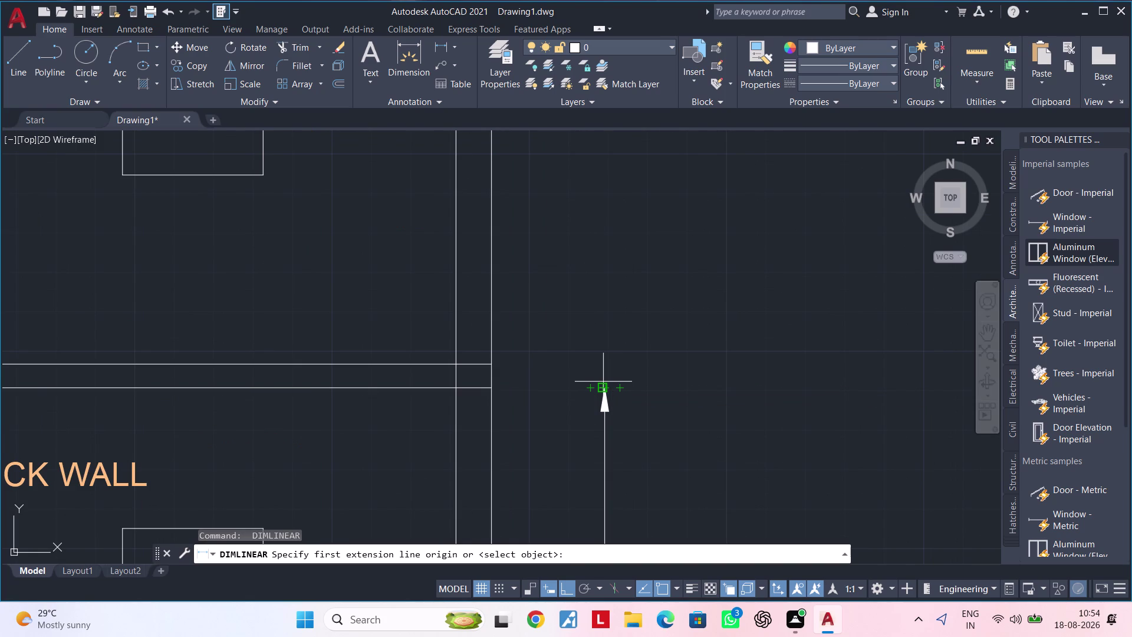
click(604, 388)
scroll(down, 3)
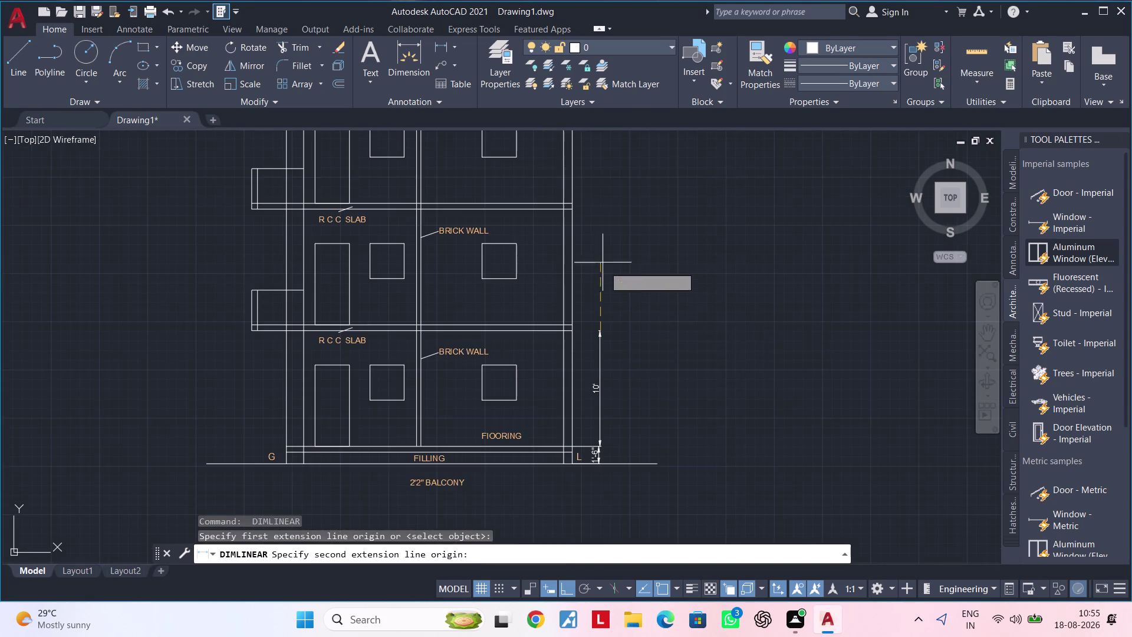
middle_drag(594, 208, 592, 289)
scroll(up, 3)
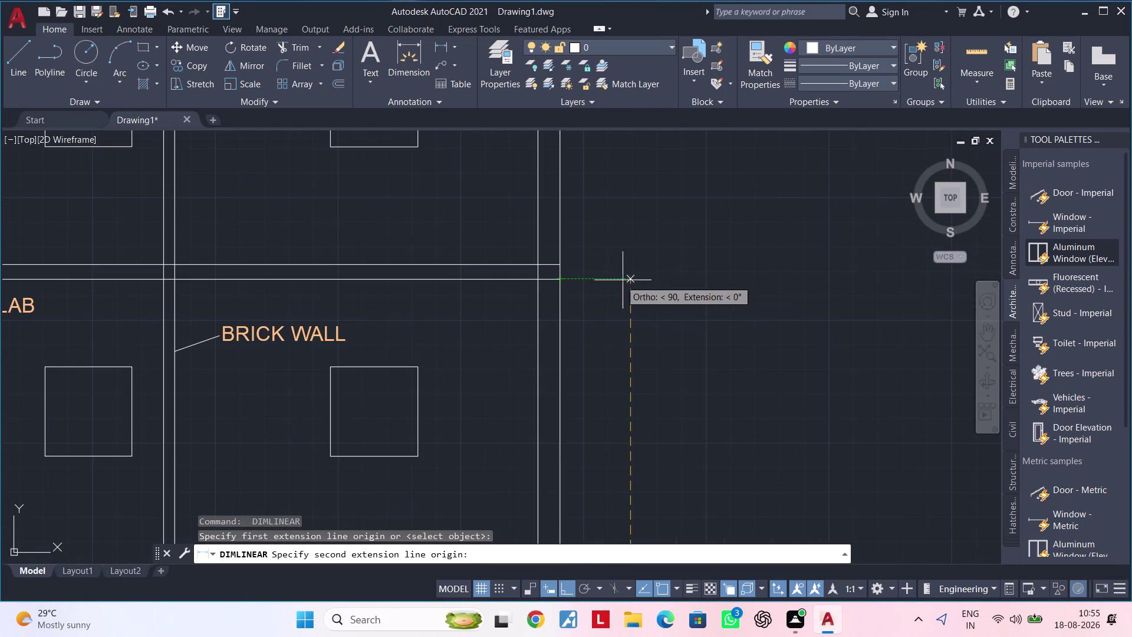
click(632, 279)
middle_drag(638, 399, 642, 304)
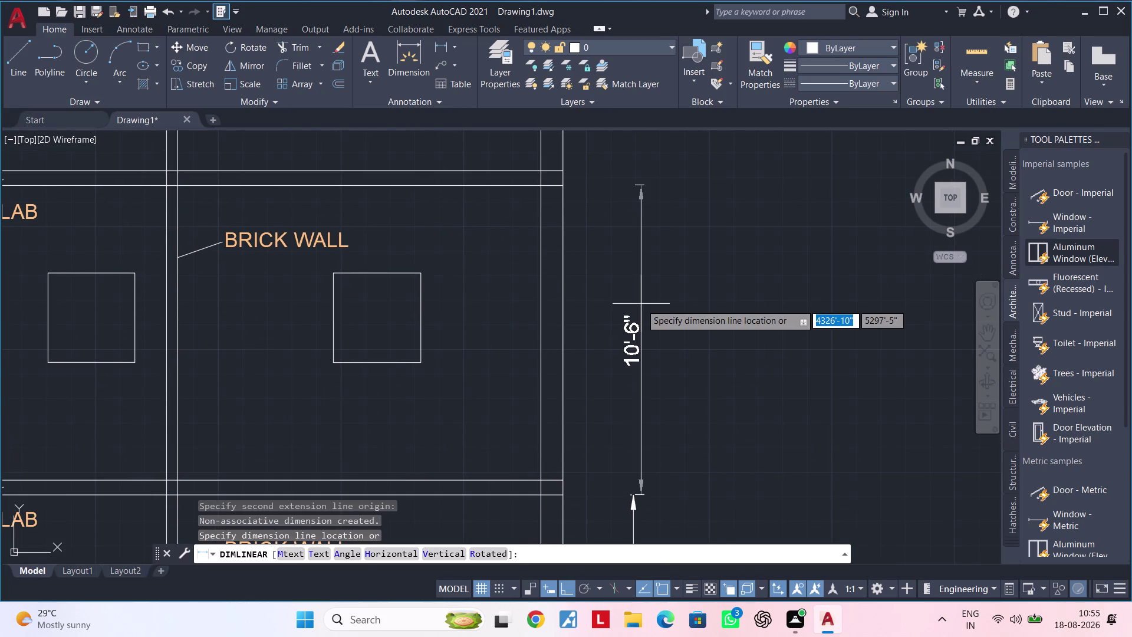
middle_drag(641, 303, 616, 295)
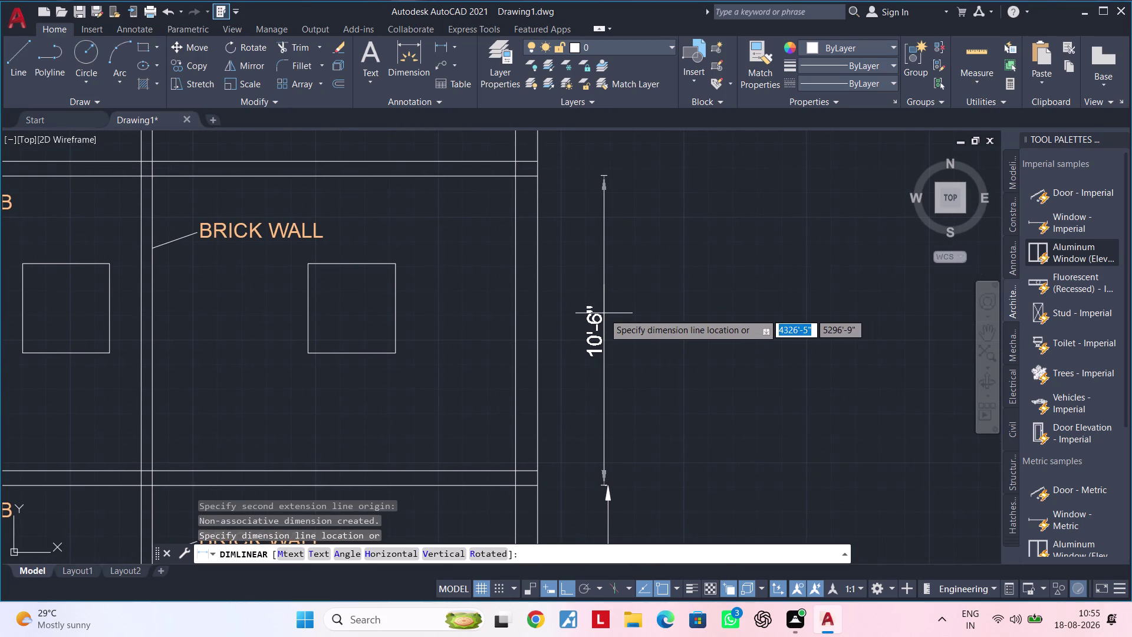
scroll(down, 3)
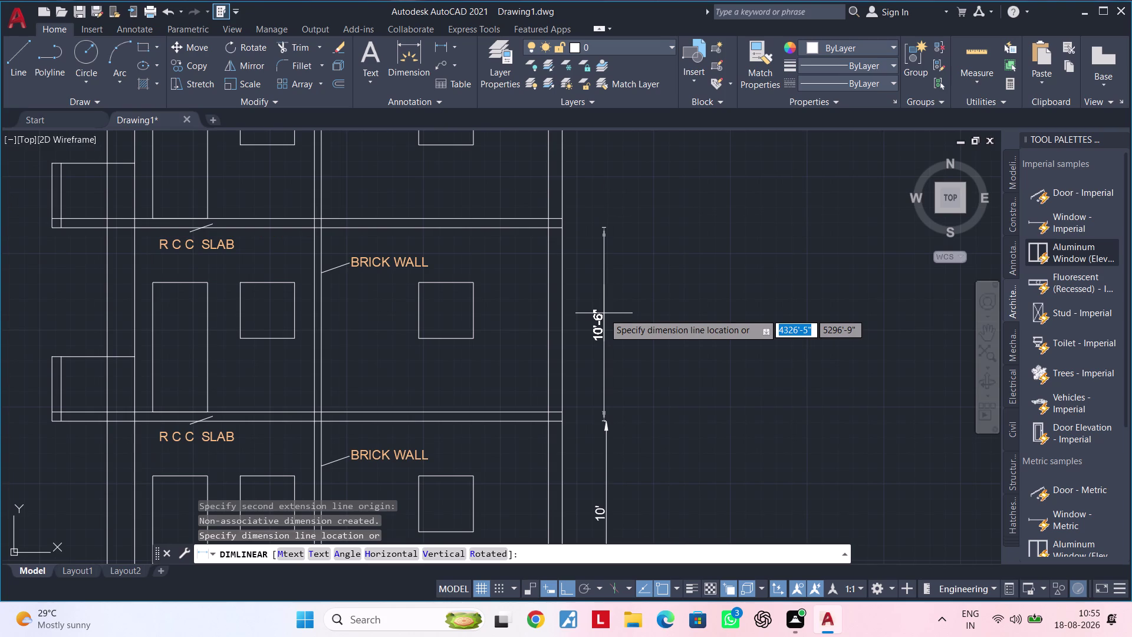
Cancel the unwanted 10'-6" dimension and view the whole section.
key(Escape)
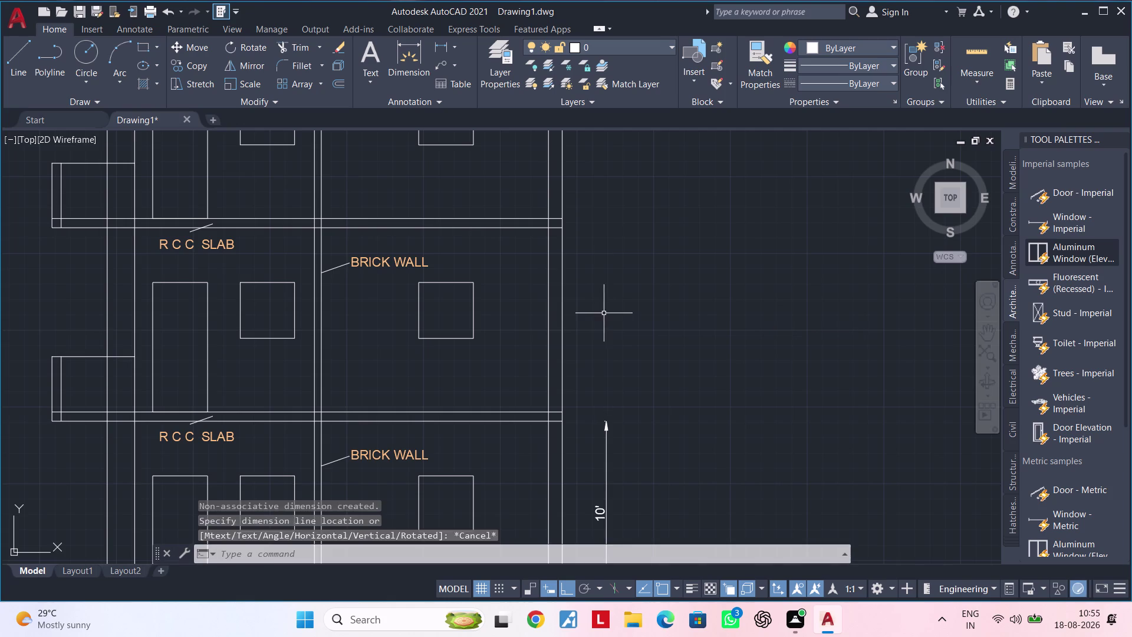
key(Escape)
key(Escape)
scroll(down, 3)
middle_drag(603, 314, 698, 290)
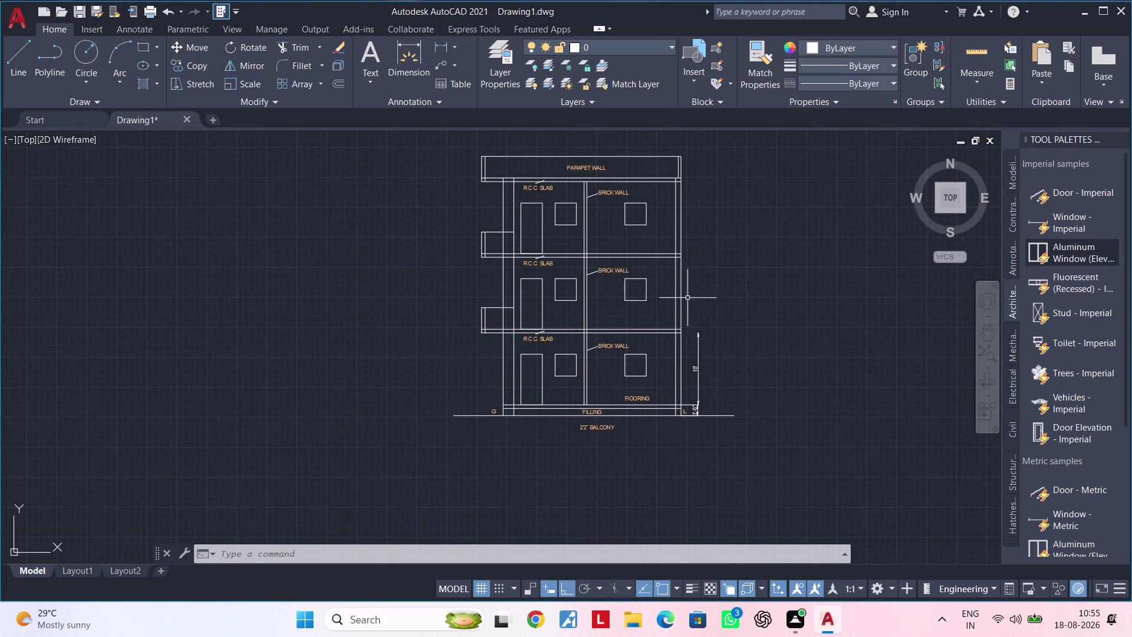
scroll(up, 3)
Add the 10' first floor height dimension beside the right wall.
click(437, 38)
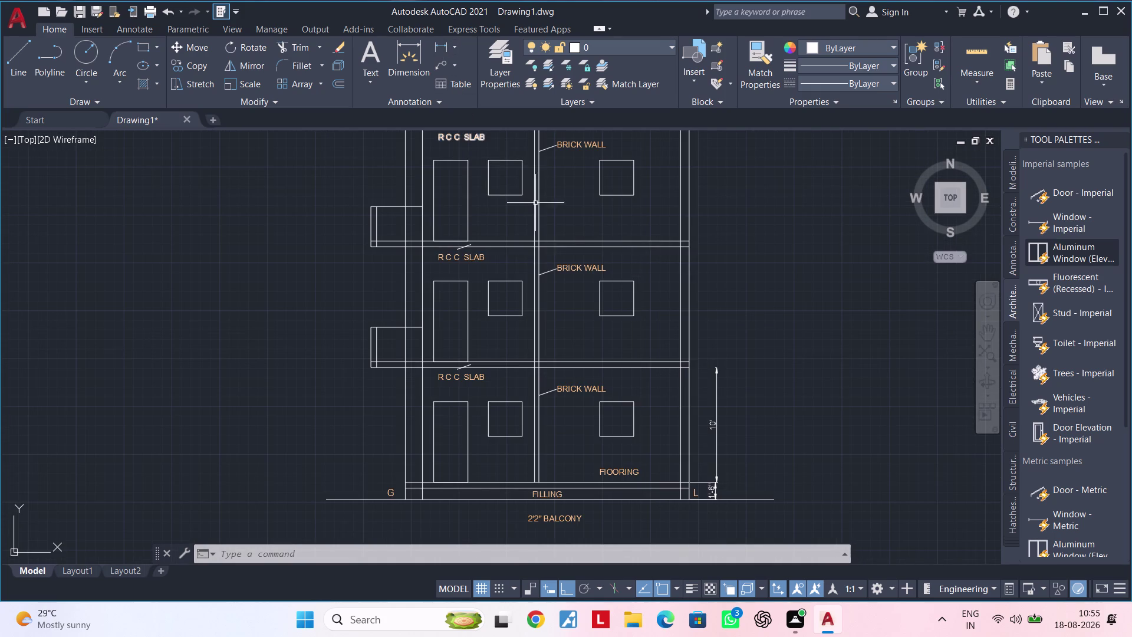
scroll(up, 3)
click(444, 44)
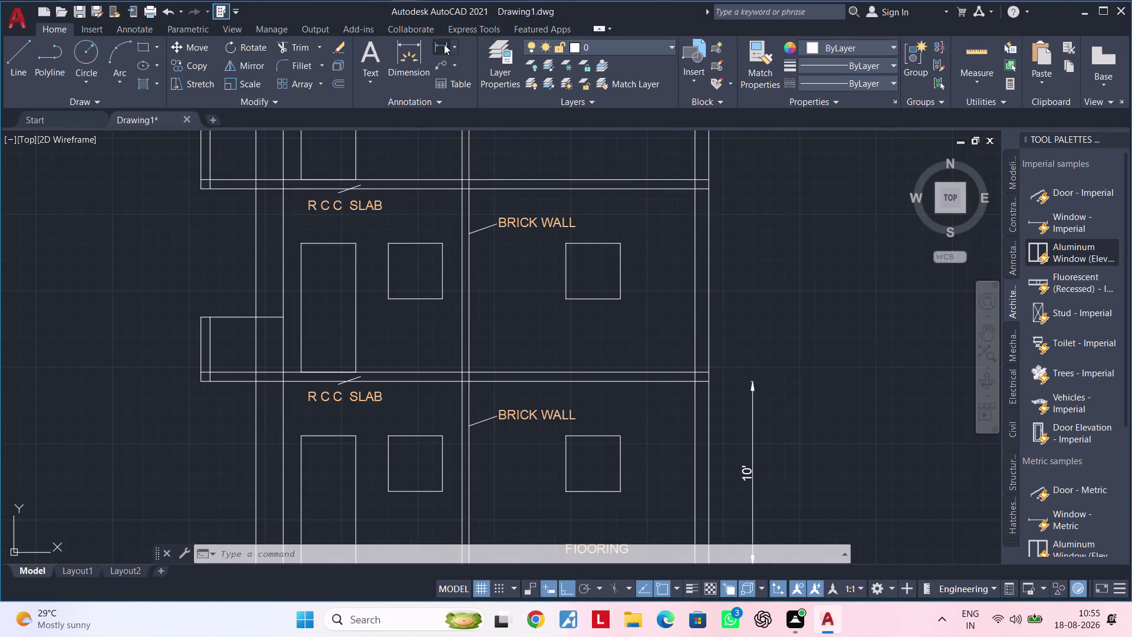
click(693, 375)
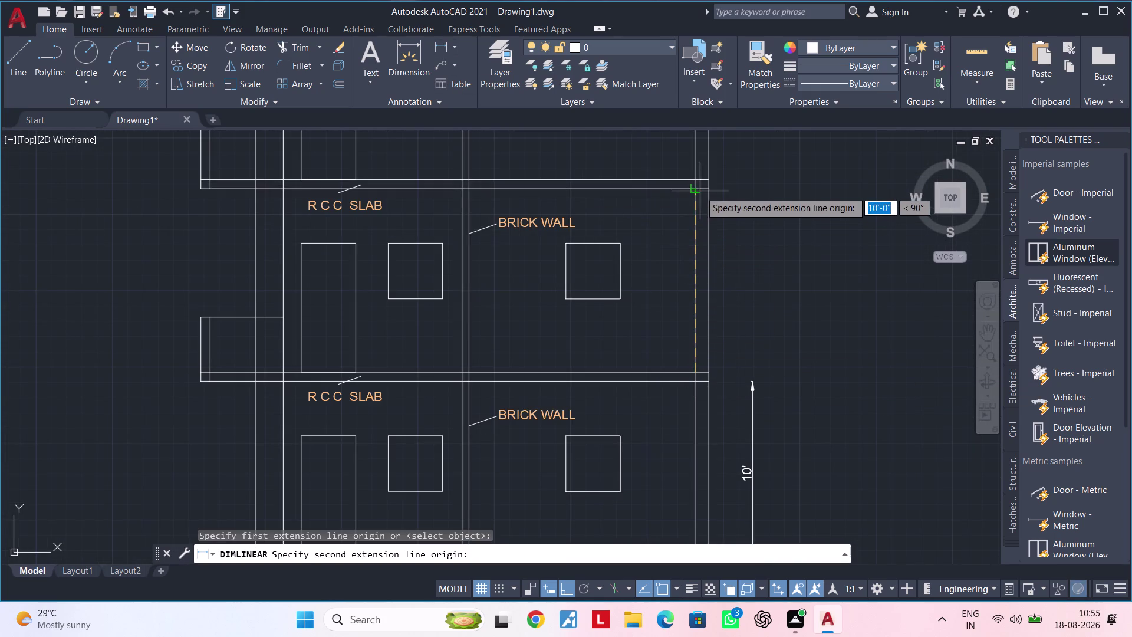
click(696, 191)
click(669, 231)
middle_drag(670, 230, 671, 231)
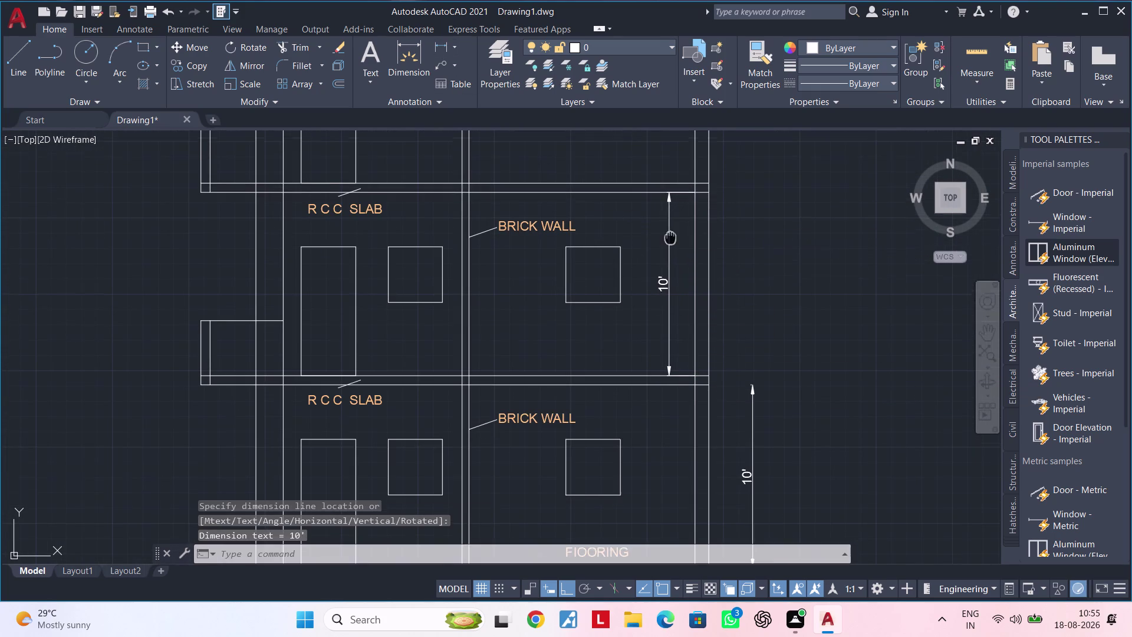
middle_drag(671, 231, 626, 377)
middle_drag(609, 379, 694, 361)
middle_drag(676, 344, 694, 316)
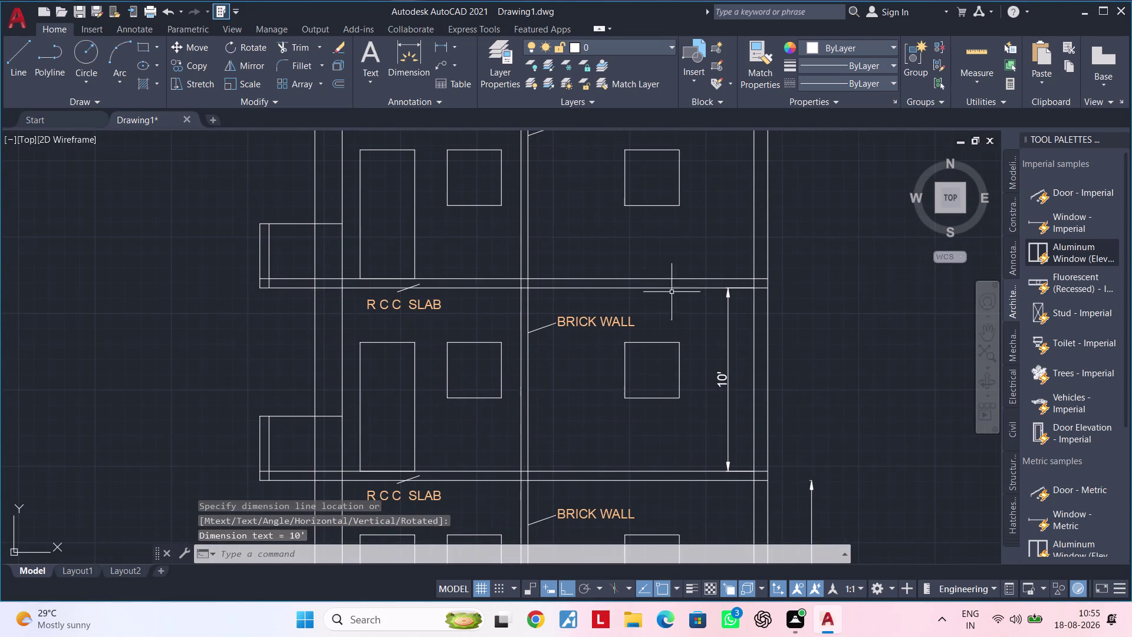
click(669, 276)
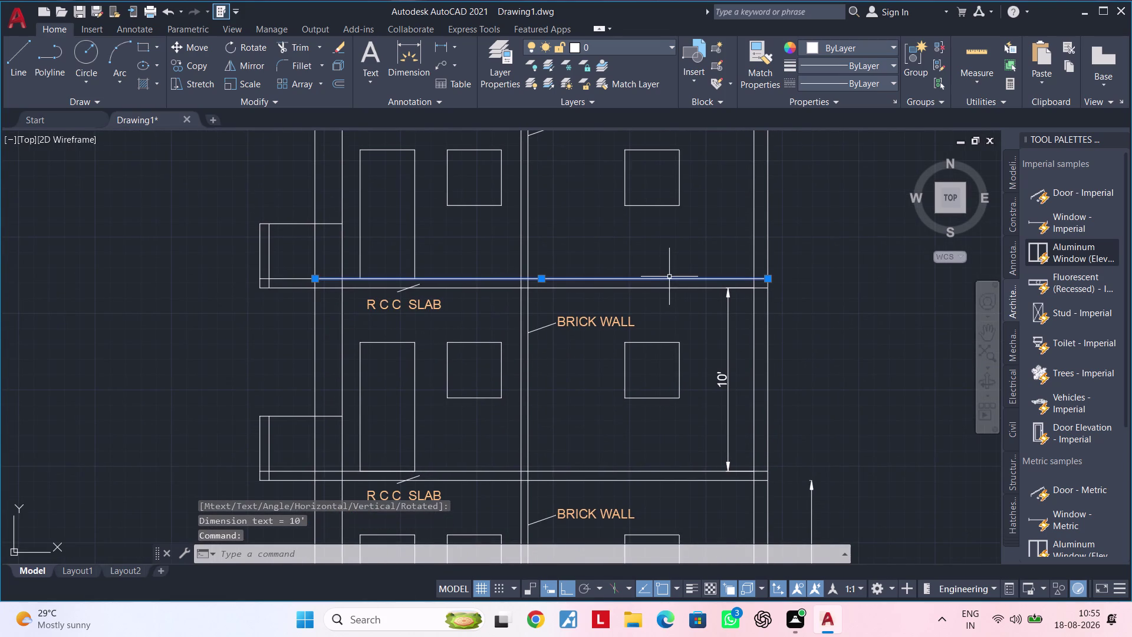
Delete the selected slab line and offset another slab line 6" to one side.
key(Delete)
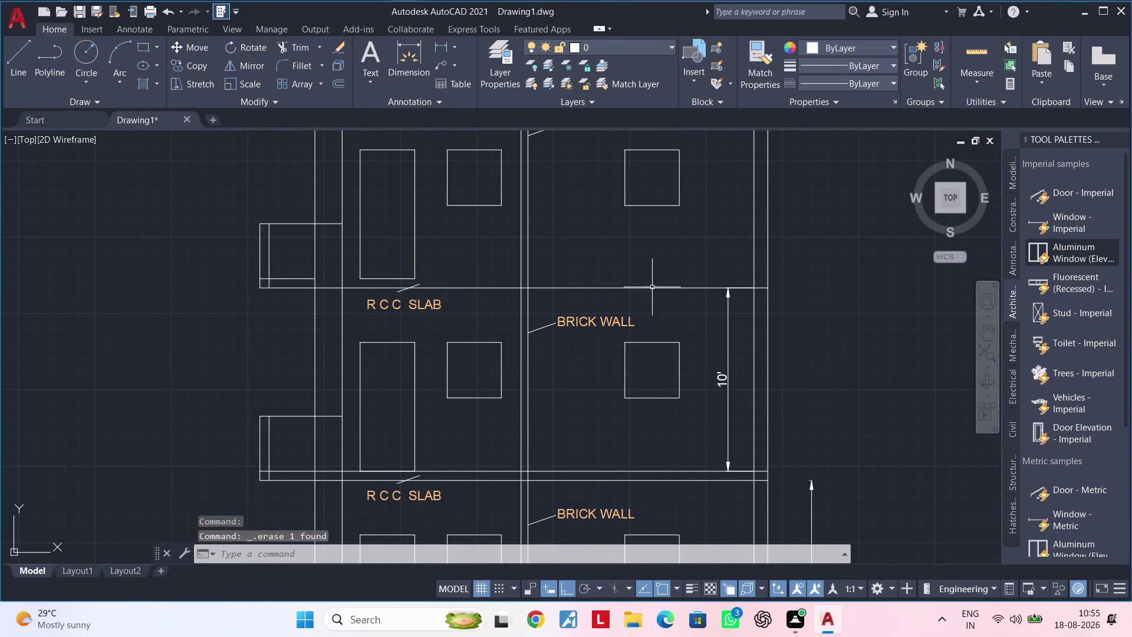
key(Escape)
key(Escape)
text(OF)
key(space)
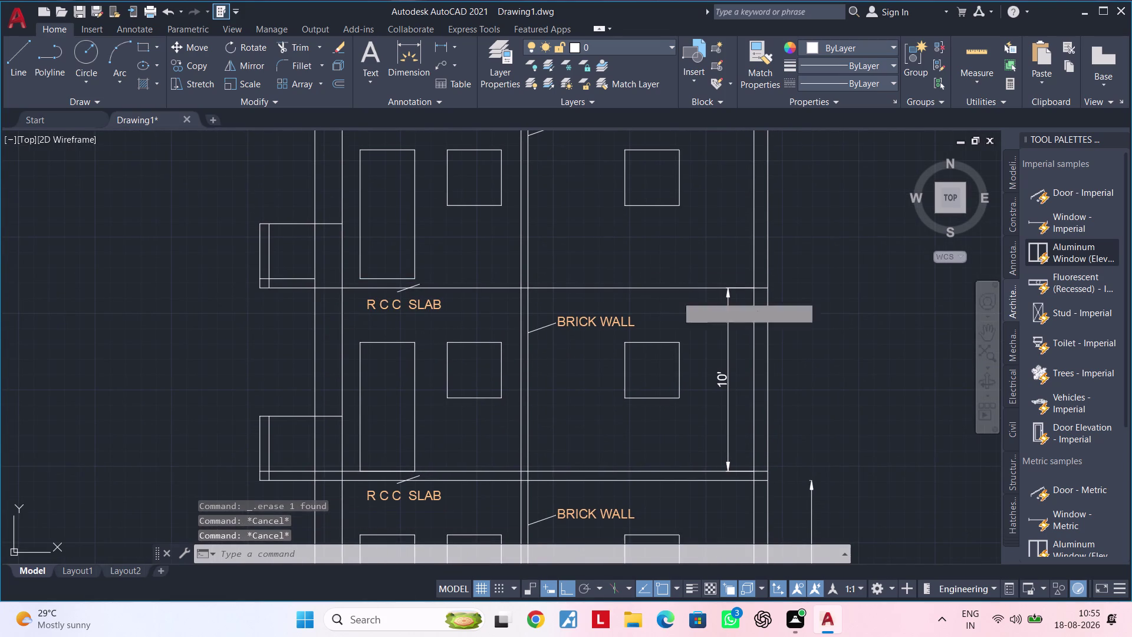
text(6")
key(Return)
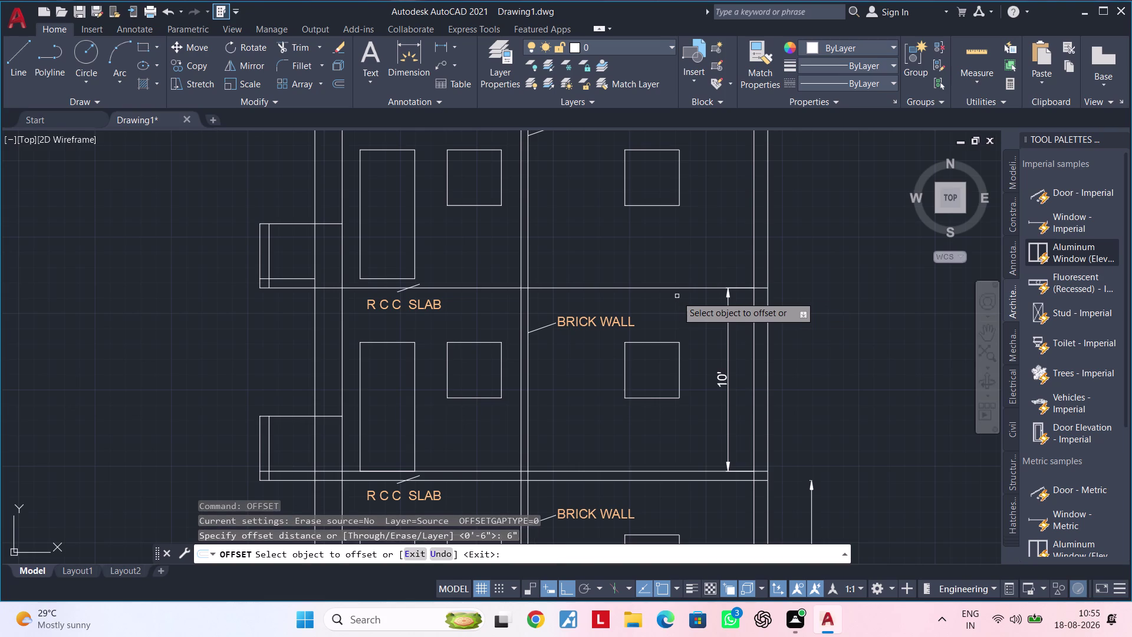
click(680, 289)
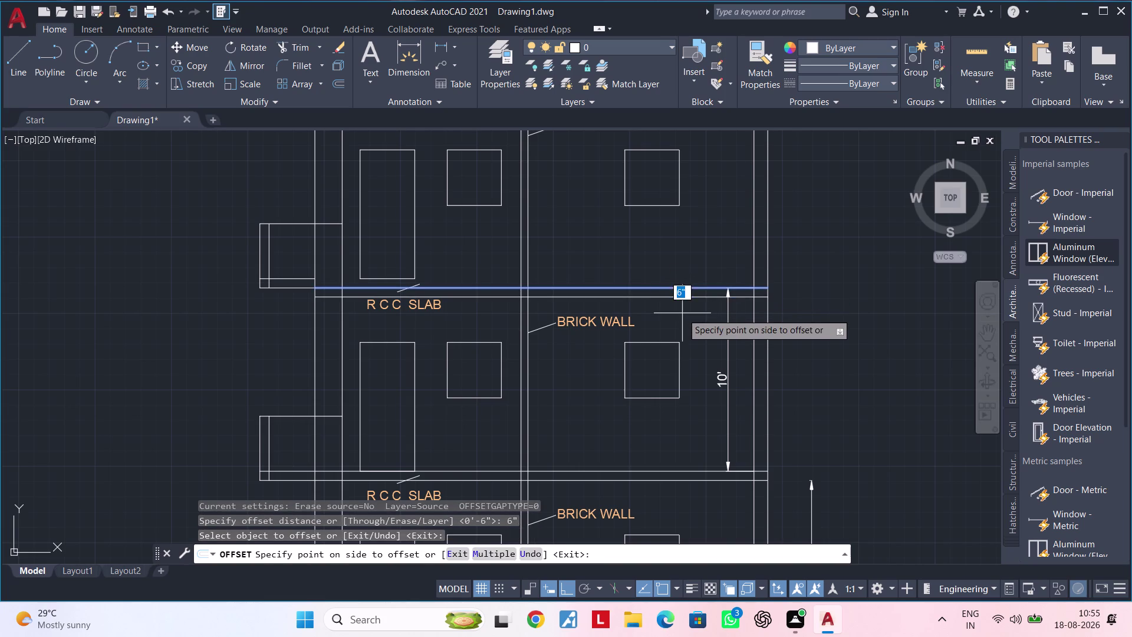
click(682, 313)
middle_drag(682, 317, 737, 314)
middle_drag(519, 311, 613, 309)
key(Escape)
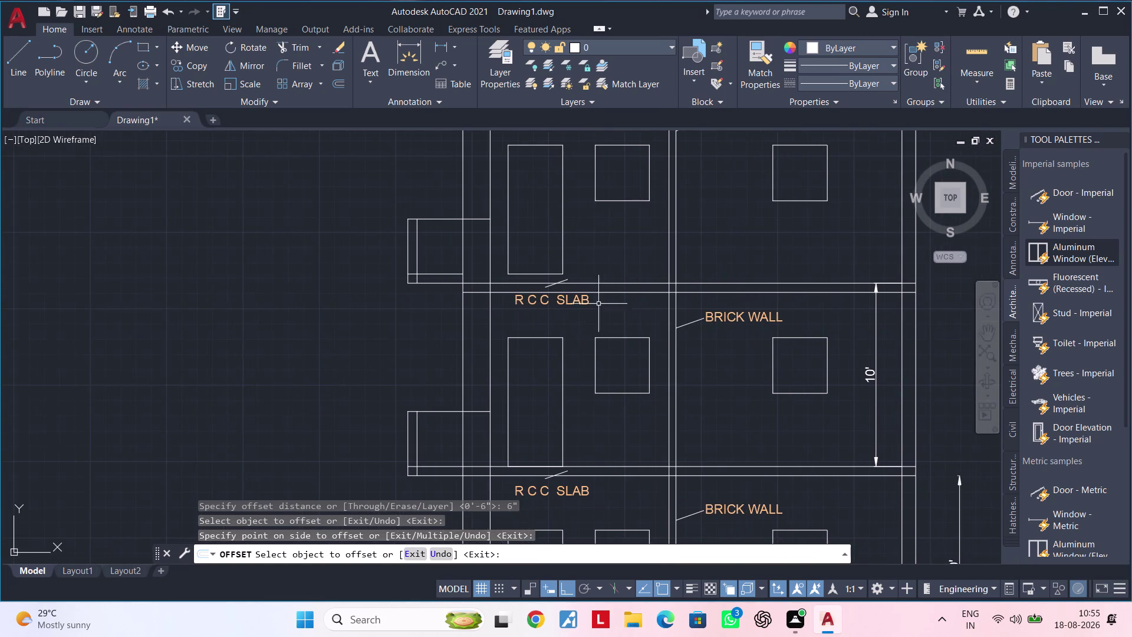
key(Escape)
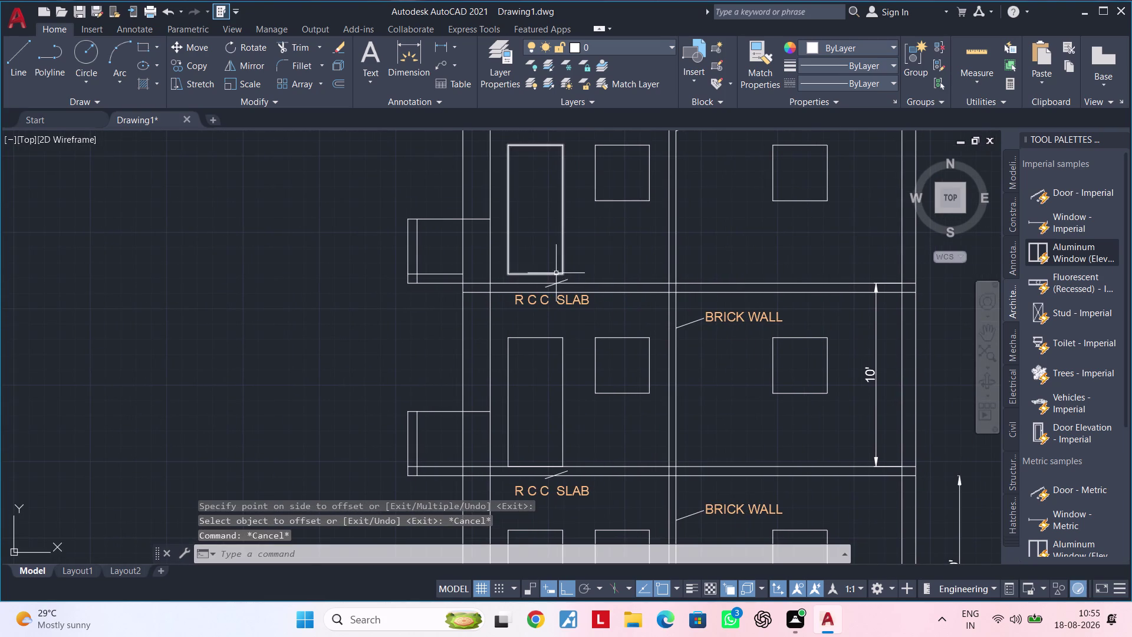
Begin moving the door and window outlines, then cancel the move.
click(556, 273)
click(631, 201)
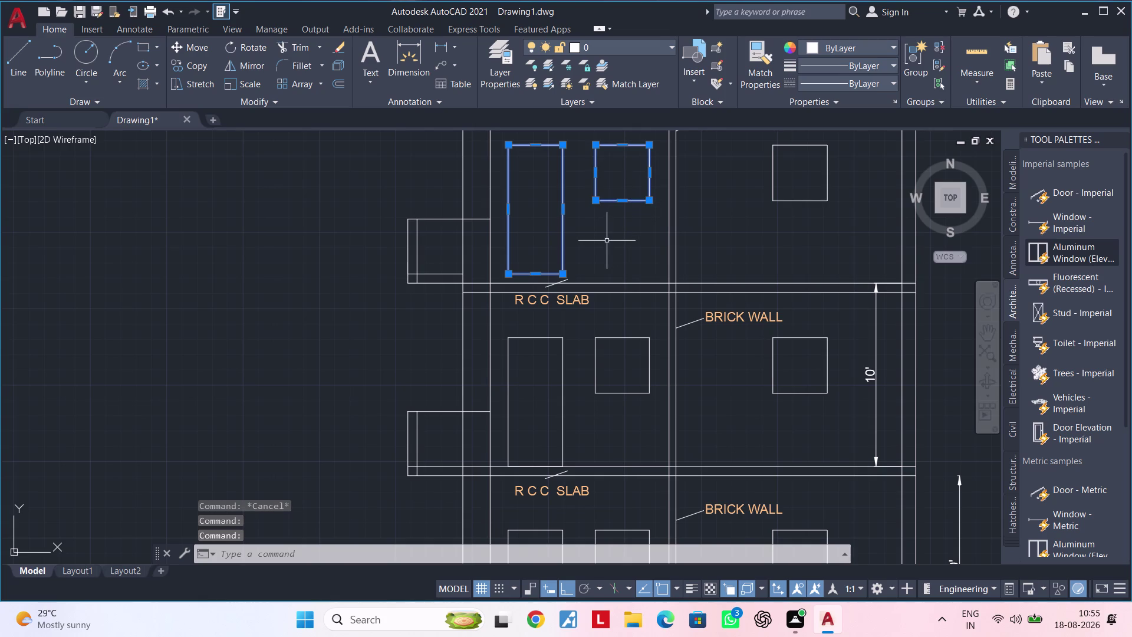
text(M)
key(space)
click(535, 275)
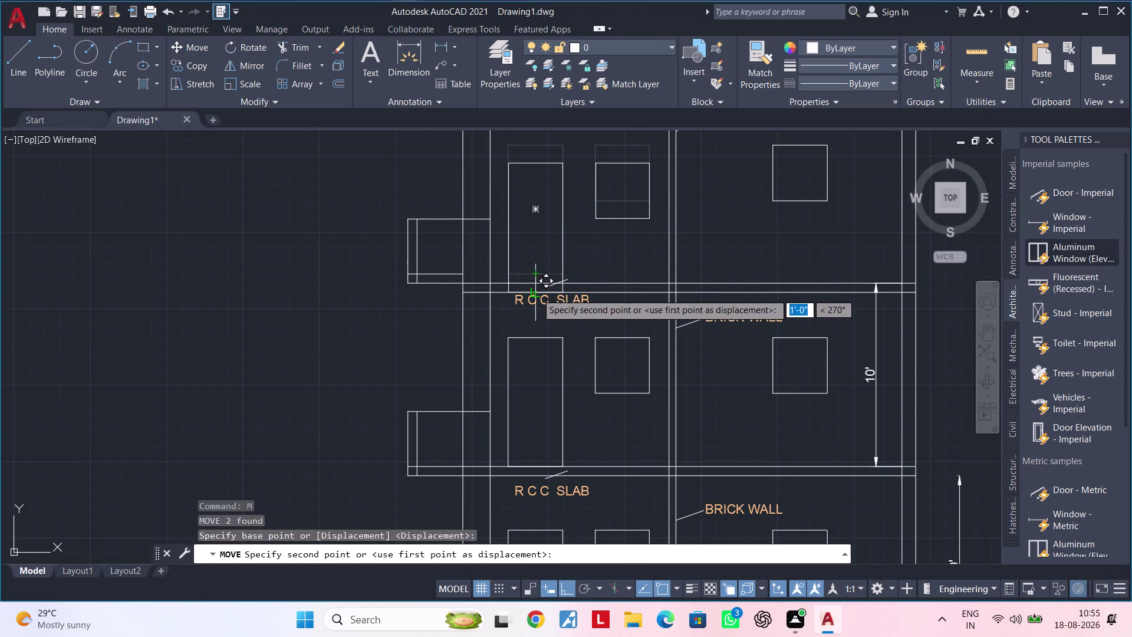
scroll(up, 3)
click(536, 288)
key(Escape)
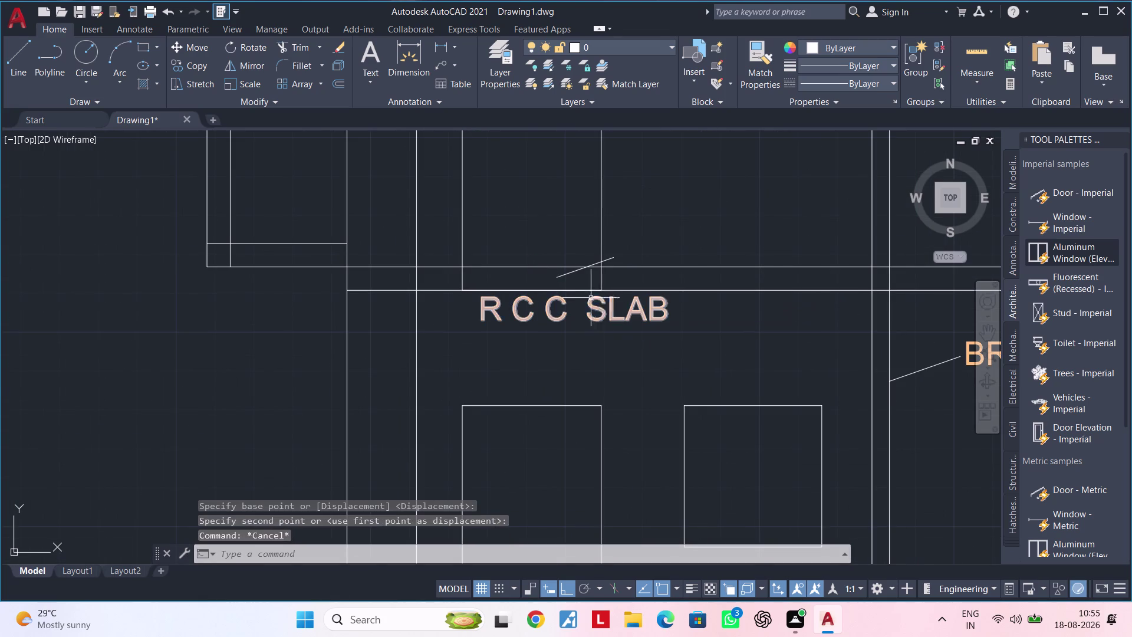
Move the RCC SLAB label and its leader lower.
click(603, 306)
click(579, 273)
click(571, 273)
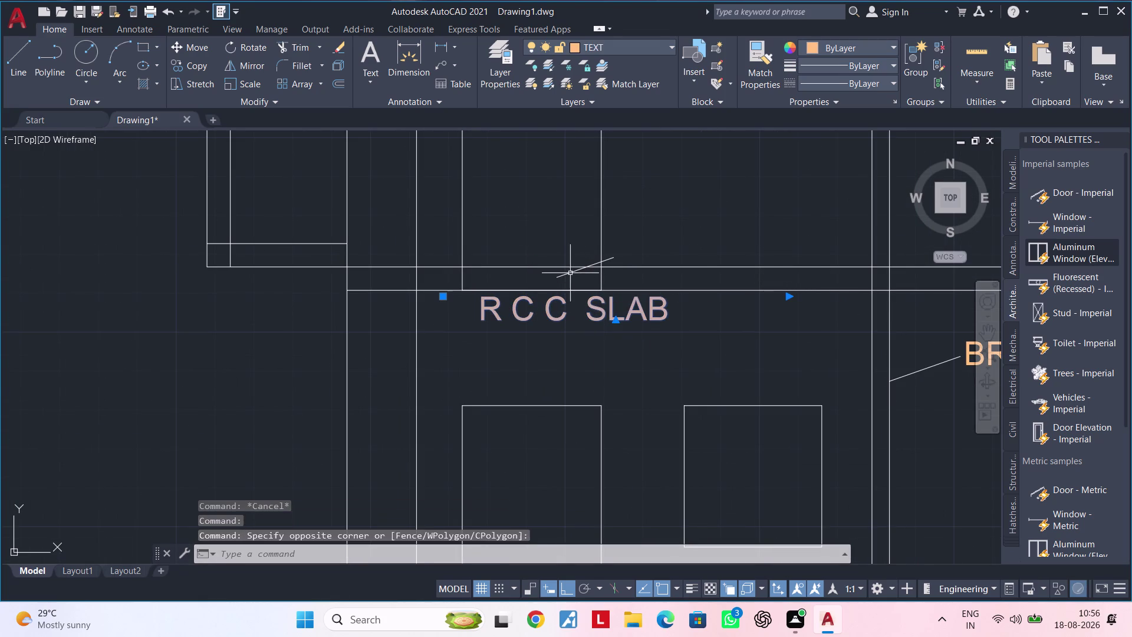
click(566, 273)
text(M)
key(space)
click(560, 273)
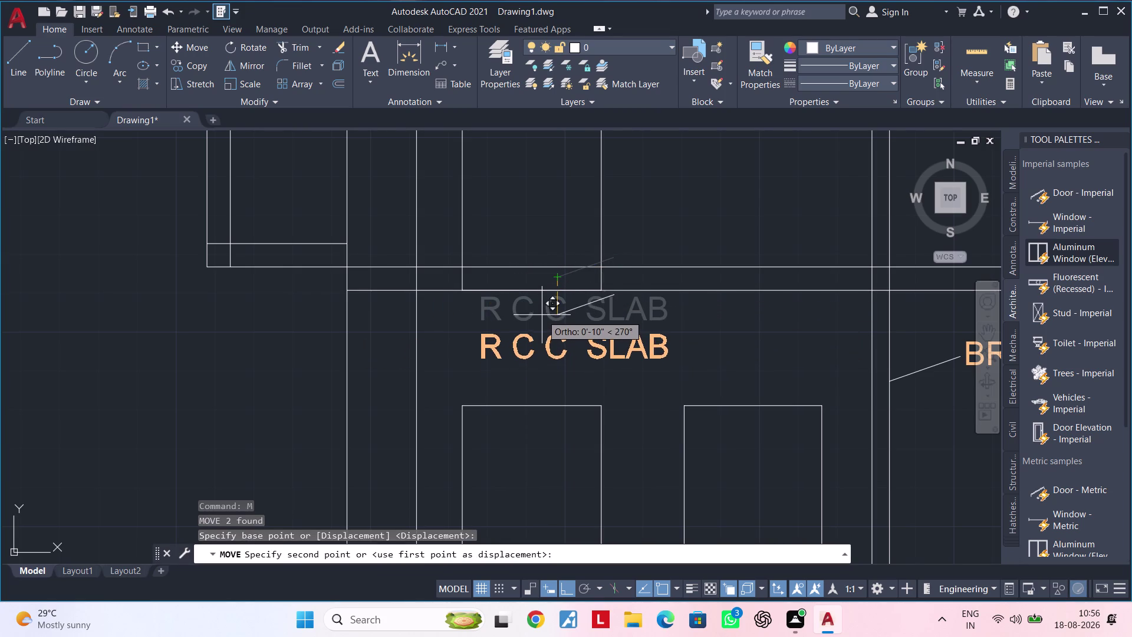
click(546, 303)
key(Escape)
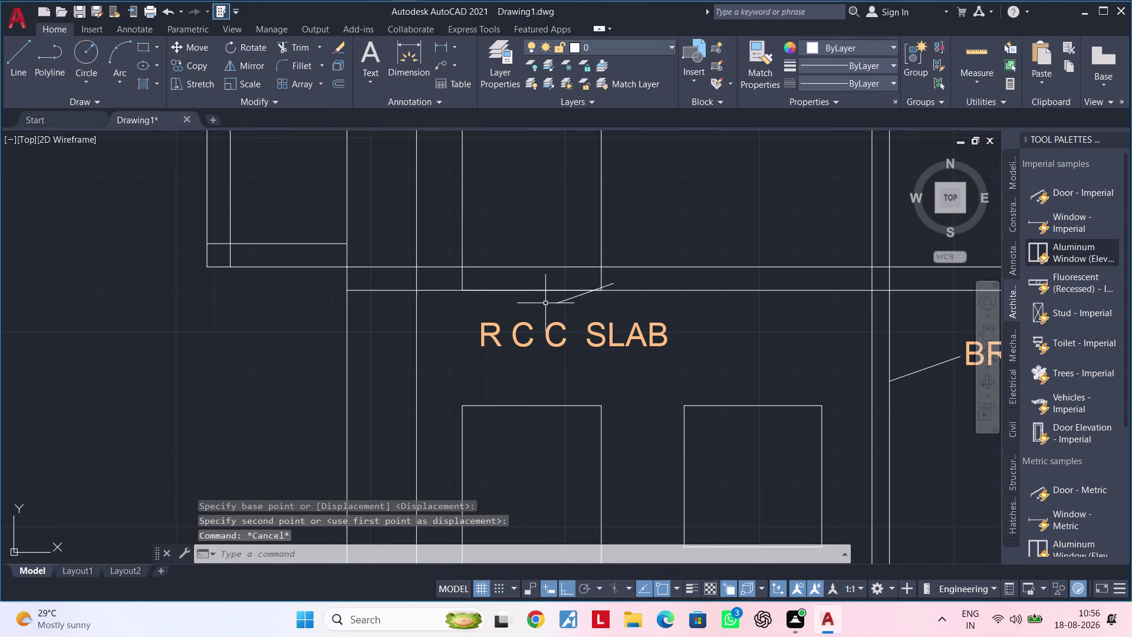
Move the door and window outline lines up to their new position.
click(541, 289)
scroll(down, 3)
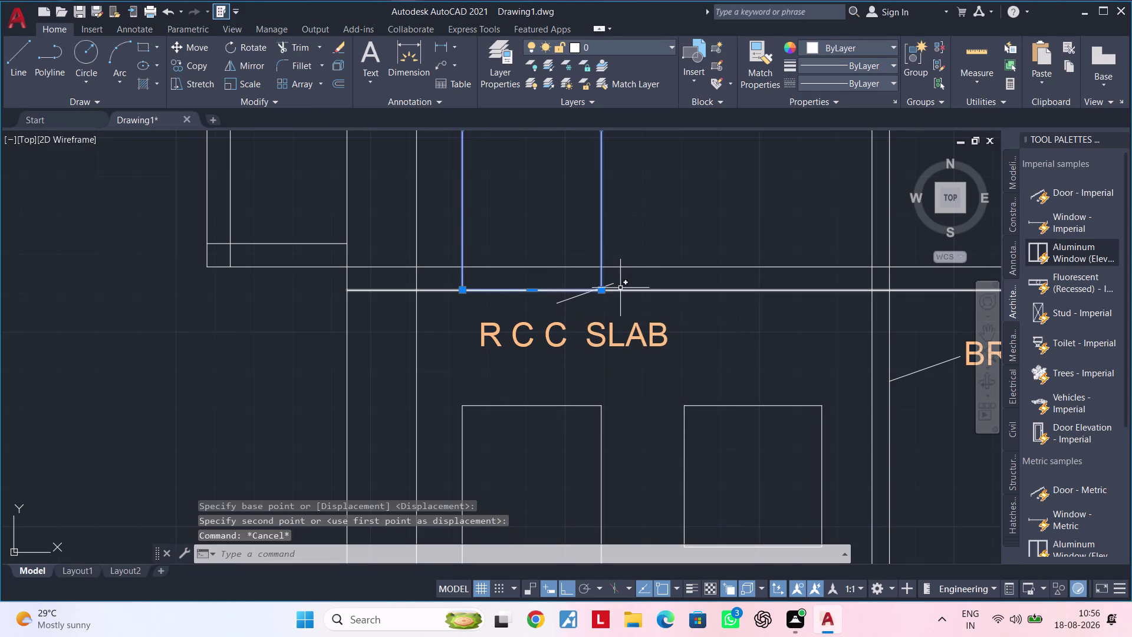
scroll(down, 3)
middle_drag(670, 230, 671, 284)
click(687, 234)
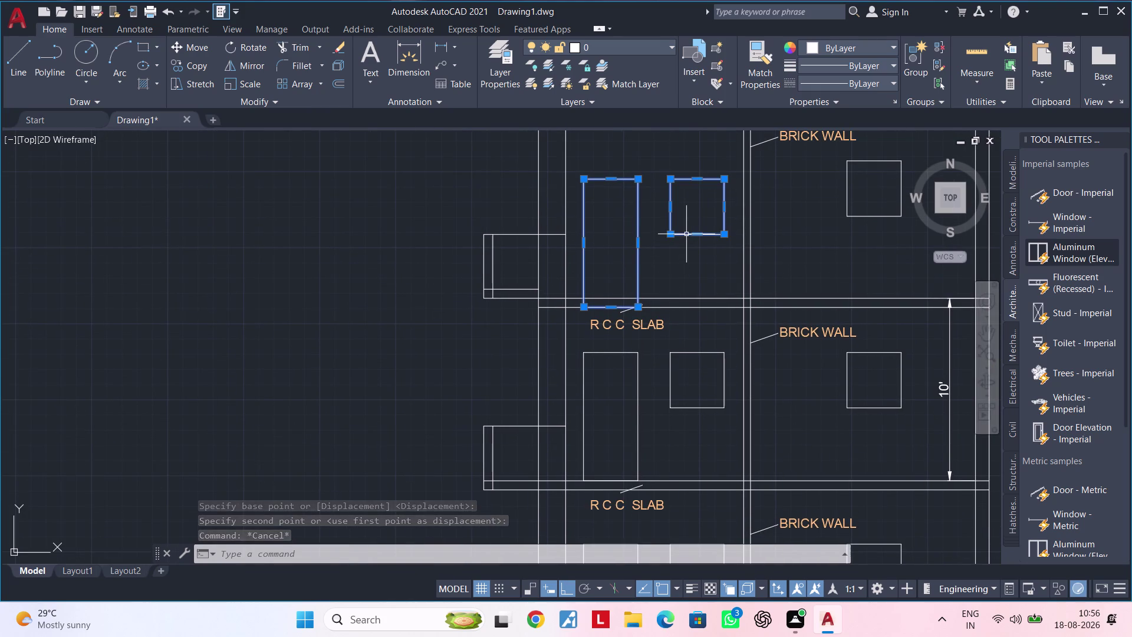
text(M)
key(space)
scroll(up, 3)
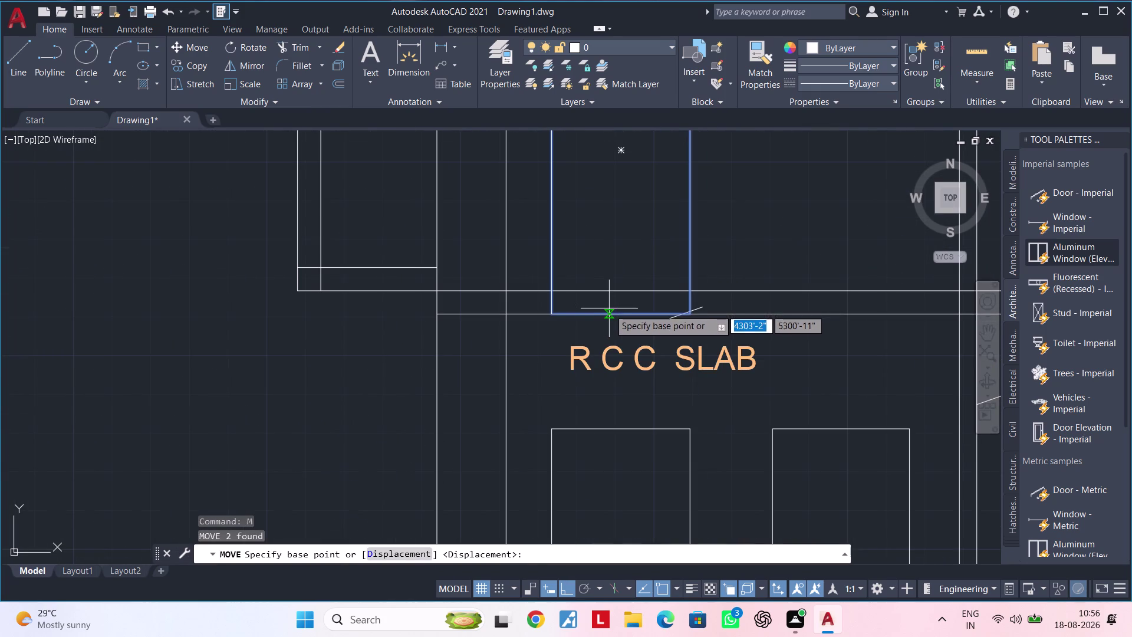
click(620, 315)
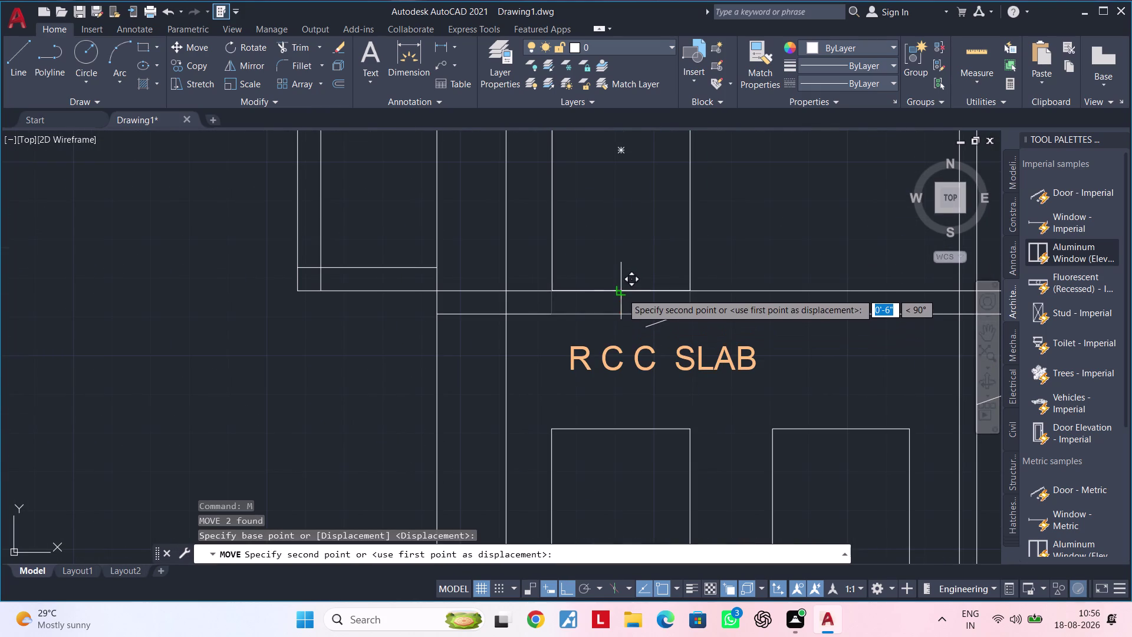
click(622, 293)
scroll(down, 3)
middle_drag(716, 264, 726, 265)
key(Escape)
key(Escape)
key(Escape)
Window-select the small left box and move it from its corner onto the slab line.
click(502, 164)
click(413, 304)
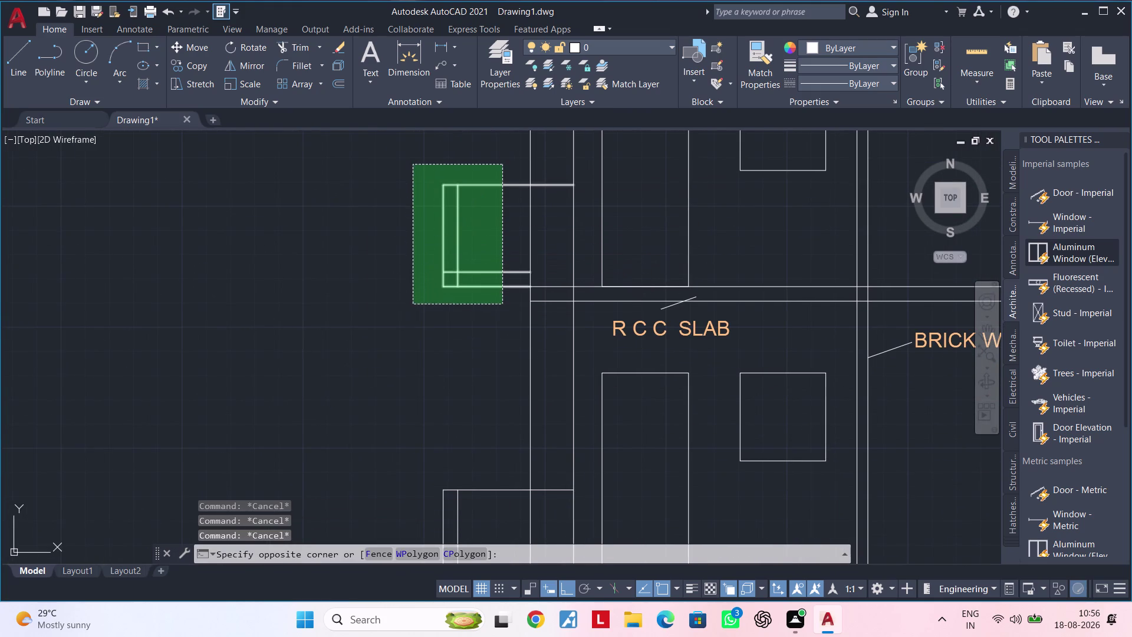
key(m)
key(space)
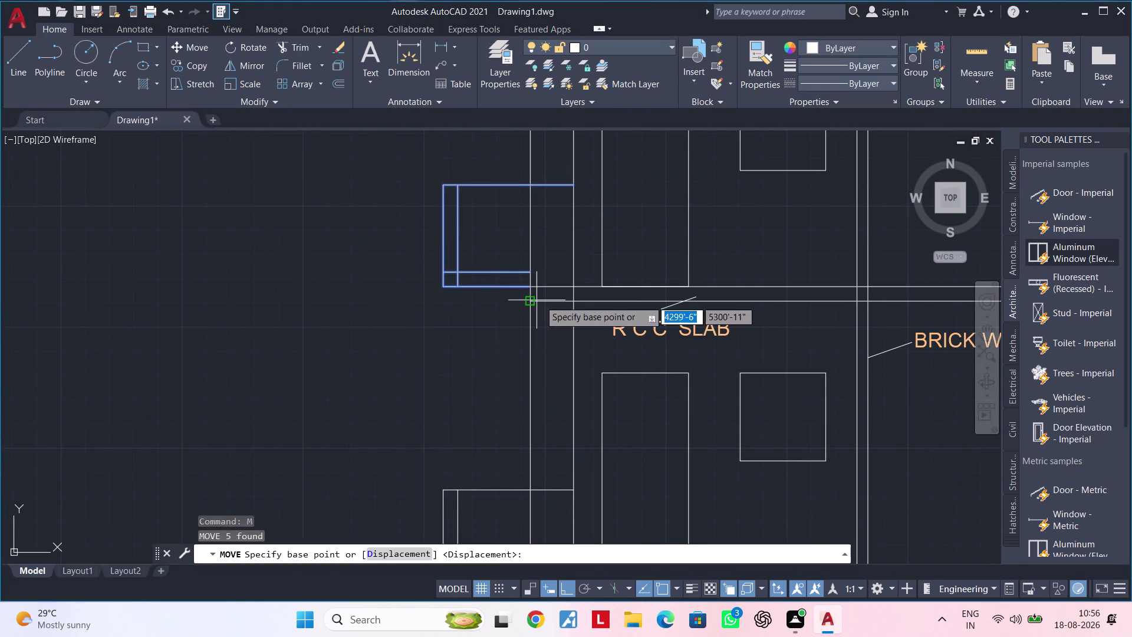
click(532, 273)
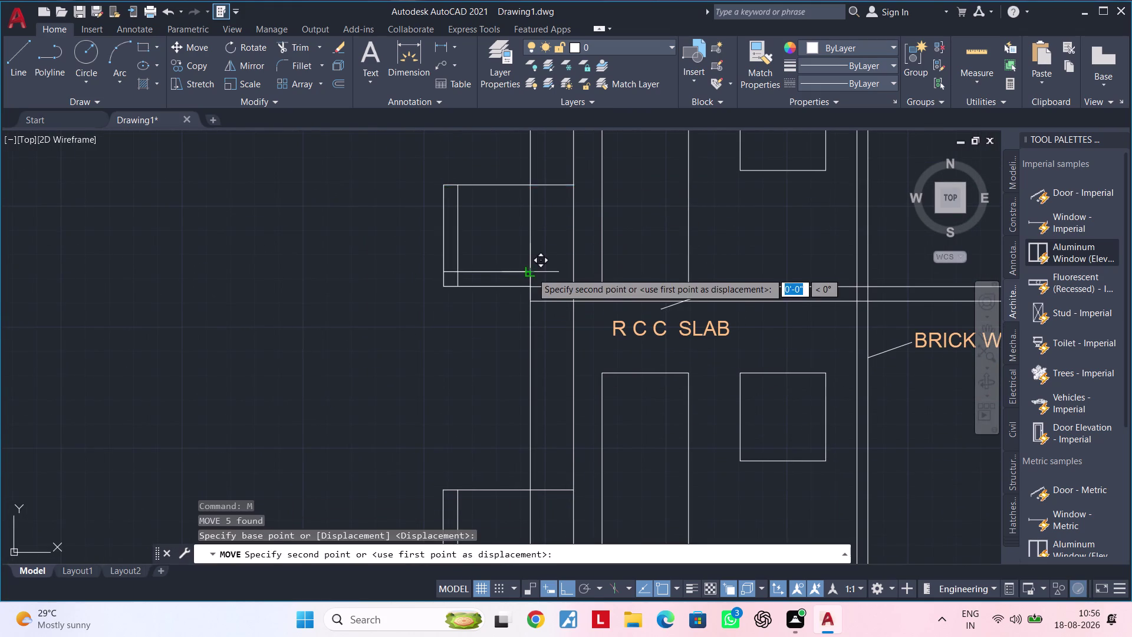
click(531, 289)
middle_drag(589, 277, 499, 321)
scroll(down, 3)
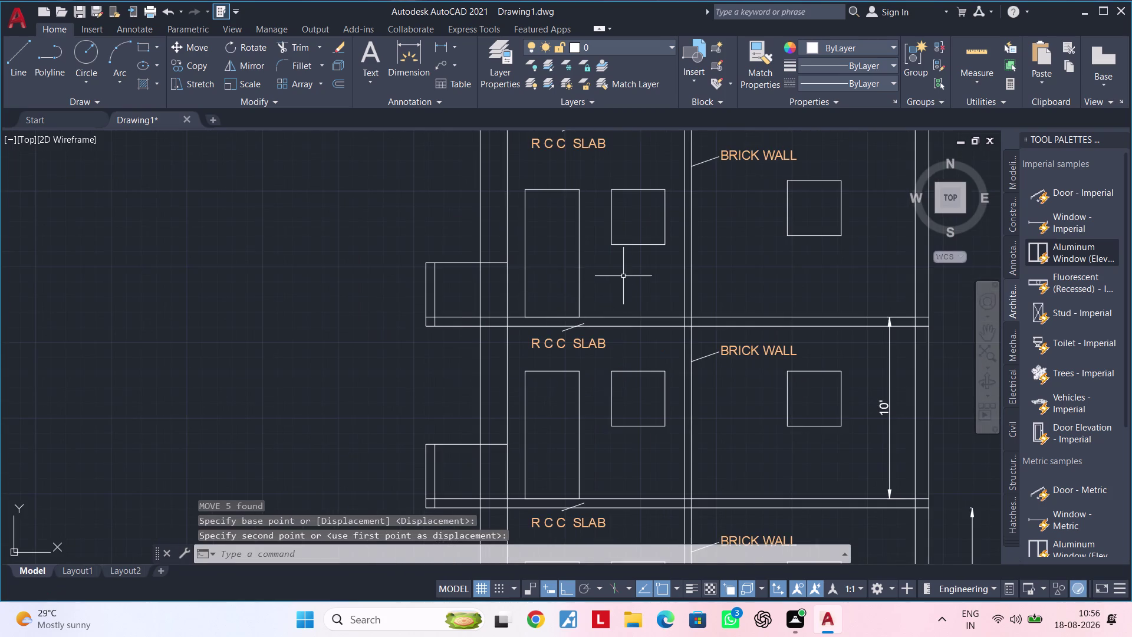
middle_drag(627, 273, 457, 300)
middle_drag(651, 267, 610, 351)
middle_drag(690, 271, 759, 274)
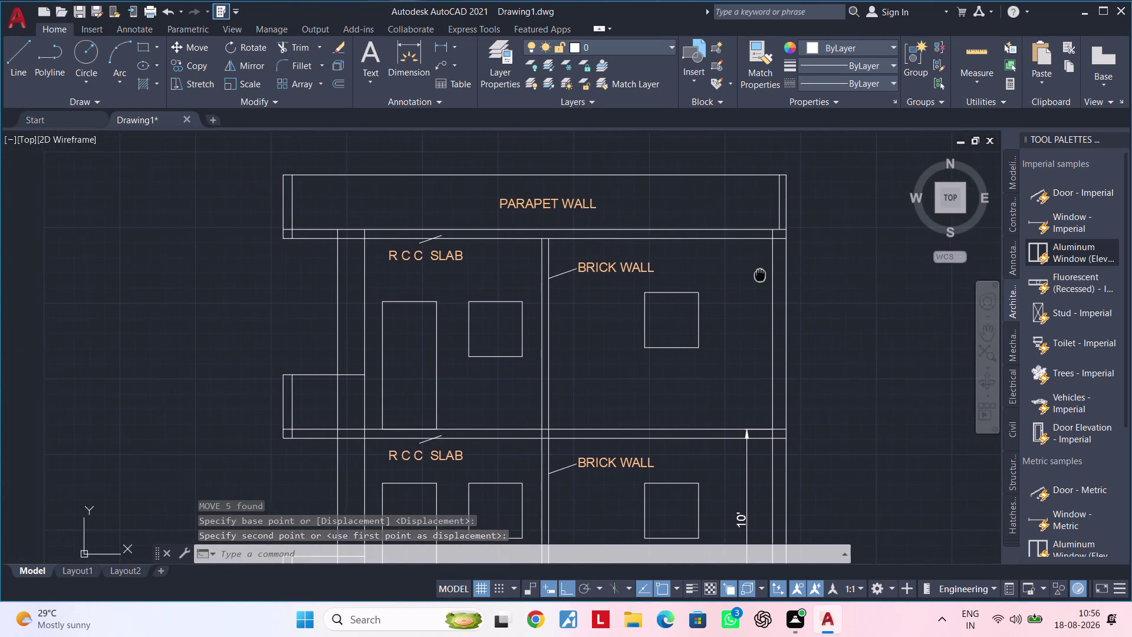
middle_drag(759, 274, 762, 273)
key(Escape)
key(Escape)
Add a 10'-6" linear dimension from the lower slab to the top slab, right of the wall.
key(Escape)
key(Escape)
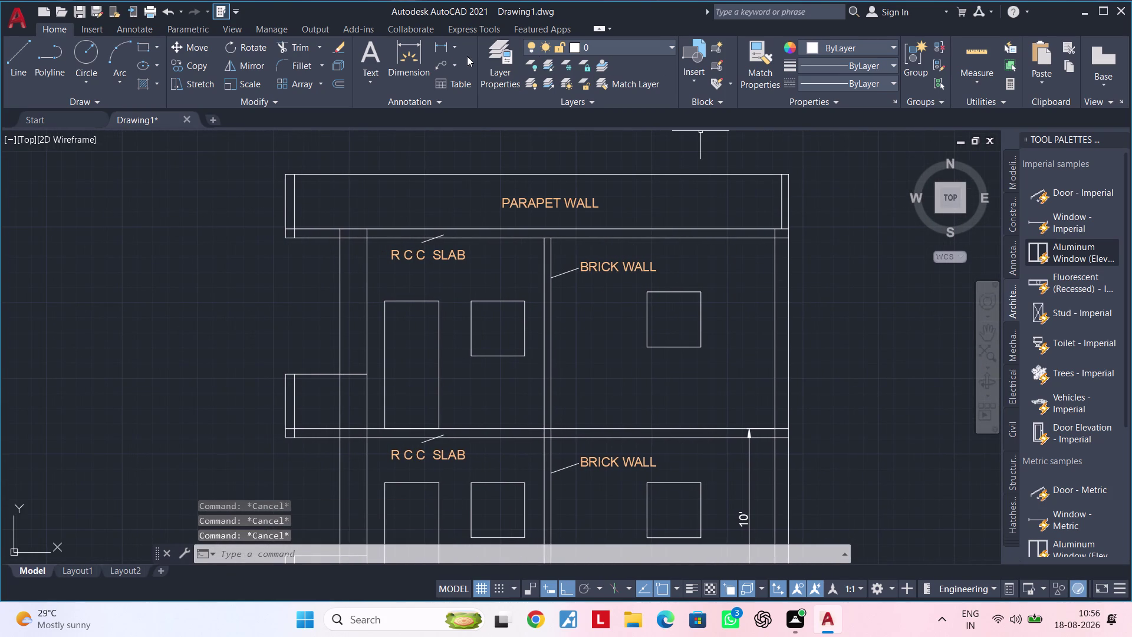
click(445, 46)
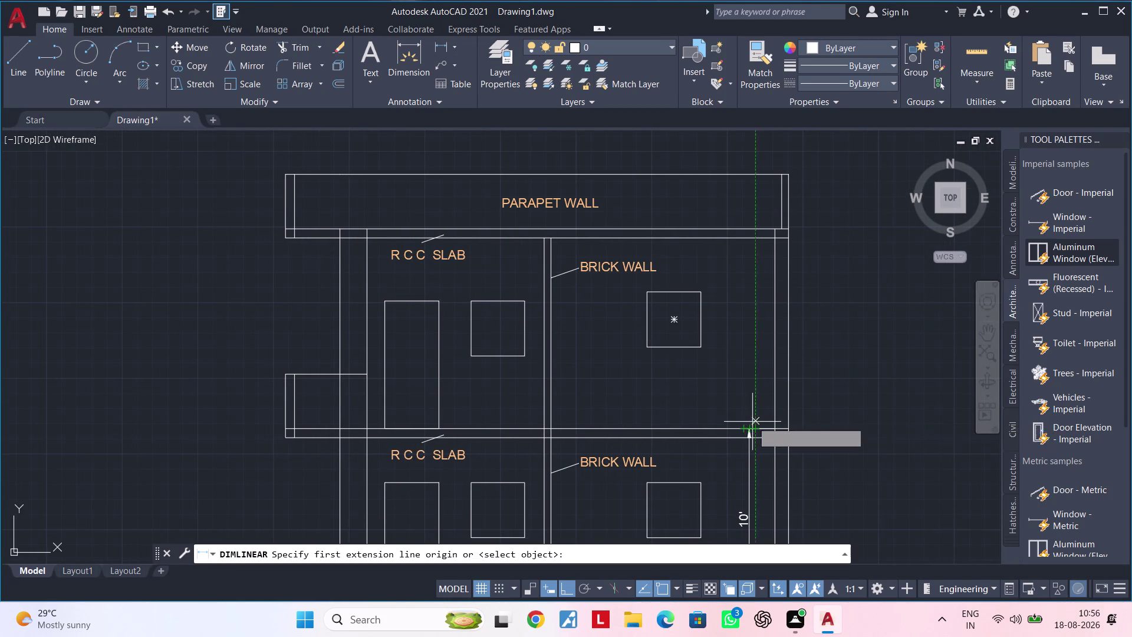
scroll(up, 3)
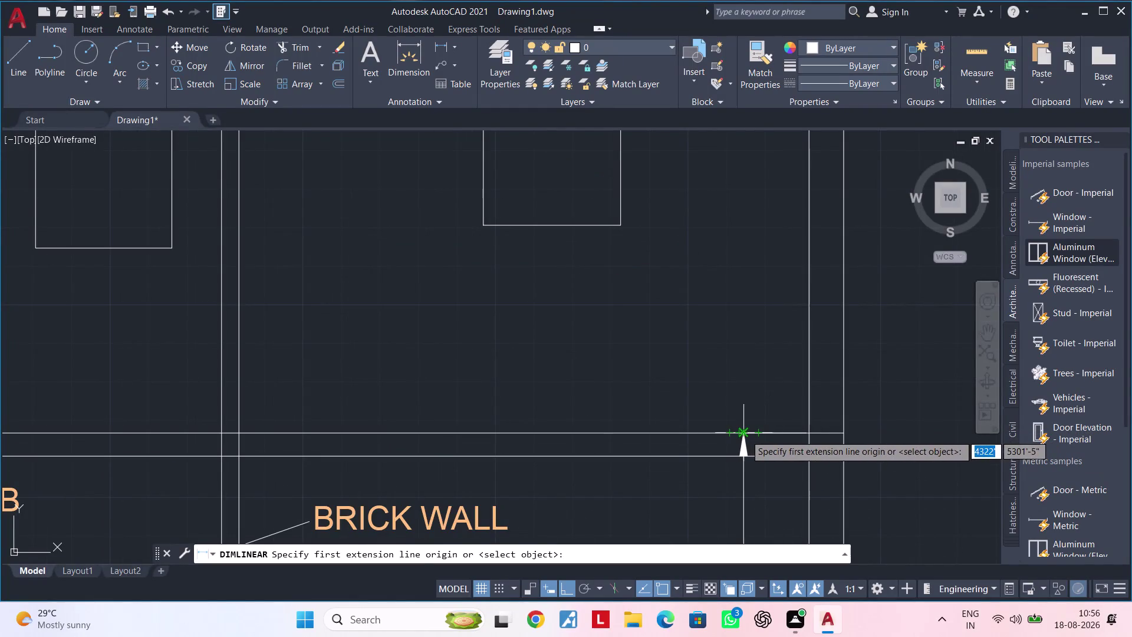
click(746, 435)
scroll(down, 3)
middle_drag(740, 207, 746, 347)
scroll(up, 3)
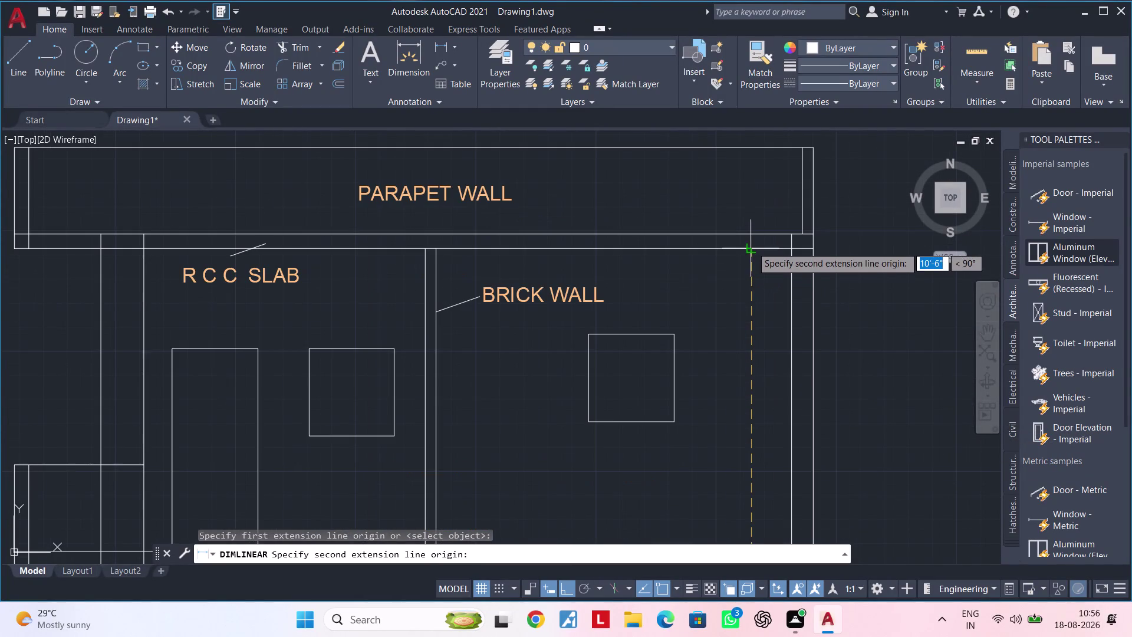
click(752, 246)
click(748, 263)
middle_drag(727, 275, 788, 274)
key(Escape)
key(Escape)
key(Escape)
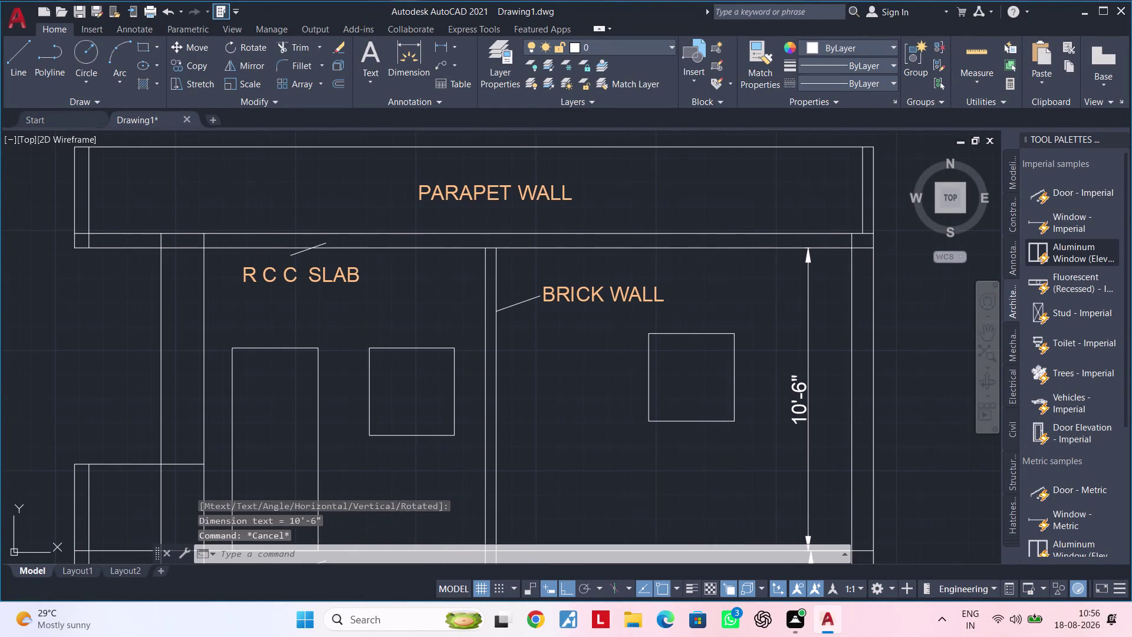
Delete the stray object beside the new dimension.
middle_drag(784, 274, 803, 272)
key(Escape)
key(Escape)
click(789, 232)
key(Delete)
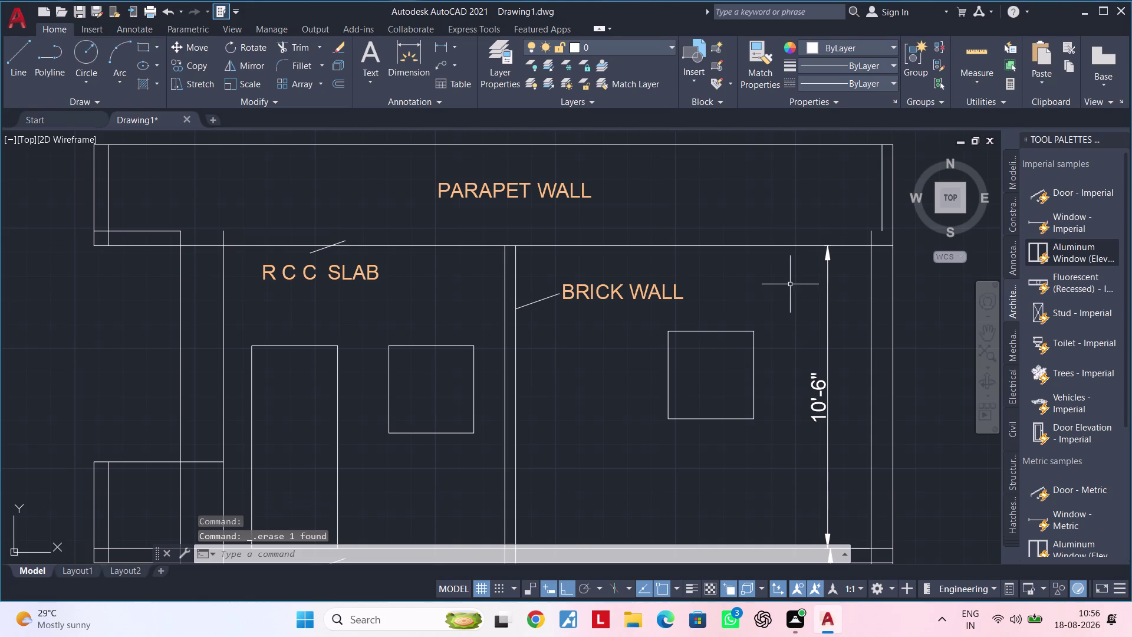
Delete the unwanted object at the top slab line.
middle_drag(788, 282, 732, 252)
key(Escape)
key(Escape)
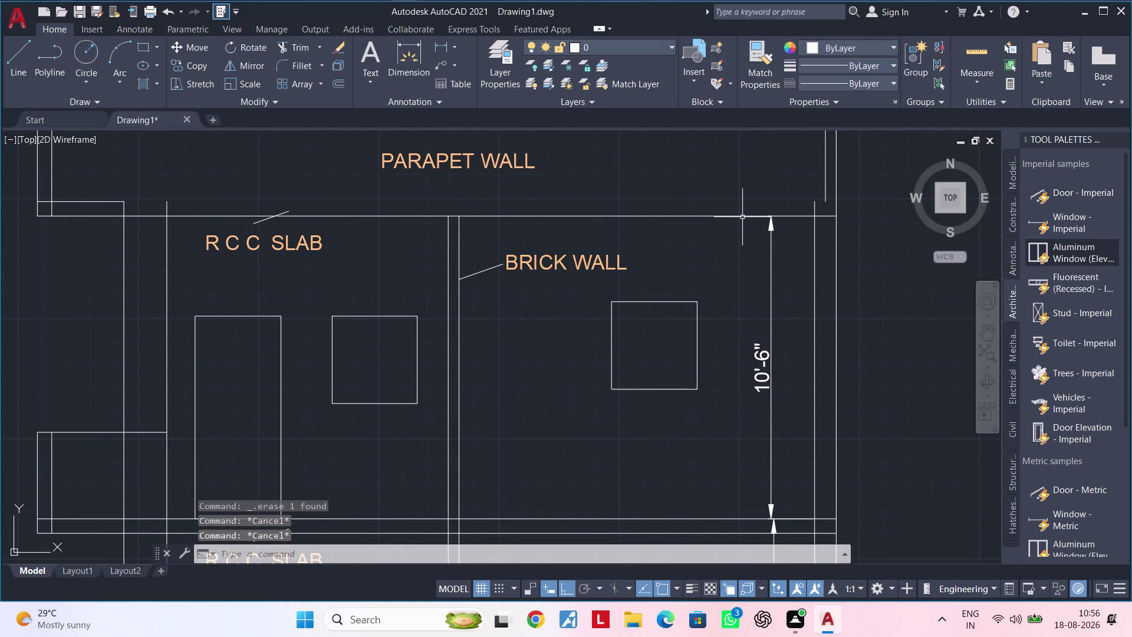
click(742, 215)
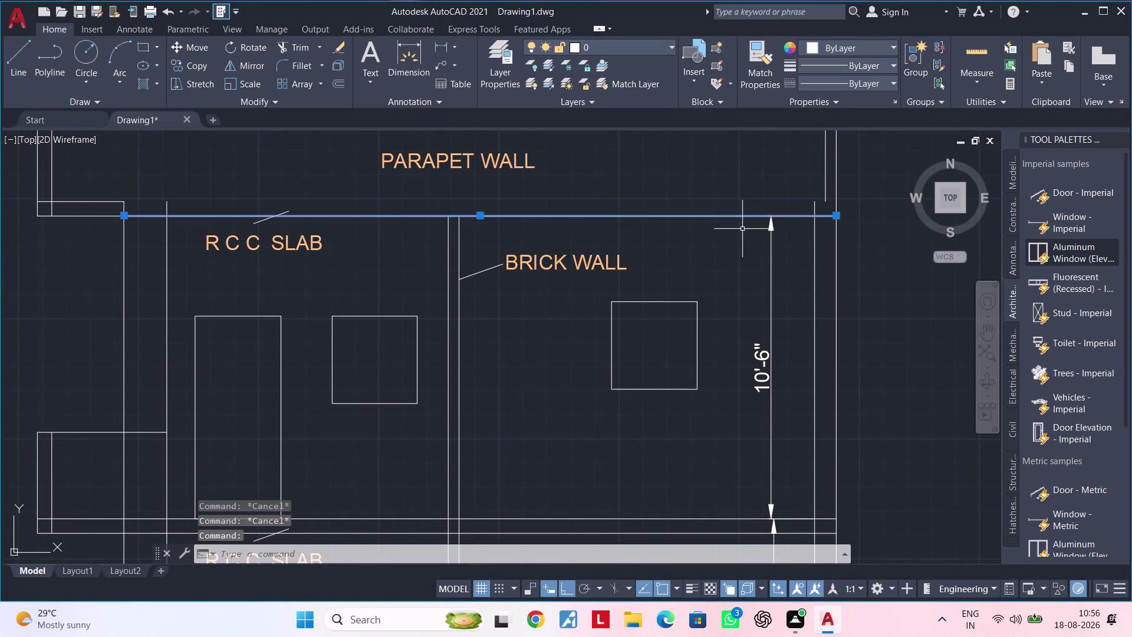
key(Escape)
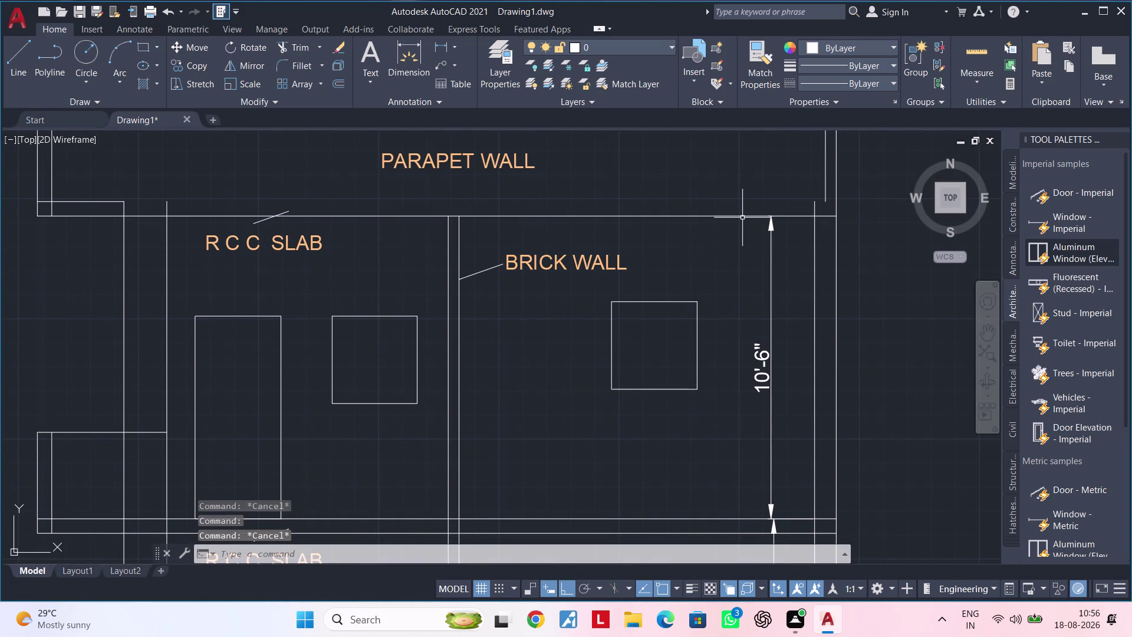
click(742, 216)
key(Delete)
middle_drag(735, 248, 736, 188)
key(Escape)
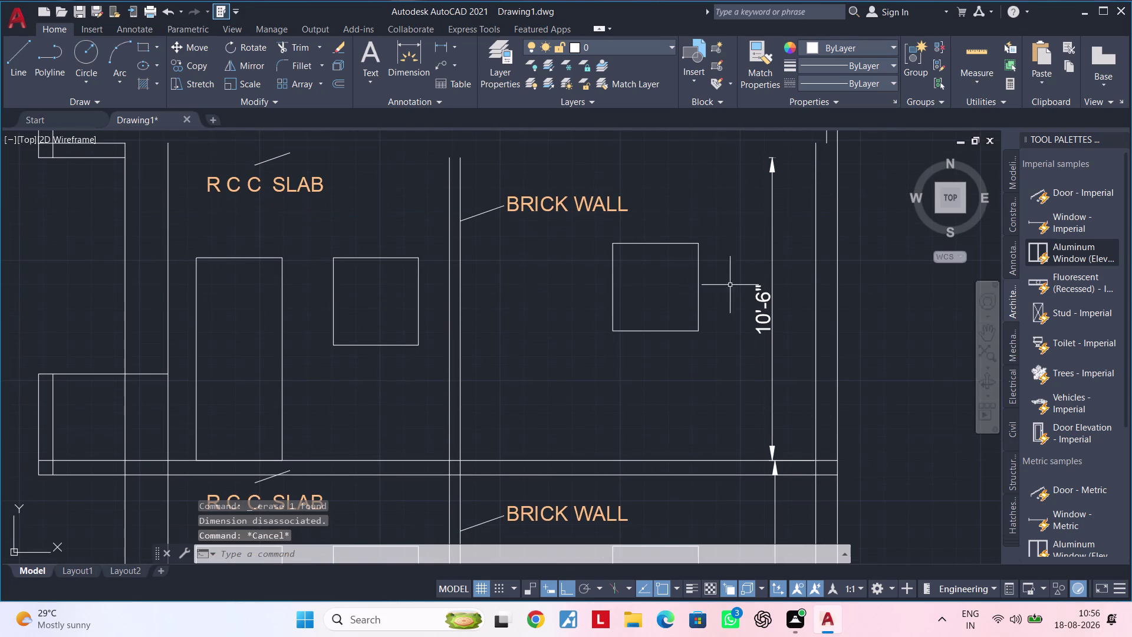
key(Escape)
Try a 10' offset of a slab line, then abandon it.
text(OD)
key(Escape)
key(Escape)
text(O)
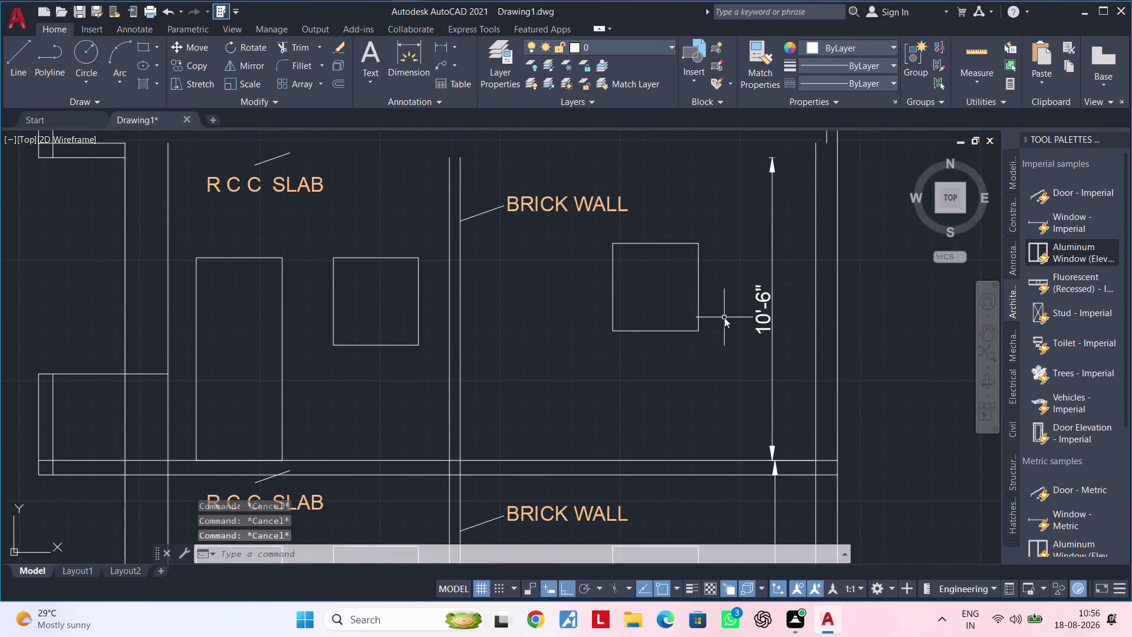
text(F 10')
key(Return)
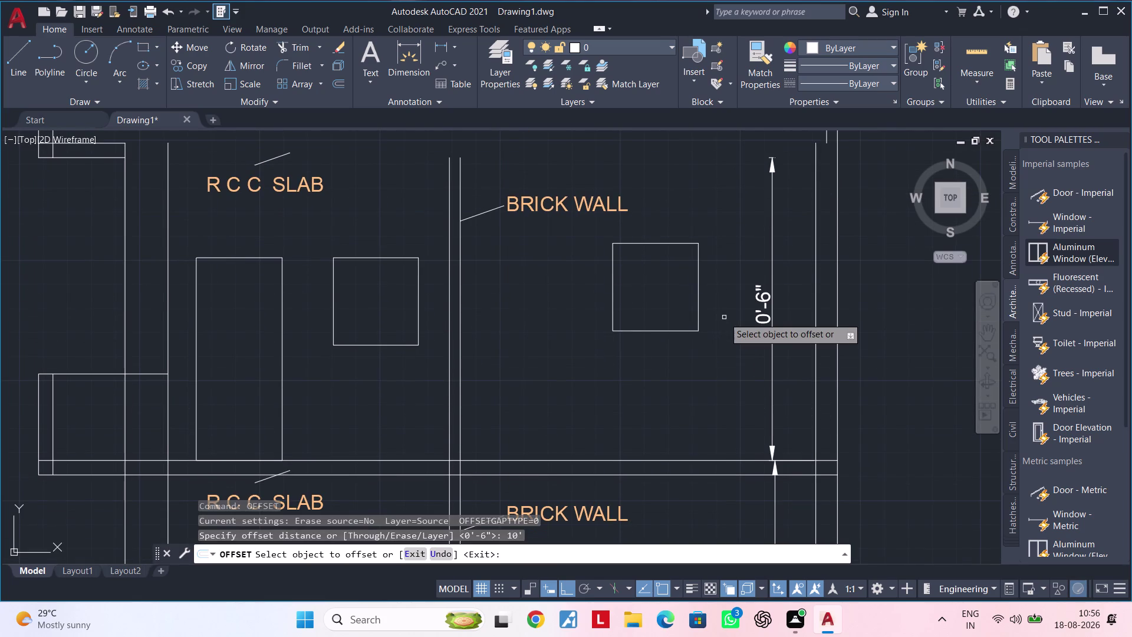
click(732, 458)
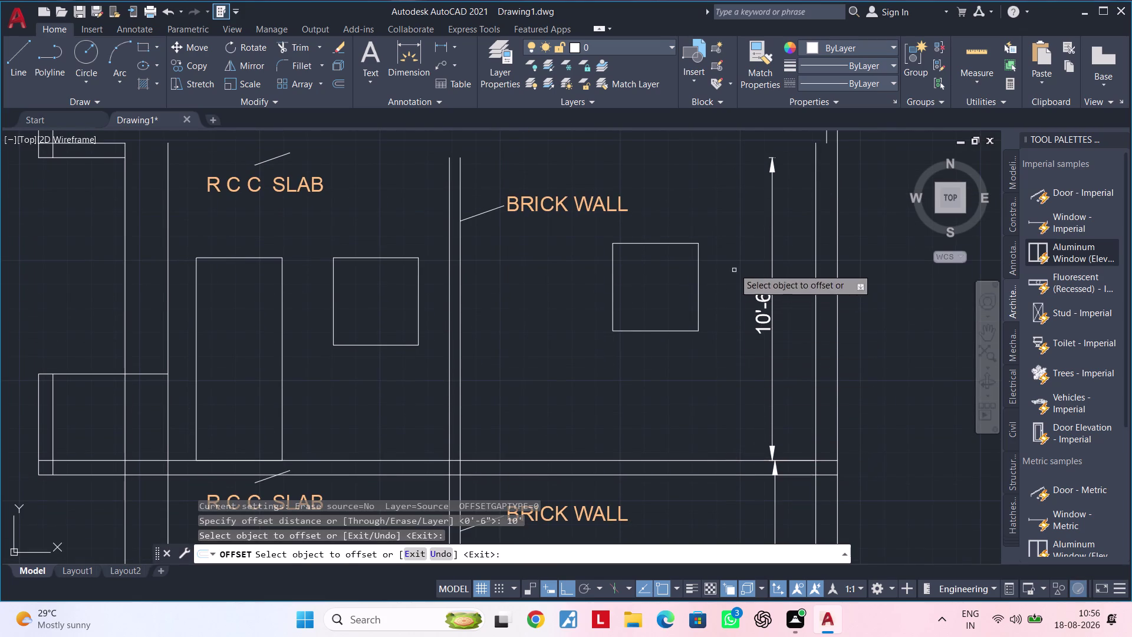
click(718, 458)
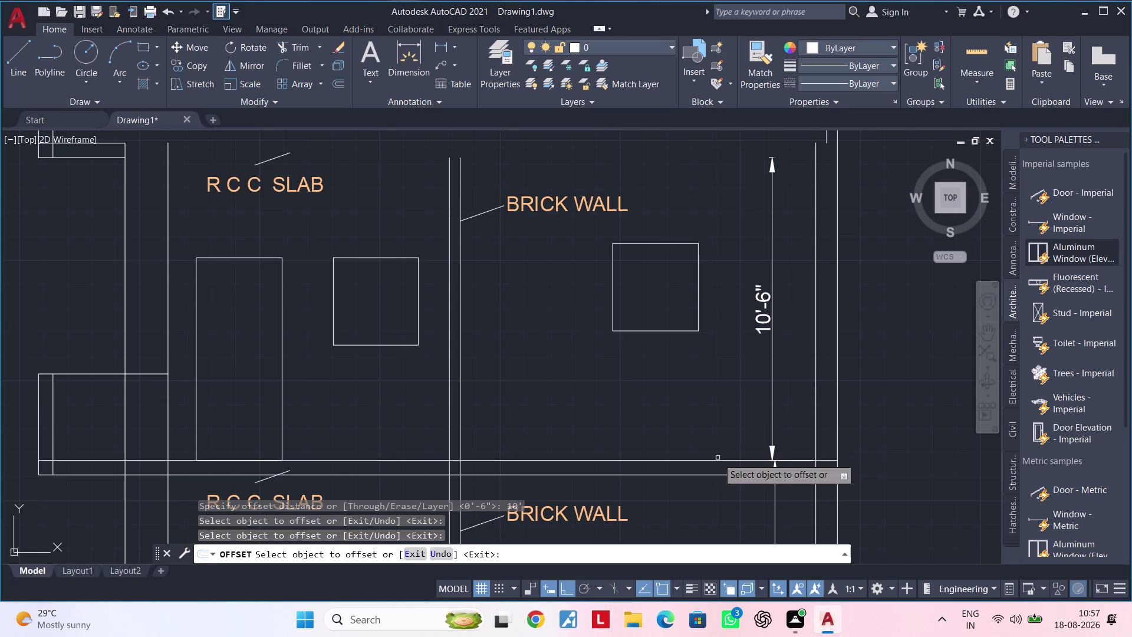
click(718, 459)
middle_drag(719, 219, 705, 386)
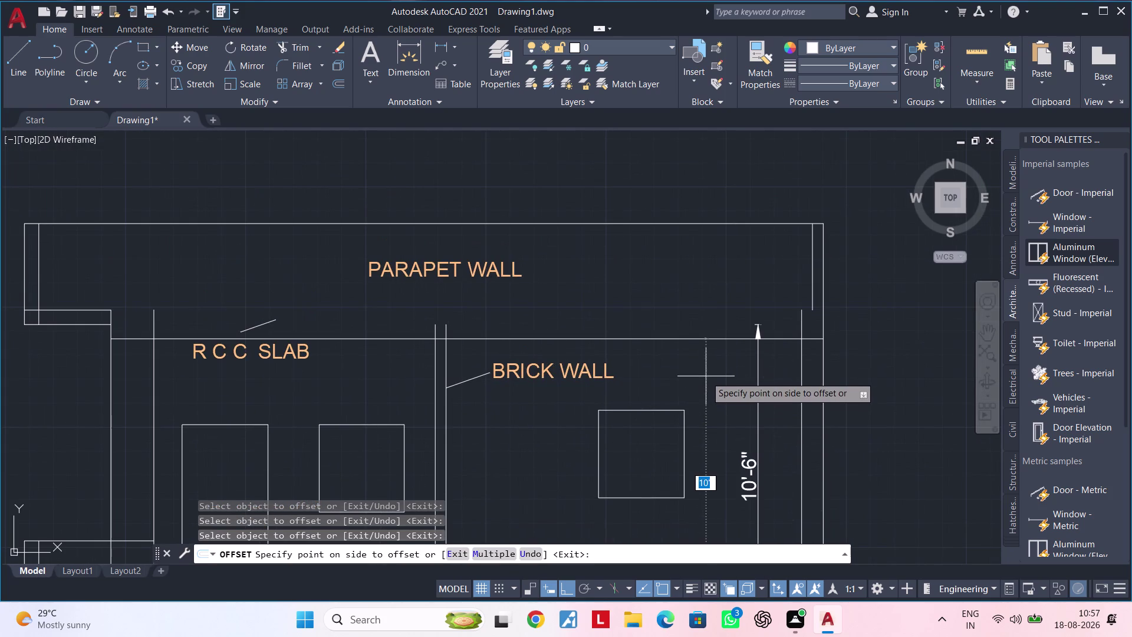
click(708, 370)
key(space)
Offset the top slab line 6" downward.
key(space)
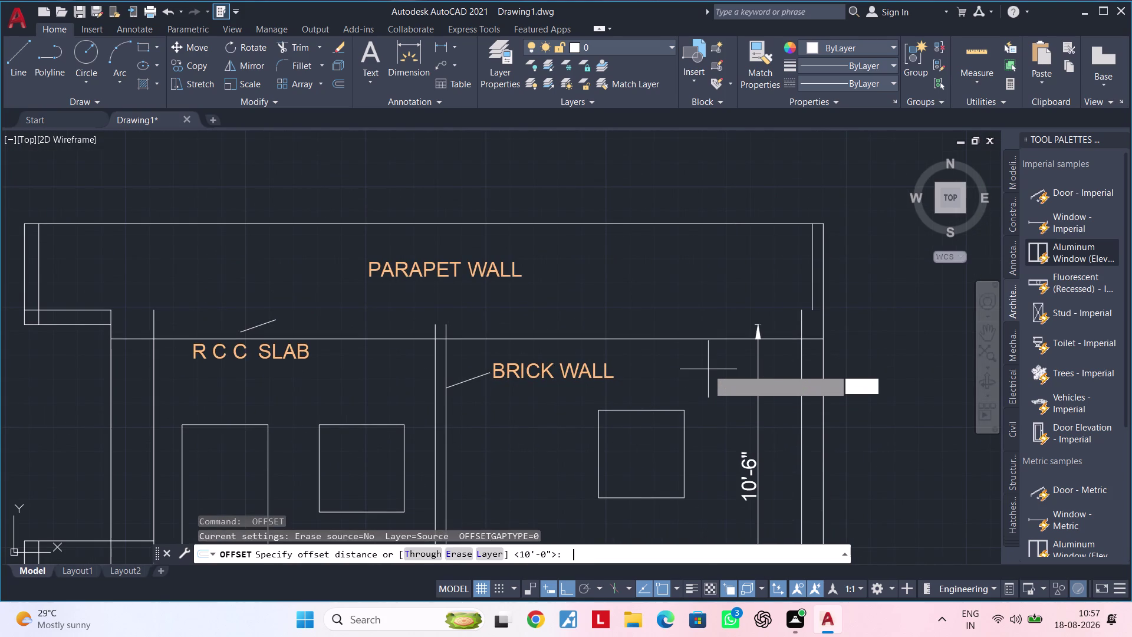
text(6")
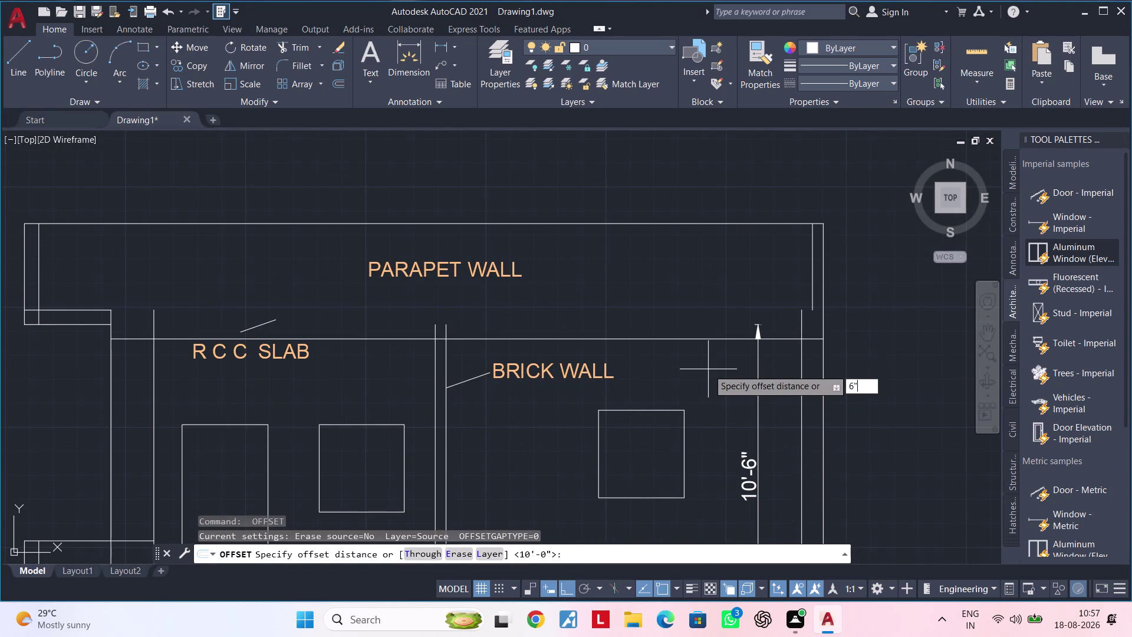
key(Return)
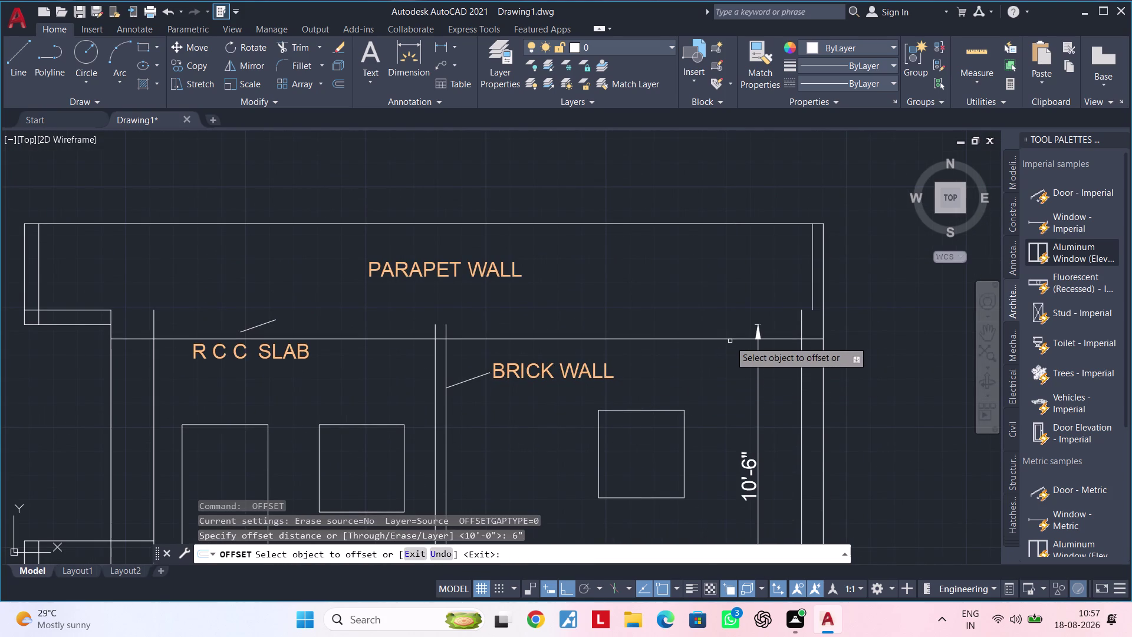
click(730, 340)
click(730, 365)
key(Escape)
key(Escape)
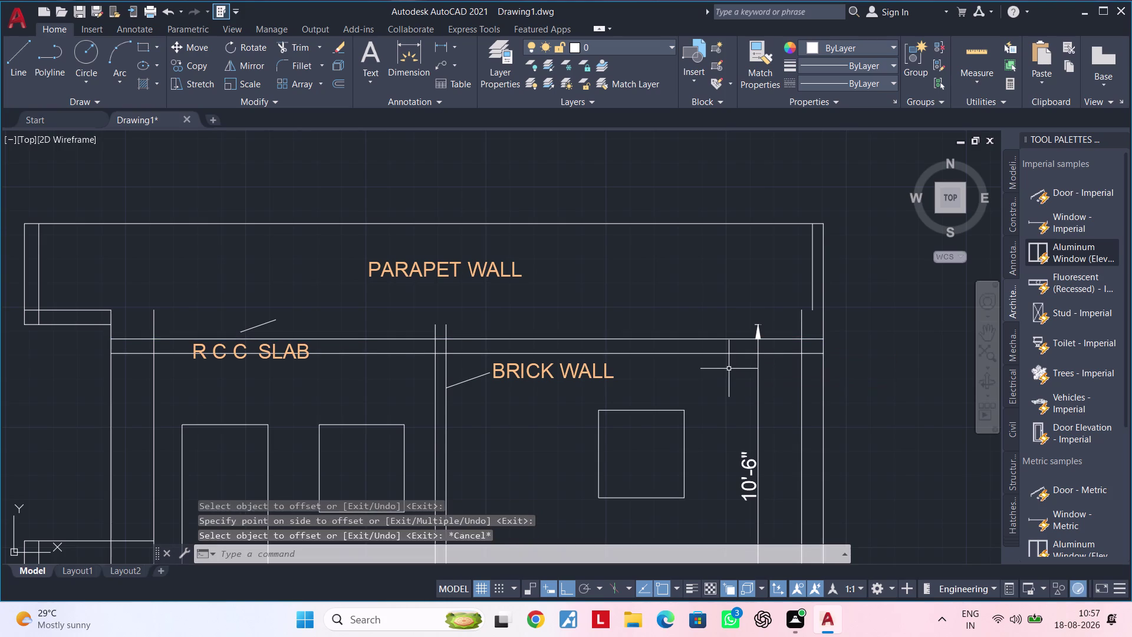
middle_click(724, 367)
key(Escape)
key(Escape)
Start the TR (trim) command after correcting a mistyped entry.
text(YT)
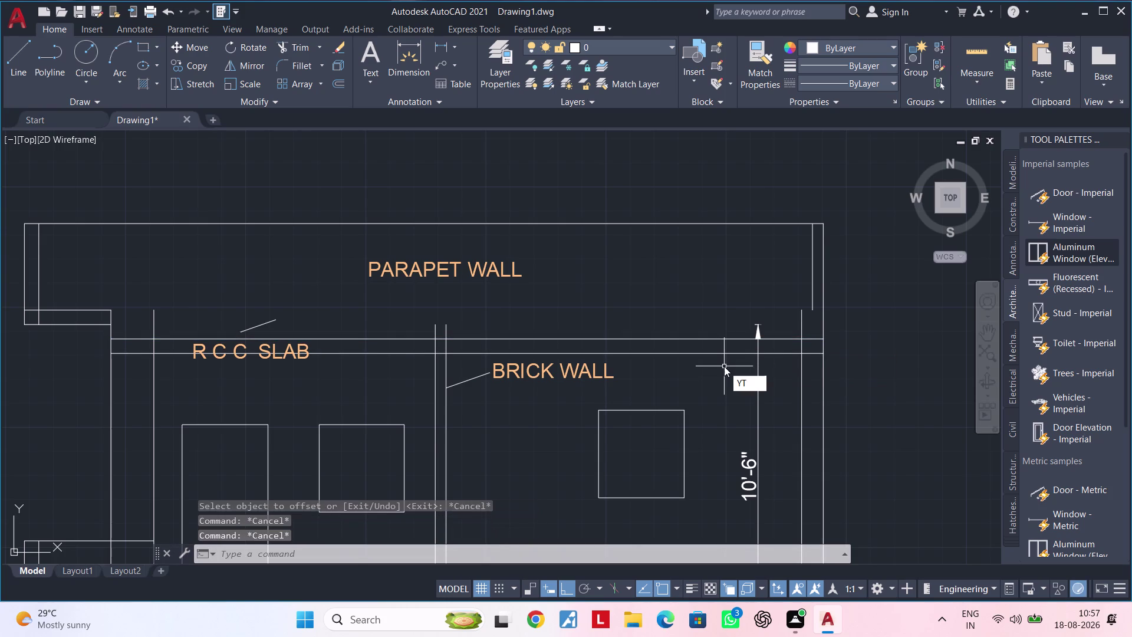
text(R)
key(grave)
key(Escape)
key(Escape)
text(TR)
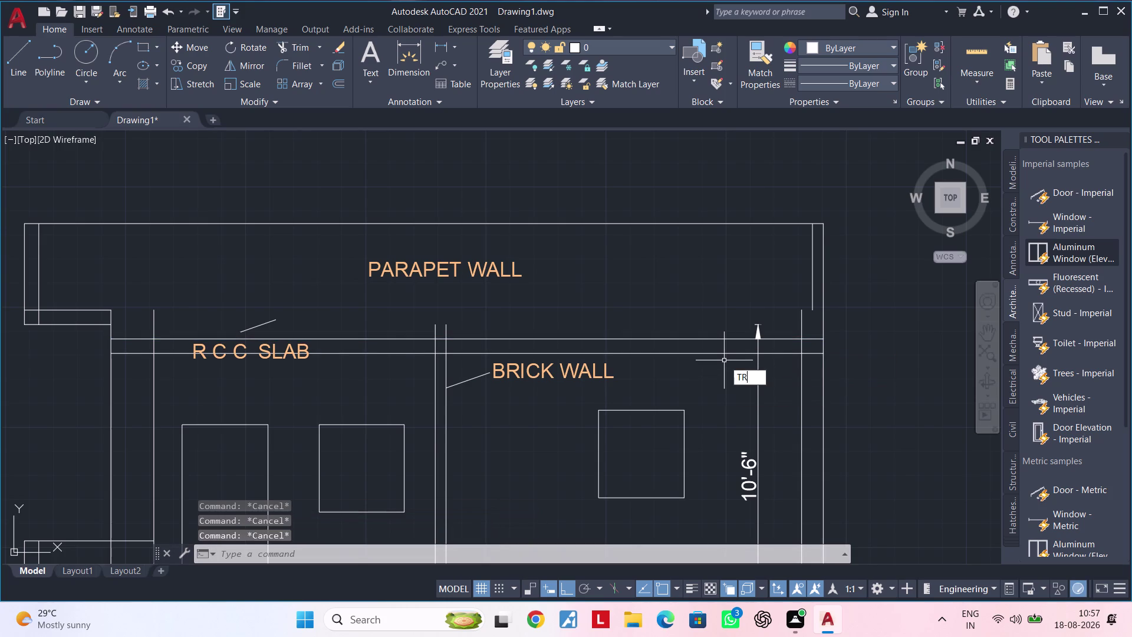
key(space)
Trim the line ends crossing the top slab, including the vertical line poking above it.
click(802, 327)
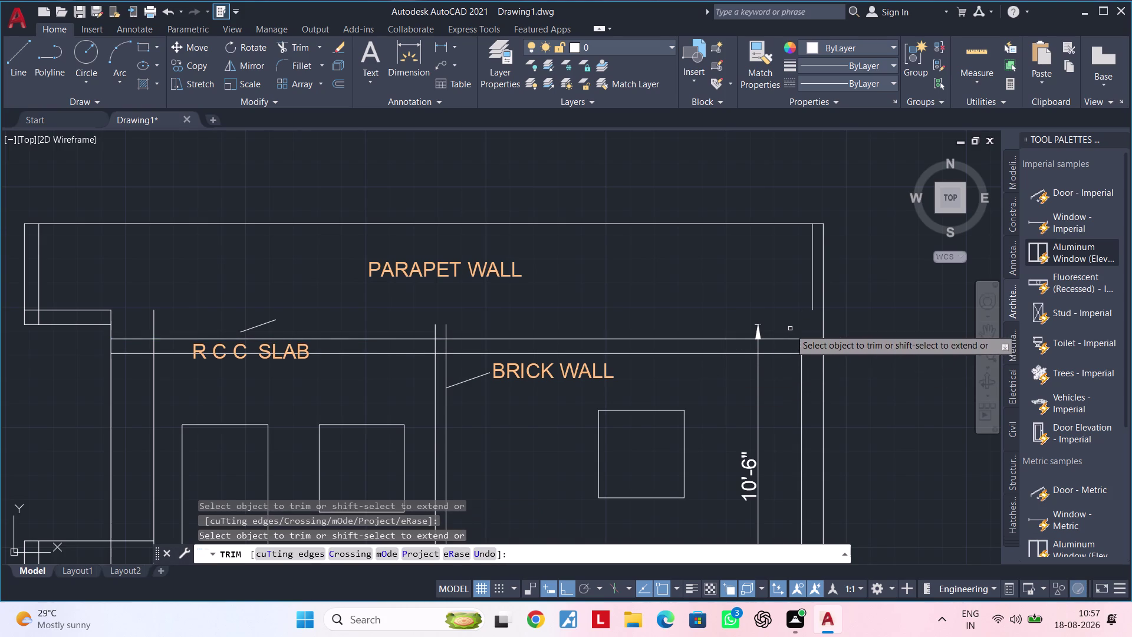
middle_drag(791, 329, 877, 306)
click(843, 306)
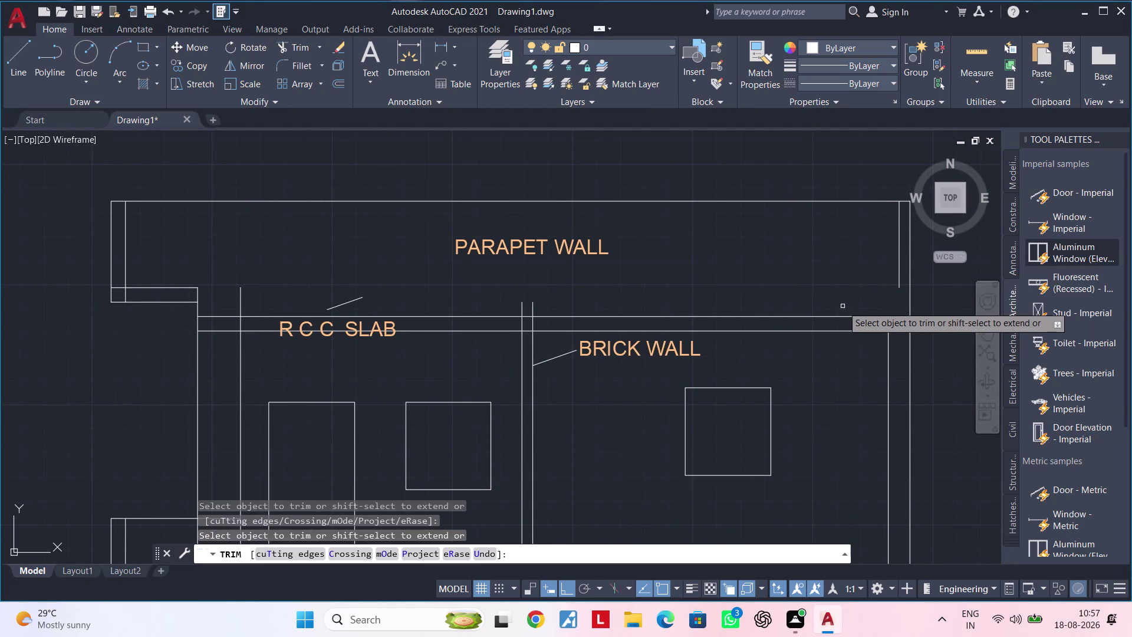
middle_drag(753, 305, 894, 294)
scroll(up, 3)
drag(676, 298, 563, 298)
middle_drag(553, 294, 1014, 281)
drag(409, 276, 336, 272)
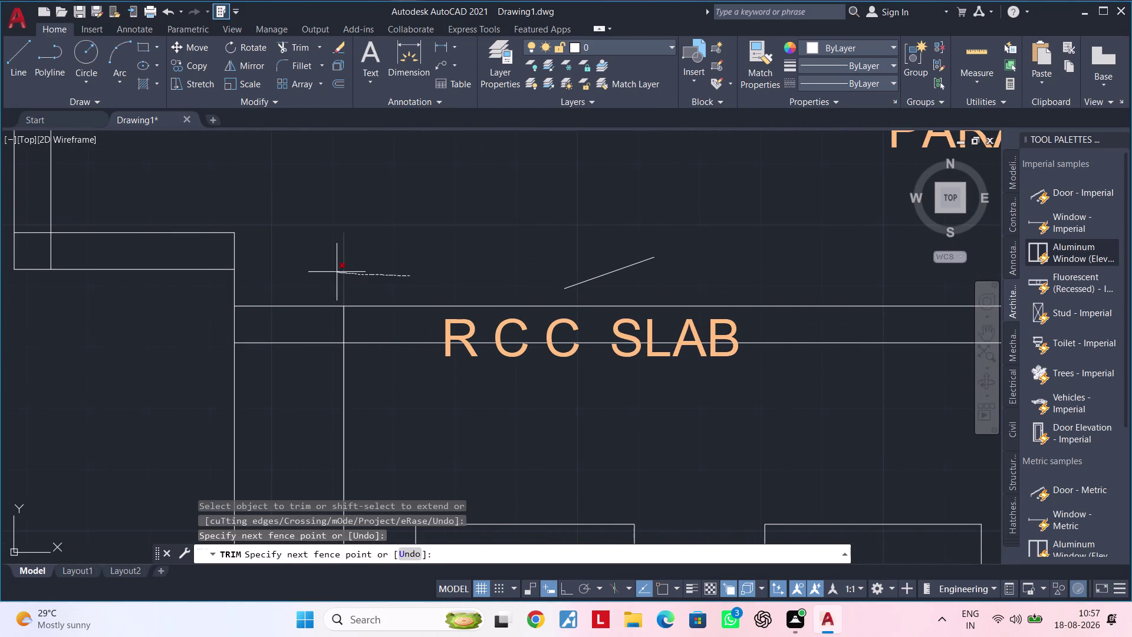
drag(336, 272, 331, 272)
scroll(down, 3)
Pan the view to the parapet wall and top slab, then end the trim.
middle_drag(379, 272, 401, 234)
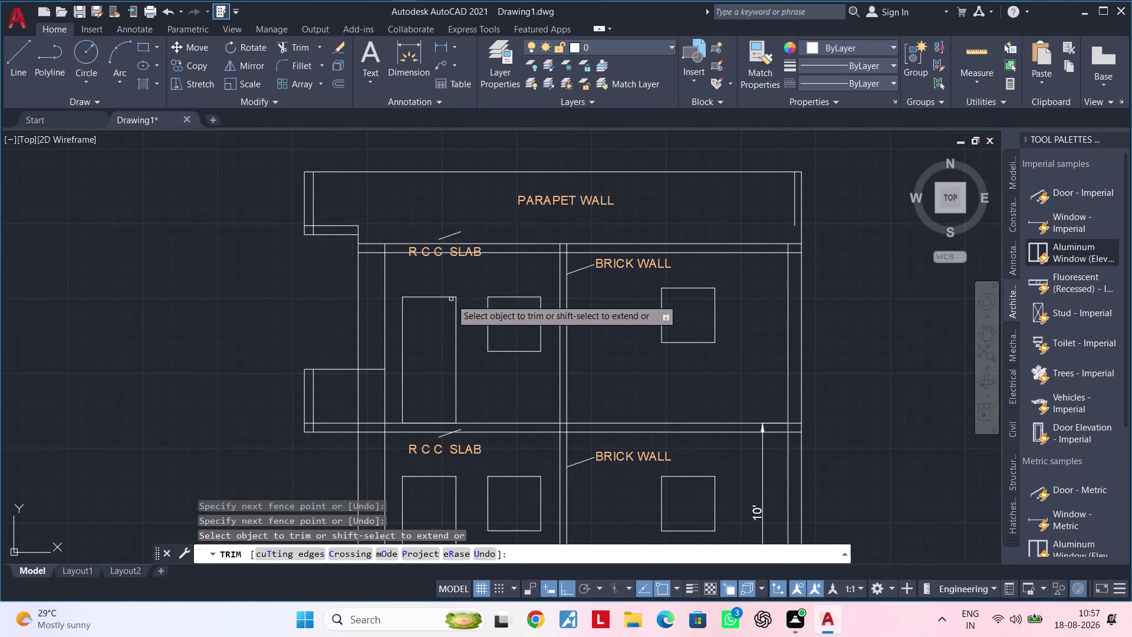
middle_drag(500, 320, 512, 294)
middle_drag(503, 334, 509, 256)
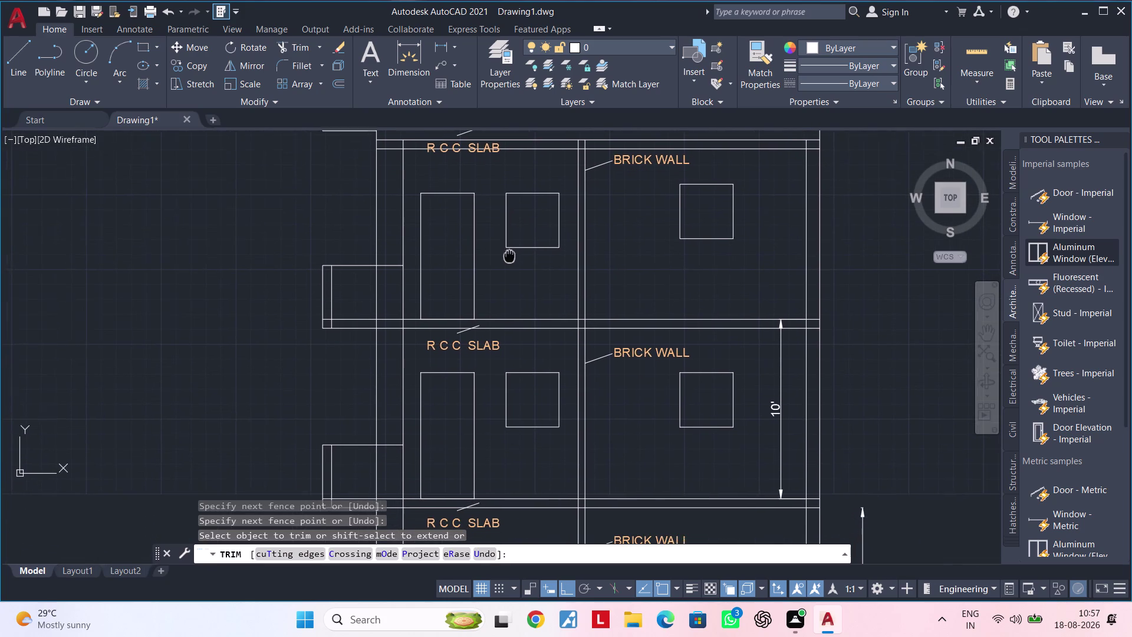
middle_drag(509, 256, 510, 253)
middle_drag(510, 255, 545, 339)
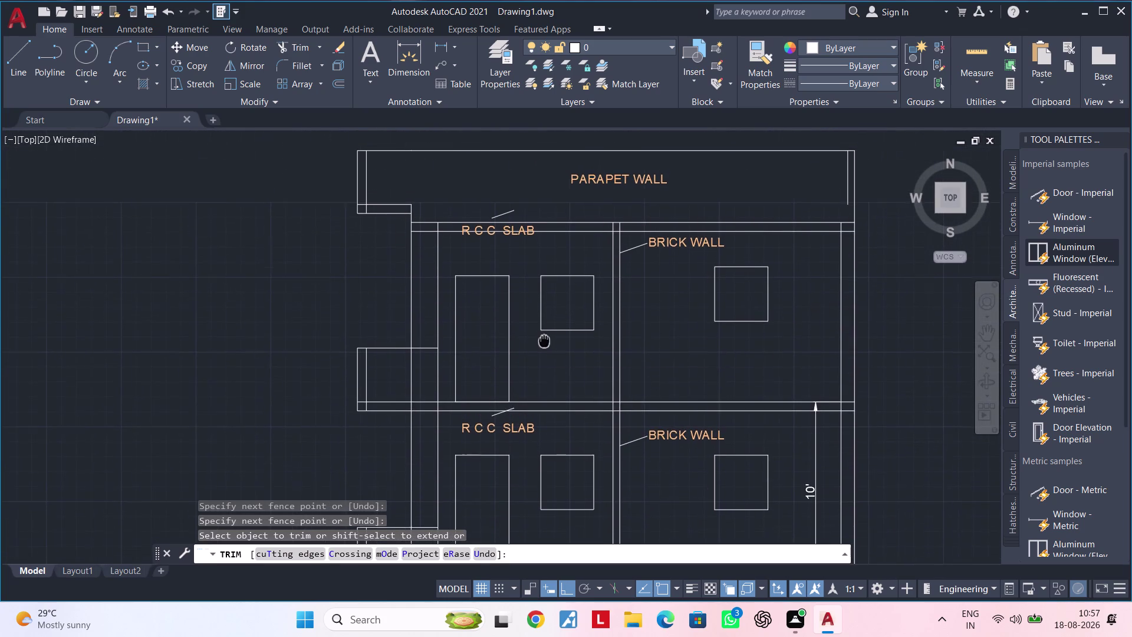
middle_drag(544, 340, 545, 340)
middle_drag(540, 348, 559, 388)
middle_drag(394, 290, 320, 301)
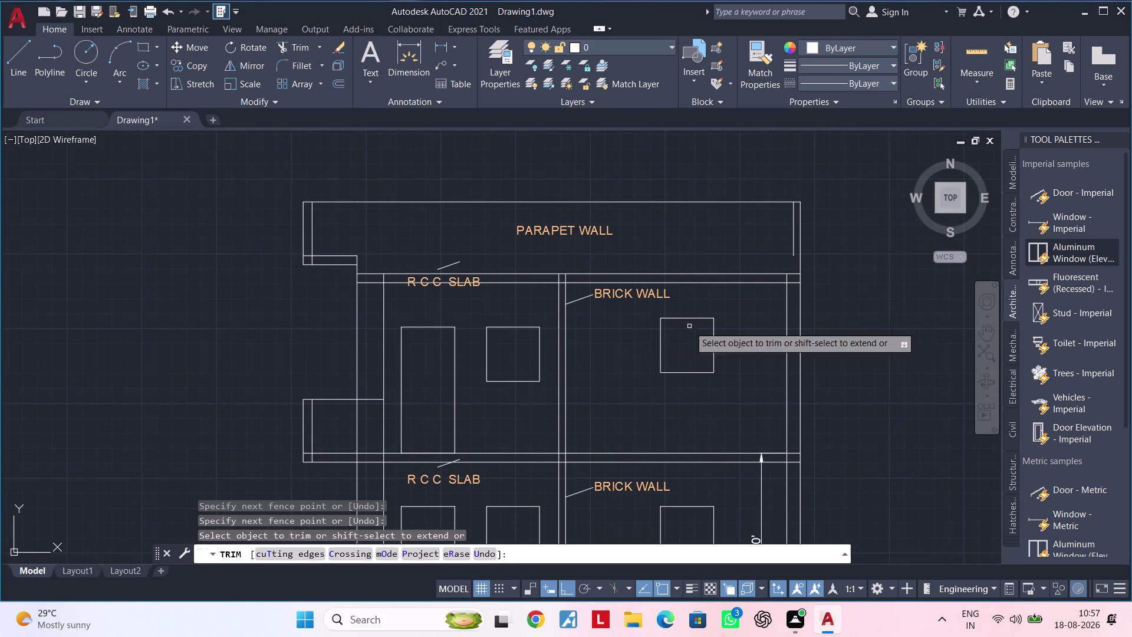
middle_drag(618, 335, 607, 349)
scroll(up, 3)
key(Escape)
key(Escape)
key(Escape)
key(Escape)
scroll(down, 3)
key(Escape)
scroll(up, 3)
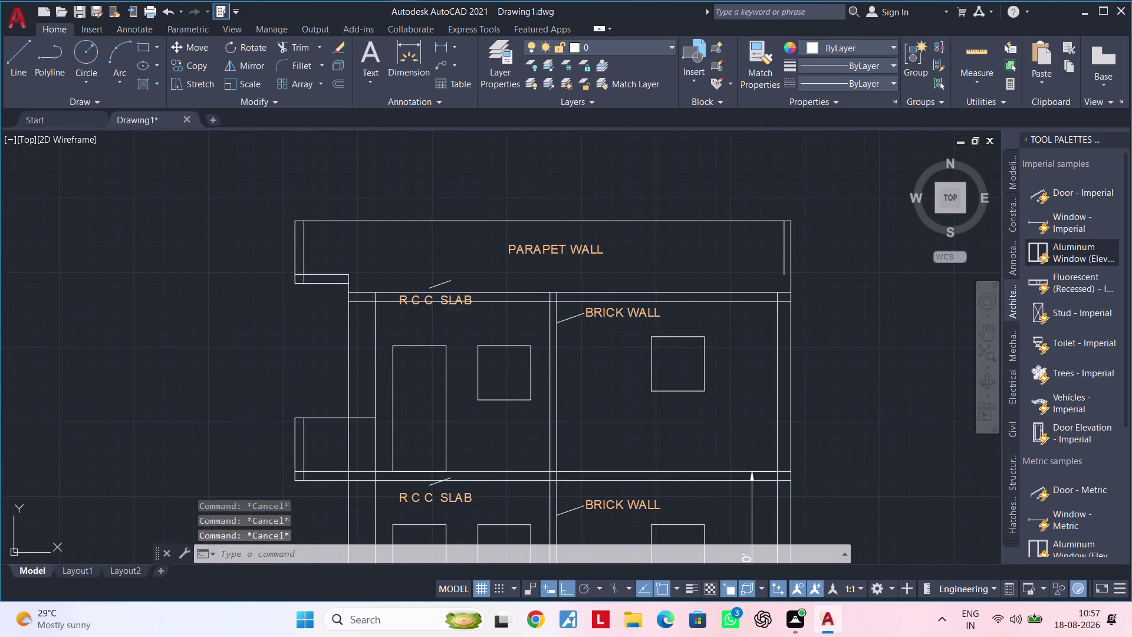
key(Escape)
Offset the parapet's top line 3" inward.
text(OF 3)
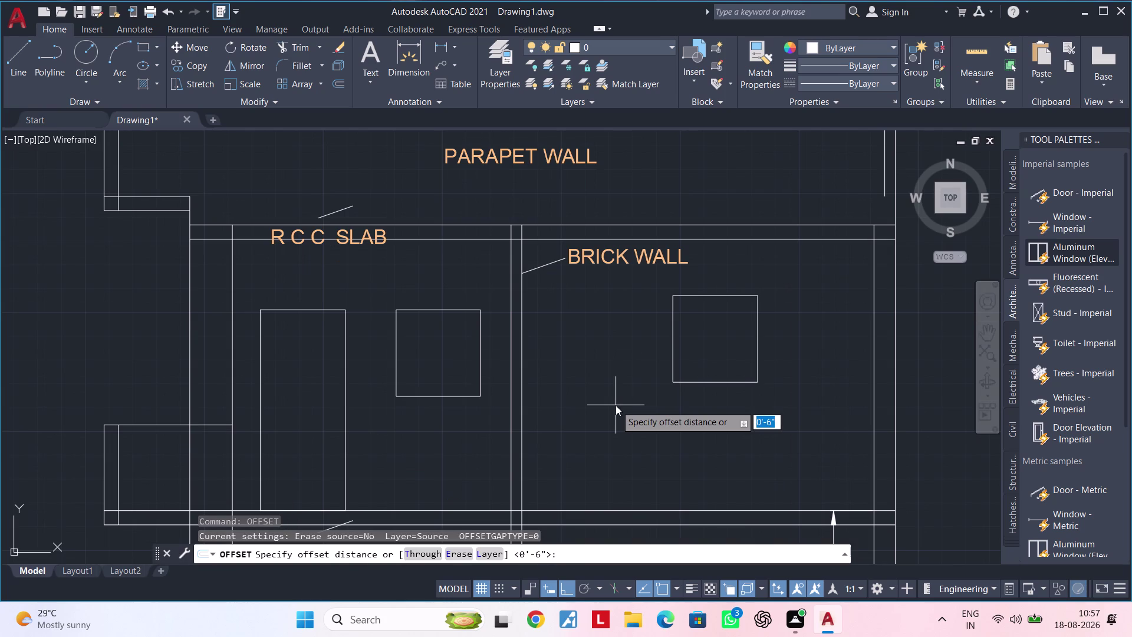
text(')
key(Return)
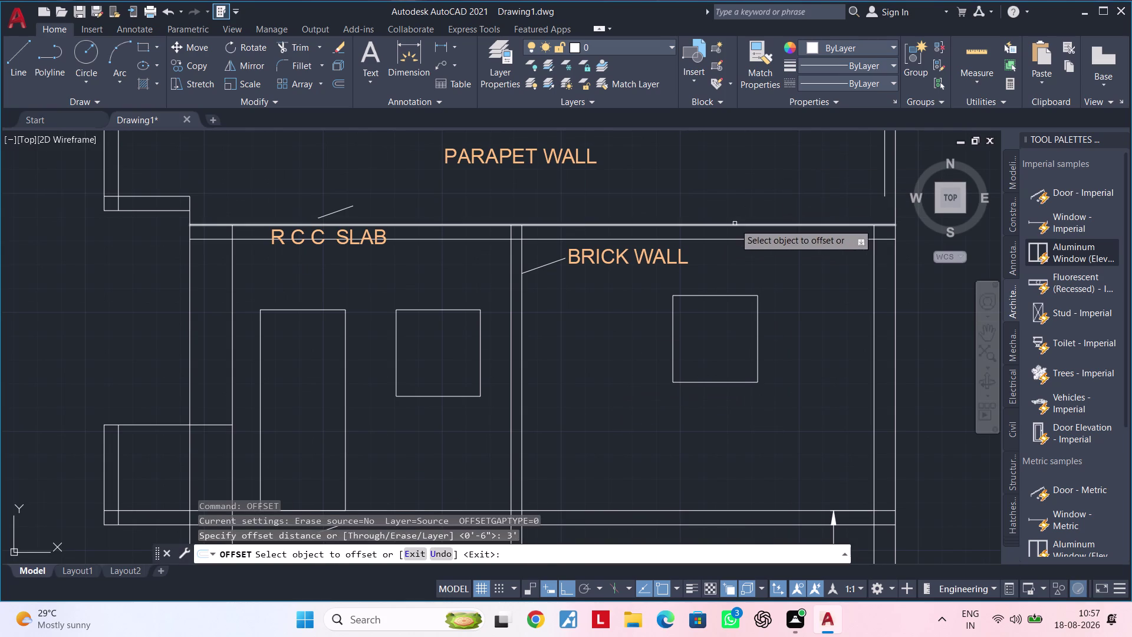
click(735, 224)
middle_drag(730, 179, 708, 309)
double_click(708, 294)
key(Escape)
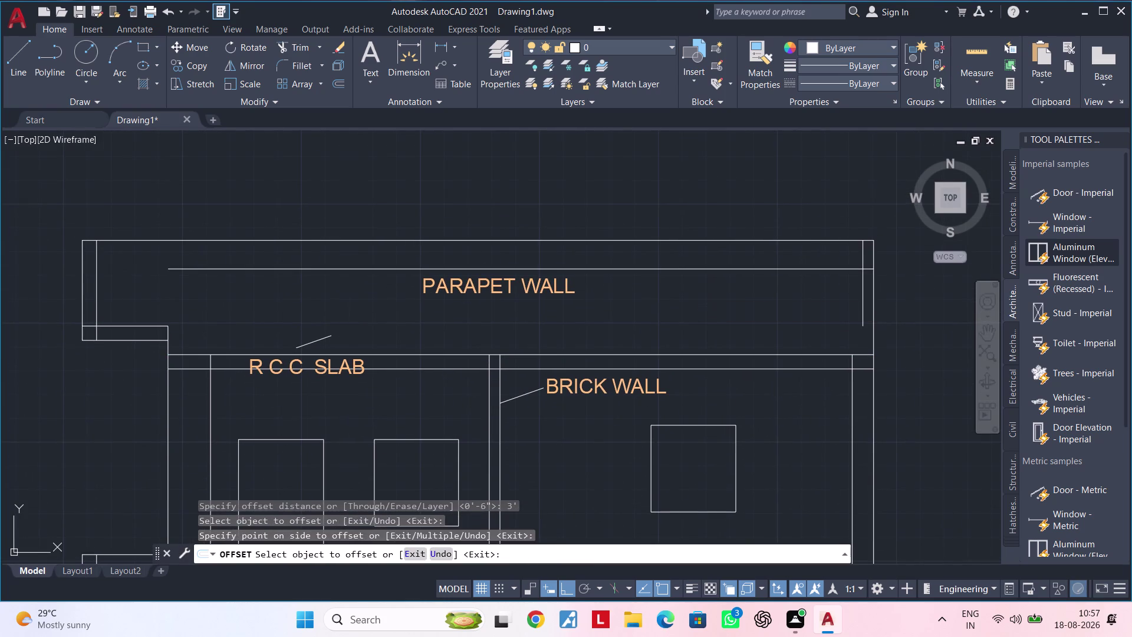
key(Escape)
Extend both ends of the new inner parapet line.
text(EX)
key(space)
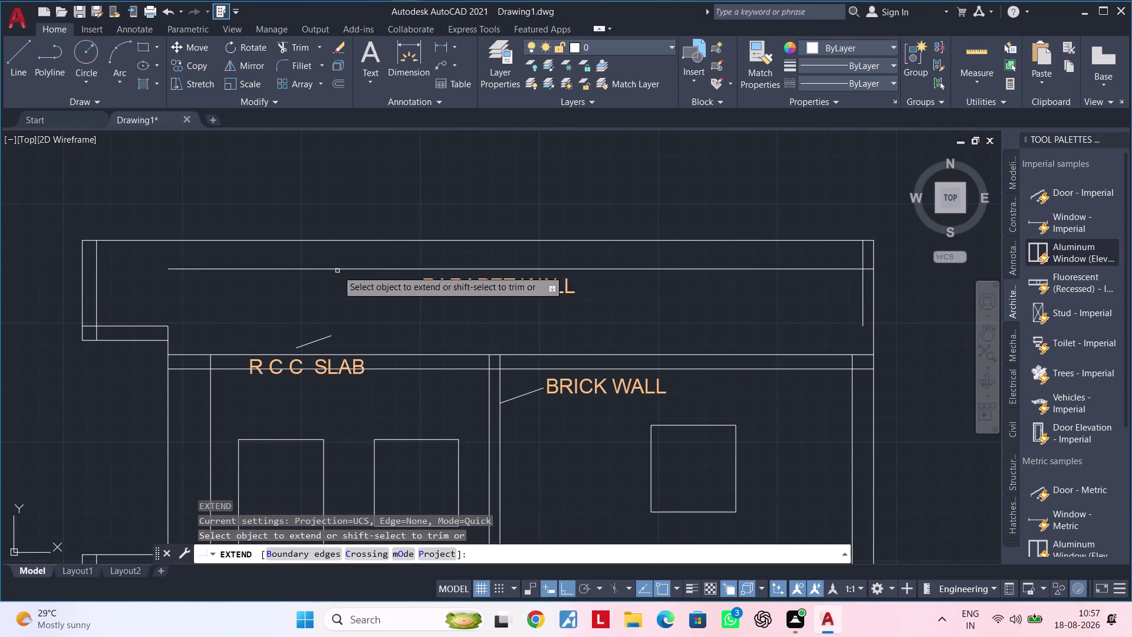
click(307, 269)
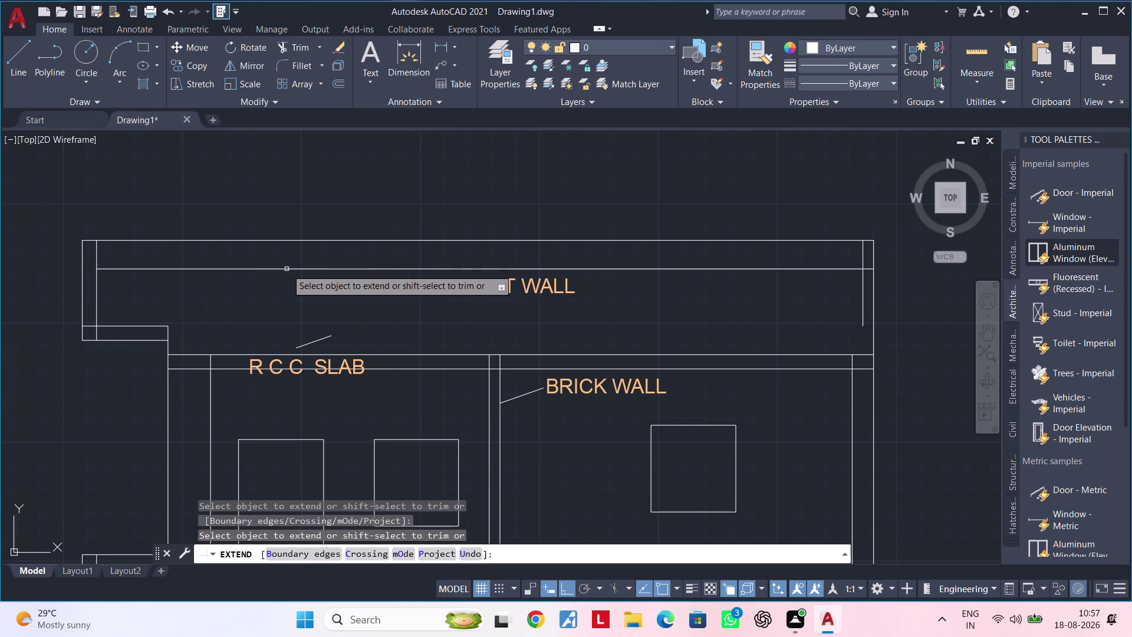
click(233, 269)
key(Escape)
key(Escape)
Trim the excess segments inside the parapet and near its top.
text(TR)
key(space)
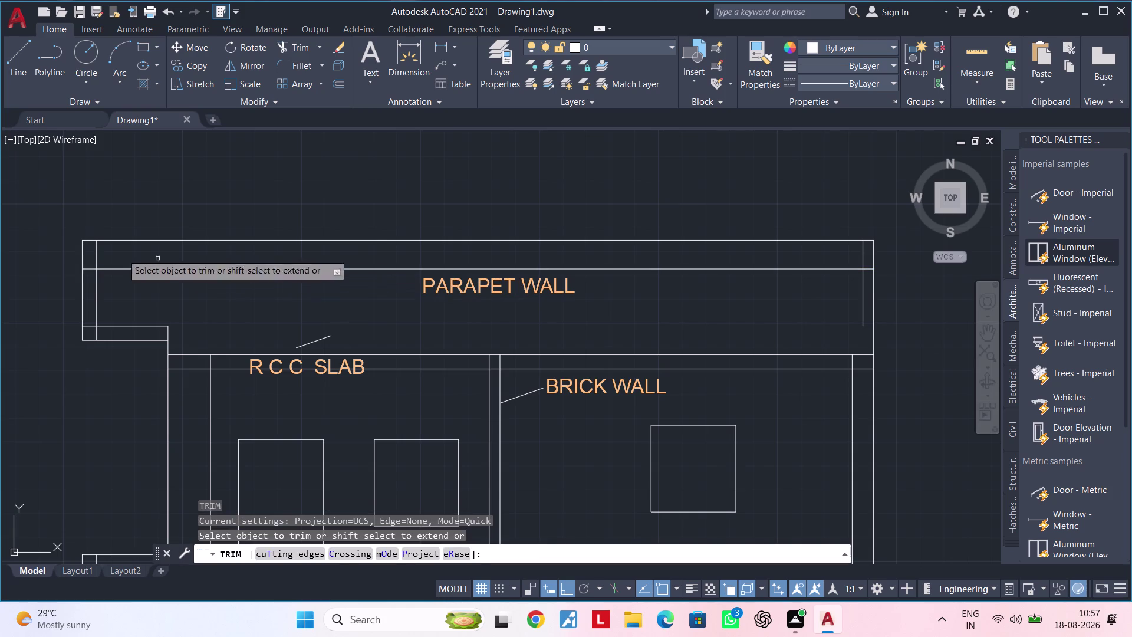
drag(36, 255, 127, 257)
middle_drag(326, 257, 197, 271)
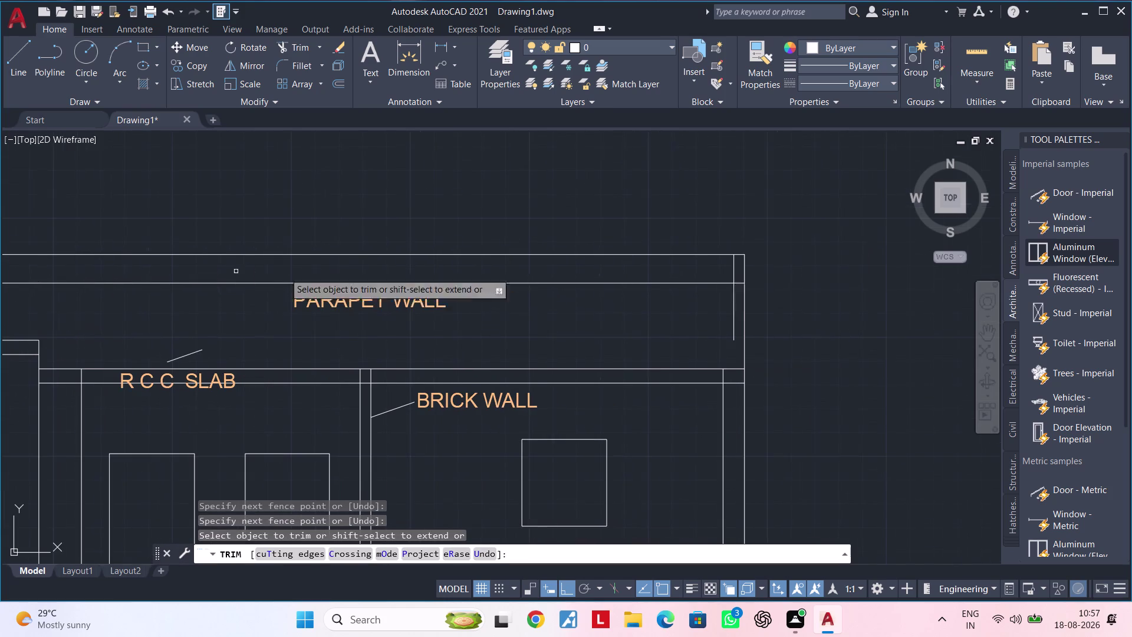
drag(694, 272, 834, 271)
key(Escape)
key(Escape)
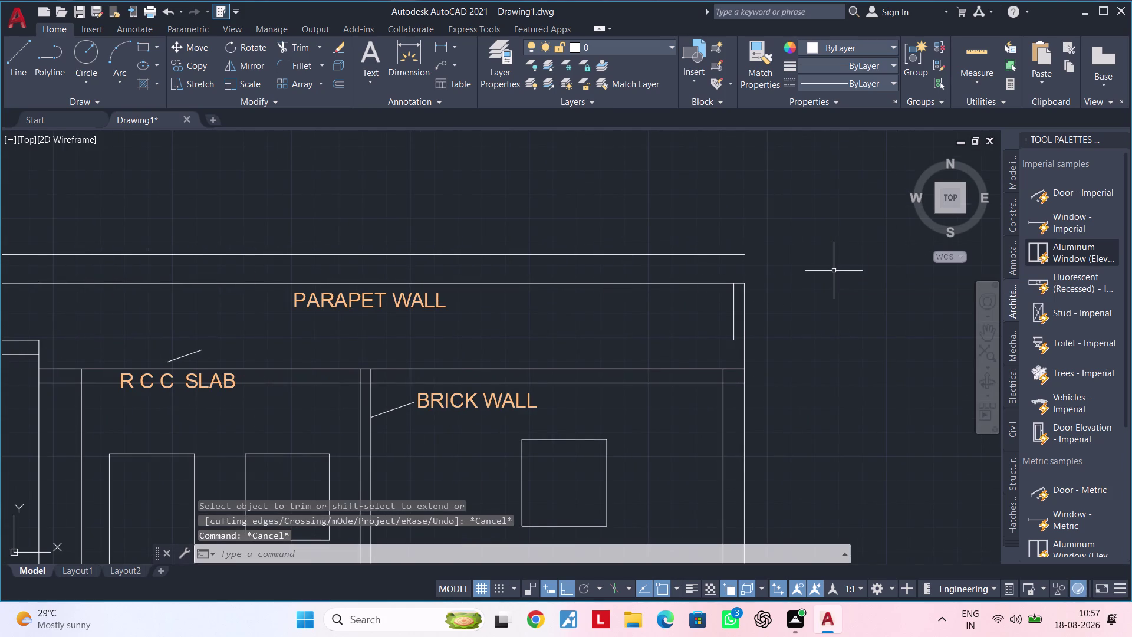
Extend the short right-side parapet line.
text(EX)
key(space)
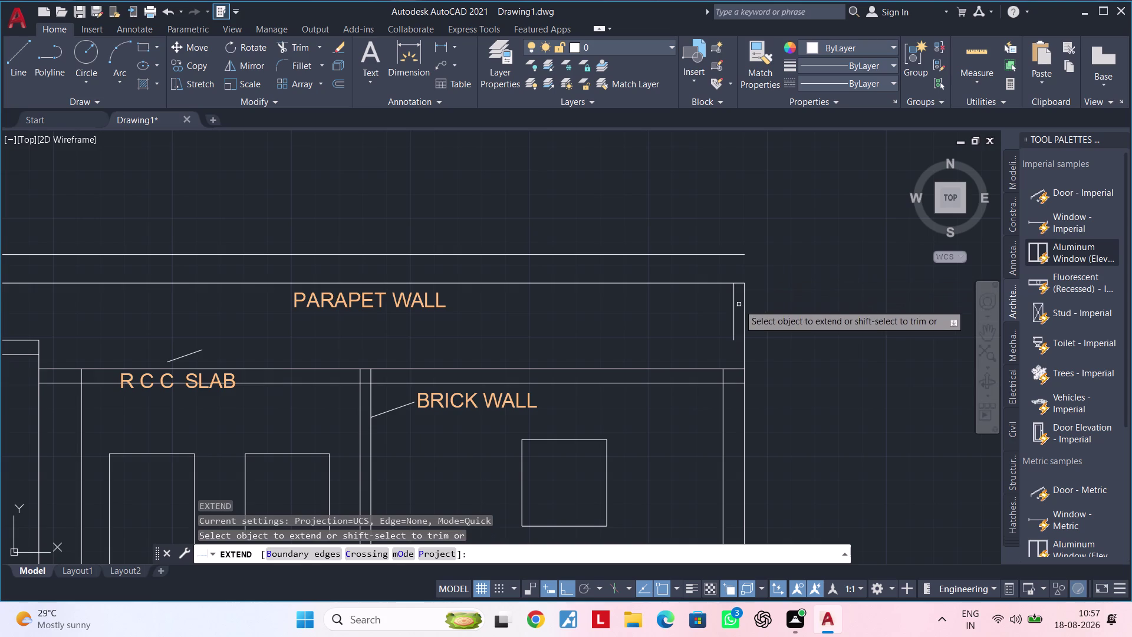
click(735, 321)
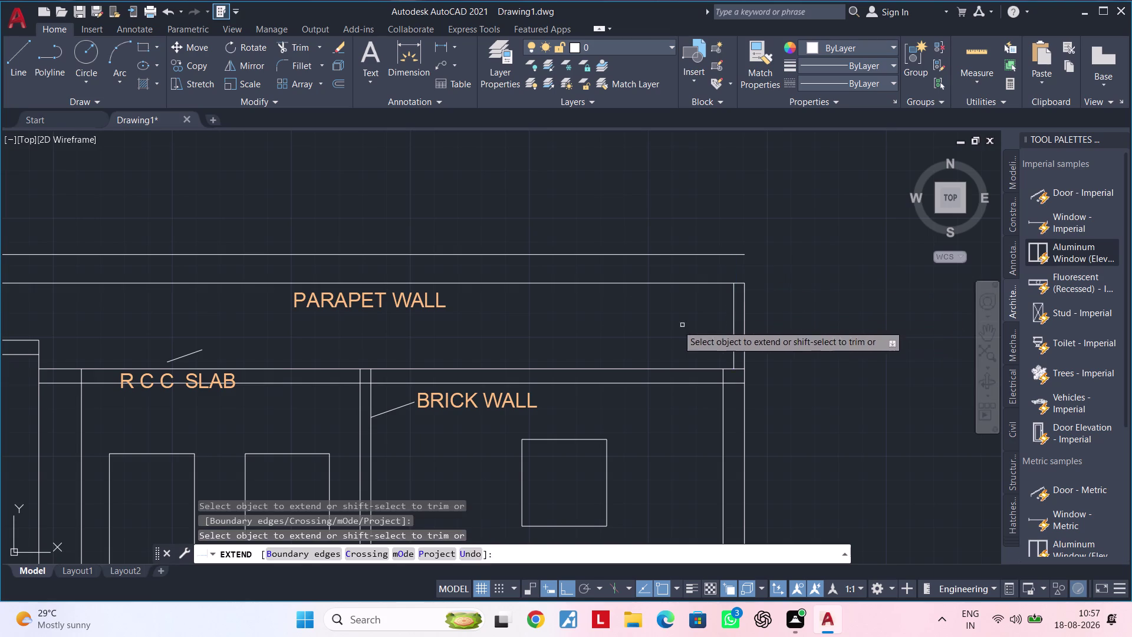
key(Escape)
middle_drag(623, 325, 813, 325)
key(Escape)
Delete the two stray lines above the parapet.
click(761, 254)
key(Delete)
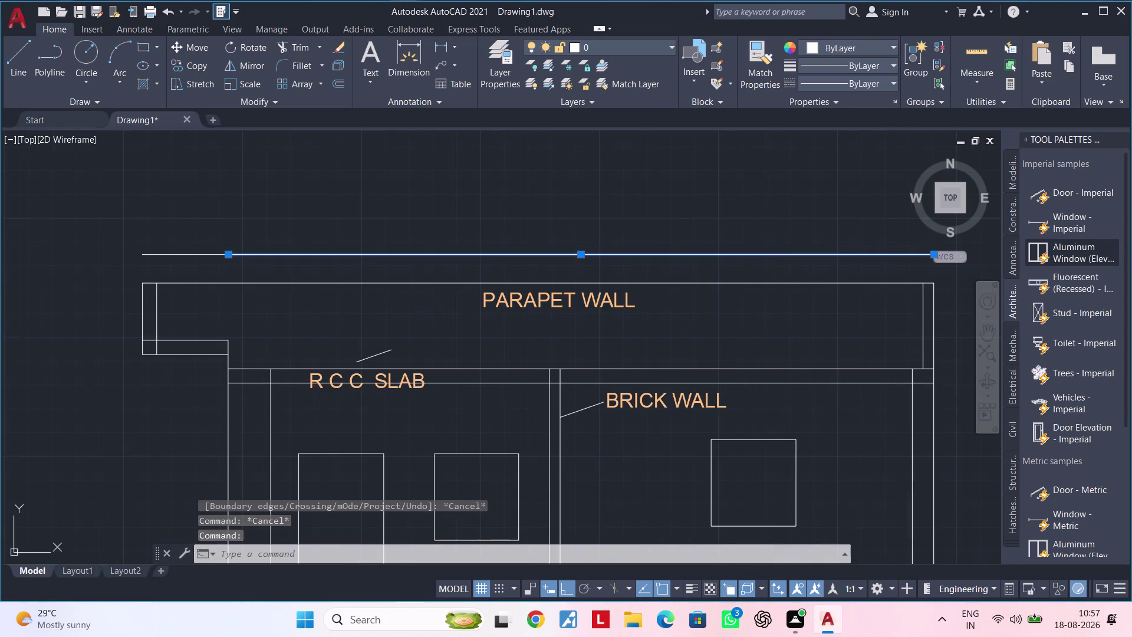
middle_drag(743, 276, 887, 240)
key(Escape)
click(331, 218)
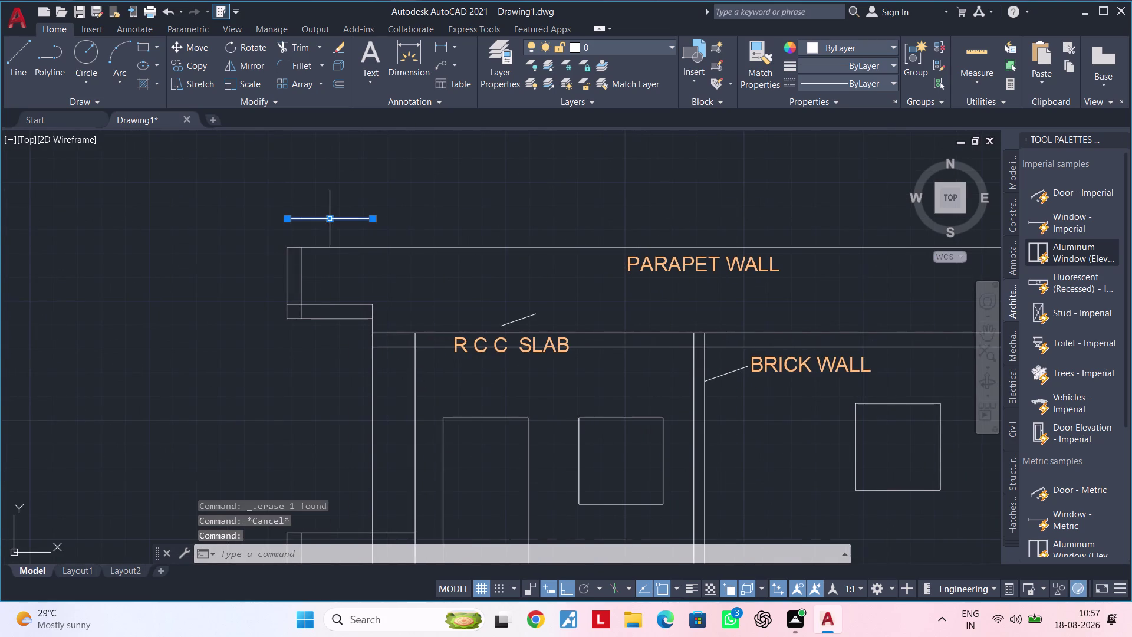
key(Delete)
scroll(down, 3)
scroll(down, 3)
middle_drag(383, 253, 428, 197)
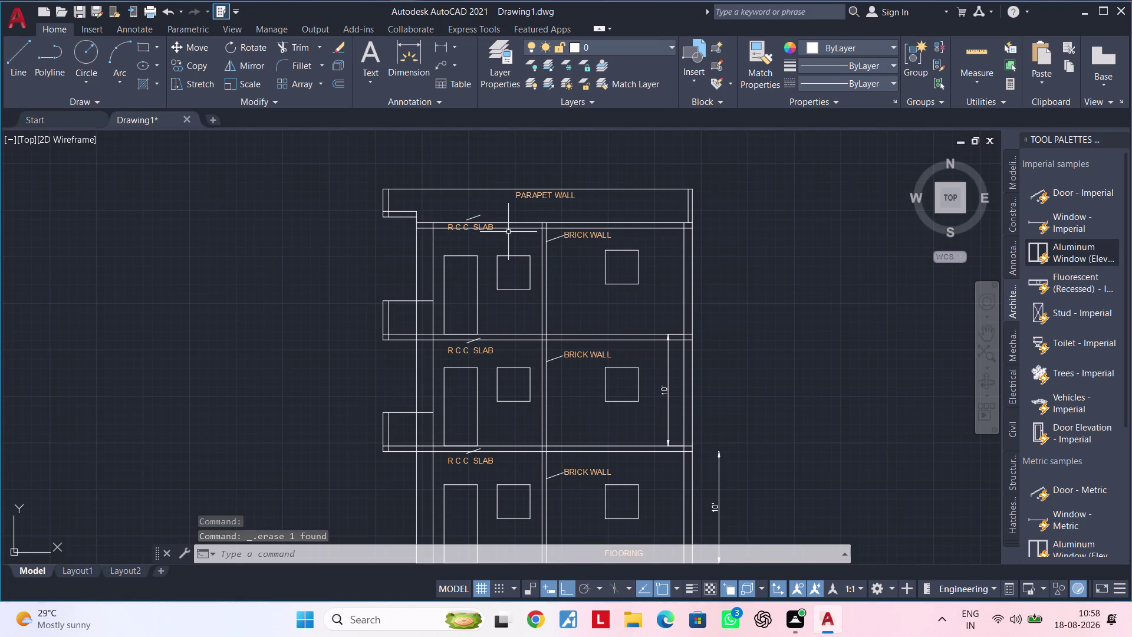
Select the lines of the small ledge at the parapet's left end.
middle_drag(509, 231, 496, 269)
scroll(up, 3)
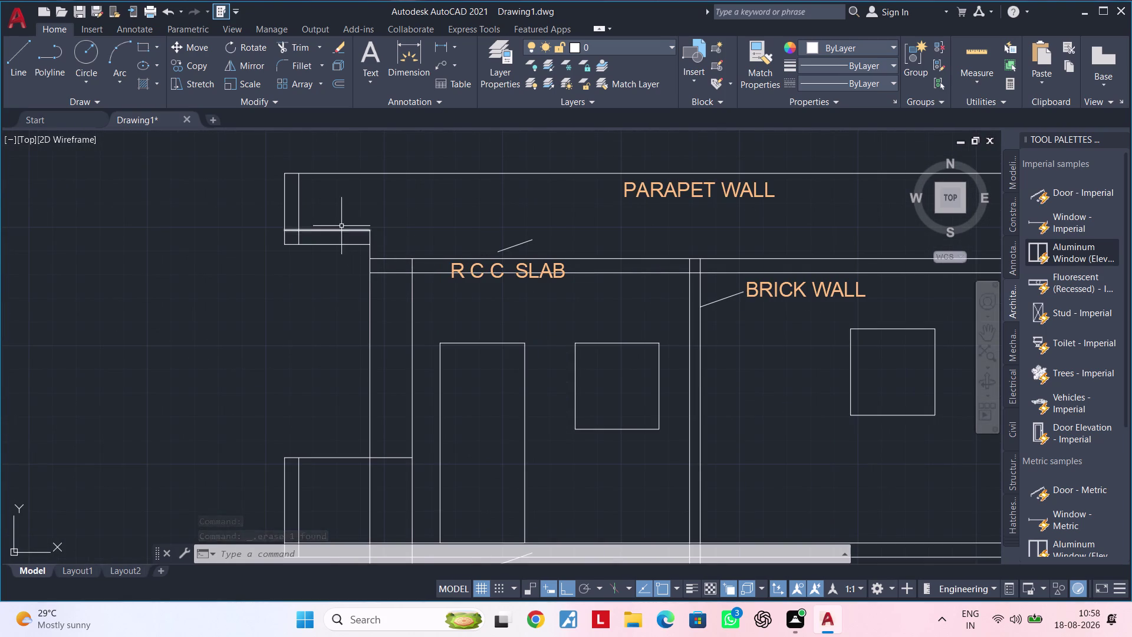
drag(340, 223, 332, 237)
click(315, 262)
click(308, 204)
click(252, 211)
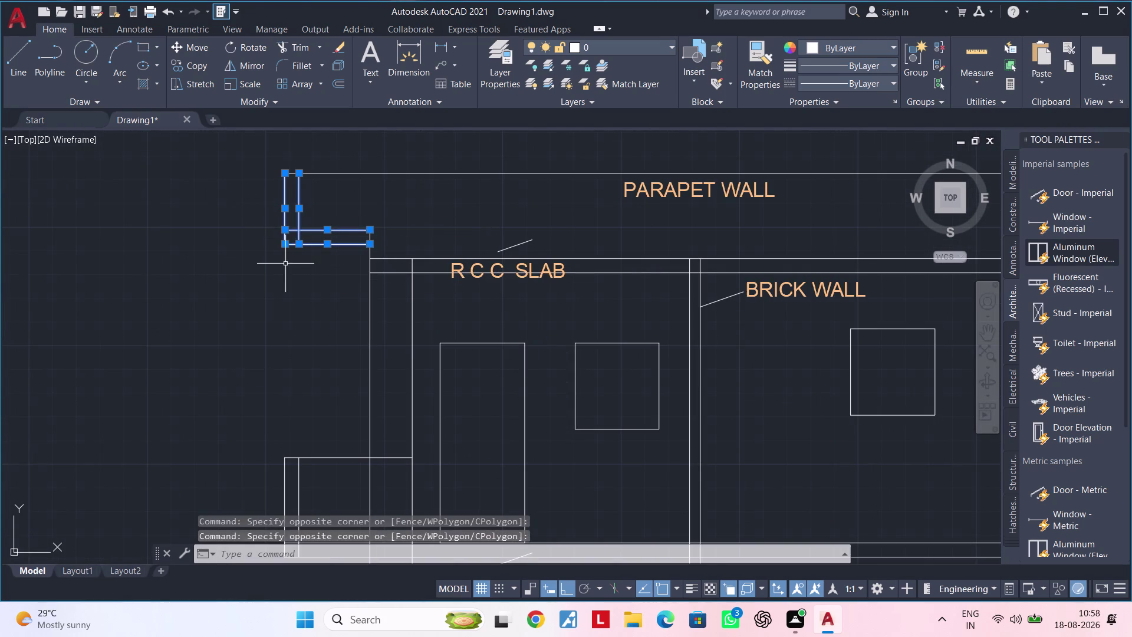
middle_drag(295, 264, 273, 267)
Move the ledge 1'-0" down from its corner.
text(M)
key(space)
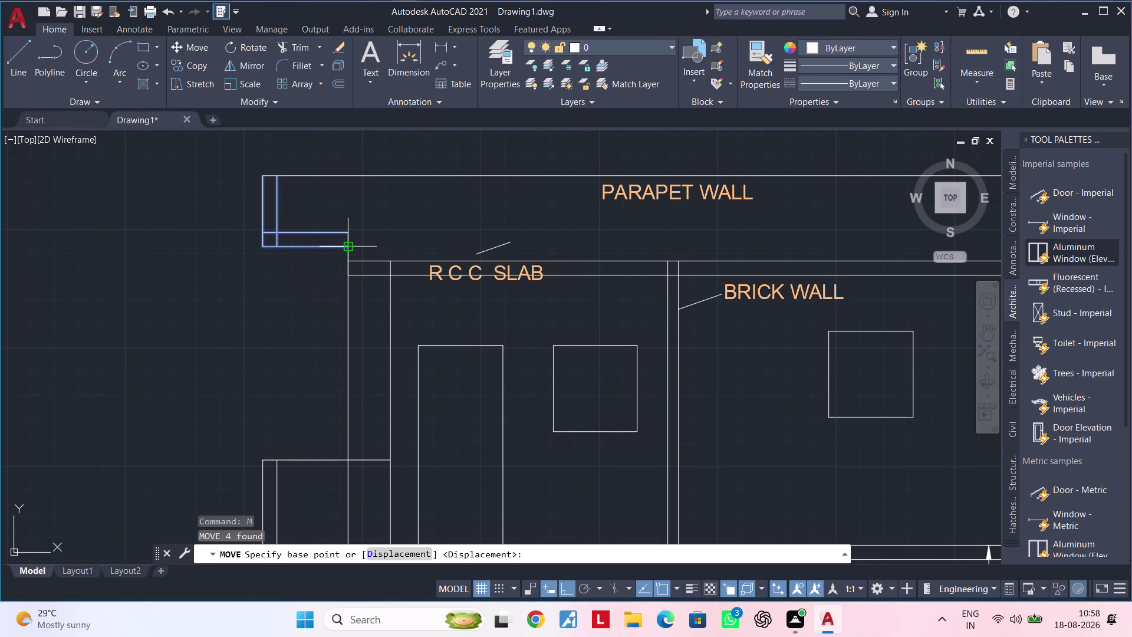
click(348, 247)
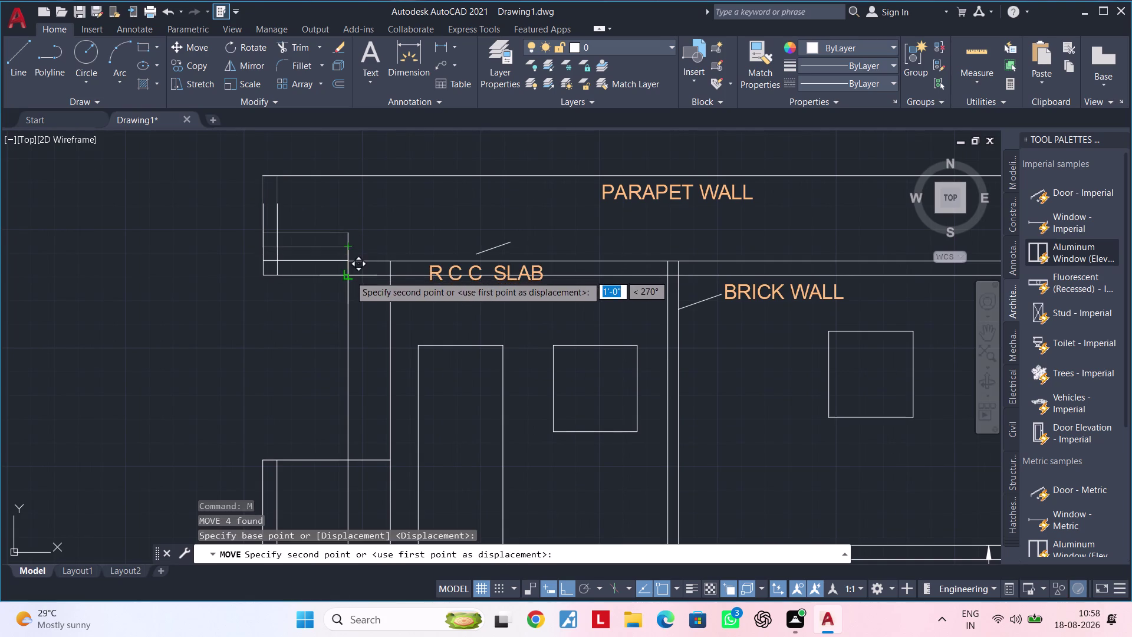
click(350, 276)
middle_drag(323, 232, 412, 243)
key(Escape)
key(Escape)
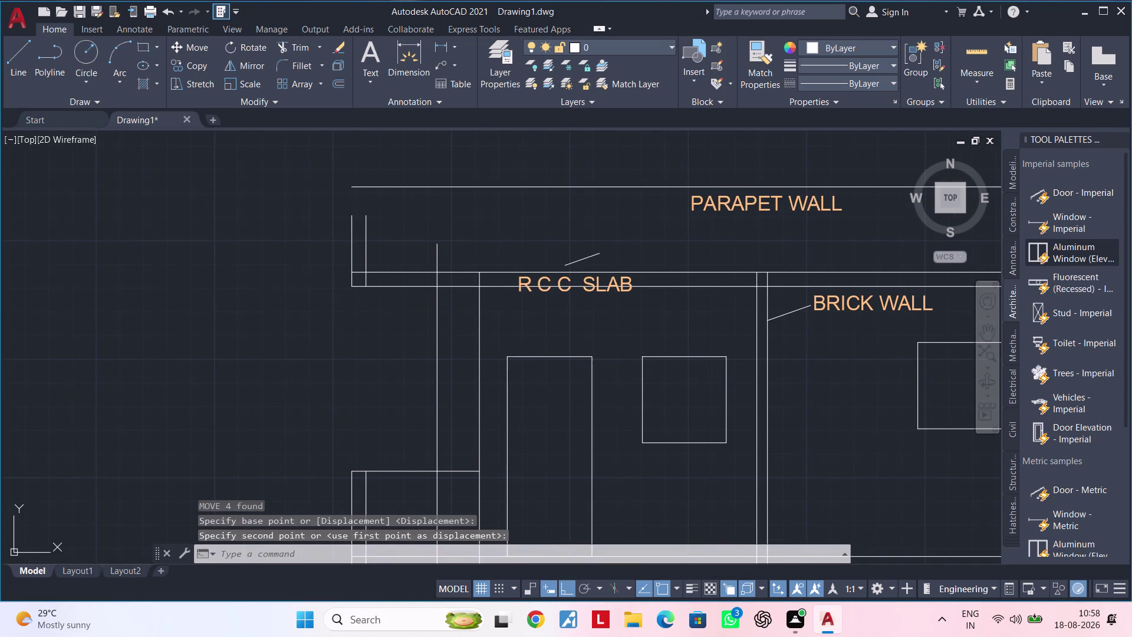
Extend the parapet lines to meet the lowered ledge.
text(EX)
key(space)
drag(325, 246, 390, 246)
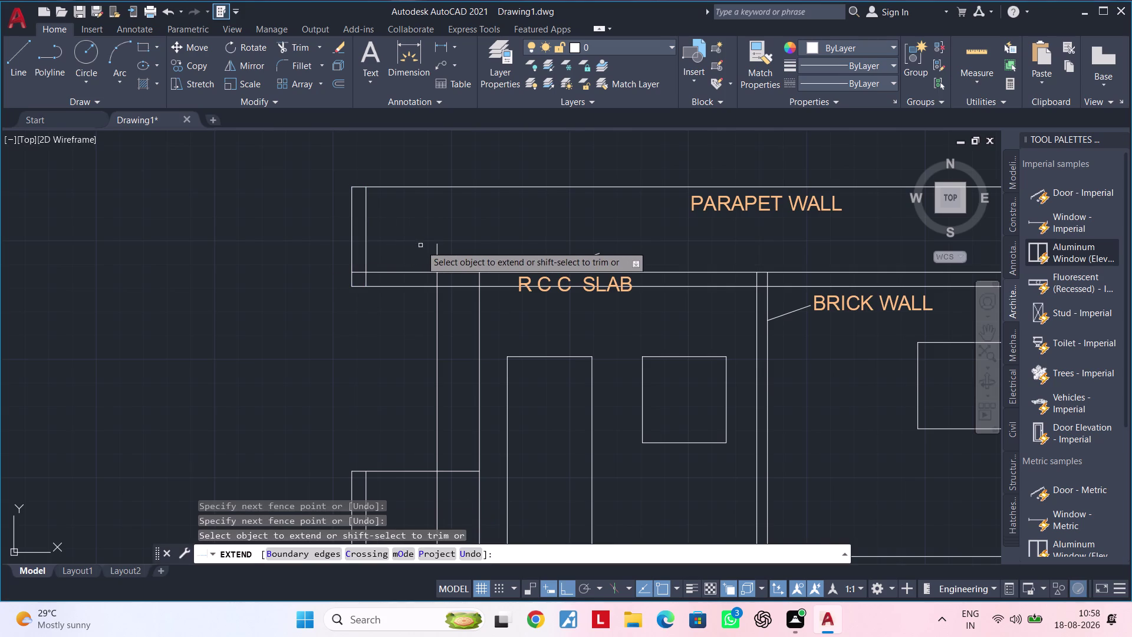
key(Escape)
key(Escape)
Trim the leftover line end inside the parapet's left end.
text(TR)
key(space)
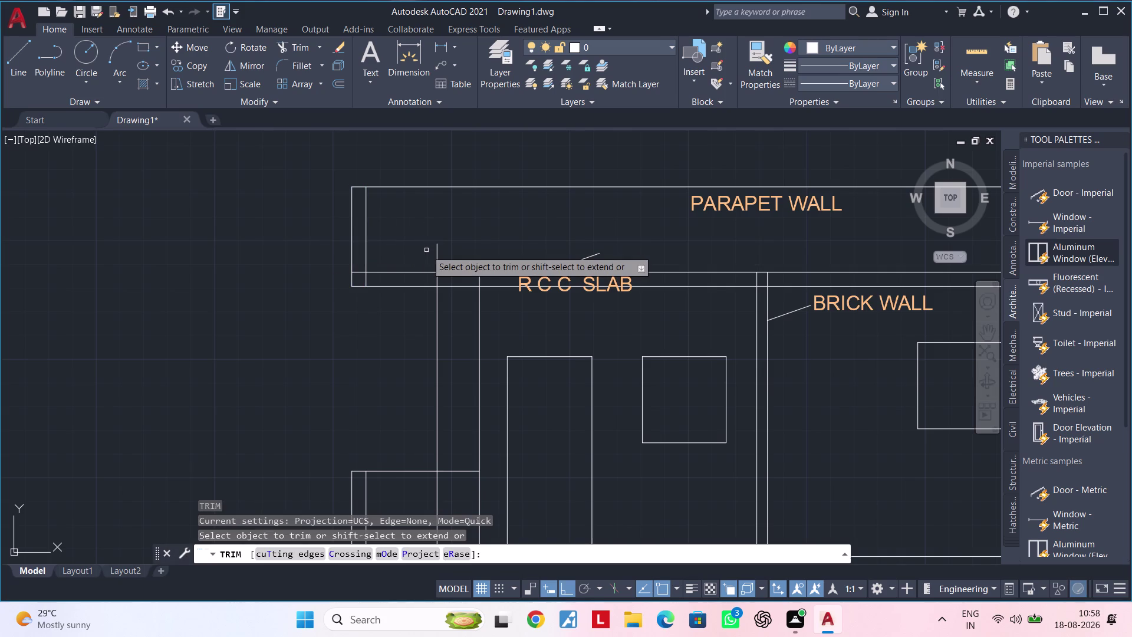
click(437, 251)
middle_drag(518, 247, 393, 260)
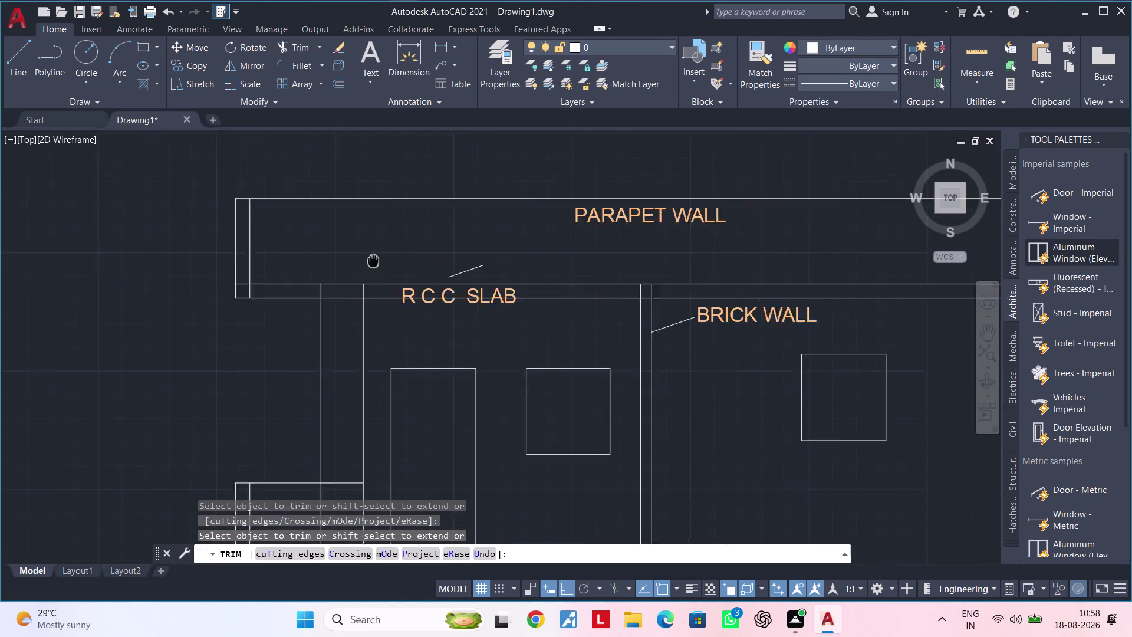
middle_drag(392, 260, 352, 262)
key(Escape)
key(Escape)
click(564, 215)
Move the PARAPET WALL label lower inside the parapet.
text(M)
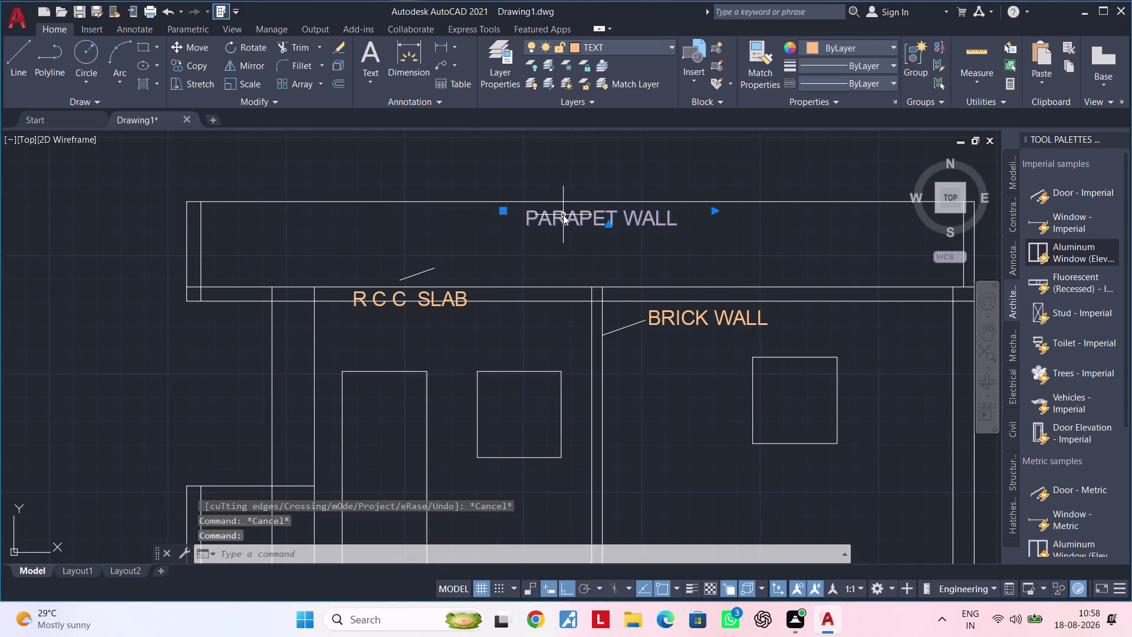
key(space)
click(563, 215)
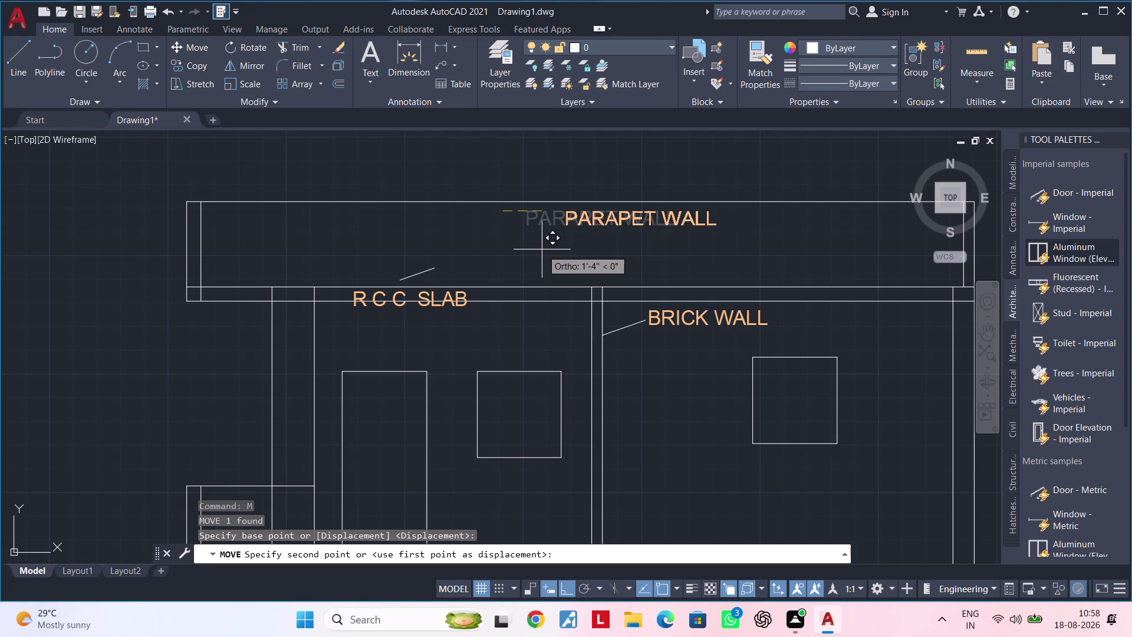
click(541, 256)
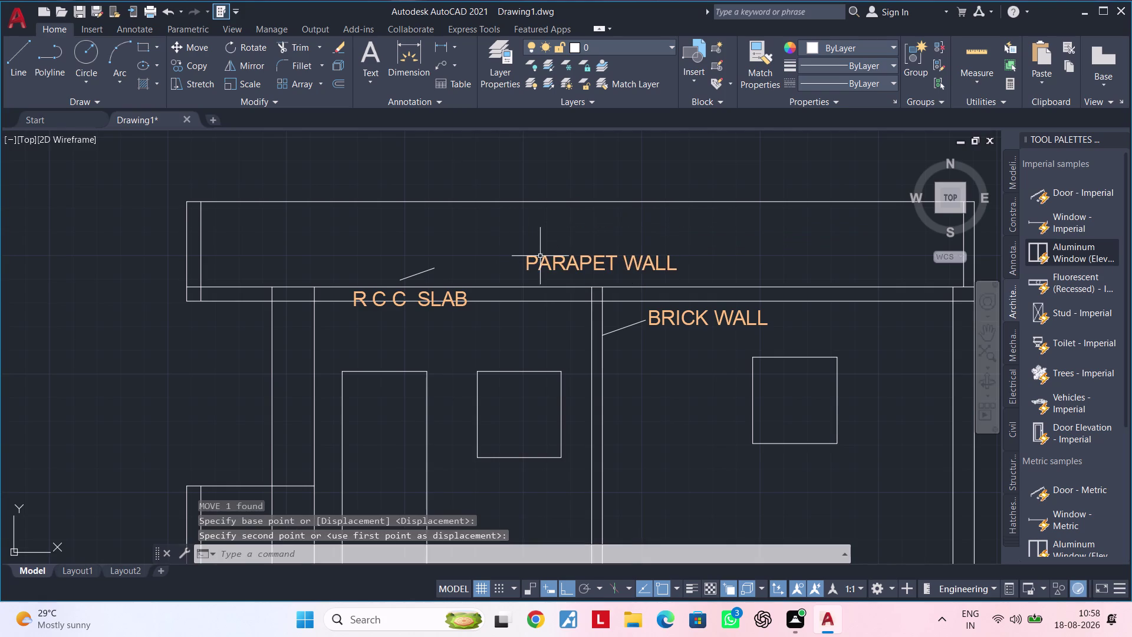
Move the R C C SLAB text and its leader below the top slab.
middle_drag(536, 255, 612, 245)
key(Escape)
click(498, 262)
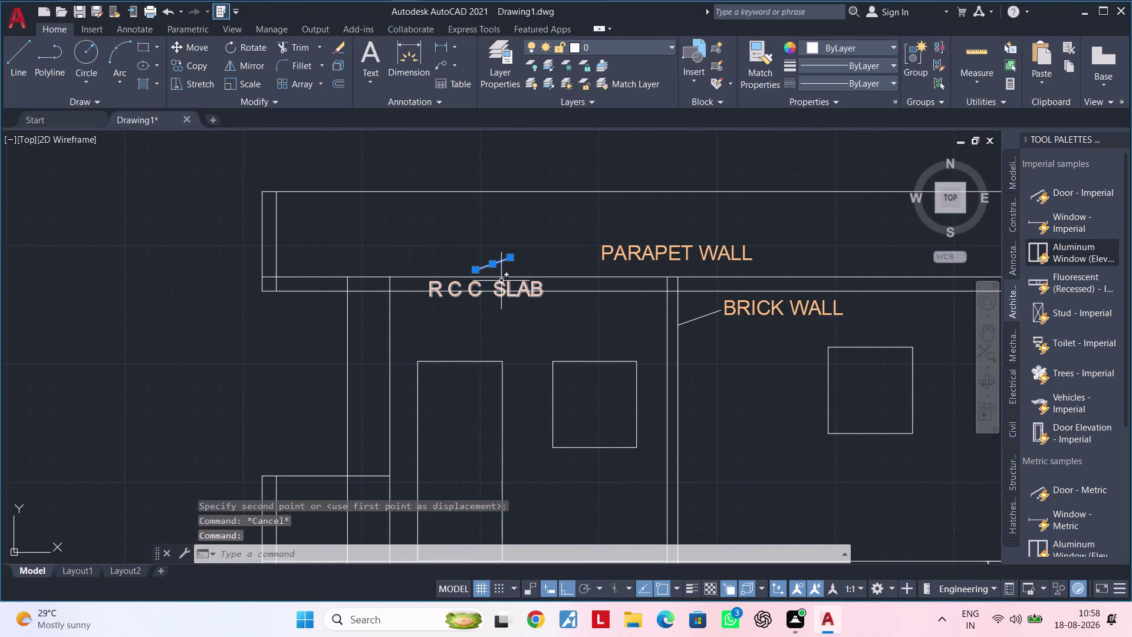
click(500, 283)
text(M)
key(space)
click(500, 283)
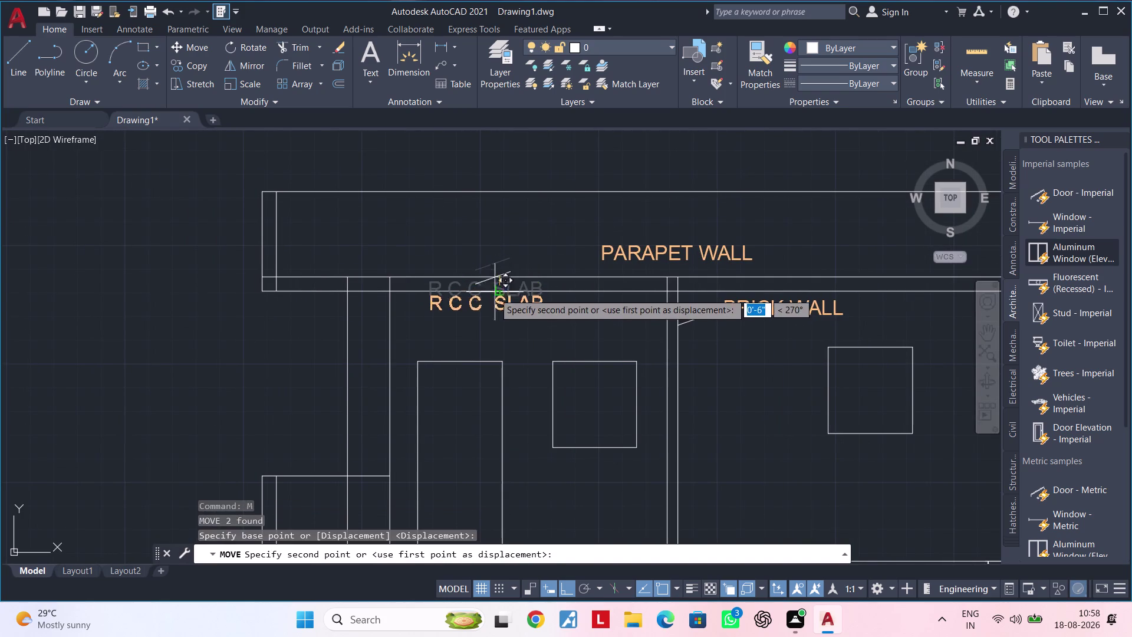
click(489, 305)
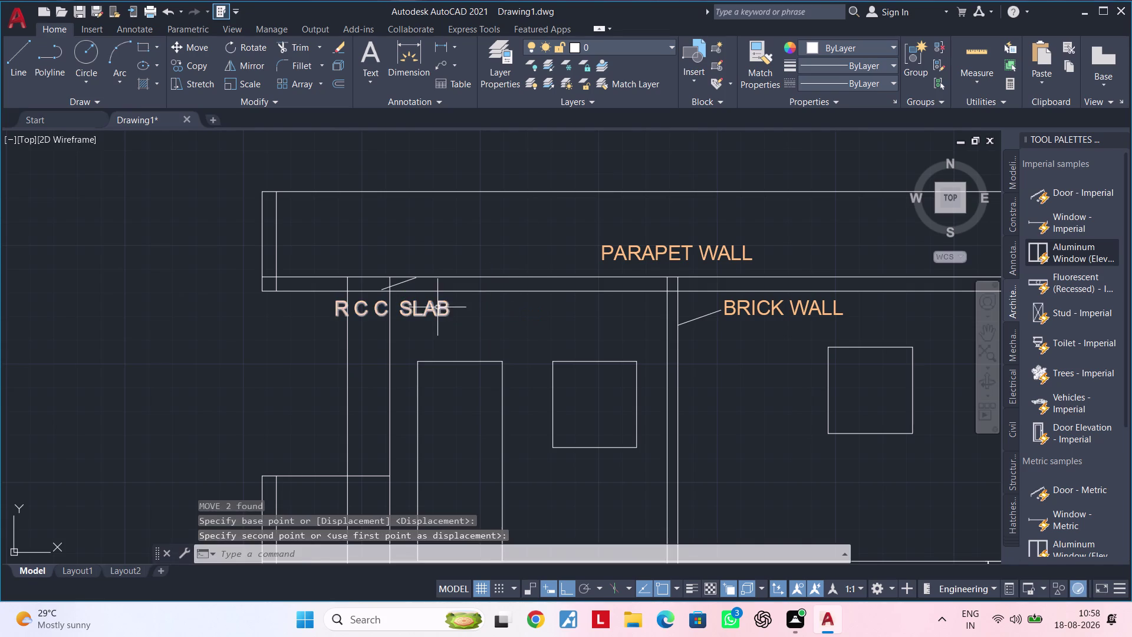
Reselect the R C C SLAB label and leader and move them to their final spot.
click(437, 307)
click(403, 284)
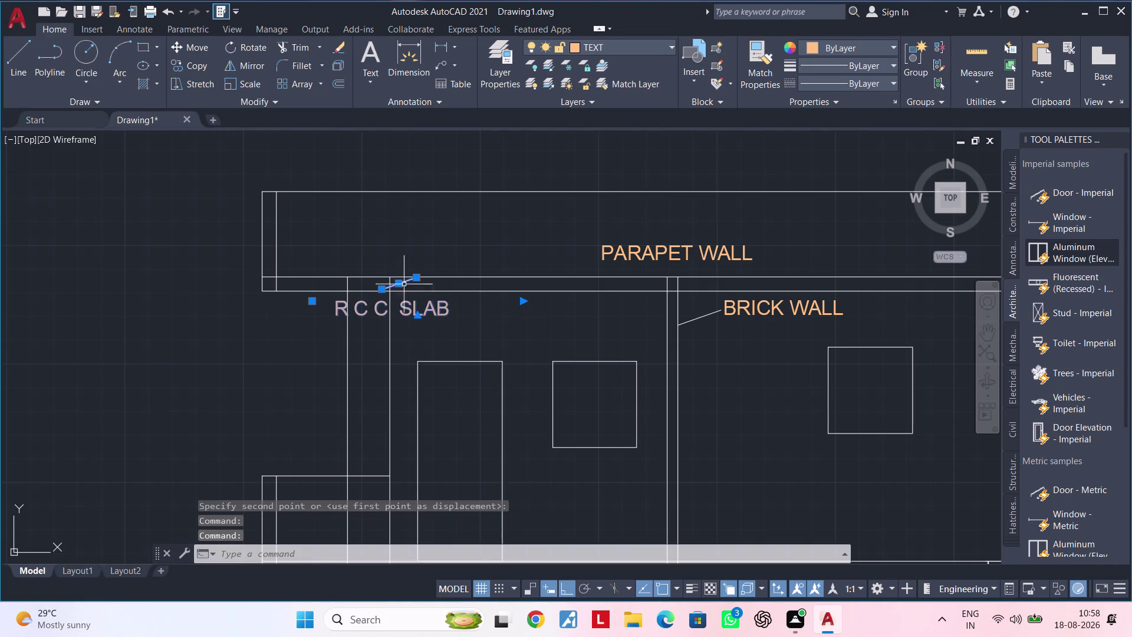
click(571, 584)
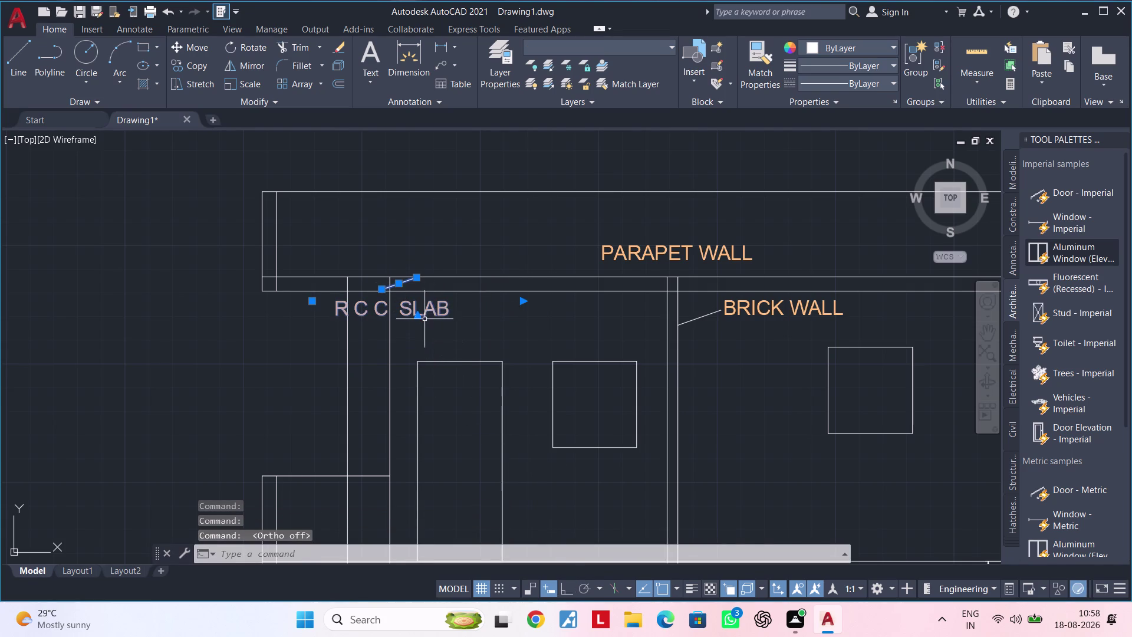
key(m)
key(space)
click(426, 317)
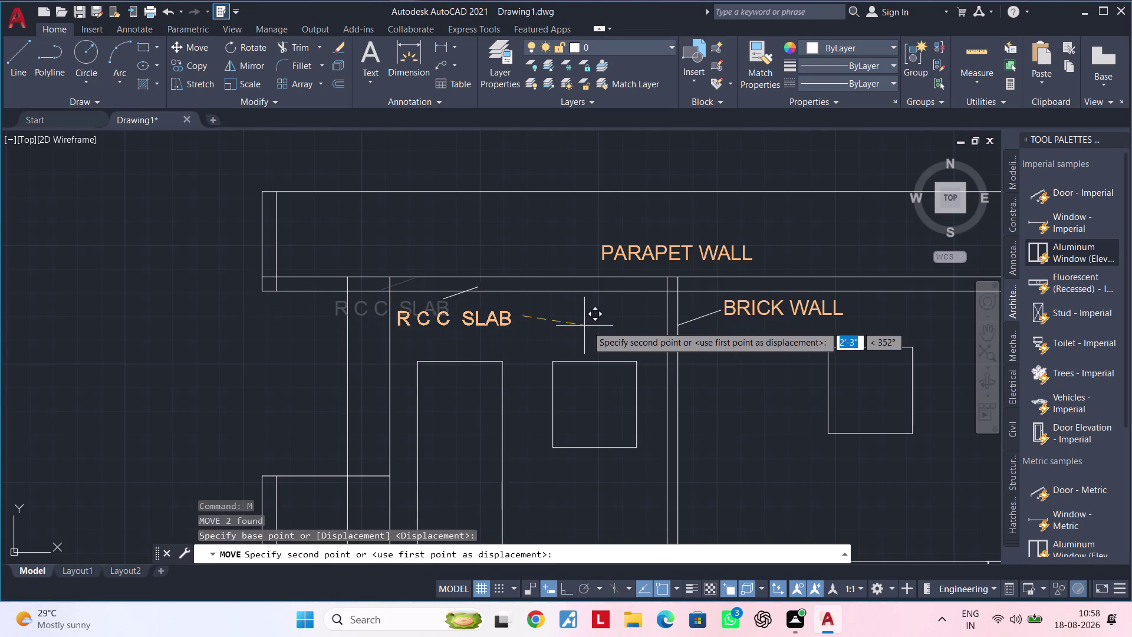
click(611, 325)
Pan and zoom out to center the whole section in view.
middle_drag(645, 335, 469, 335)
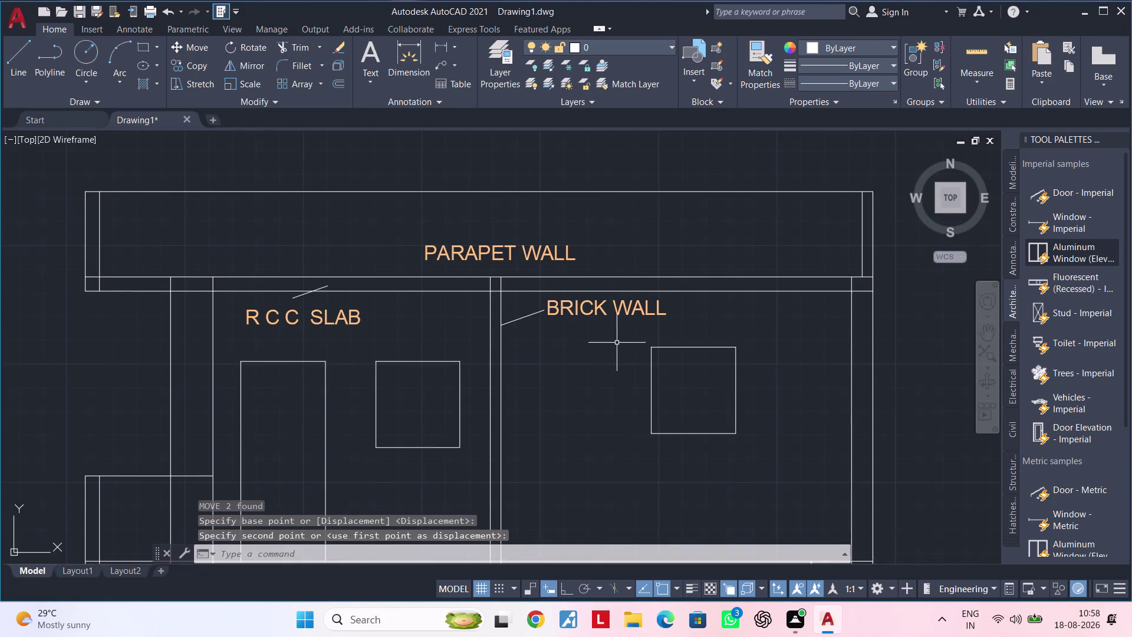
middle_drag(619, 343, 656, 319)
scroll(down, 3)
middle_drag(651, 337, 704, 313)
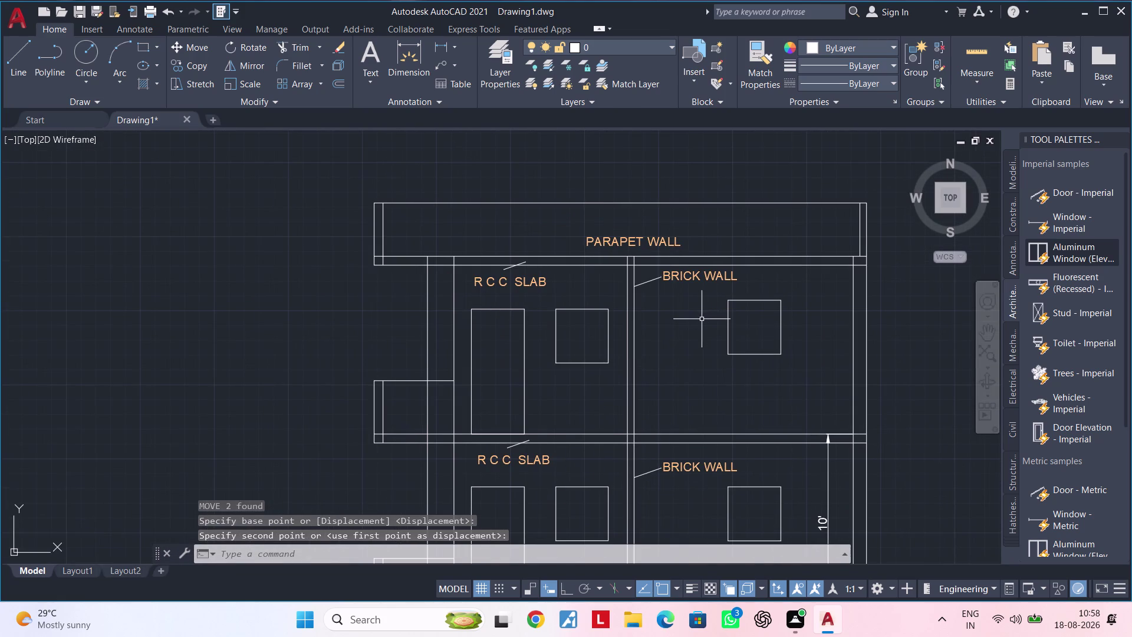
middle_drag(740, 351, 570, 343)
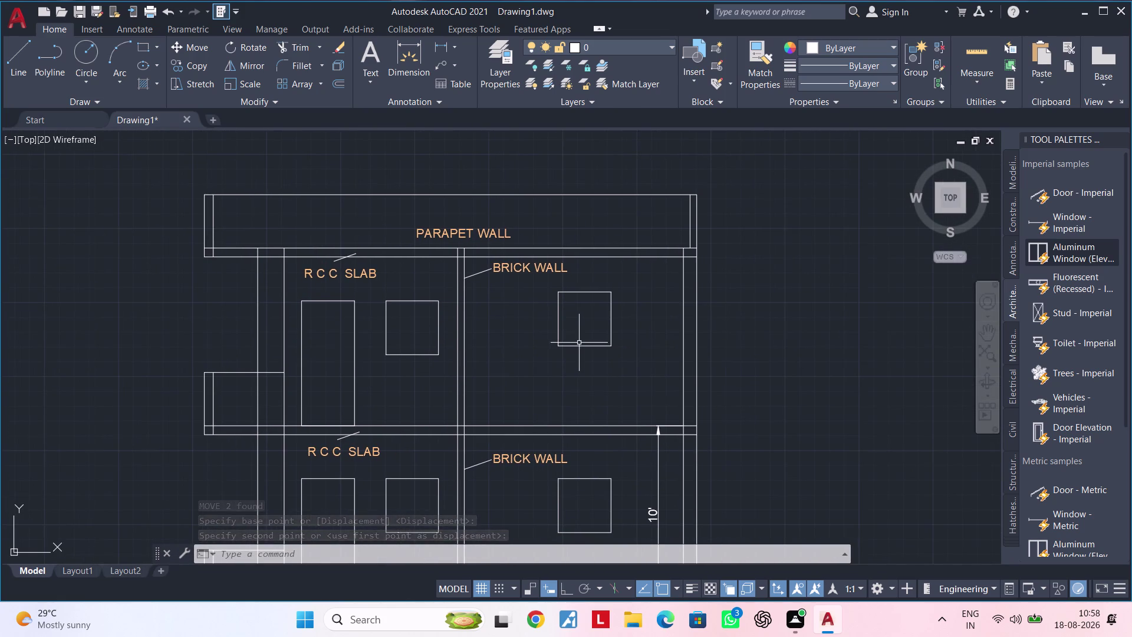
scroll(down, 3)
middle_drag(564, 376, 641, 316)
middle_drag(656, 380, 542, 383)
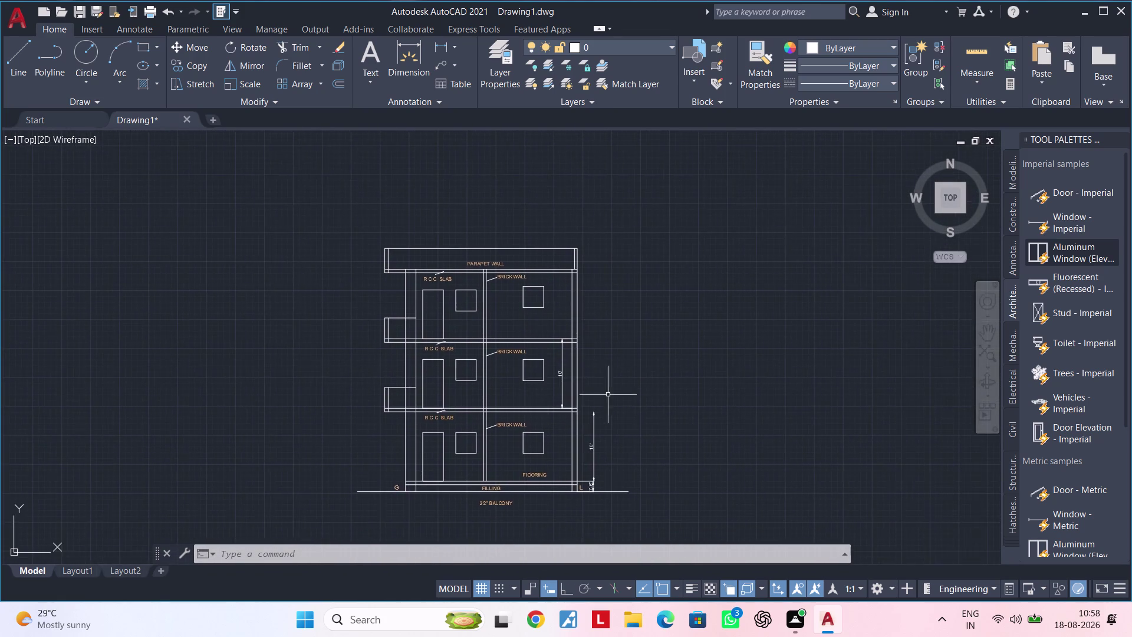
Delete the extra height dimension beside the middle floor.
scroll(up, 3)
click(426, 354)
key(Delete)
scroll(down, 3)
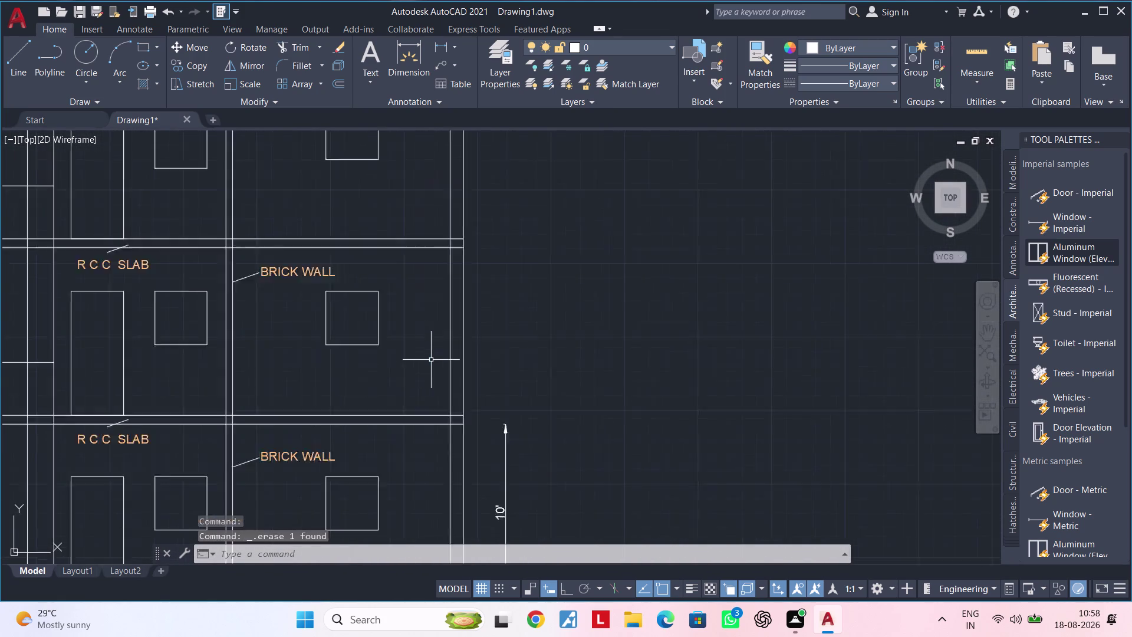
scroll(down, 3)
middle_drag(494, 361, 499, 342)
key(Escape)
Start a linear dimension between two slabs at the section's right wall.
click(440, 48)
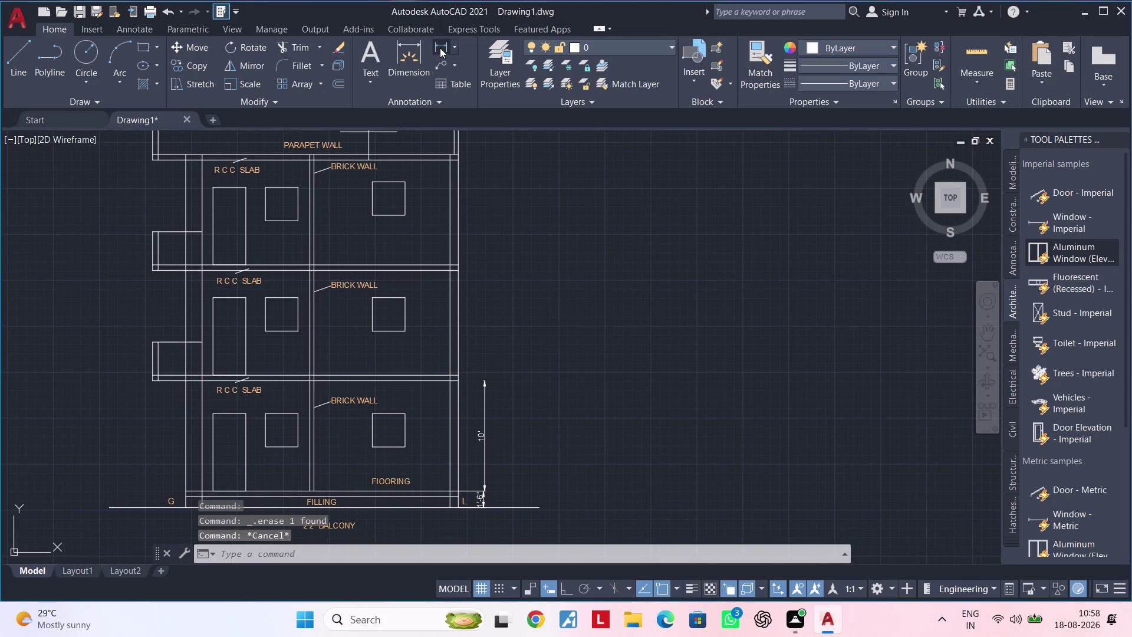
scroll(up, 3)
click(468, 383)
middle_drag(475, 240, 475, 244)
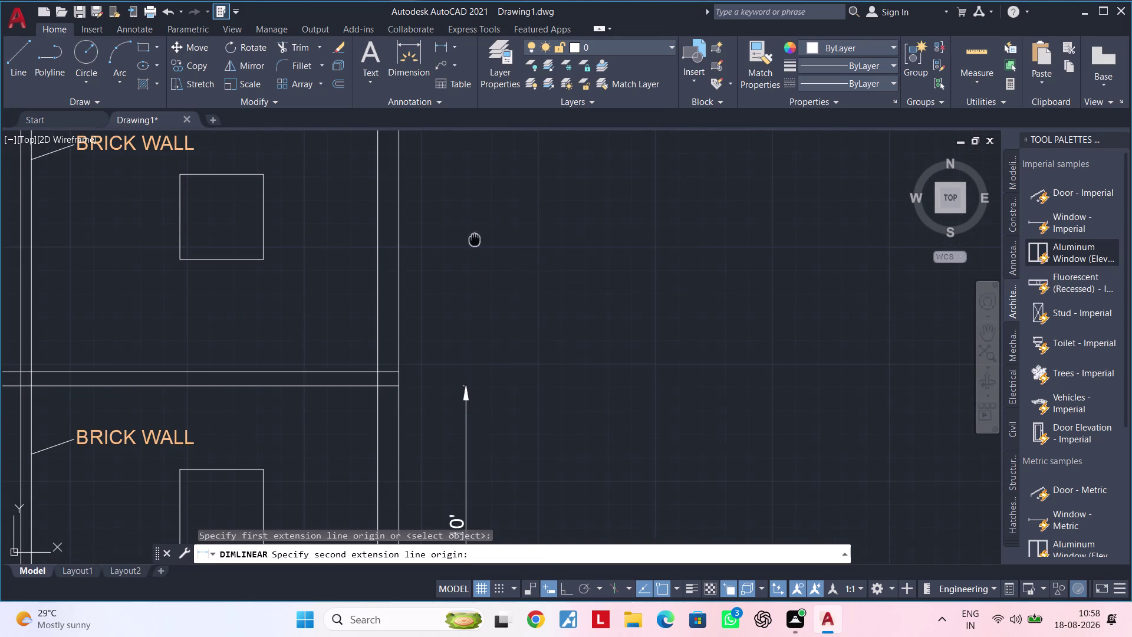
middle_drag(475, 244, 483, 452)
click(562, 588)
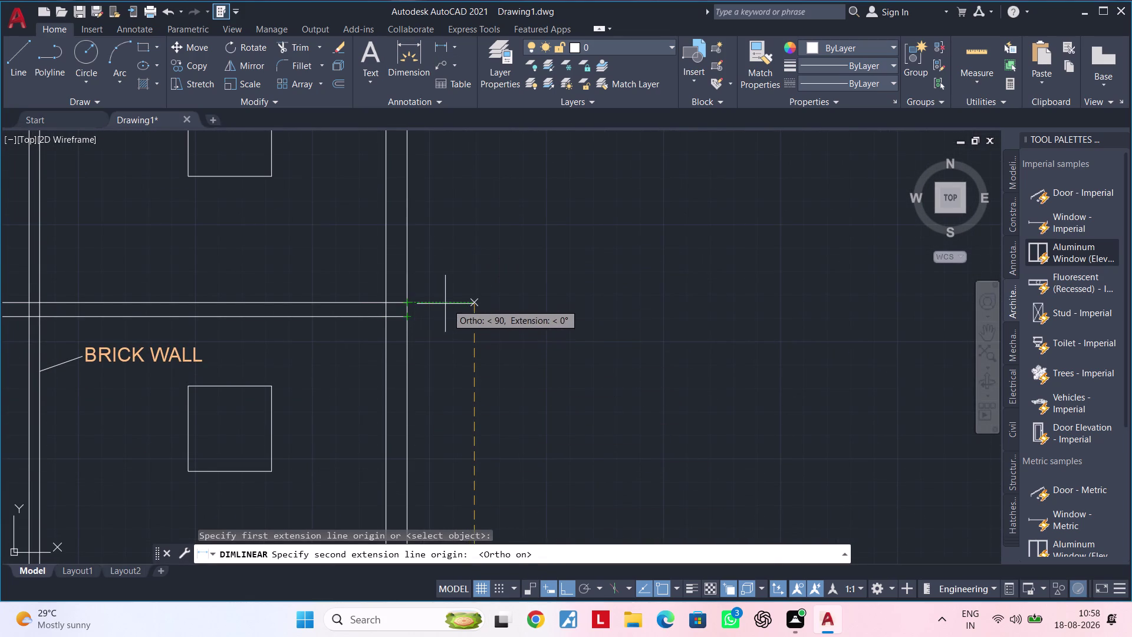
click(477, 303)
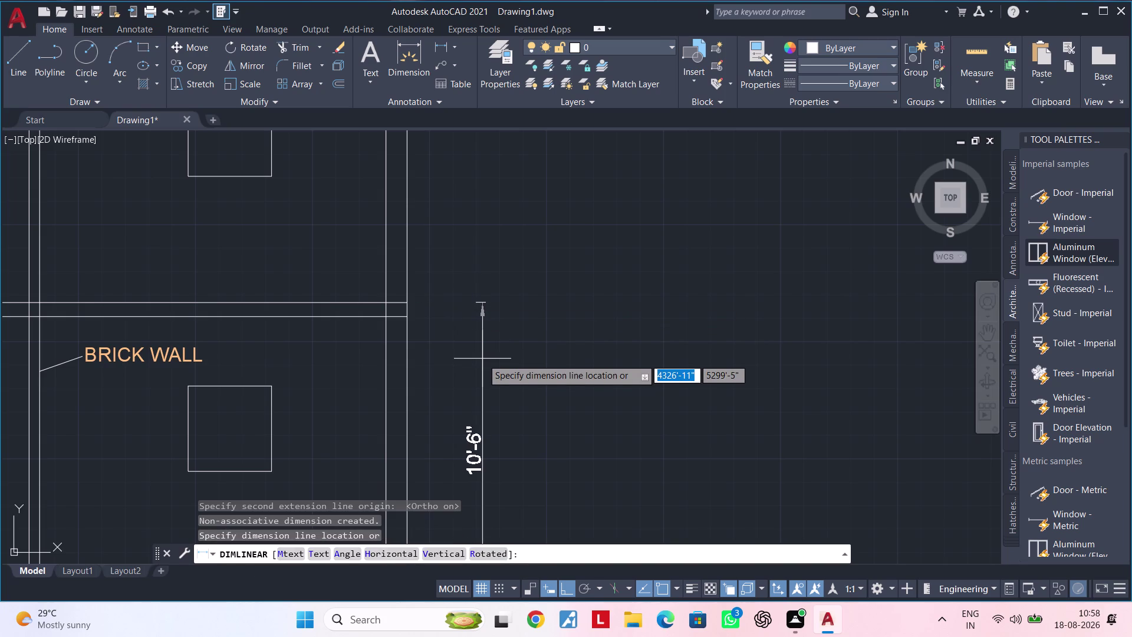
Cancel the unfinished linear dimension, keeping the existing storey dimensions.
scroll(down, 3)
middle_drag(483, 359, 499, 315)
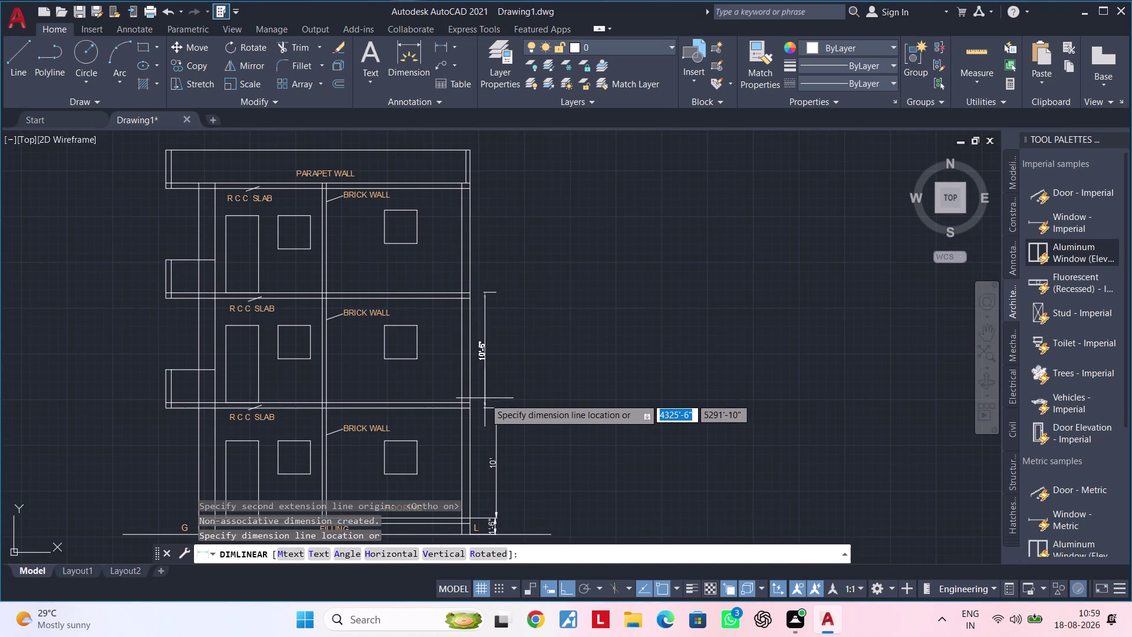
scroll(up, 3)
scroll(down, 3)
middle_drag(560, 414, 591, 331)
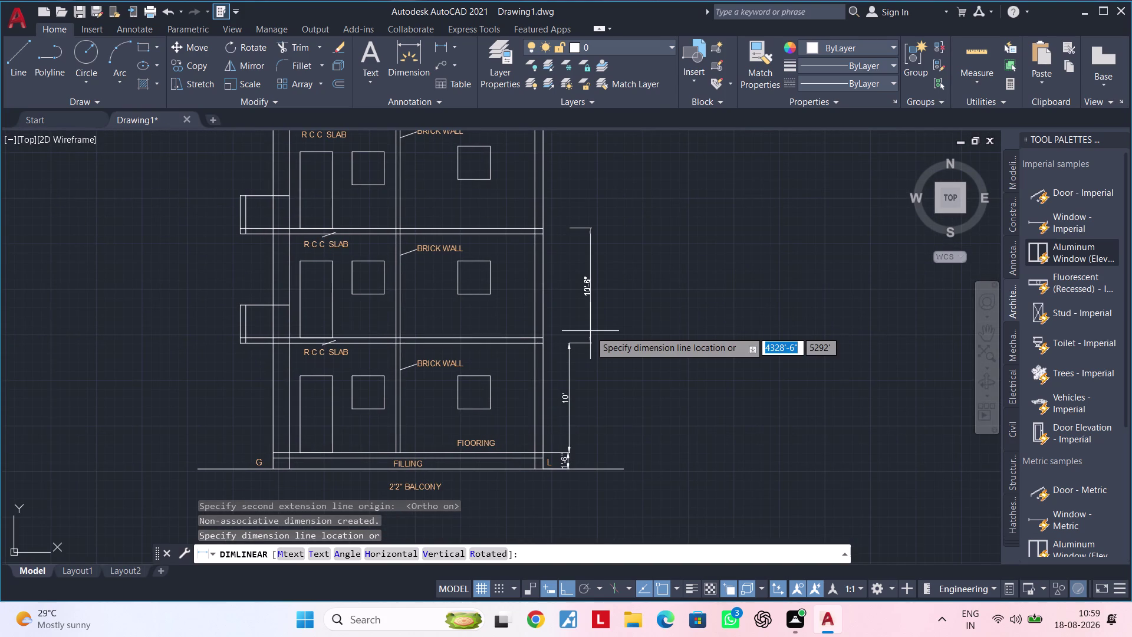
middle_drag(590, 330, 518, 358)
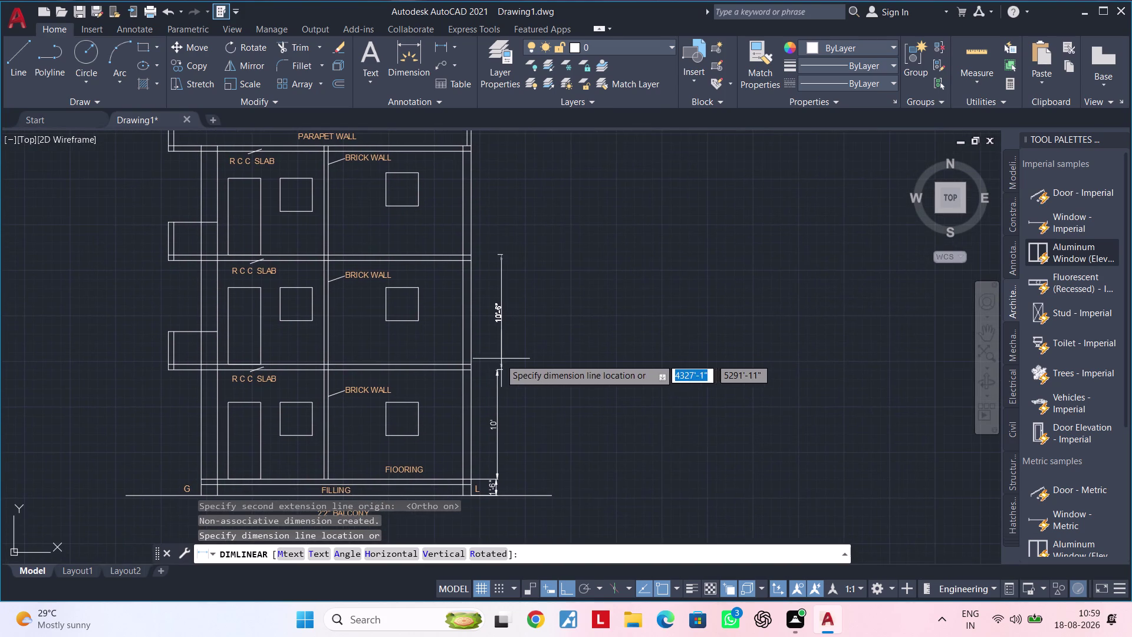
scroll(up, 3)
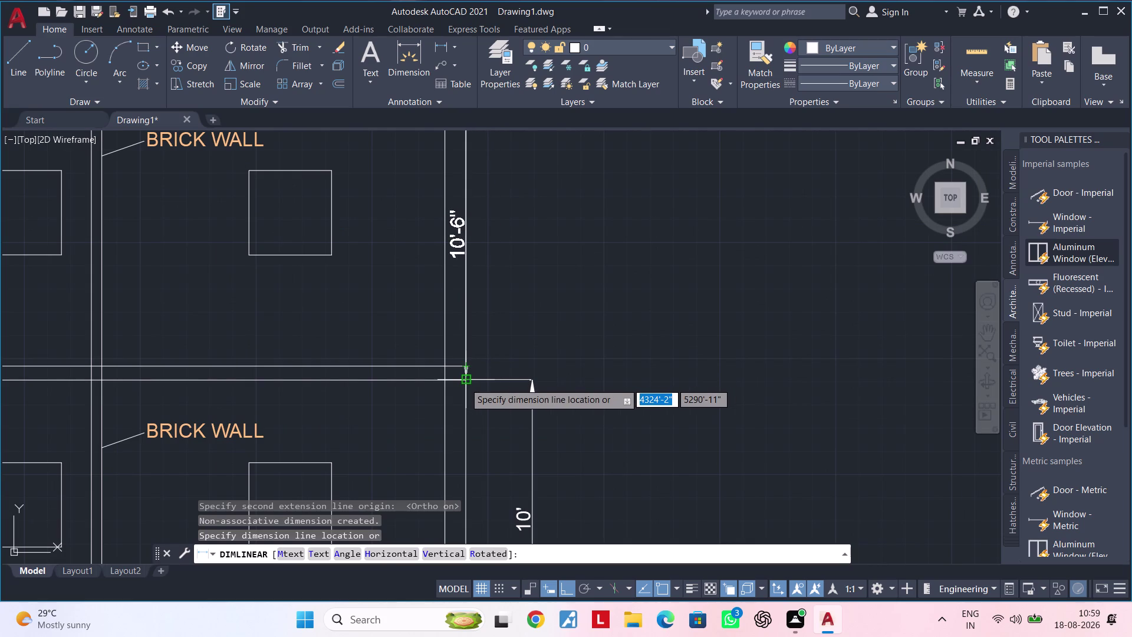
key(Escape)
key(Escape)
key(Escape)
key(Escape)
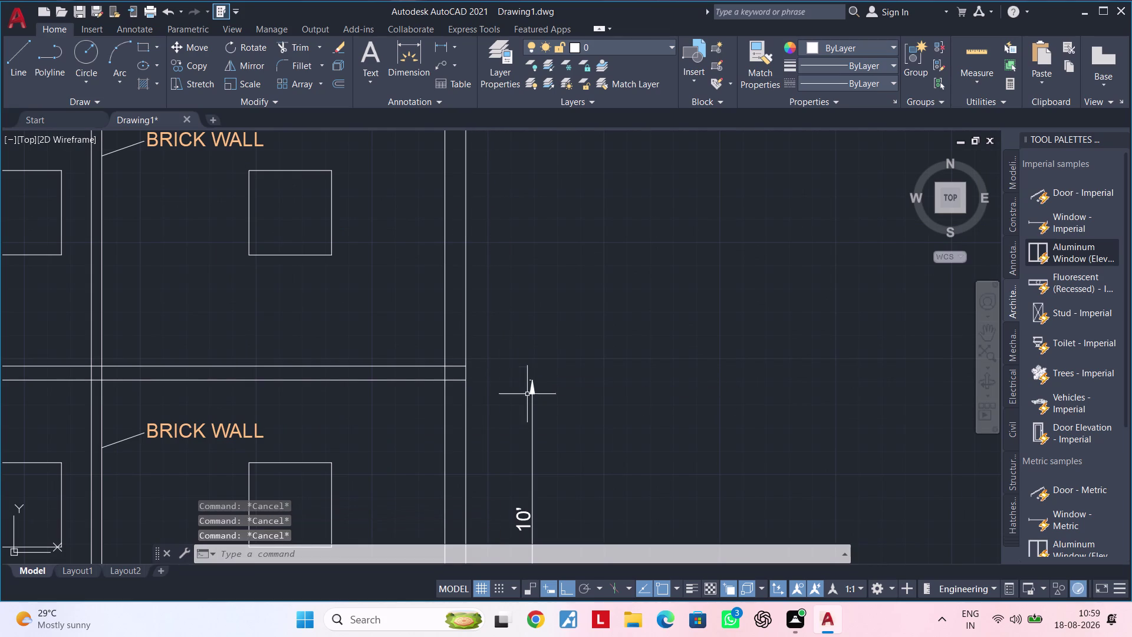
Erase the 10' ground-floor height dimension.
middle_drag(553, 380, 614, 246)
click(593, 378)
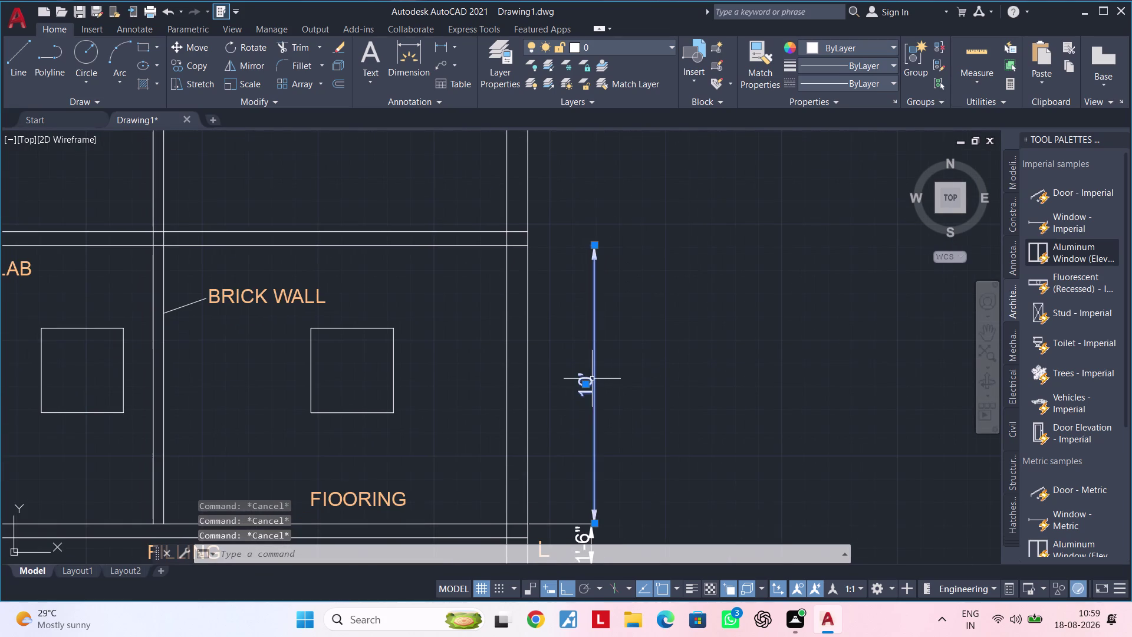
key(Delete)
scroll(down, 3)
middle_drag(592, 379, 600, 361)
key(Escape)
key(Escape)
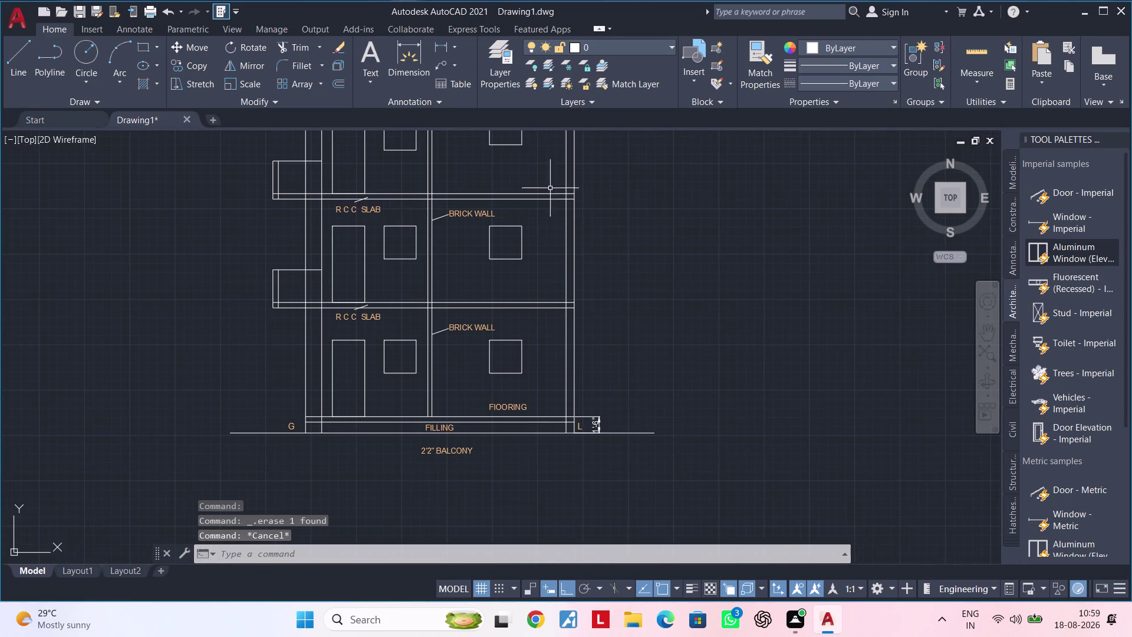
Start a linear dimension from the flooring corner to the slab above, then cancel it.
click(435, 43)
scroll(up, 3)
scroll(down, 3)
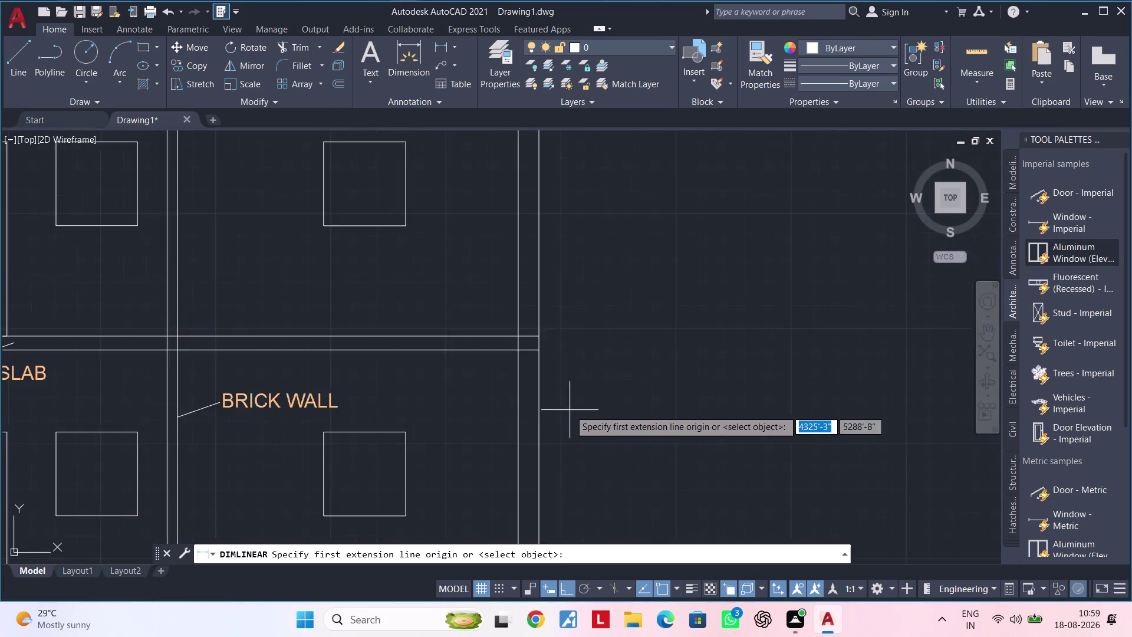
middle_drag(576, 387, 599, 273)
scroll(down, 3)
middle_drag(605, 468, 617, 412)
scroll(up, 3)
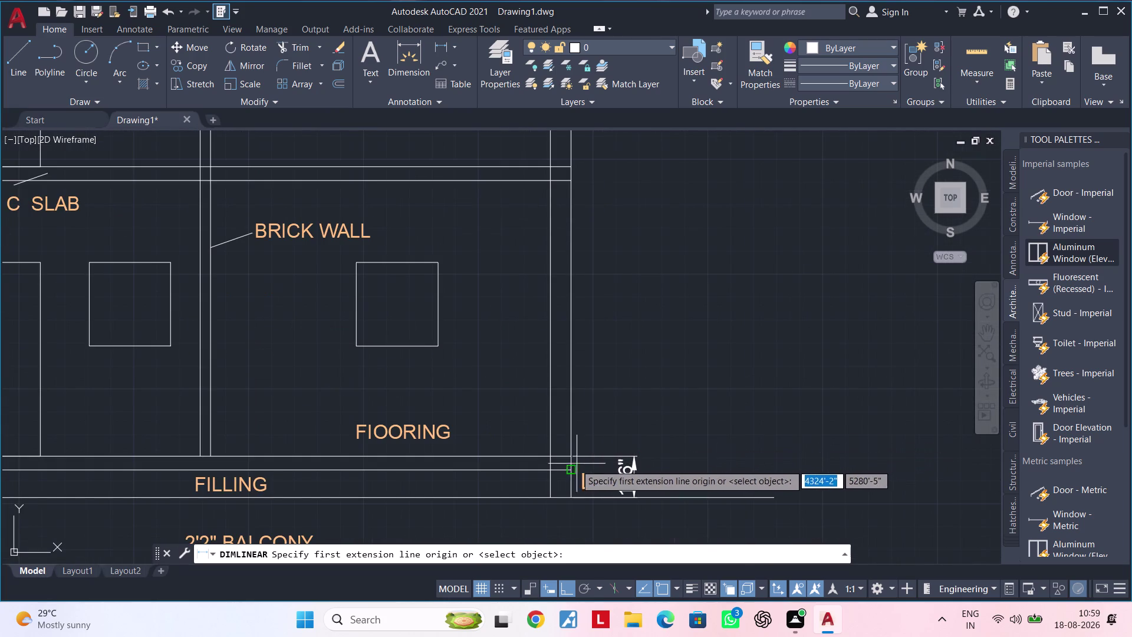
click(572, 455)
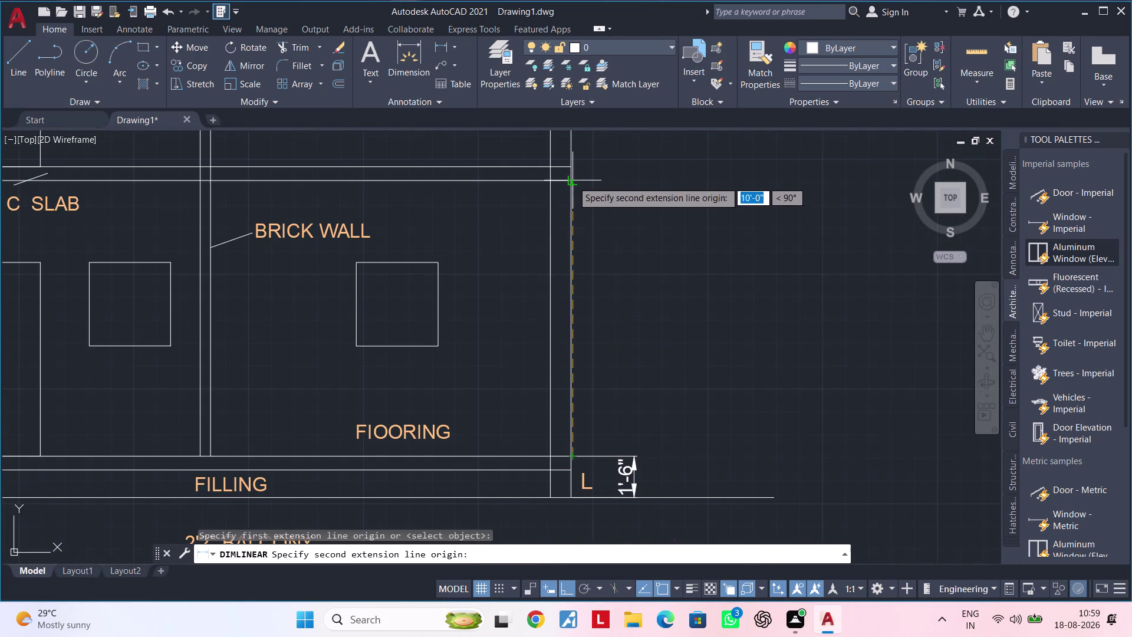
click(572, 181)
key(Escape)
key(Escape)
Select the ground-floor slab line.
scroll(down, 3)
middle_drag(525, 263, 582, 282)
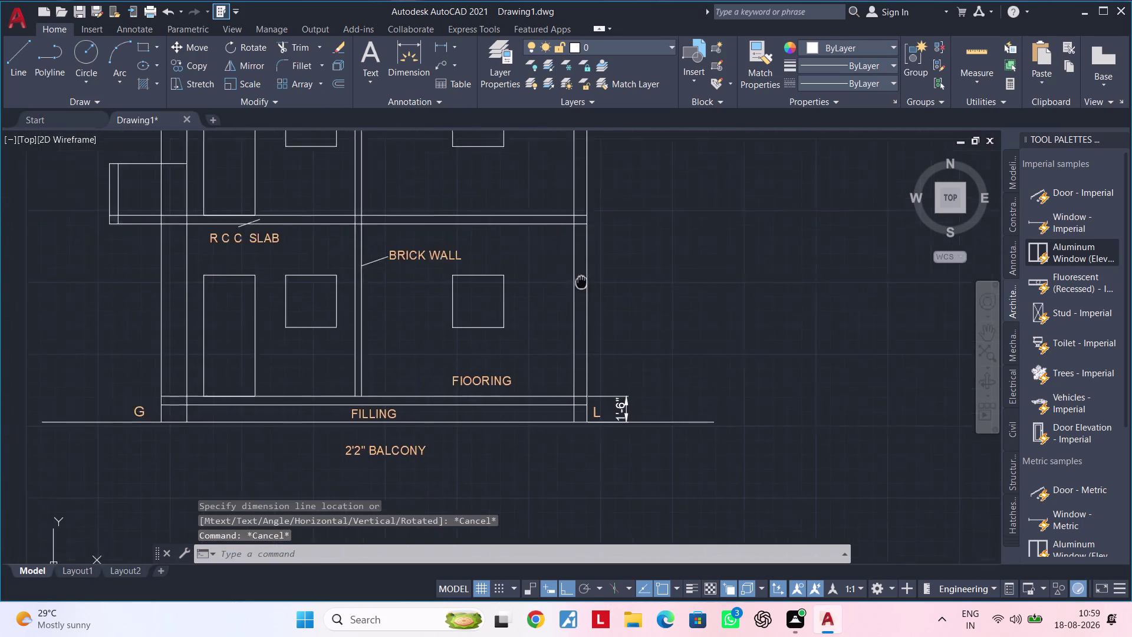
middle_drag(581, 282, 658, 318)
click(639, 256)
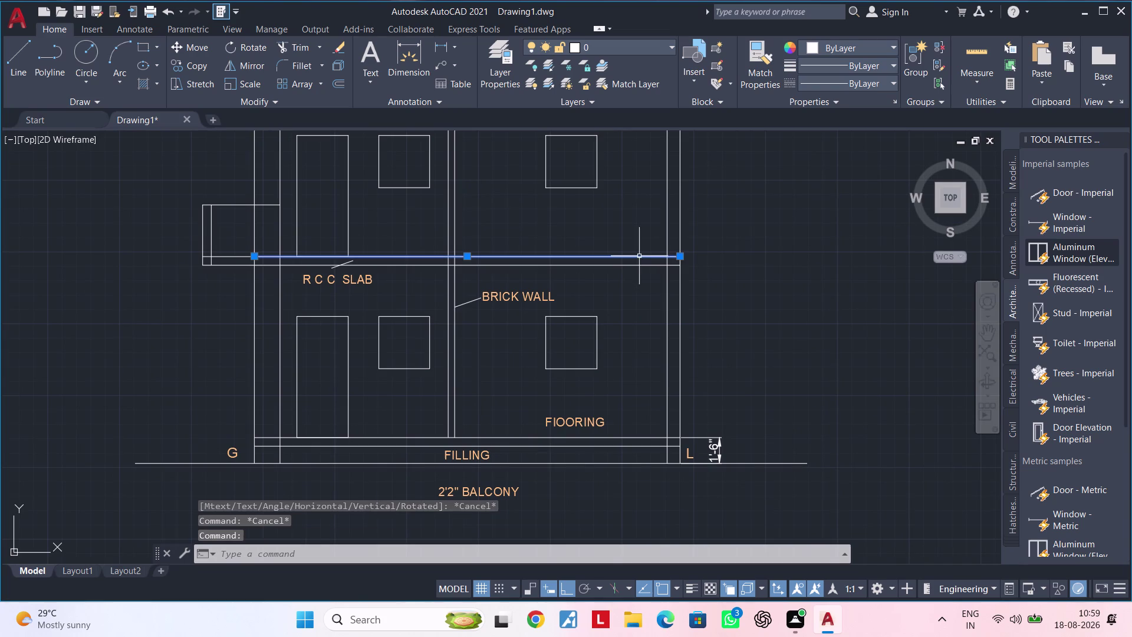
Delete the selected ground-floor slab line.
key(Delete)
middle_drag(628, 297, 683, 287)
key(Escape)
key(Escape)
Offset the ground-floor slab line 6" to show slab thickness.
text(O)
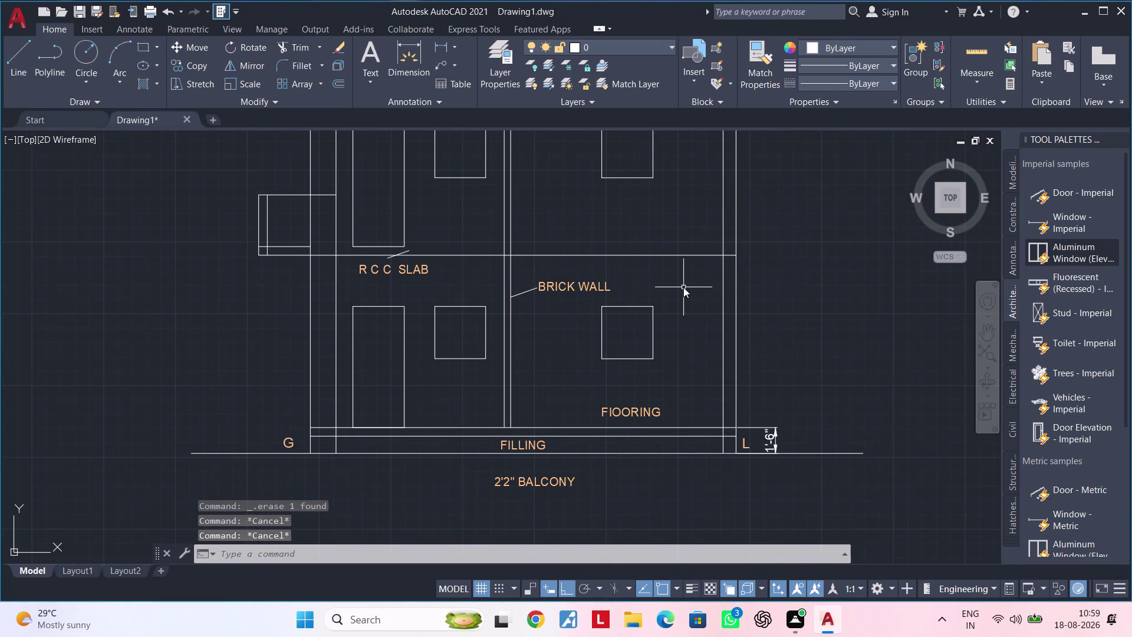
text(F 6")
key(Return)
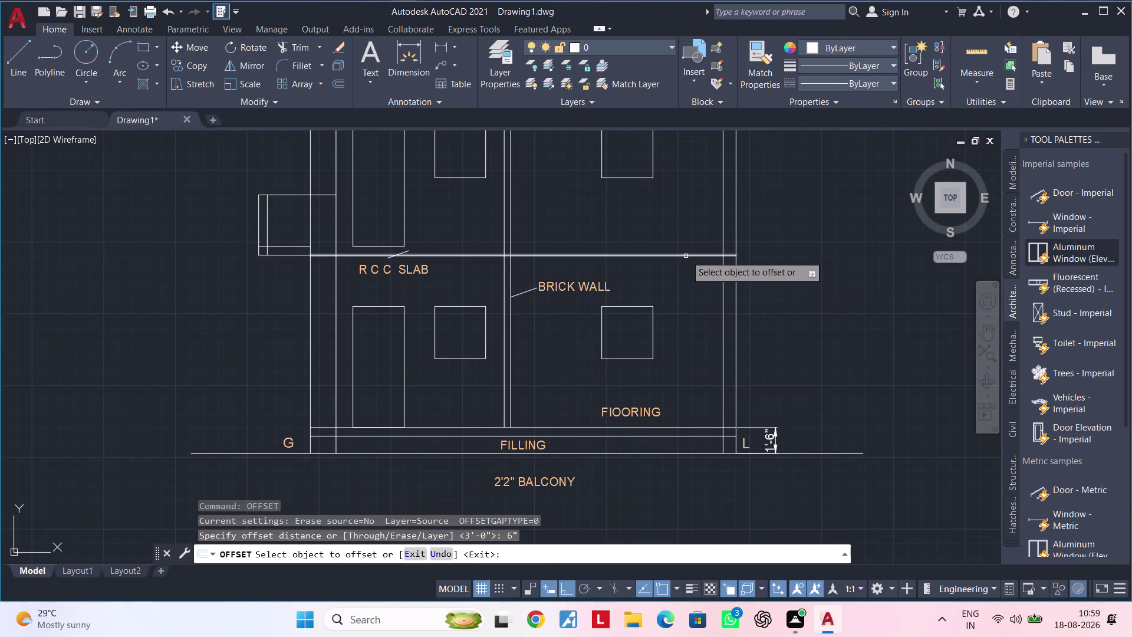
click(686, 255)
click(686, 281)
middle_drag(685, 288, 684, 378)
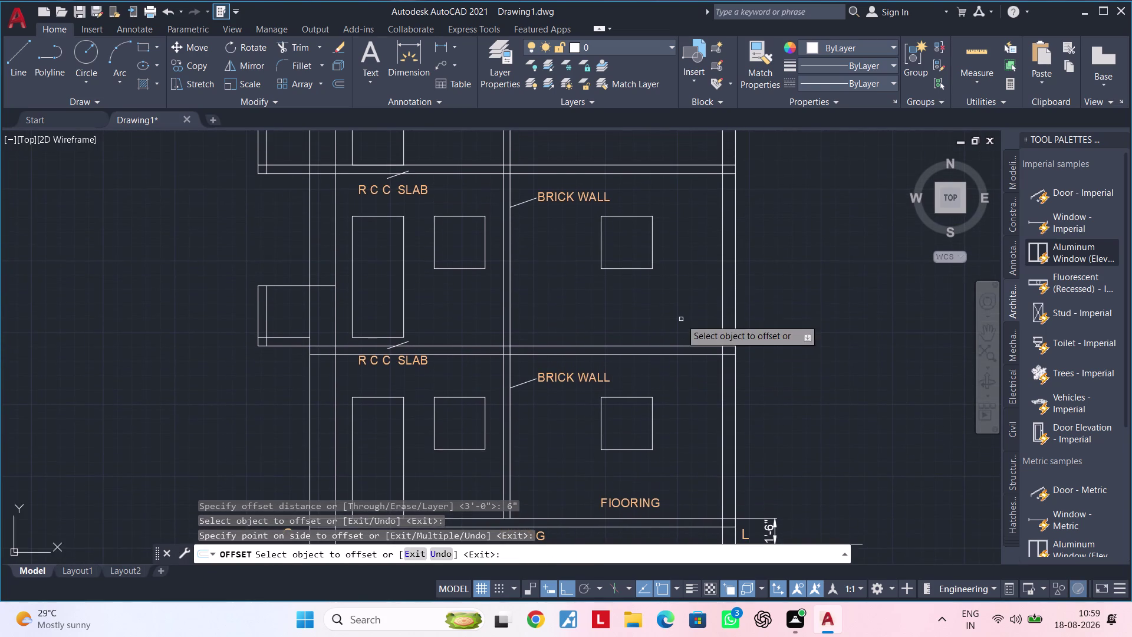
middle_drag(670, 286, 670, 324)
key(Escape)
key(Escape)
key(Escape)
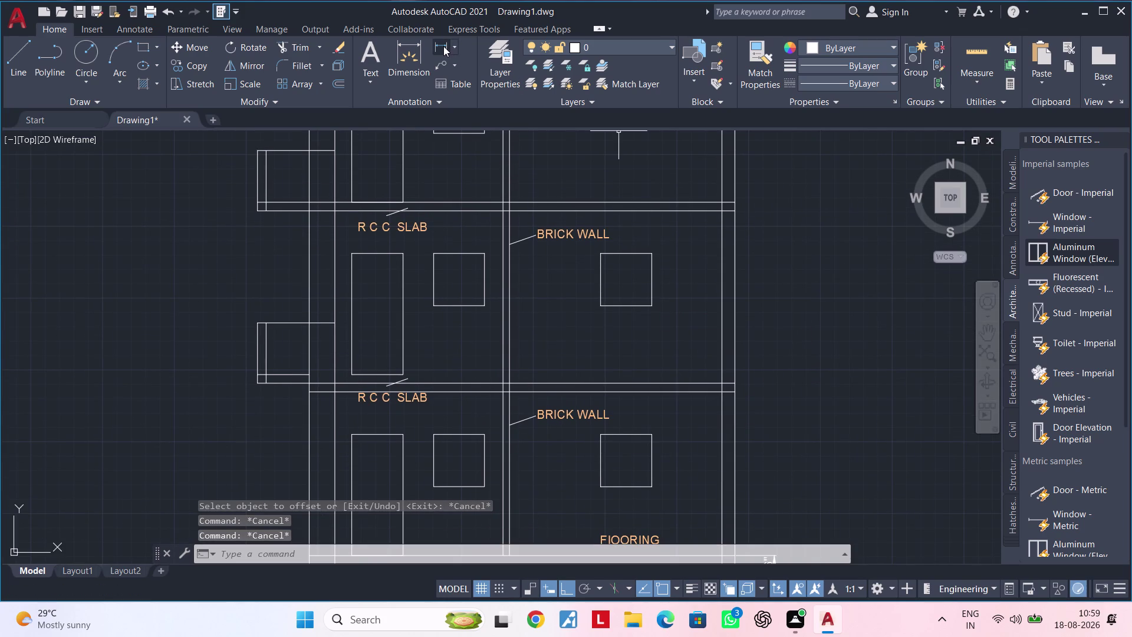
Start a linear dimension between two slabs, then cancel it.
click(444, 46)
click(722, 381)
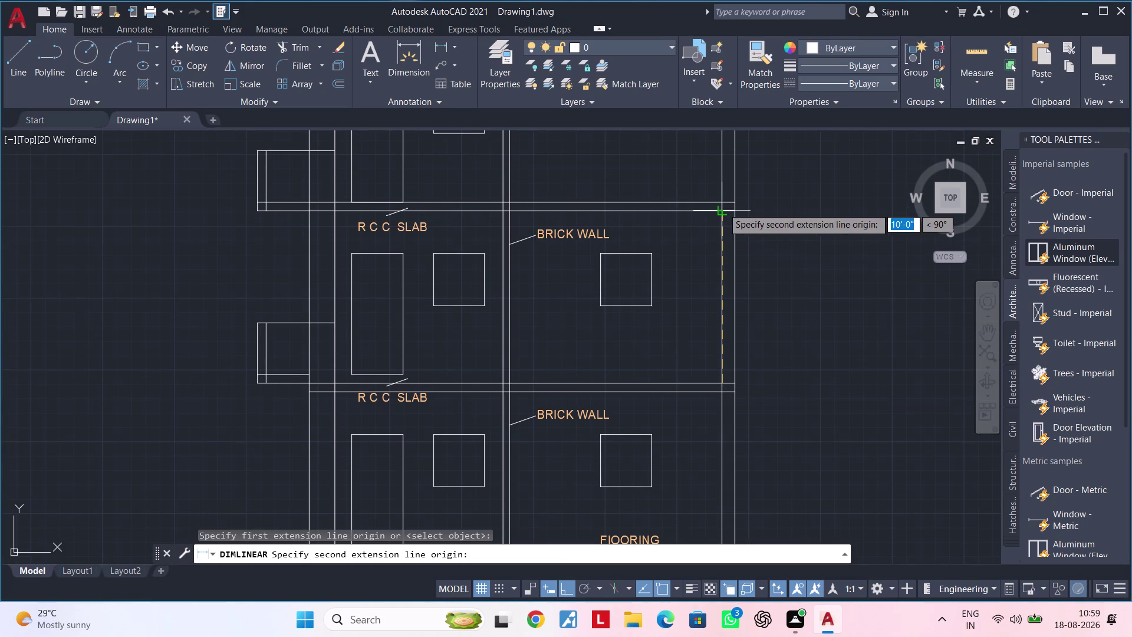
click(723, 207)
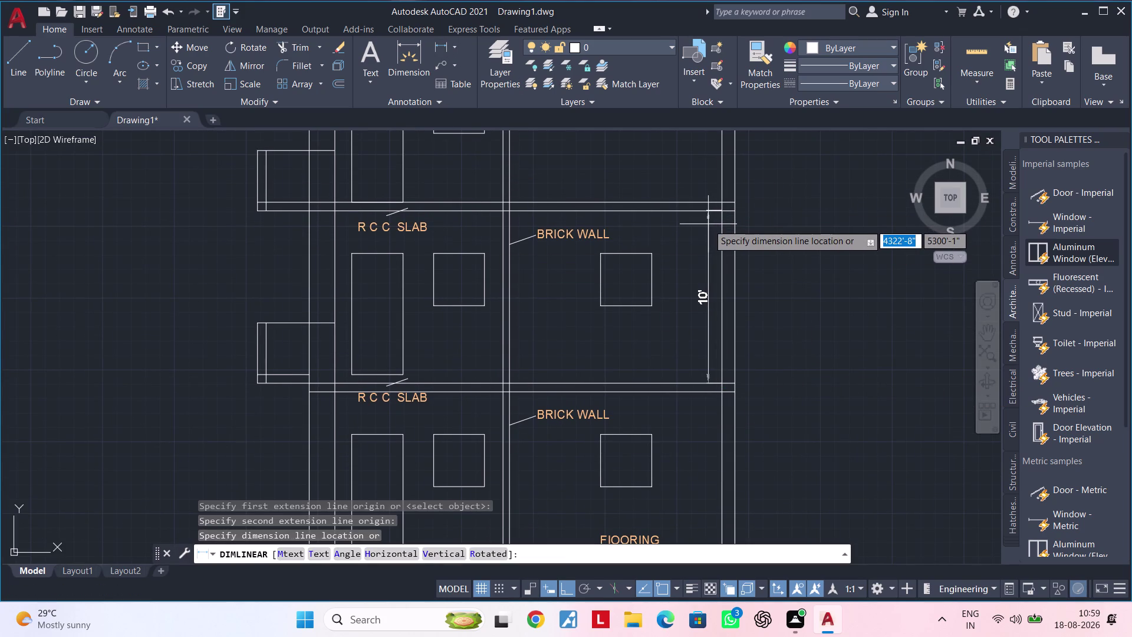
scroll(down, 3)
middle_drag(699, 241, 699, 276)
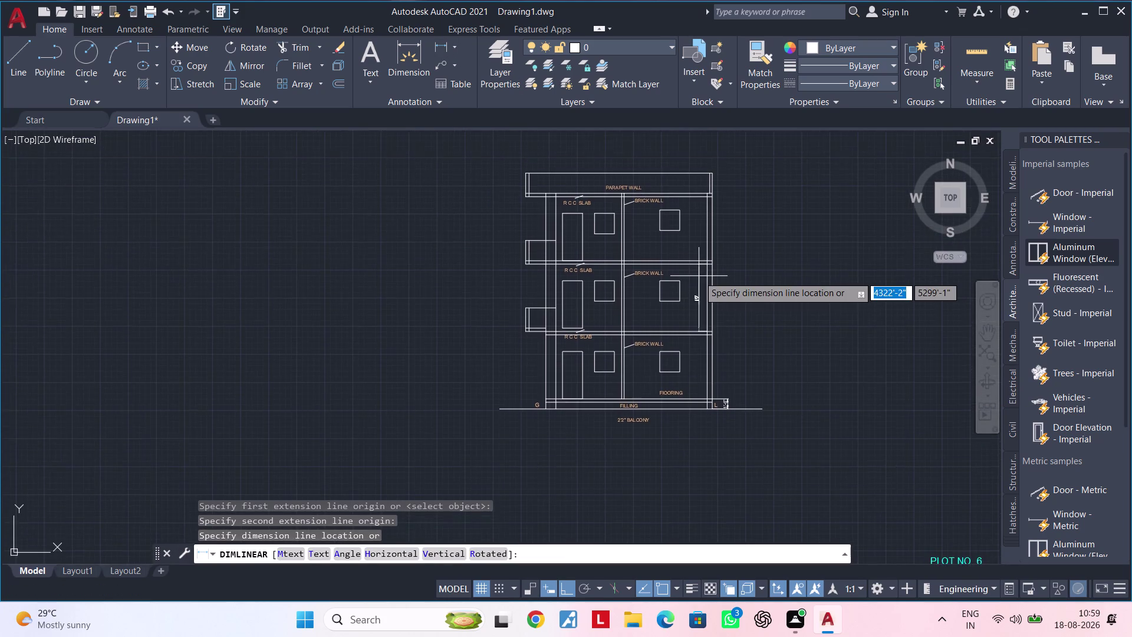
scroll(up, 3)
key(Escape)
key(Escape)
middle_drag(692, 278, 694, 346)
key(Escape)
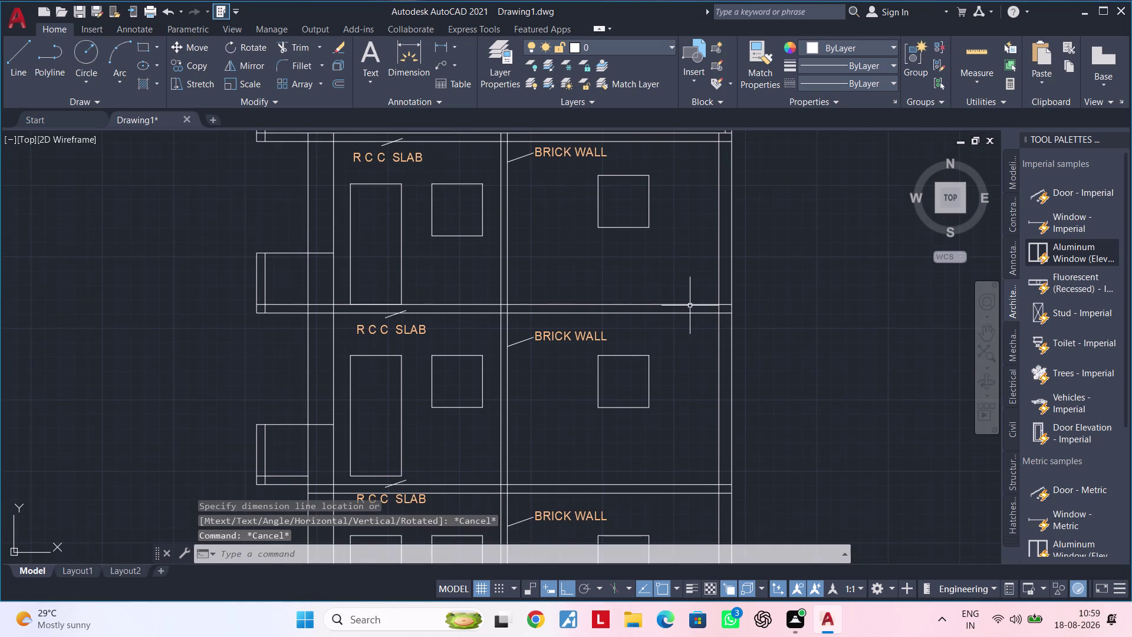
Delete the middle slab line.
click(690, 306)
key(Delete)
key(Escape)
key(Escape)
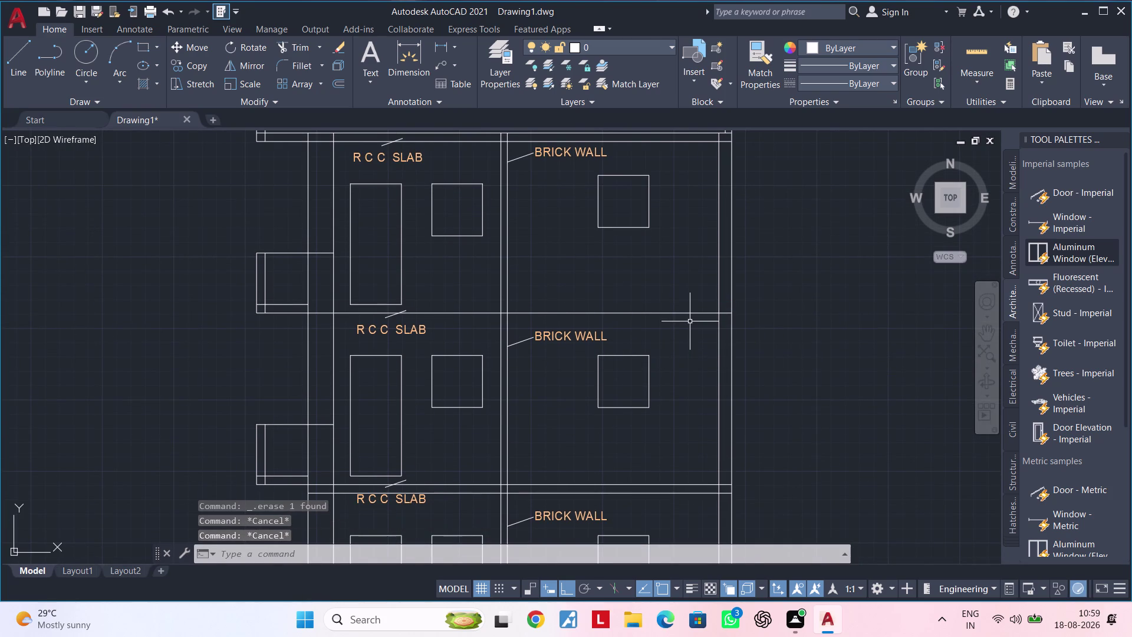
Offset the middle slab line 6" to its chosen side.
text(OF 6")
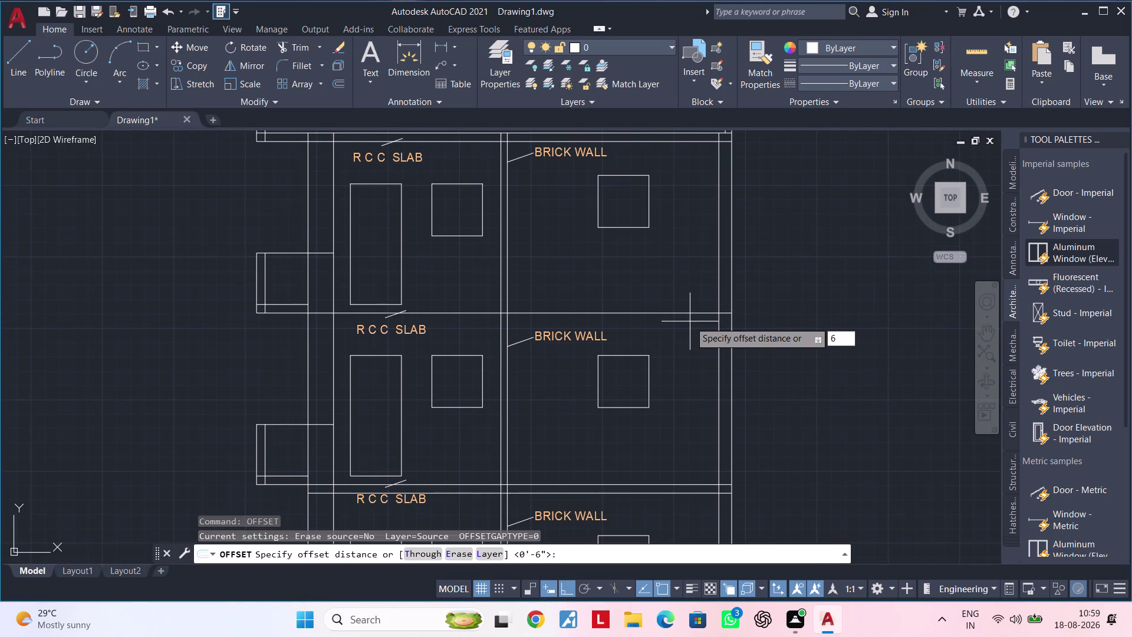
key(Return)
click(687, 314)
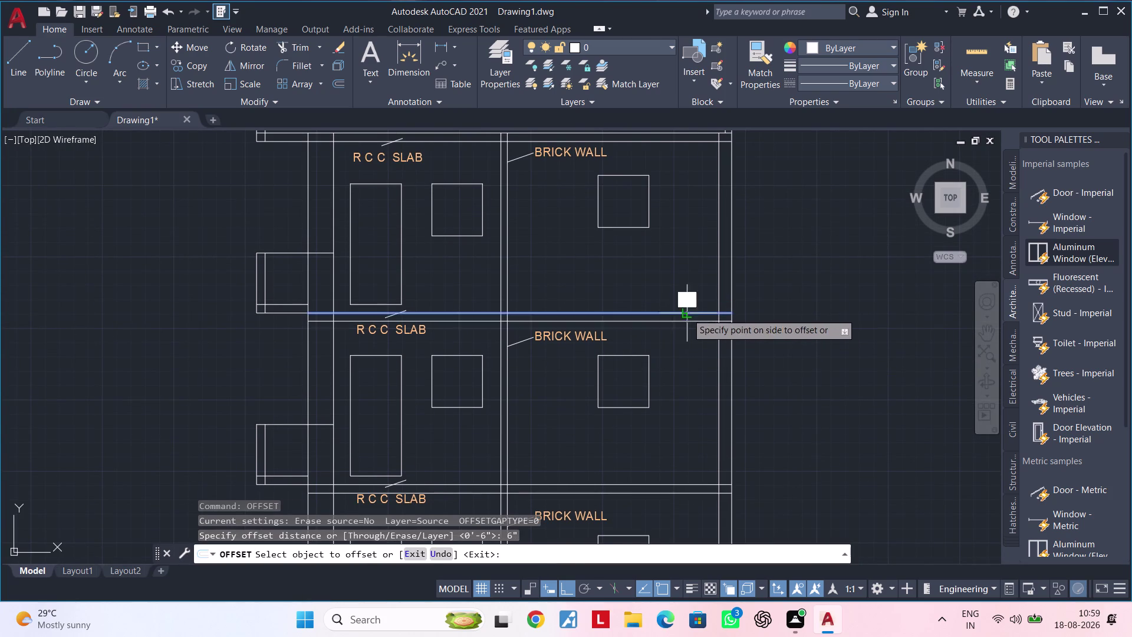
click(696, 352)
middle_drag(696, 352, 692, 389)
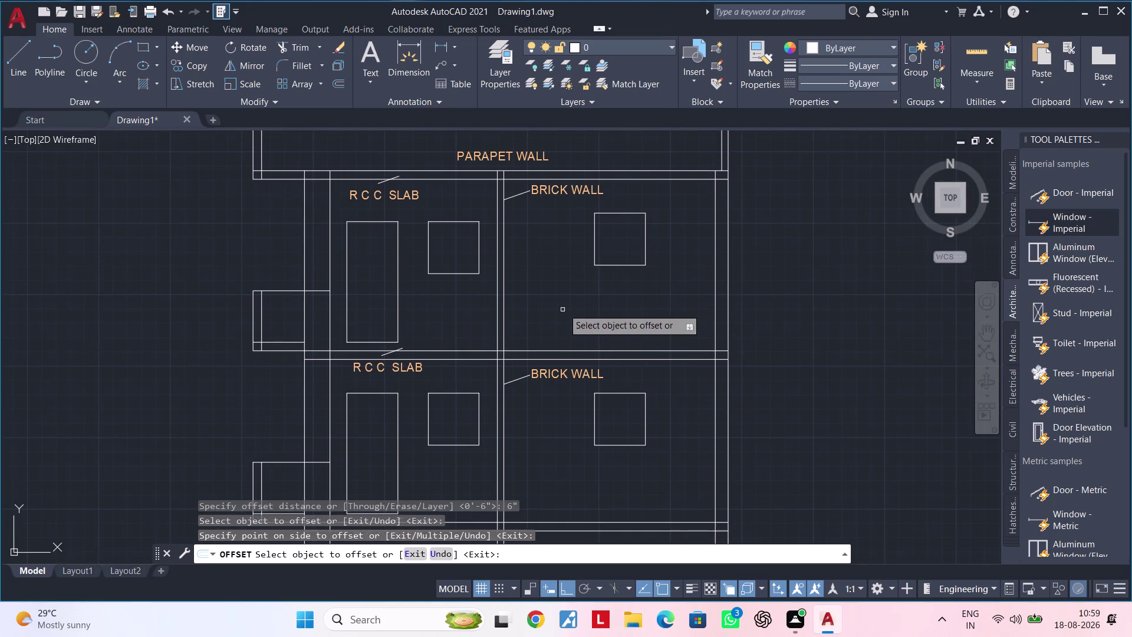
middle_drag(597, 291, 547, 363)
key(Escape)
key(Escape)
key(Escape)
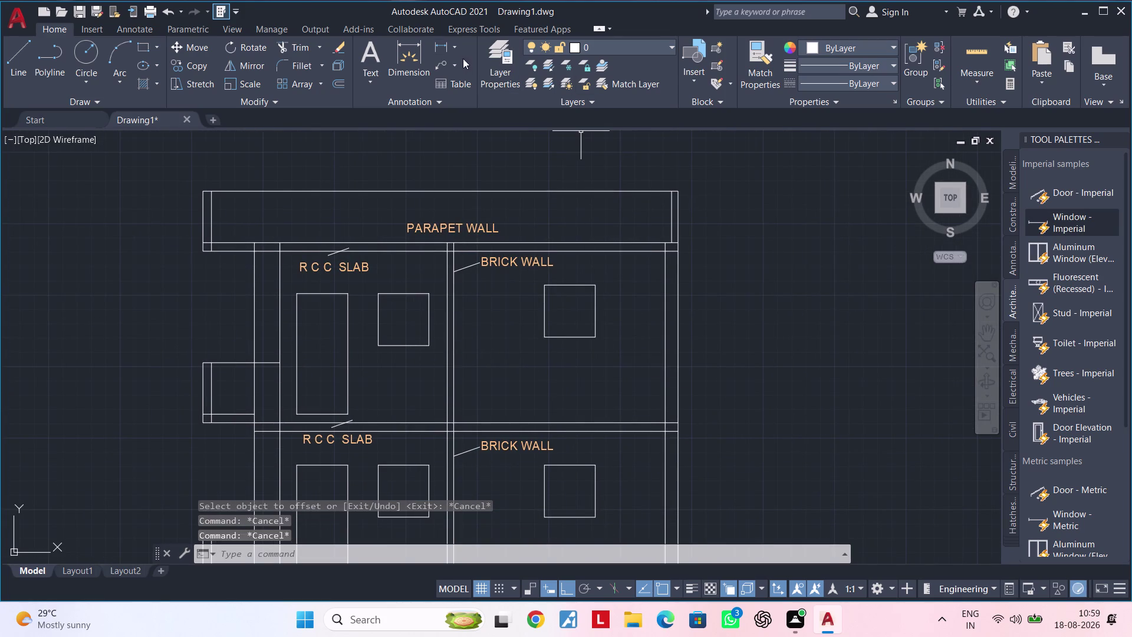
Start another linear dimension, then cancel it.
click(443, 45)
click(666, 422)
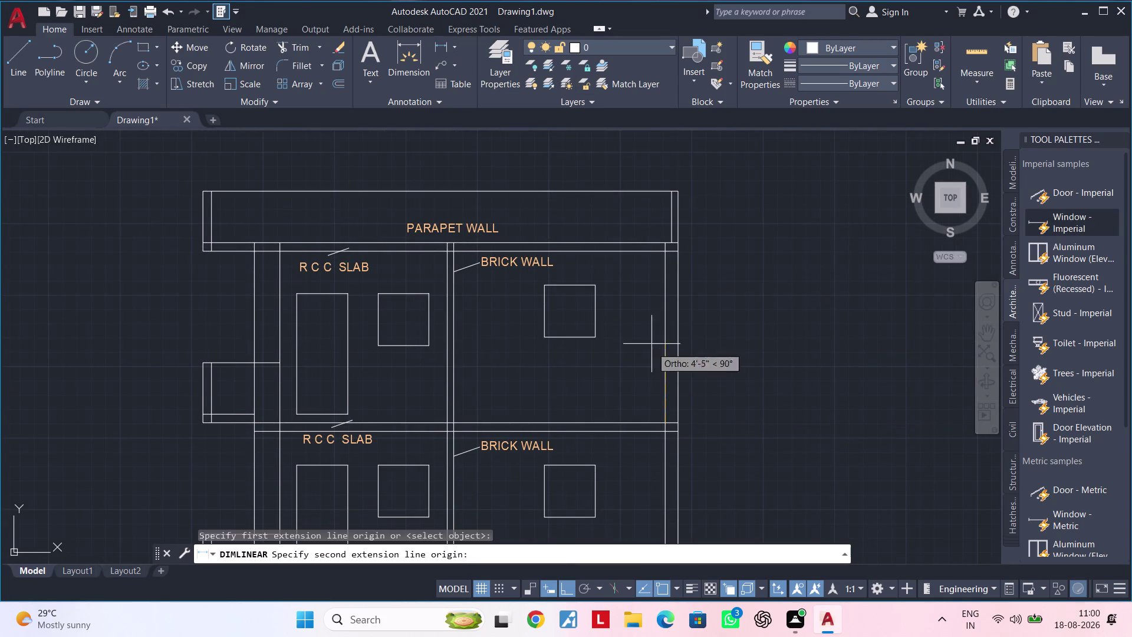
click(666, 255)
key(Escape)
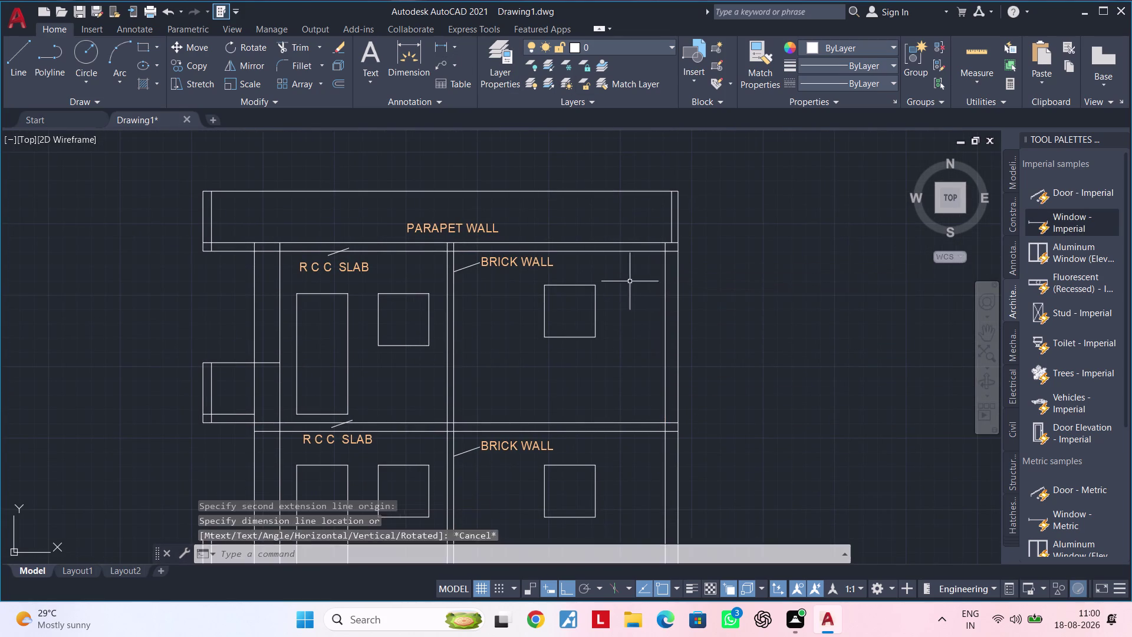
key(Escape)
Select the parapet wall's bottom line.
middle_drag(617, 281, 654, 298)
key(Escape)
click(655, 260)
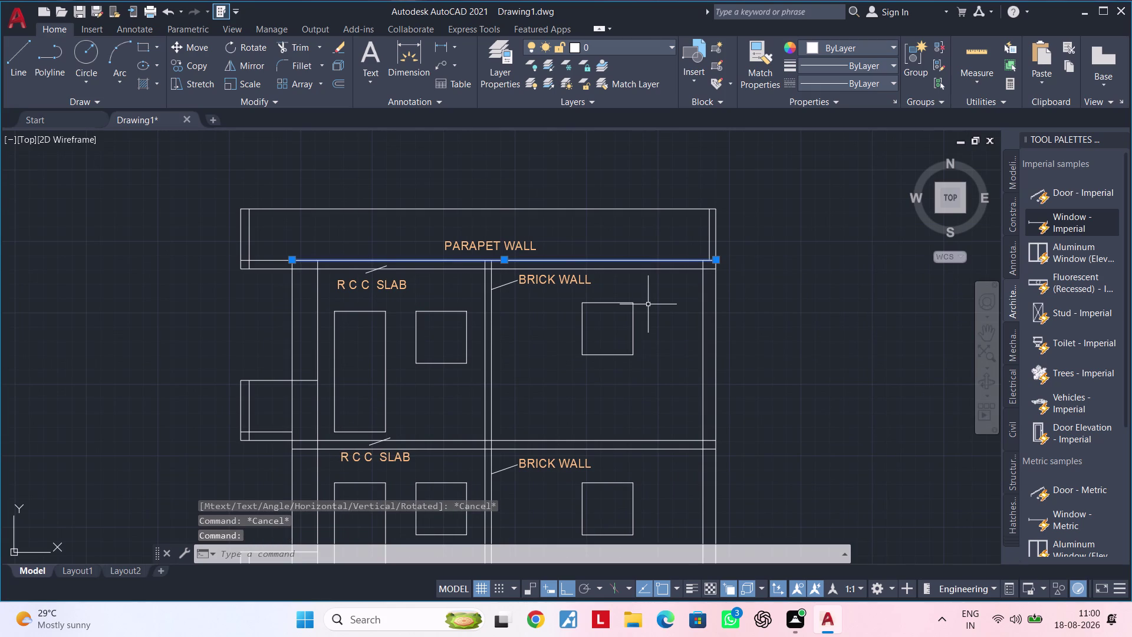
Offset the parapet's base line 6" downward.
key(Delete)
text(OF)
key(space)
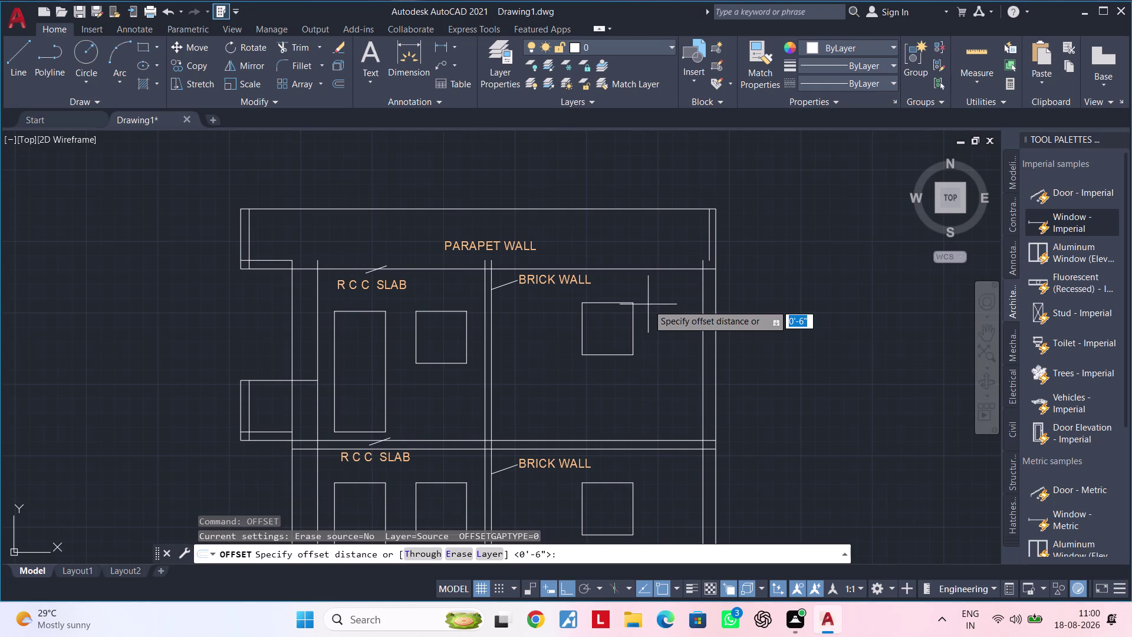
text(6")
key(Return)
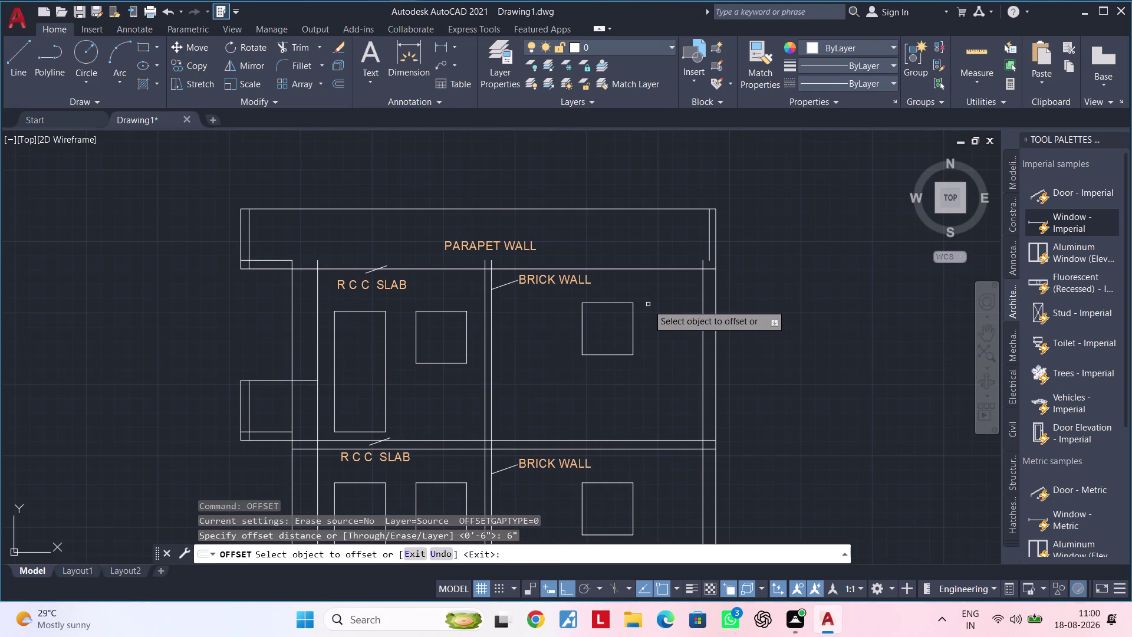
click(659, 268)
click(670, 295)
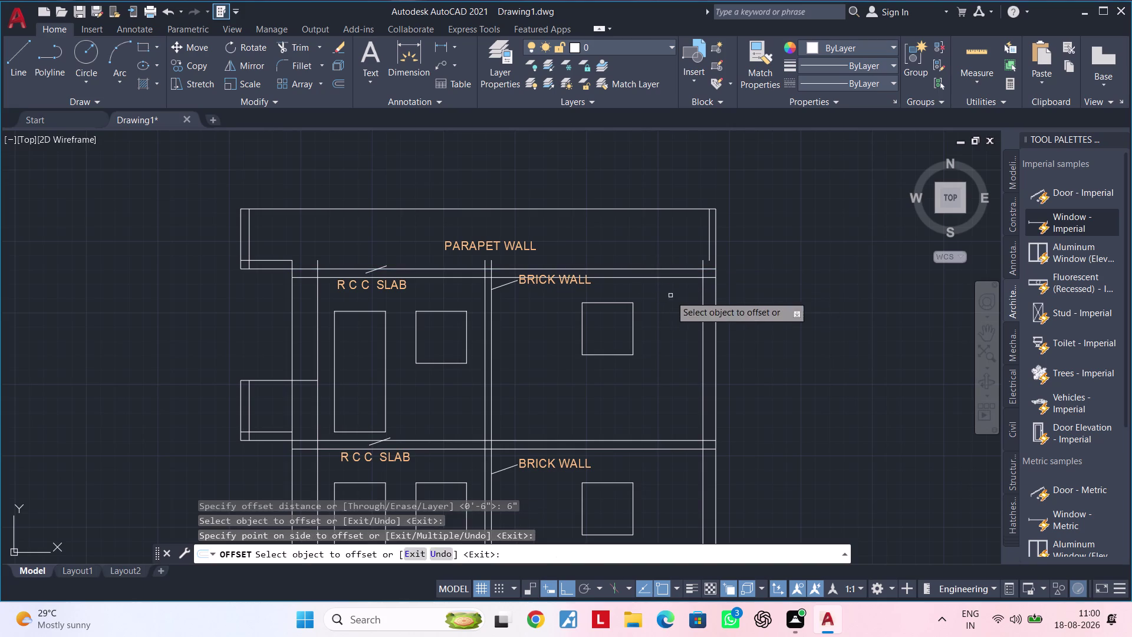
key(Escape)
key(Escape)
key(Escape)
Trim the overhanging line ends near the parapet.
key(t)
text(R)
key(space)
scroll(up, 3)
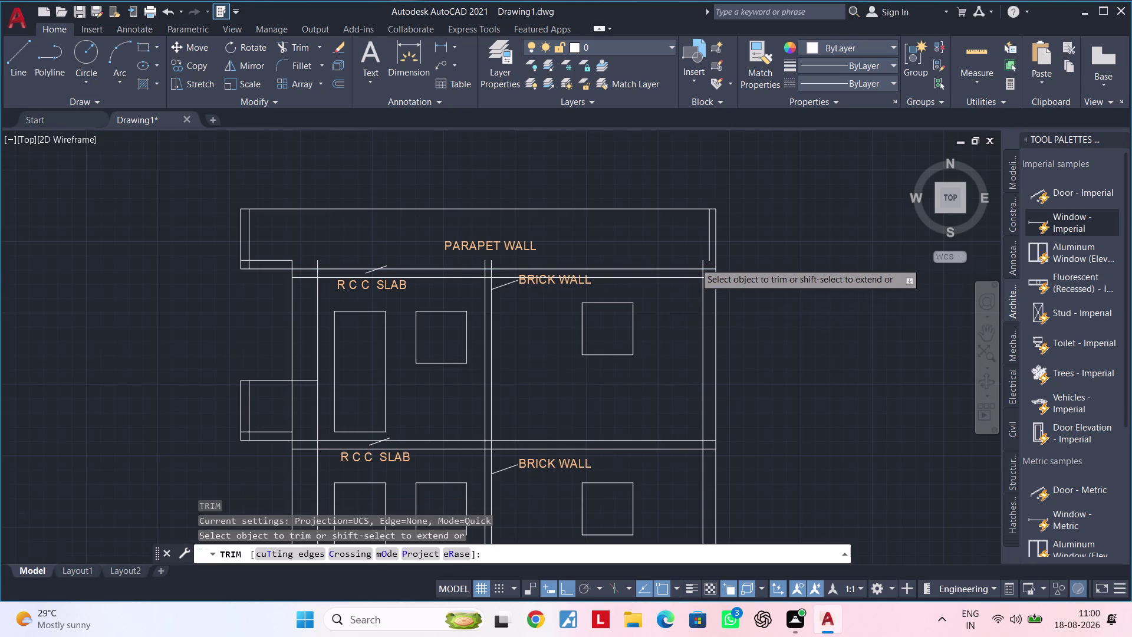
click(708, 262)
middle_drag(635, 261, 775, 244)
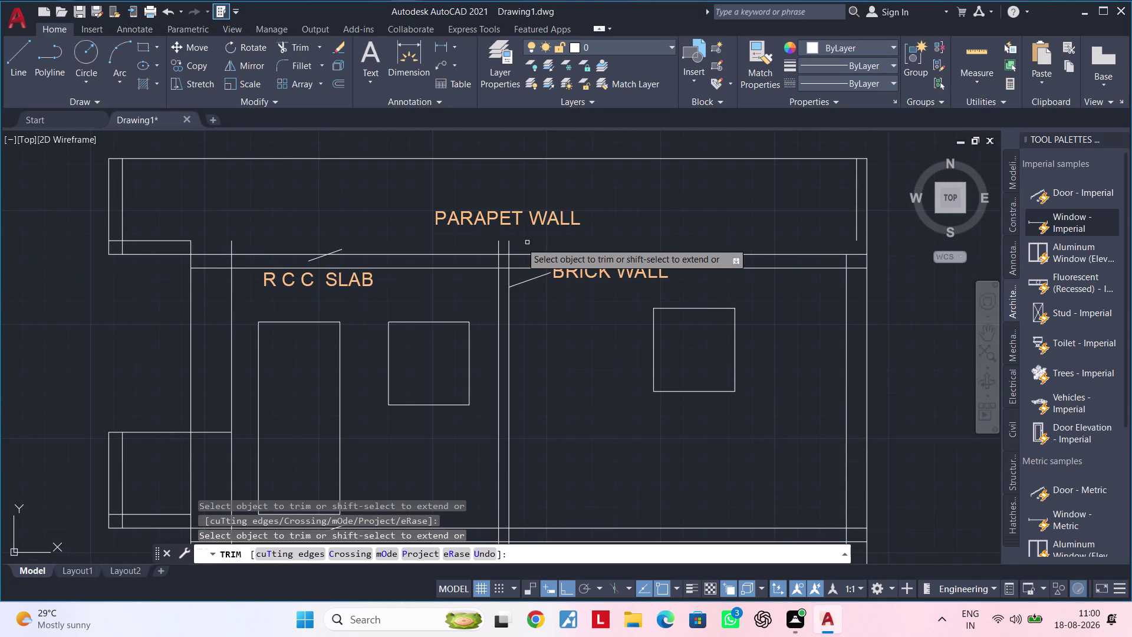
click(500, 245)
click(509, 245)
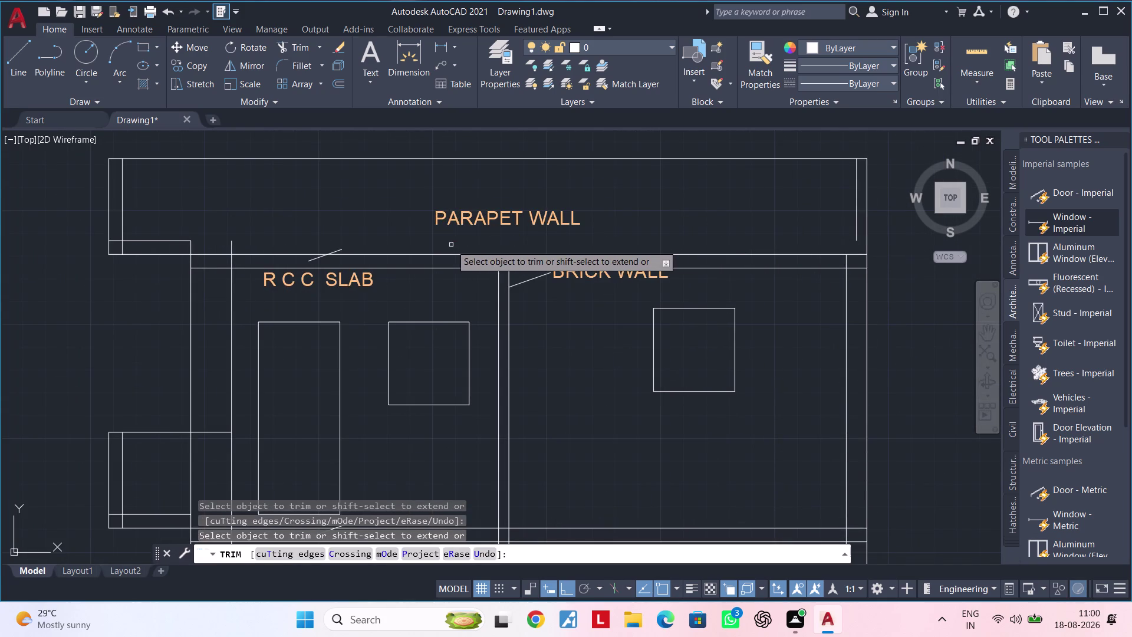
Trim the new line's left overhang at the parapet's left side.
middle_drag(523, 245, 650, 246)
click(360, 244)
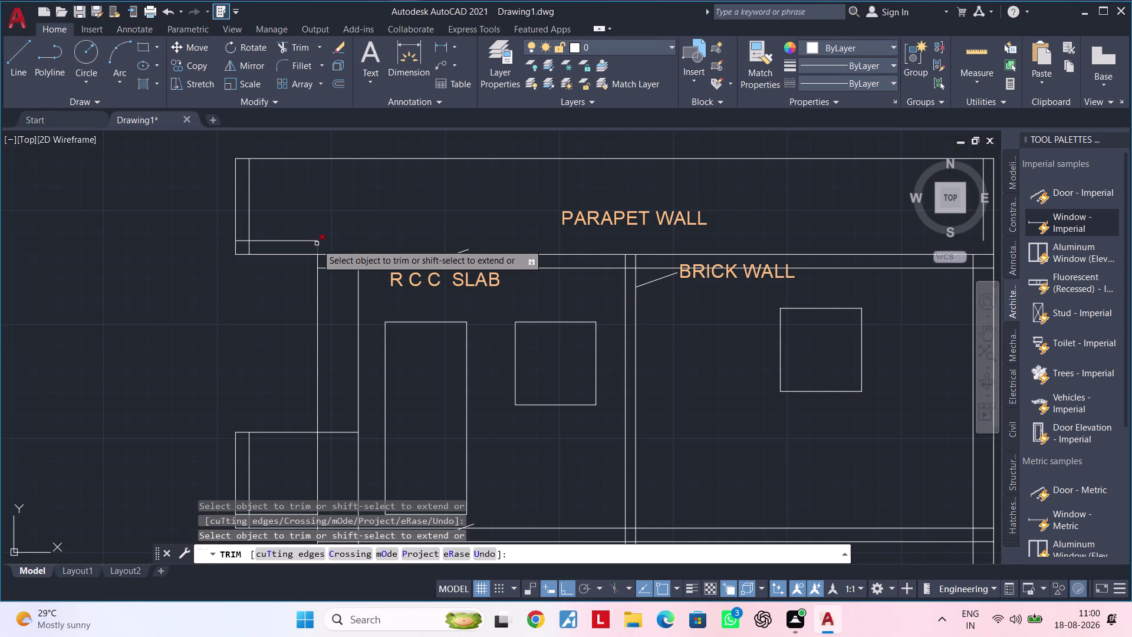
click(316, 243)
middle_drag(374, 242, 311, 247)
key(Escape)
key(Escape)
middle_drag(365, 234, 320, 246)
key(Escape)
key(Escape)
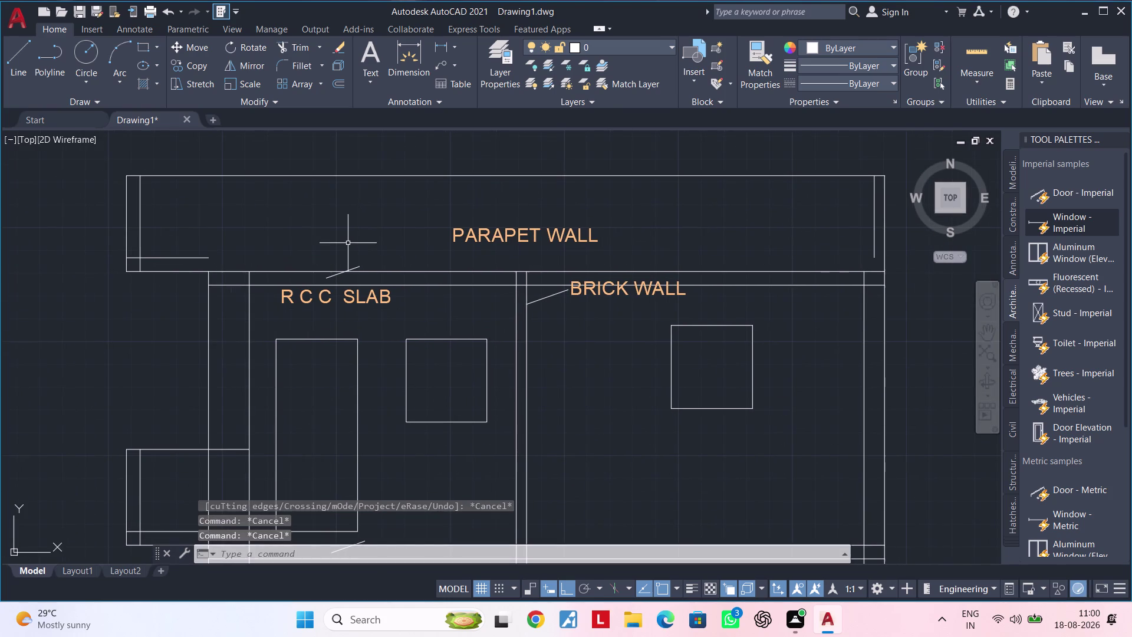
Offset the slab top line 3' upward to mark the parapet top.
text(OF 3')
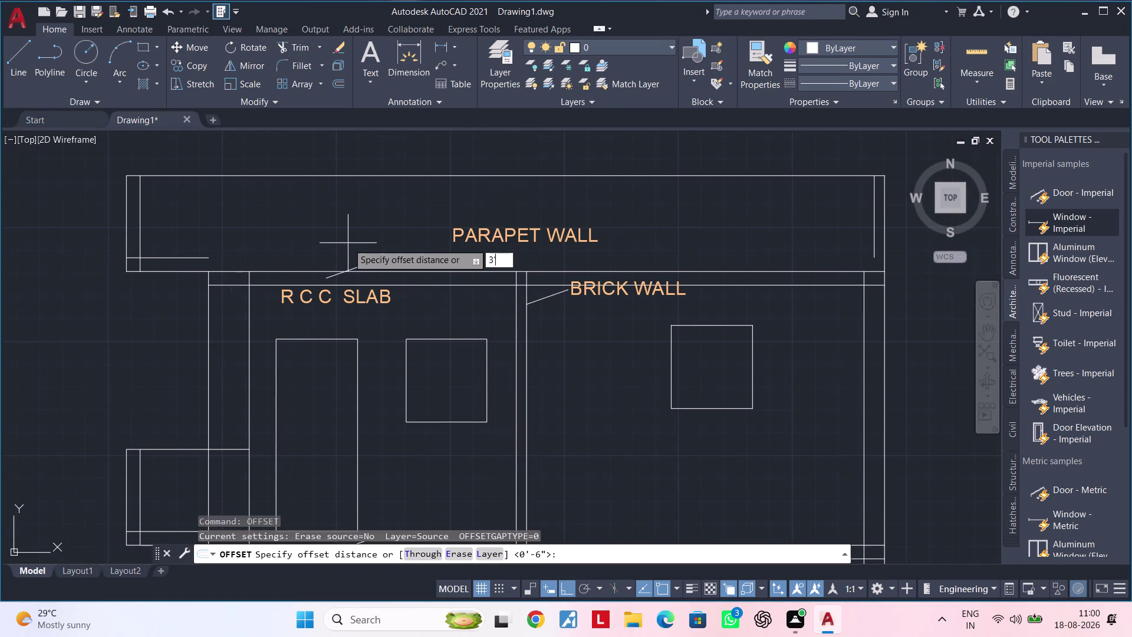
key(Return)
click(797, 270)
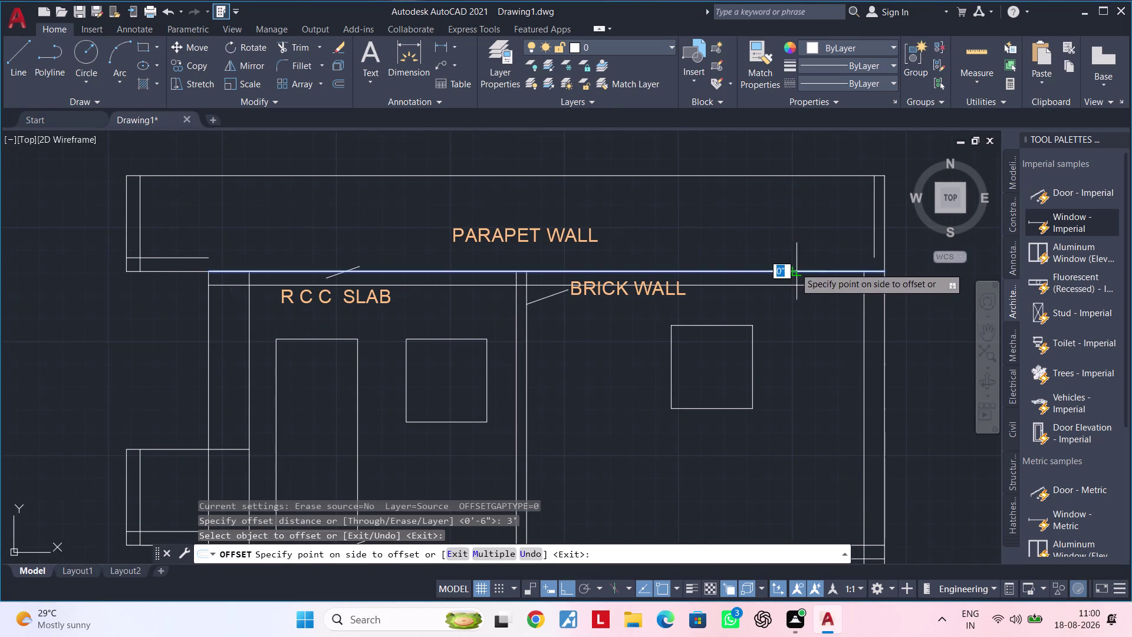
click(654, 197)
middle_drag(670, 200, 533, 220)
key(Escape)
key(Escape)
key(Escape)
key(Escape)
key(Escape)
key(Escape)
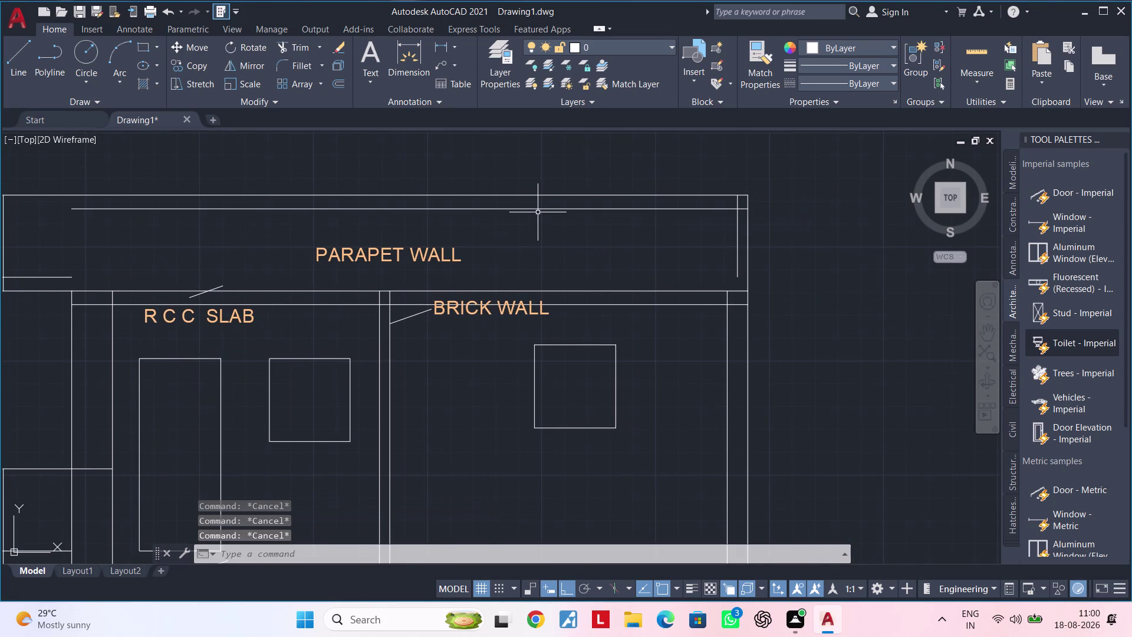
key(Escape)
key(Escape)
key(Escape)
key(Escape)
key(Escape)
Trim the new line's right end where it overhangs past the parapet.
text(TR)
key(Escape)
key(Escape)
text(TR)
key(space)
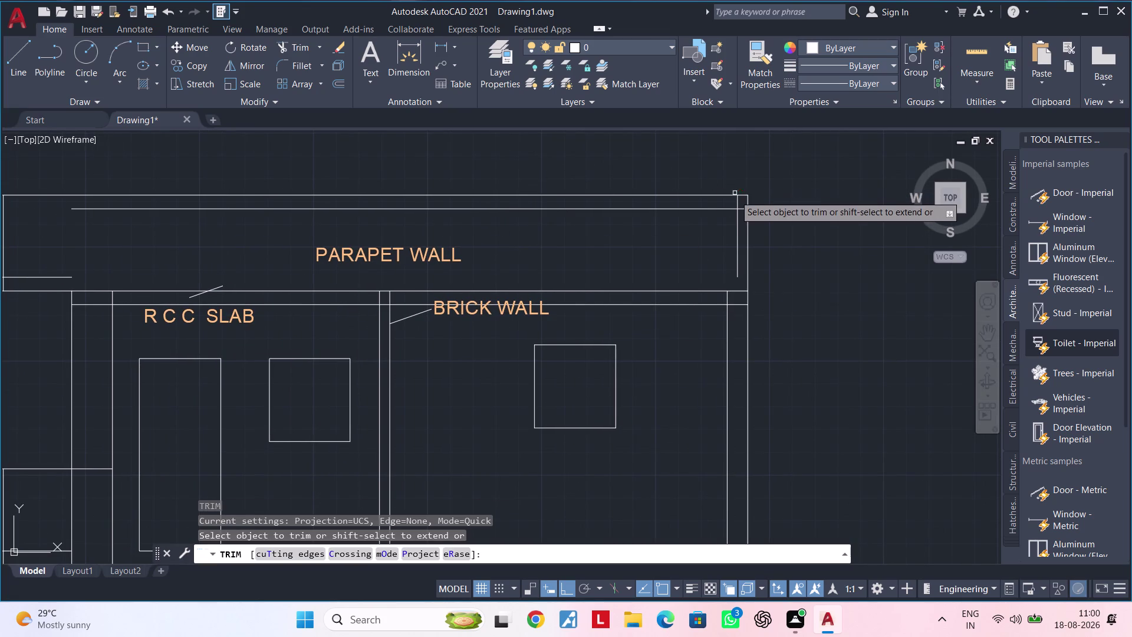
click(735, 201)
click(741, 193)
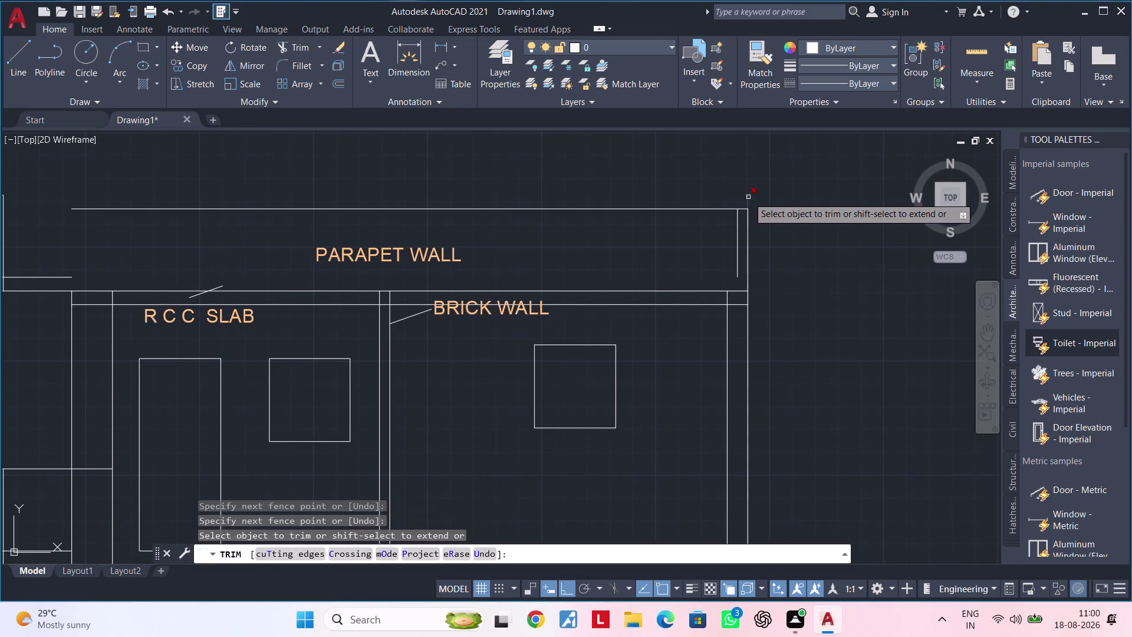
click(748, 197)
middle_drag(645, 198, 803, 189)
middle_drag(581, 183, 753, 179)
key(Escape)
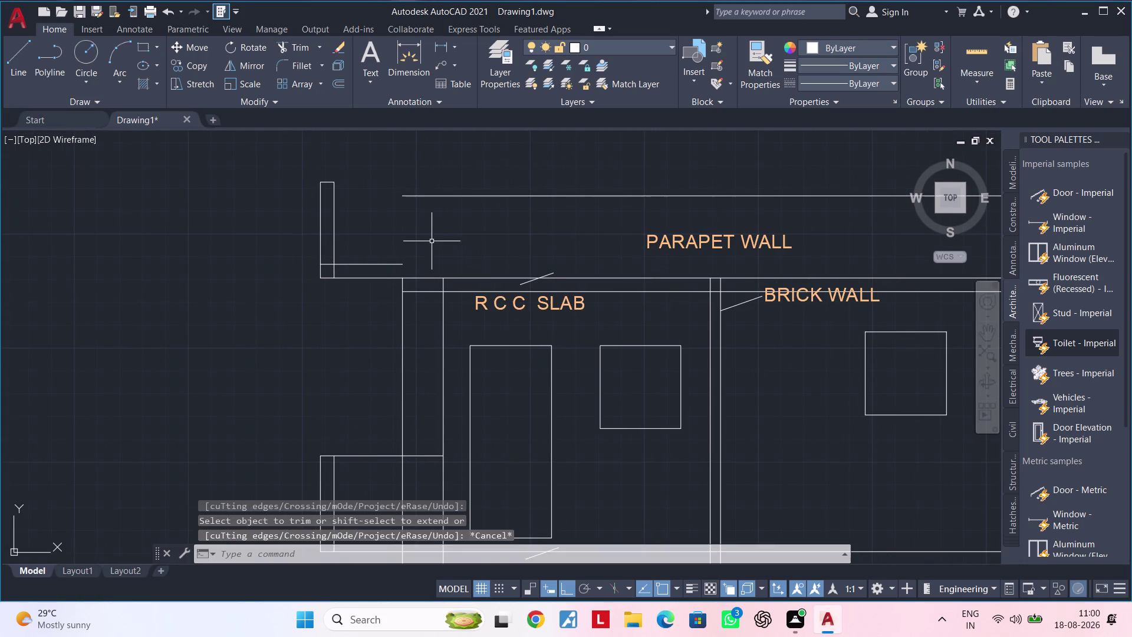
key(Escape)
Extend the 3' parapet-top line to the parapet's left and right sides.
key(e)
key(x)
key(space)
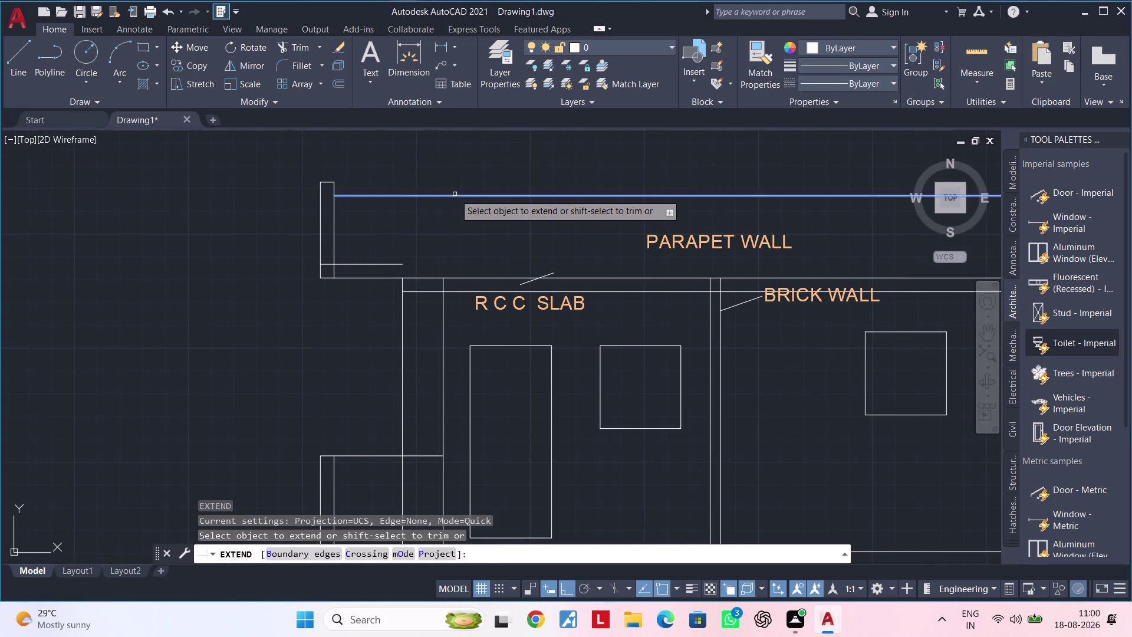
click(454, 195)
click(435, 194)
middle_drag(450, 219, 314, 230)
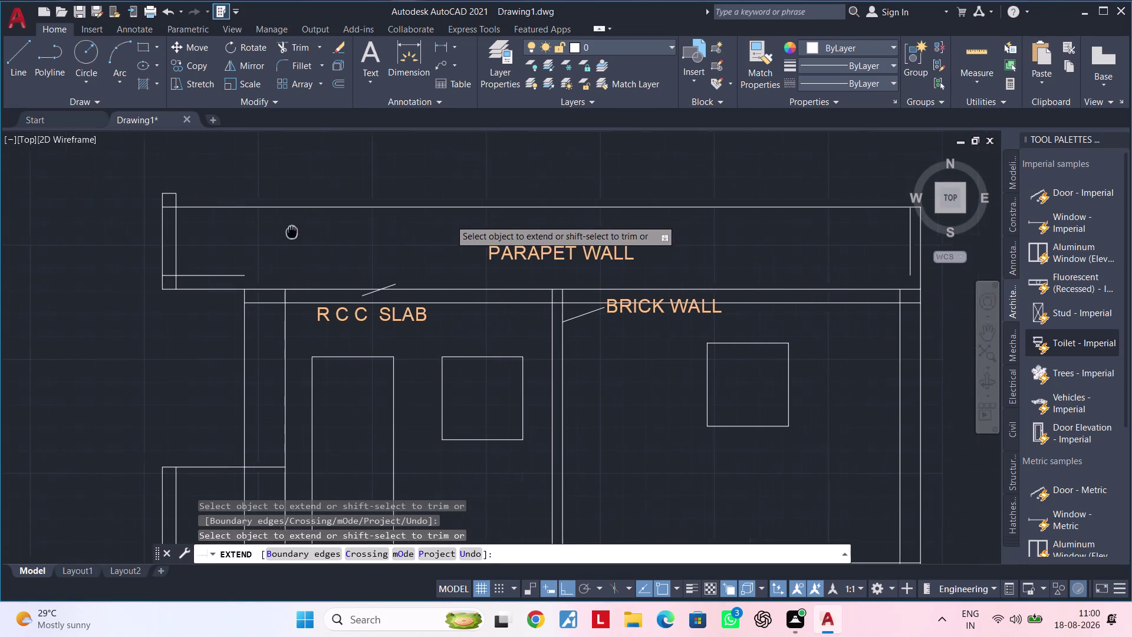
middle_drag(314, 231, 288, 231)
middle_drag(771, 220, 650, 228)
click(787, 251)
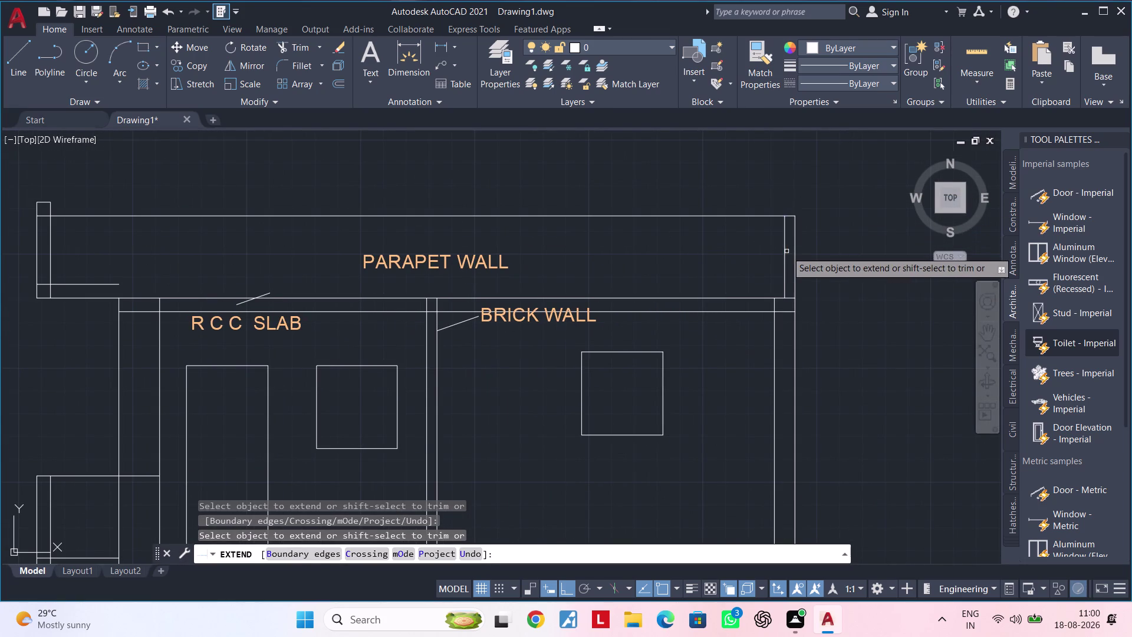
middle_drag(726, 261, 948, 225)
key(Escape)
middle_drag(356, 233, 496, 233)
key(Escape)
key(Escape)
key(Escape)
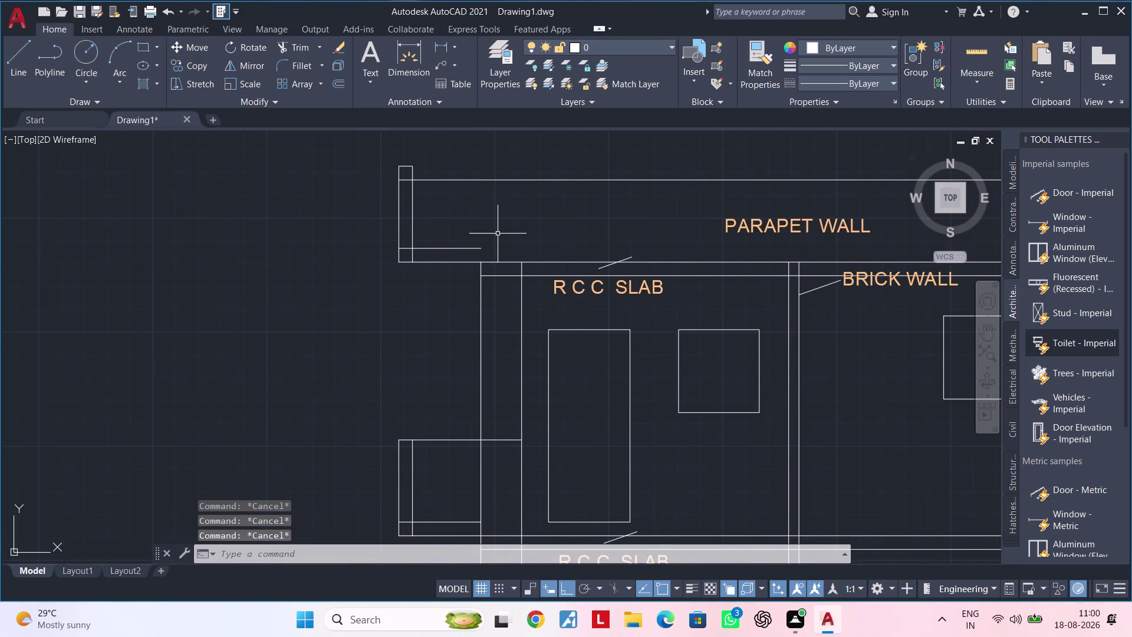
scroll(down, 3)
middle_drag(514, 234, 386, 246)
key(Escape)
key(t)
key(r)
key(space)
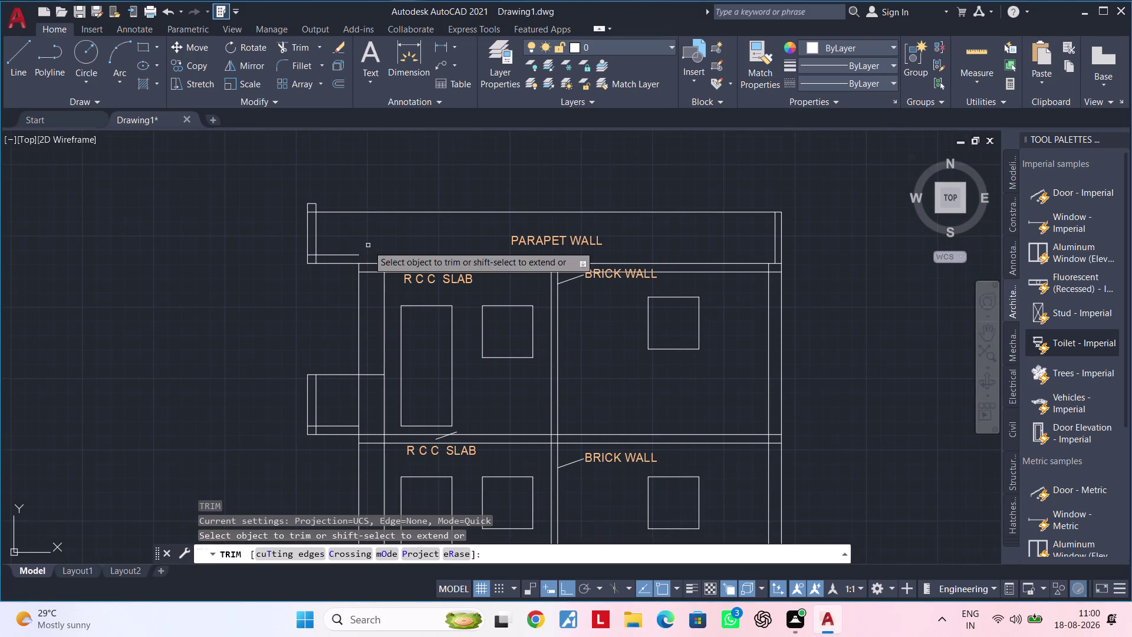
Trim the extra inner line and the line ends at the parapet's left corner.
click(345, 256)
scroll(up, 3)
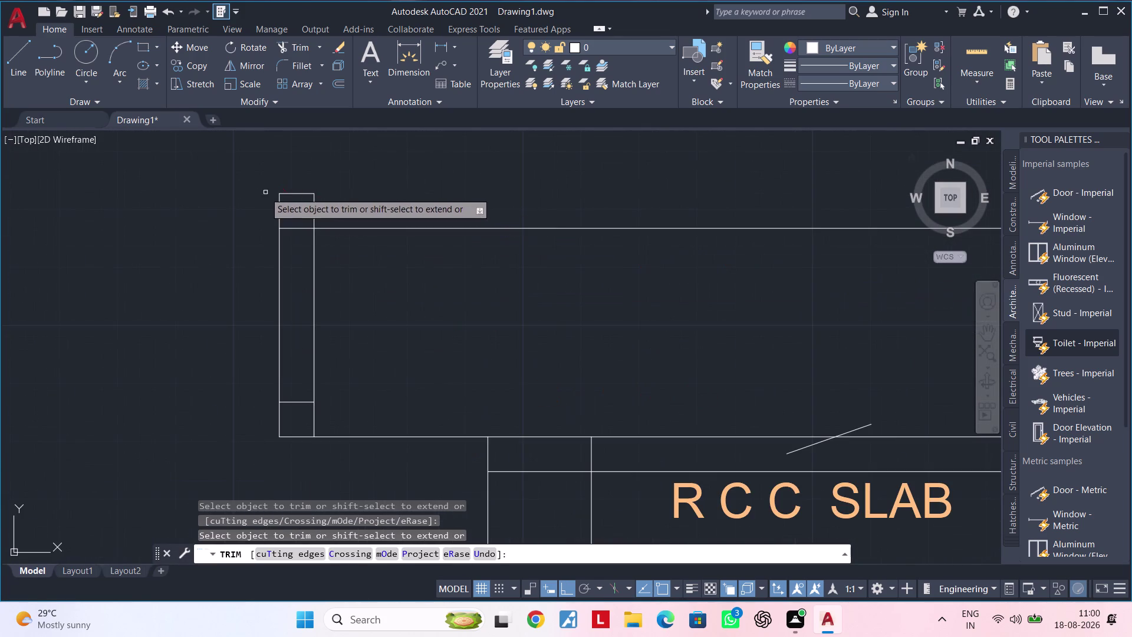
drag(250, 195, 385, 195)
click(302, 194)
scroll(down, 3)
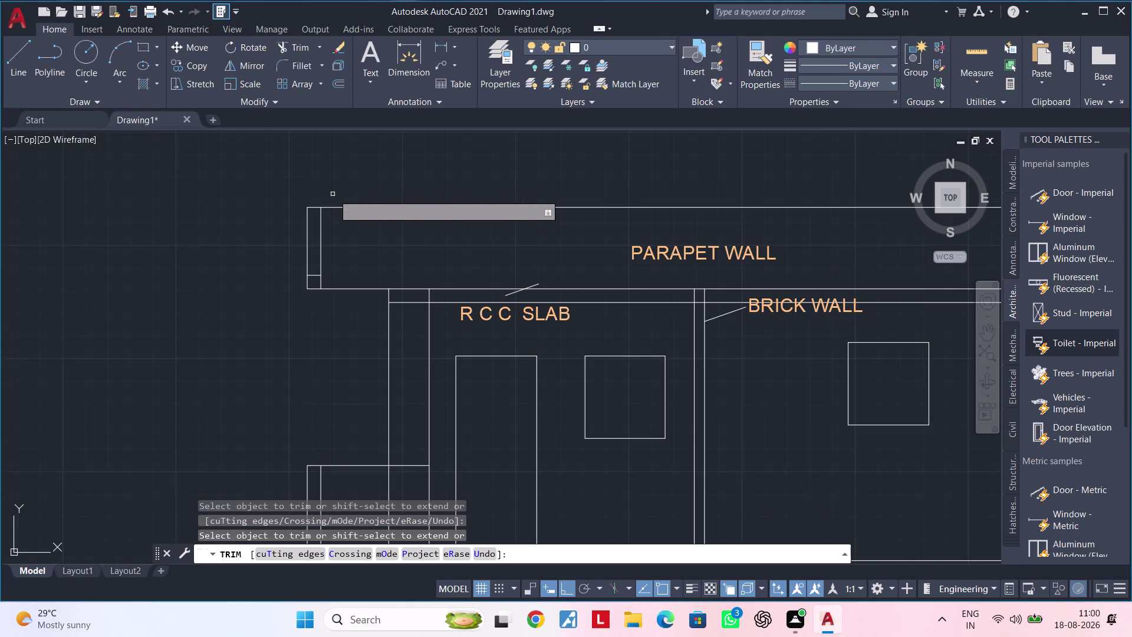
scroll(down, 3)
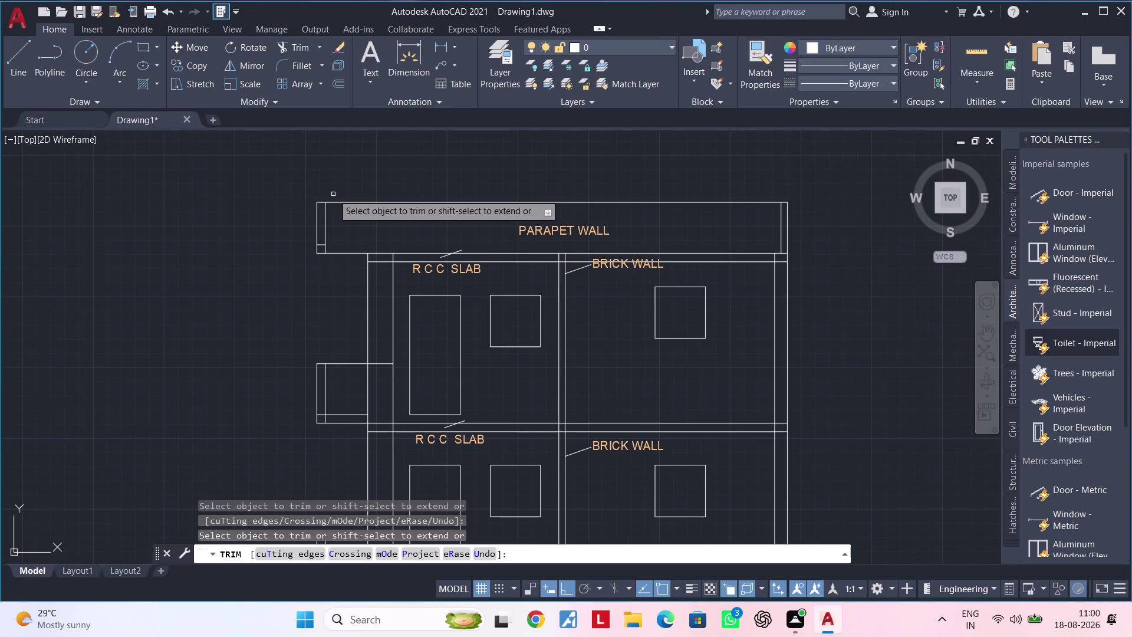
middle_drag(347, 218, 359, 182)
scroll(up, 3)
middle_drag(371, 206, 373, 234)
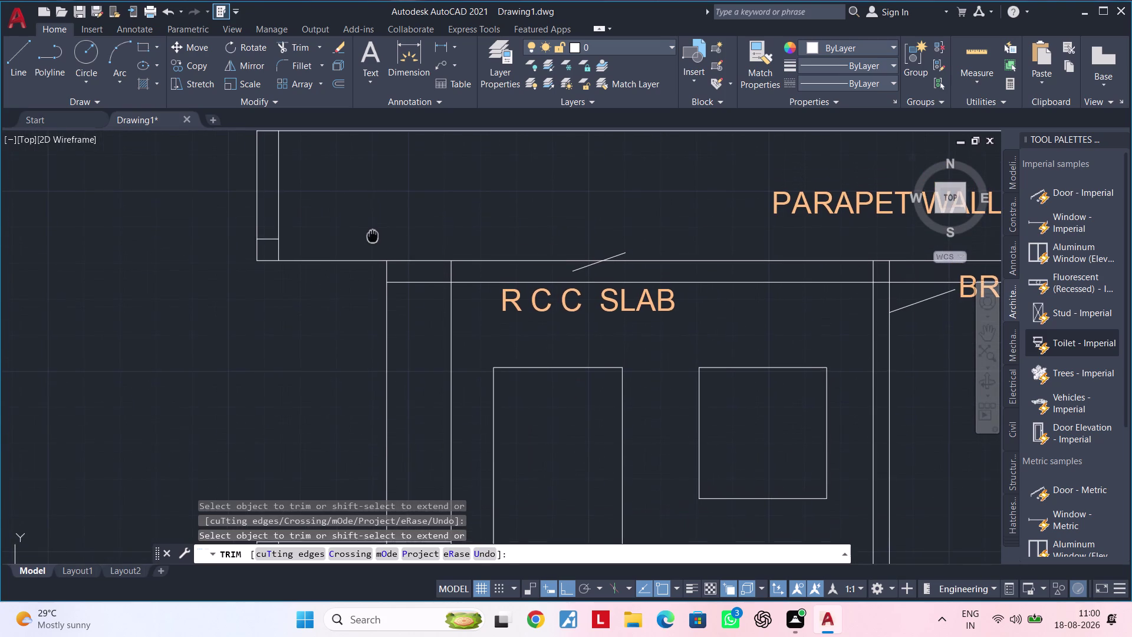
middle_drag(373, 234, 373, 234)
key(Escape)
key(Escape)
Move the lines at the parapet's left end, including the base line, downward.
drag(335, 214, 318, 220)
double_click(242, 228)
middle_drag(479, 215, 435, 211)
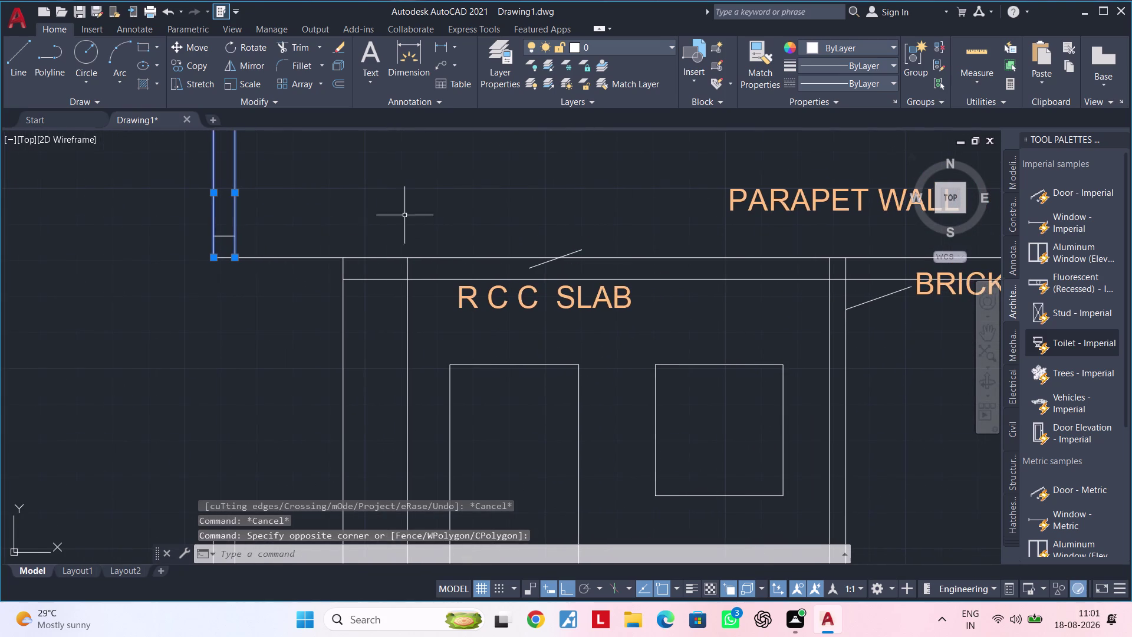
click(318, 257)
text(M)
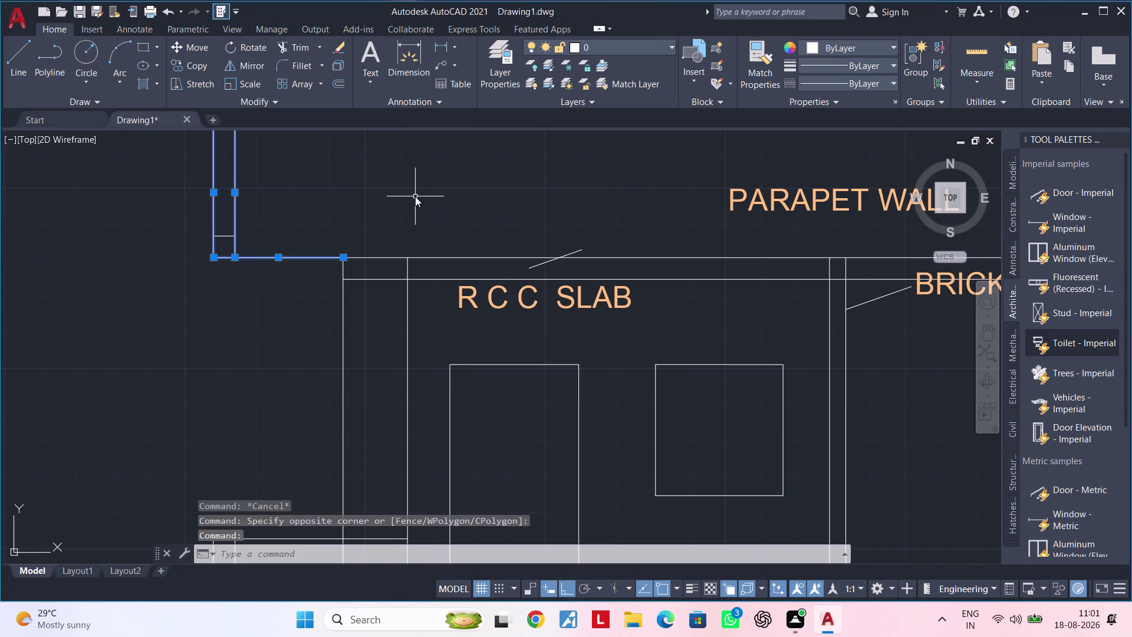
key(space)
click(343, 259)
click(346, 278)
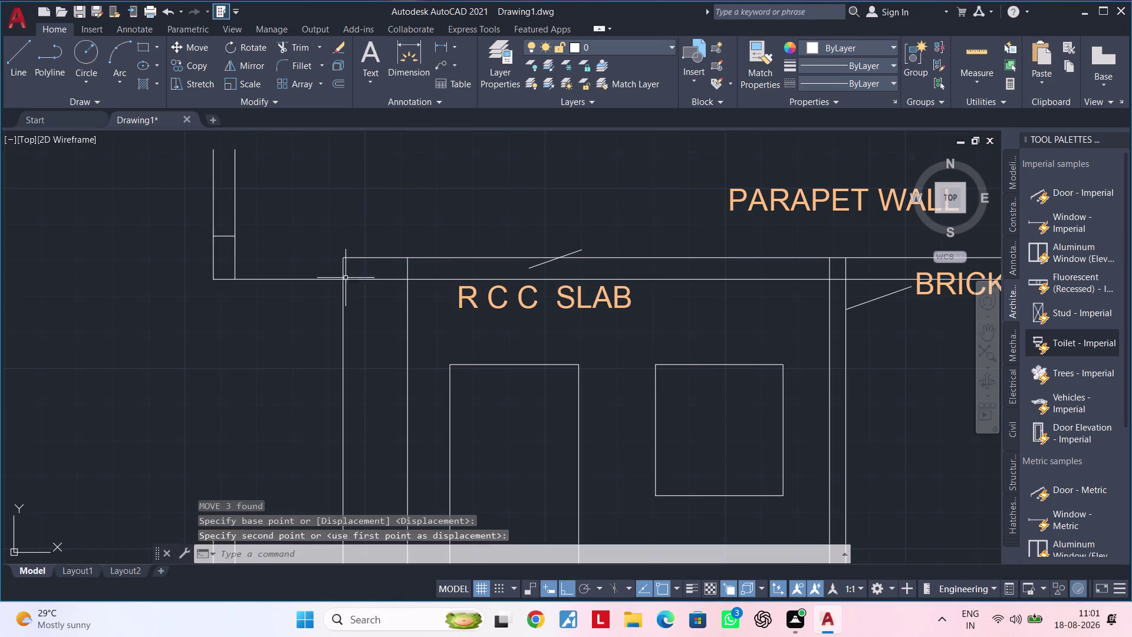
middle_drag(526, 225, 564, 227)
key(Escape)
key(Escape)
middle_drag(461, 220, 533, 221)
key(Escape)
key(Escape)
Fence-extend the line ends across the parapet's left corner.
text(E)
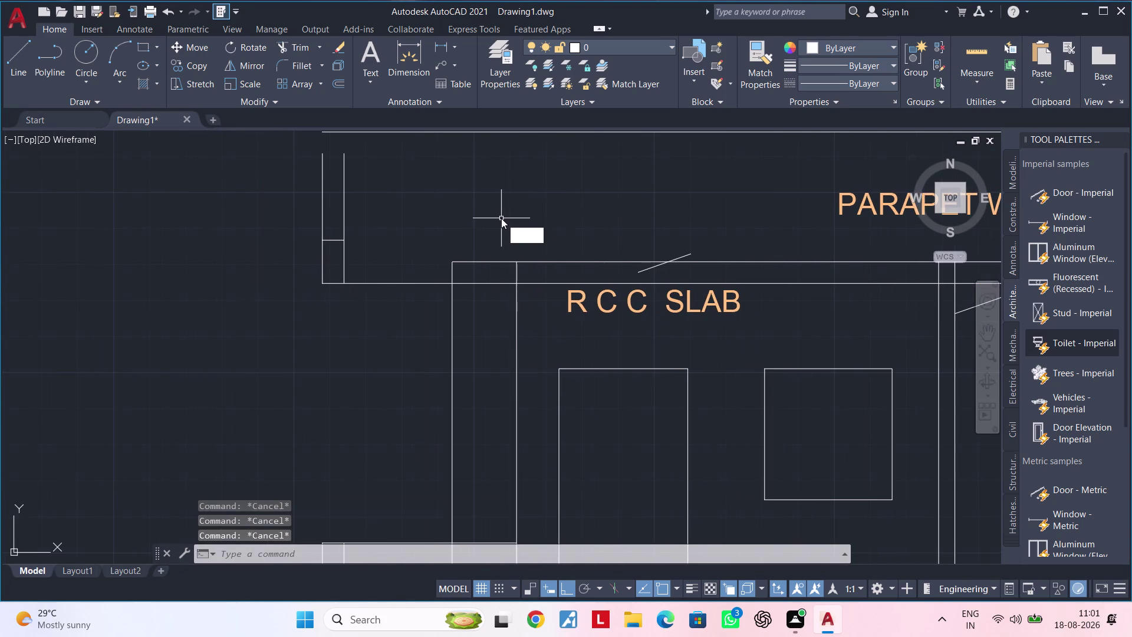
text(X)
key(space)
drag(386, 221, 311, 218)
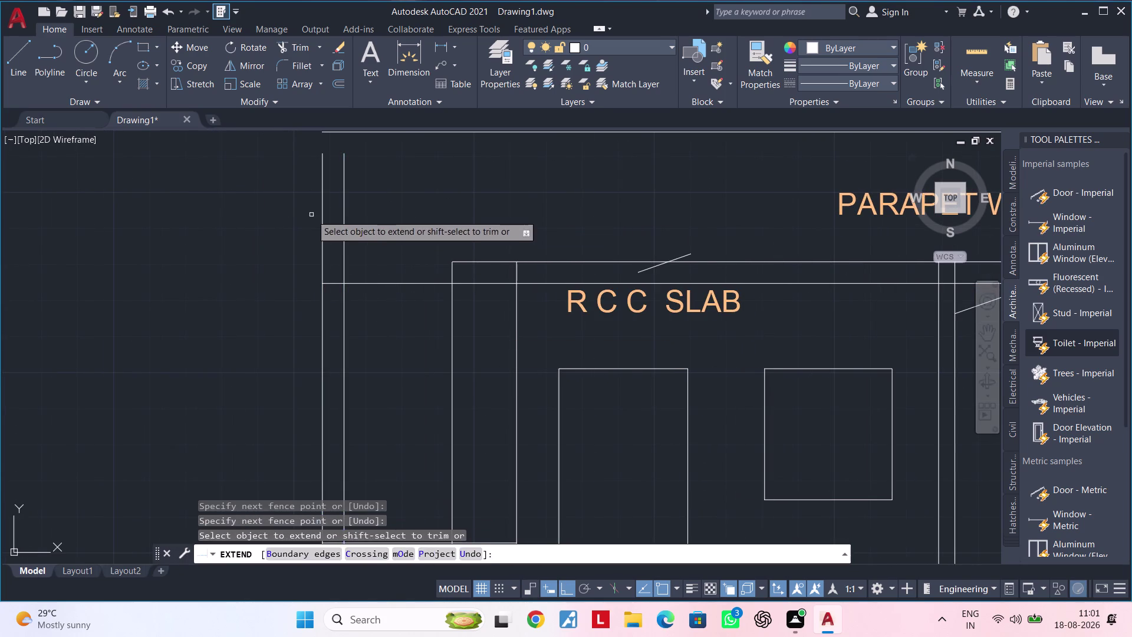
key(Escape)
drag(377, 189, 306, 188)
drag(299, 188, 290, 188)
key(Escape)
key(Escape)
text(E)
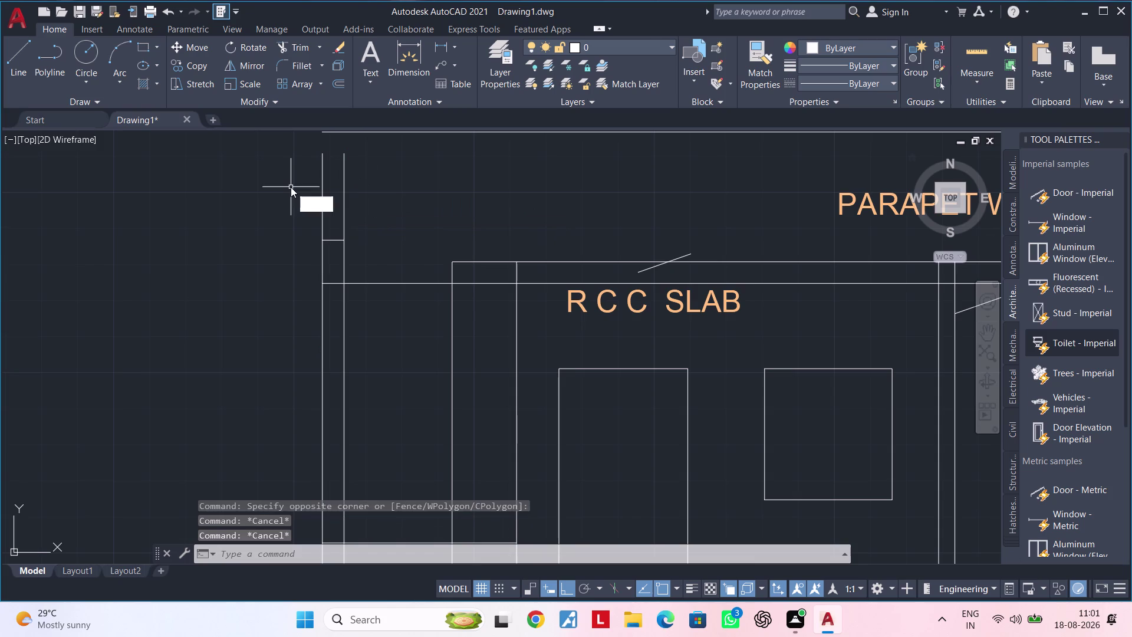
text(X)
key(space)
drag(369, 194, 308, 193)
middle_drag(419, 203, 459, 97)
key(Escape)
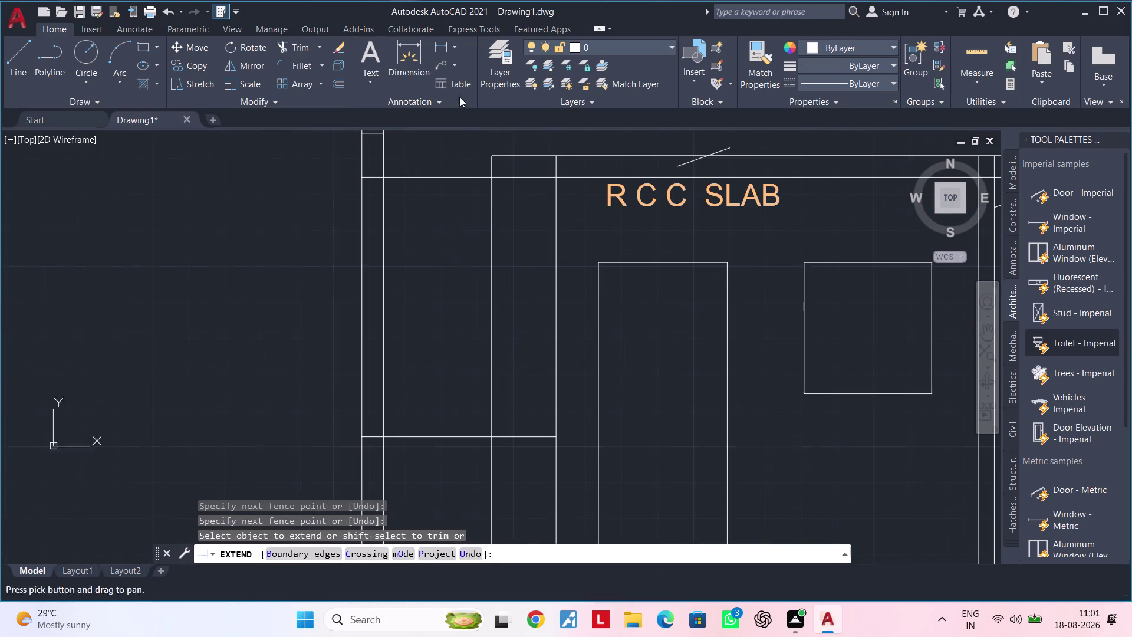
key(Escape)
Fence-trim the line ends overshooting the corner, then zoom out over the floor plans.
text(TR)
key(space)
drag(431, 227, 400, 231)
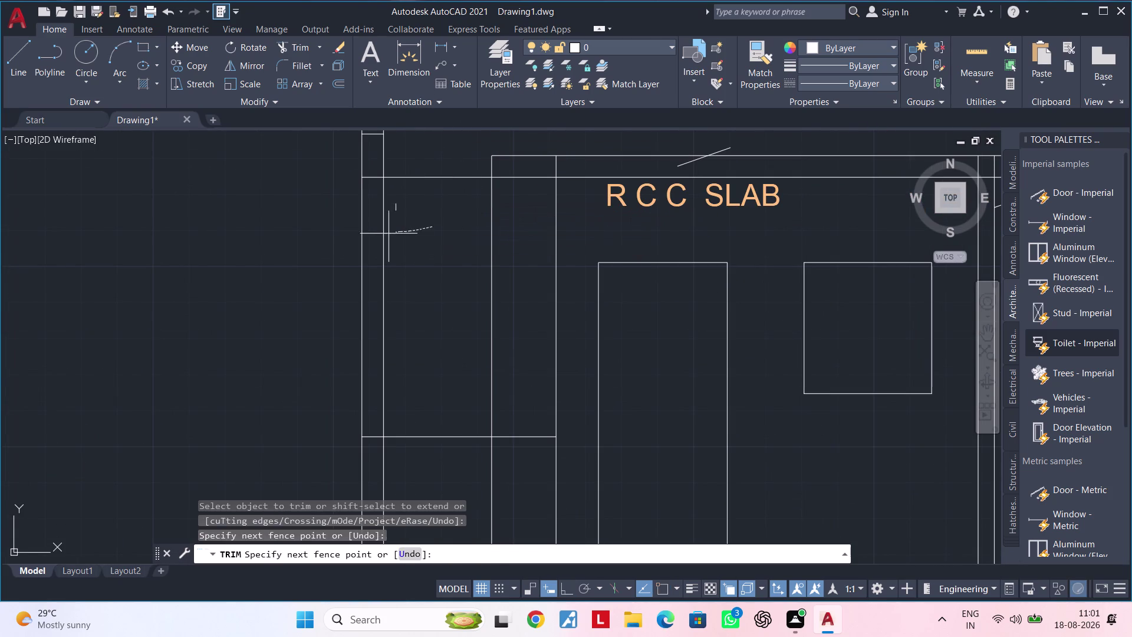
drag(400, 232, 336, 233)
middle_drag(381, 243, 394, 206)
key(Escape)
scroll(up, 3)
scroll(down, 3)
middle_drag(424, 311, 440, 264)
scroll(up, 3)
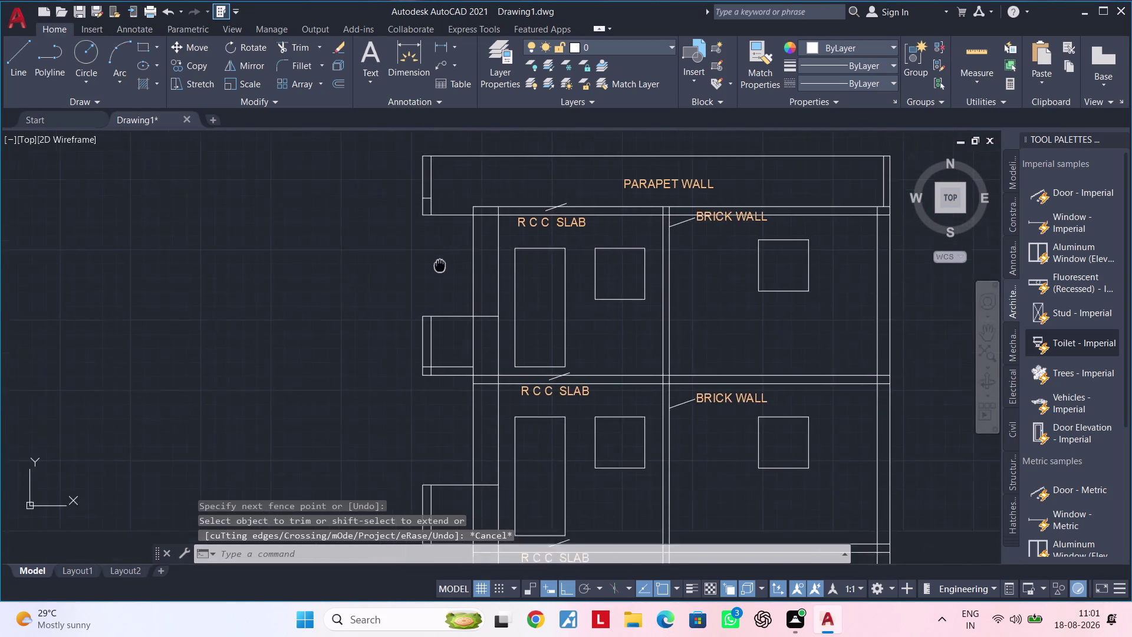
Briefly select a small strip beside the floor plan, then pan to the parapet corner.
drag(455, 375, 449, 377)
click(366, 379)
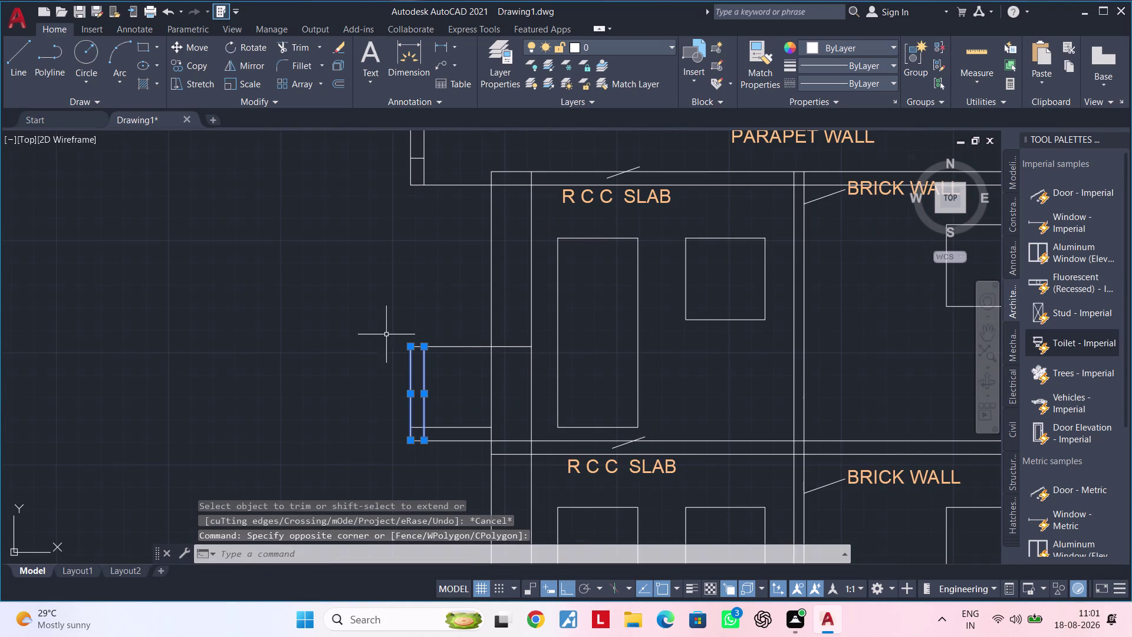
key(Escape)
scroll(down, 3)
middle_click(427, 267)
scroll(up, 3)
middle_drag(438, 230, 443, 369)
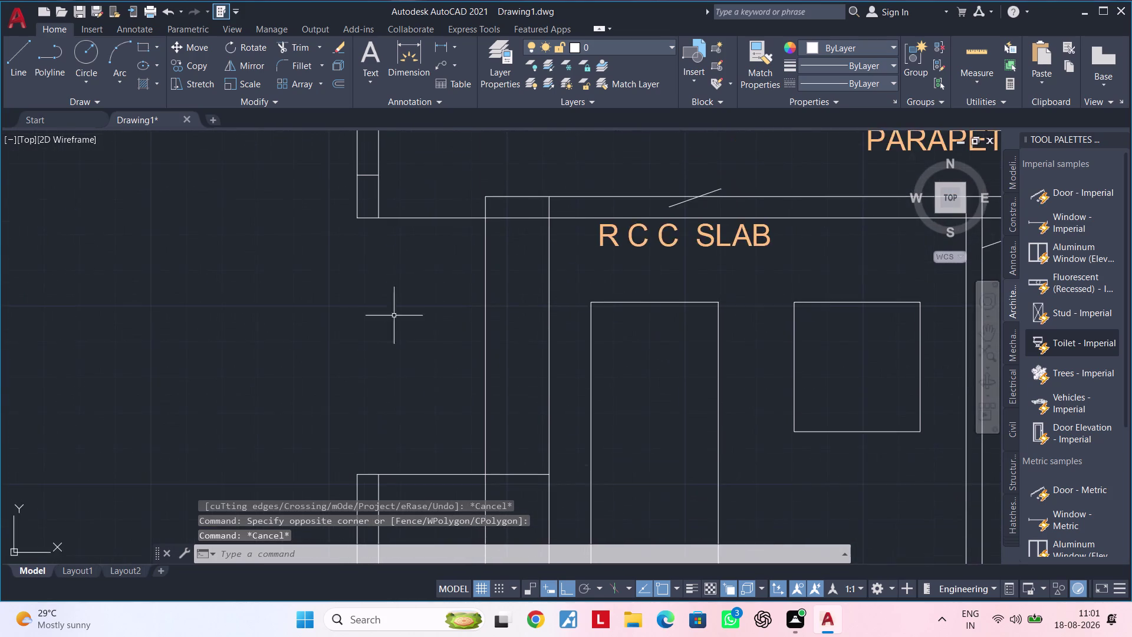
middle_drag(392, 294, 394, 356)
scroll(up, 3)
key(Escape)
middle_drag(449, 247, 425, 253)
key(Escape)
key(Escape)
Extend the upper slab line out to the wall's outer left edge.
key(e)
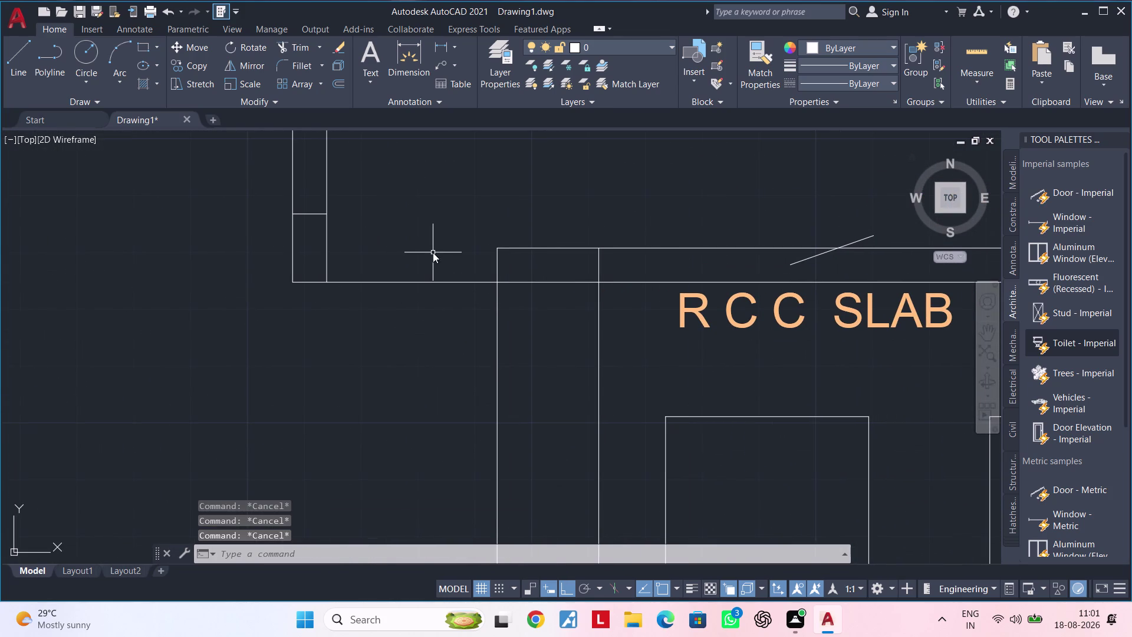
key(x)
key(space)
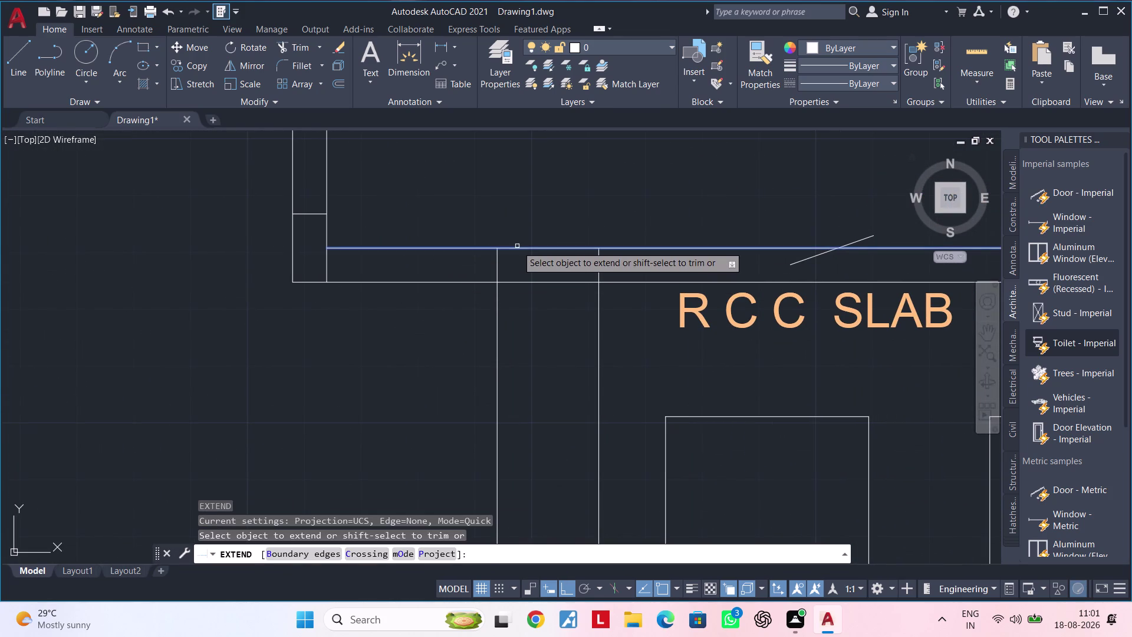
click(517, 246)
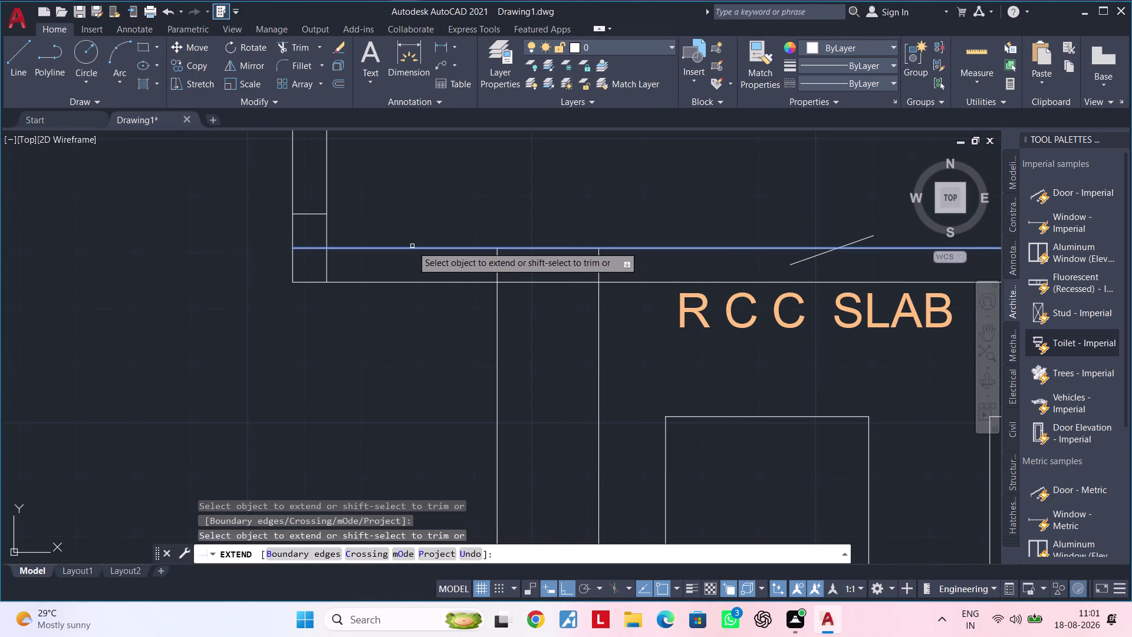
click(412, 246)
key(Escape)
Erase the stray short line near the parapet corner, then select the upper plan's two openings.
click(304, 216)
double_click(303, 214)
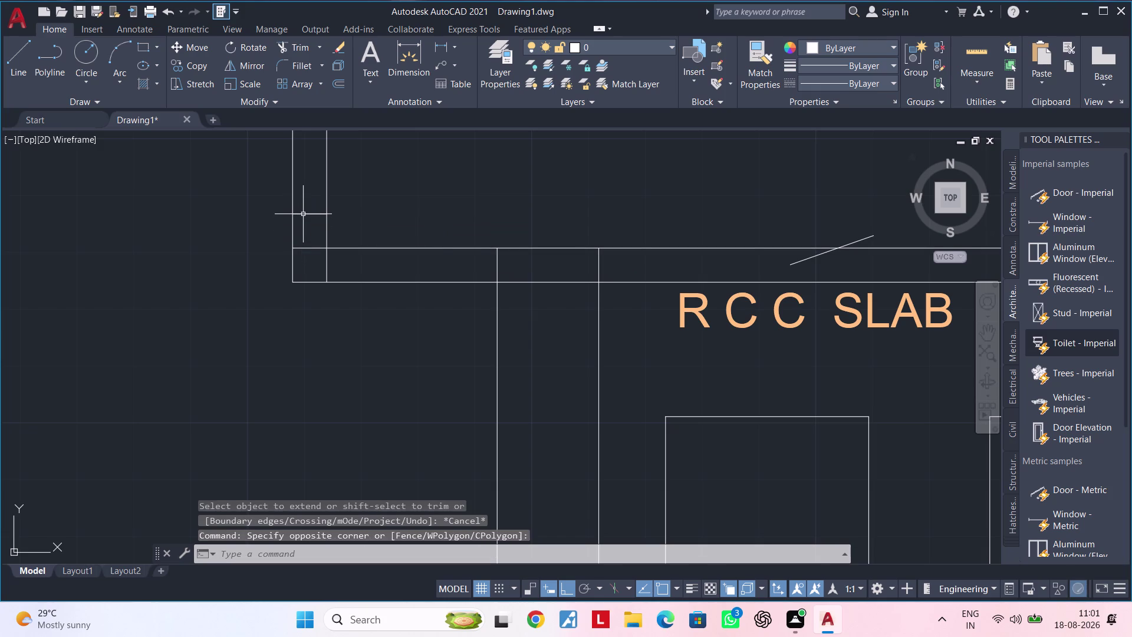
click(307, 212)
key(Delete)
scroll(down, 3)
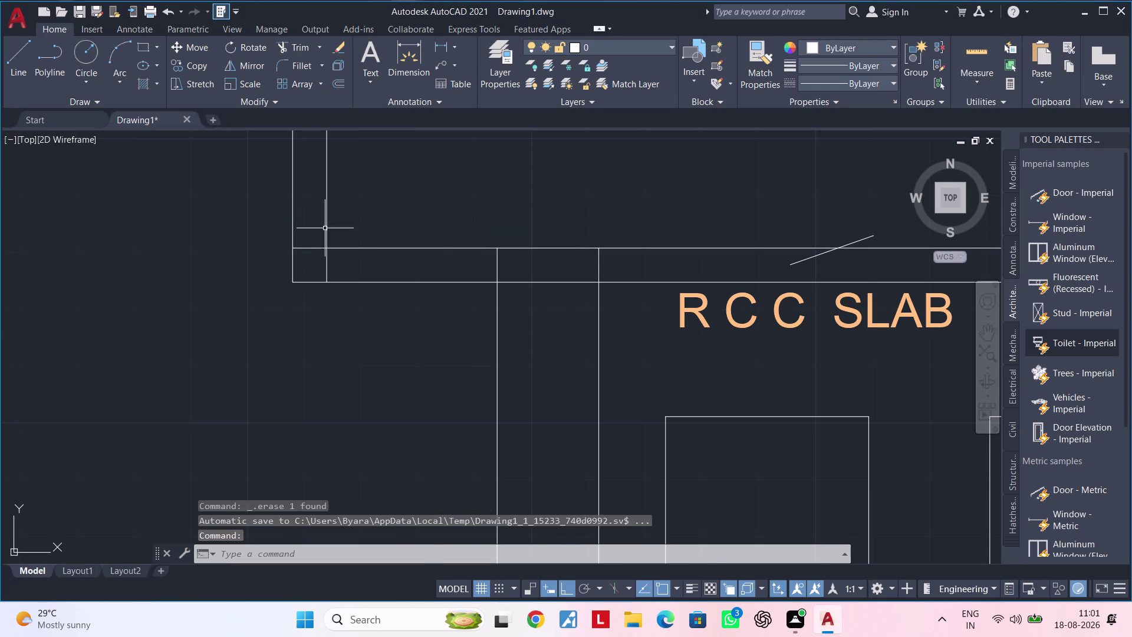
scroll(down, 3)
middle_drag(403, 256, 277, 198)
middle_drag(376, 221, 409, 167)
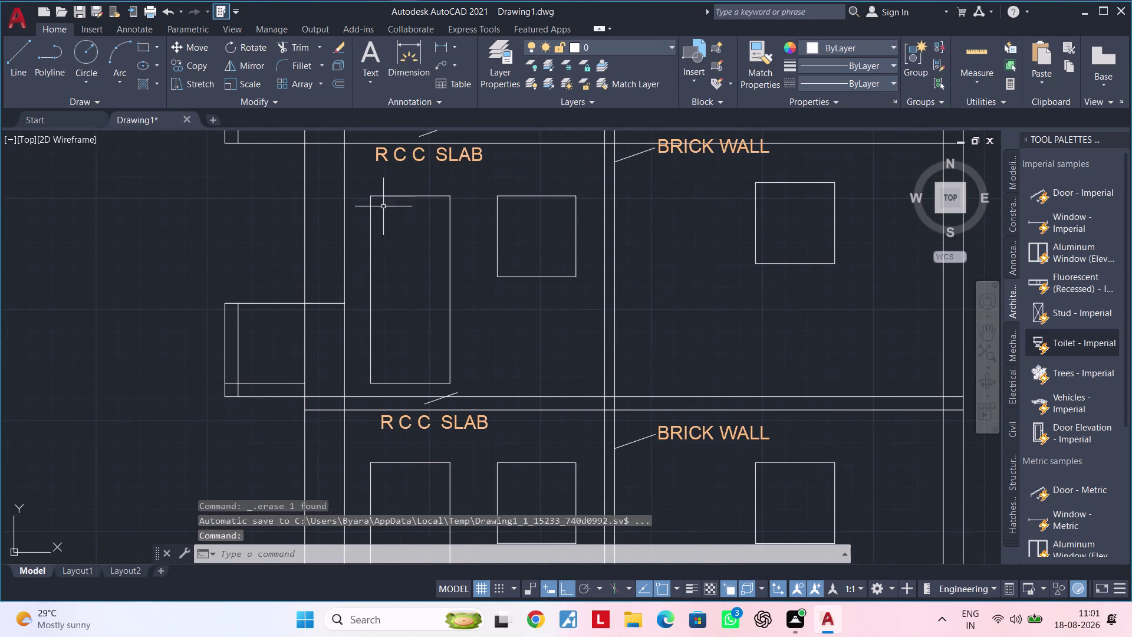
click(371, 198)
click(510, 194)
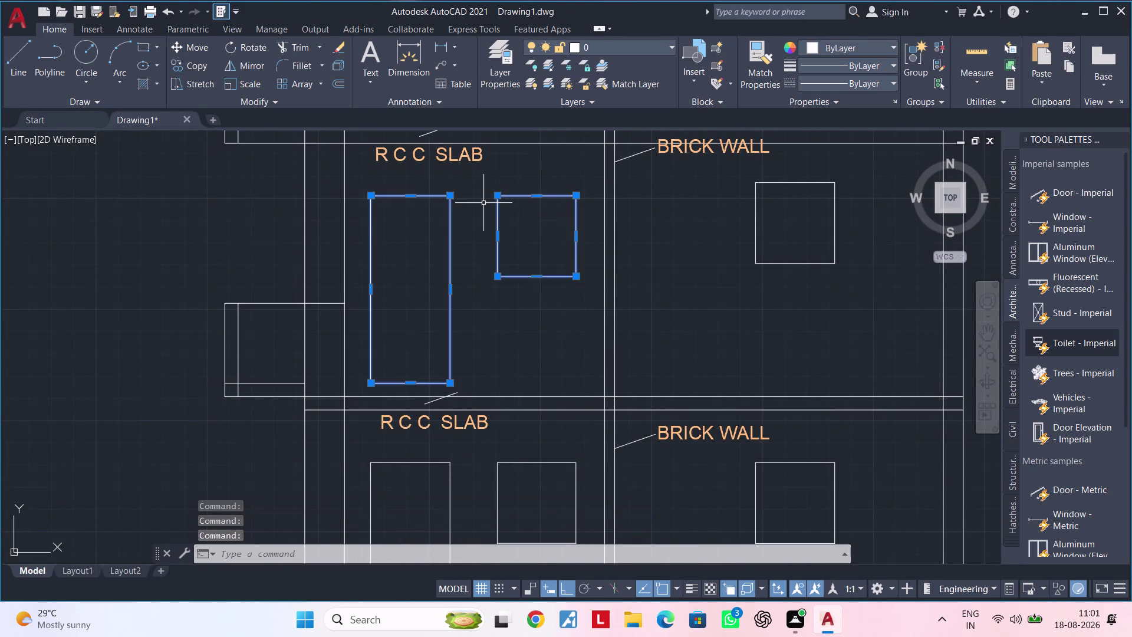
key(m)
key(space)
scroll(up, 3)
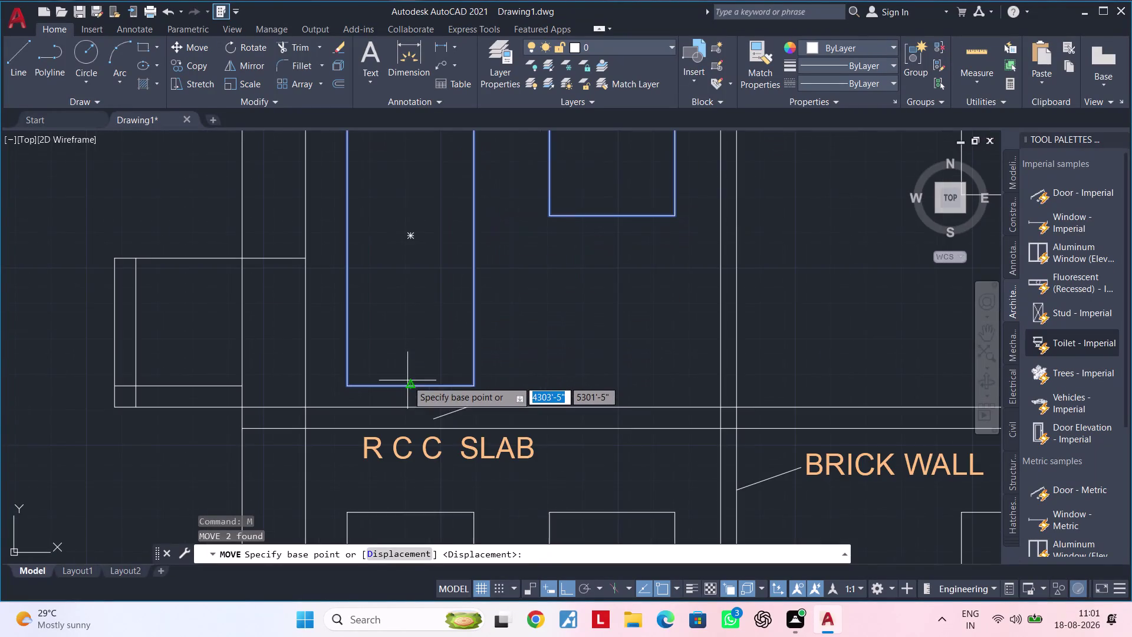
scroll(down, 3)
middle_drag(477, 357, 458, 363)
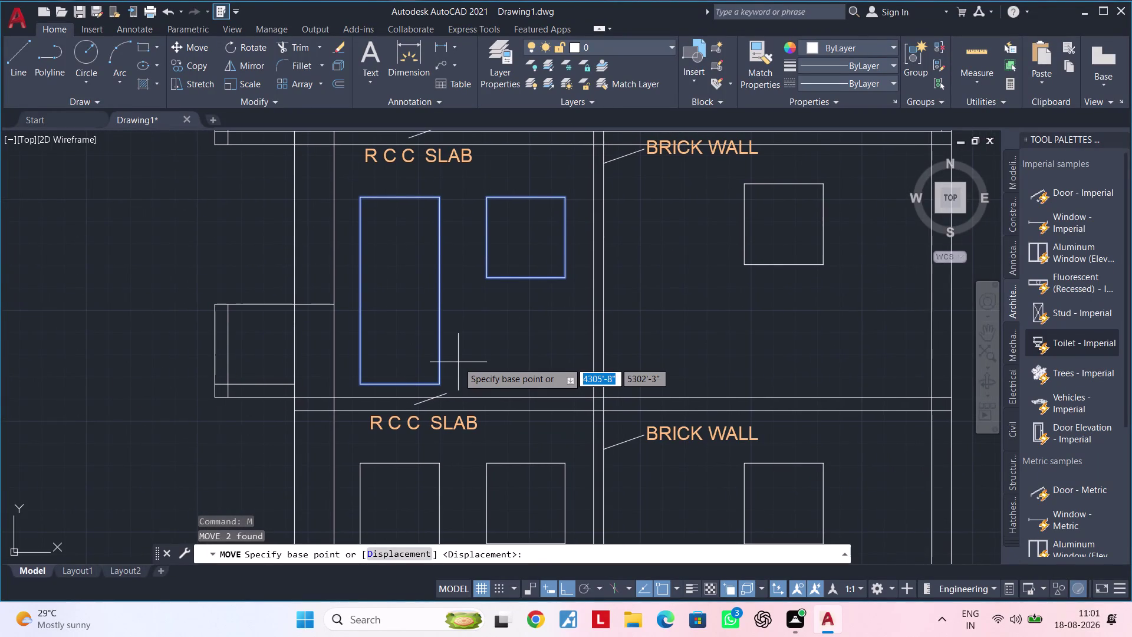
key(Escape)
key(Escape)
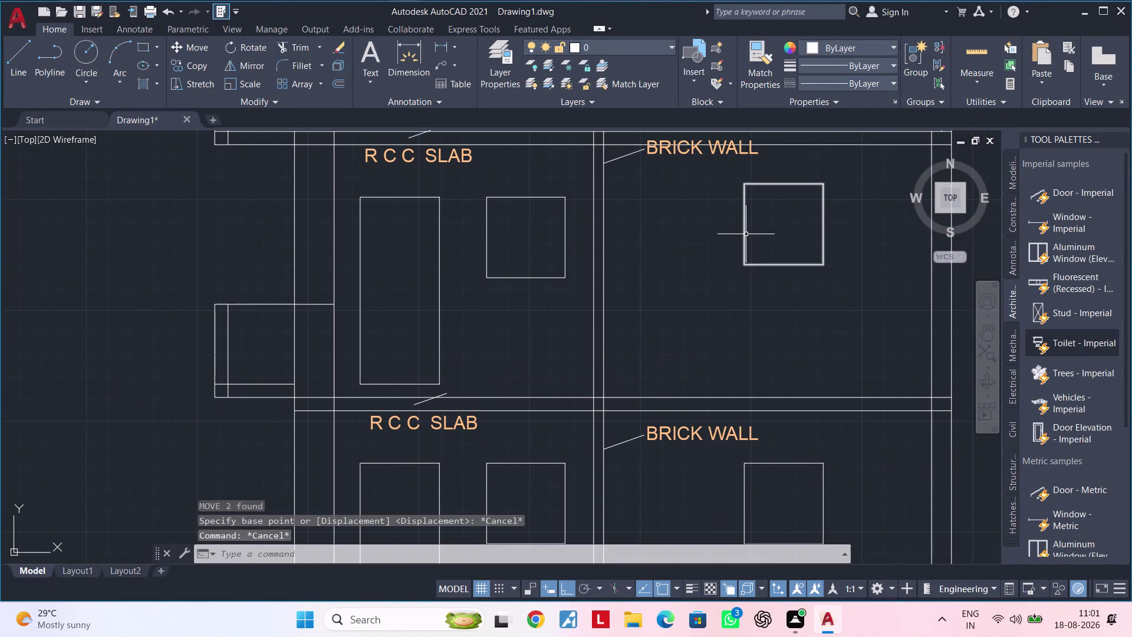
click(747, 234)
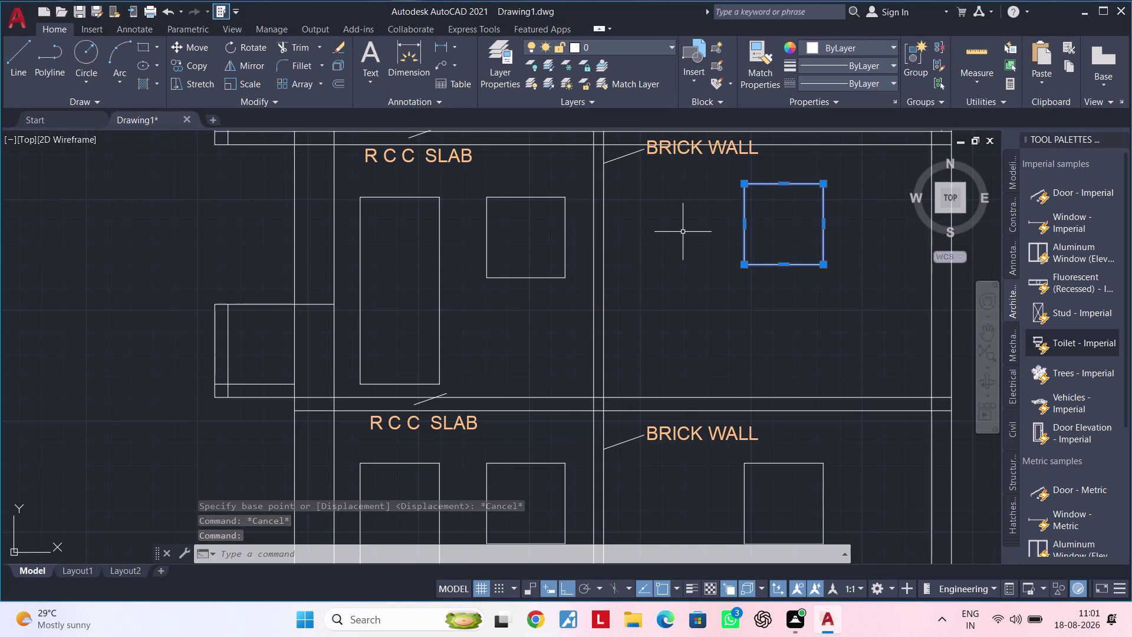
text(M)
key(space)
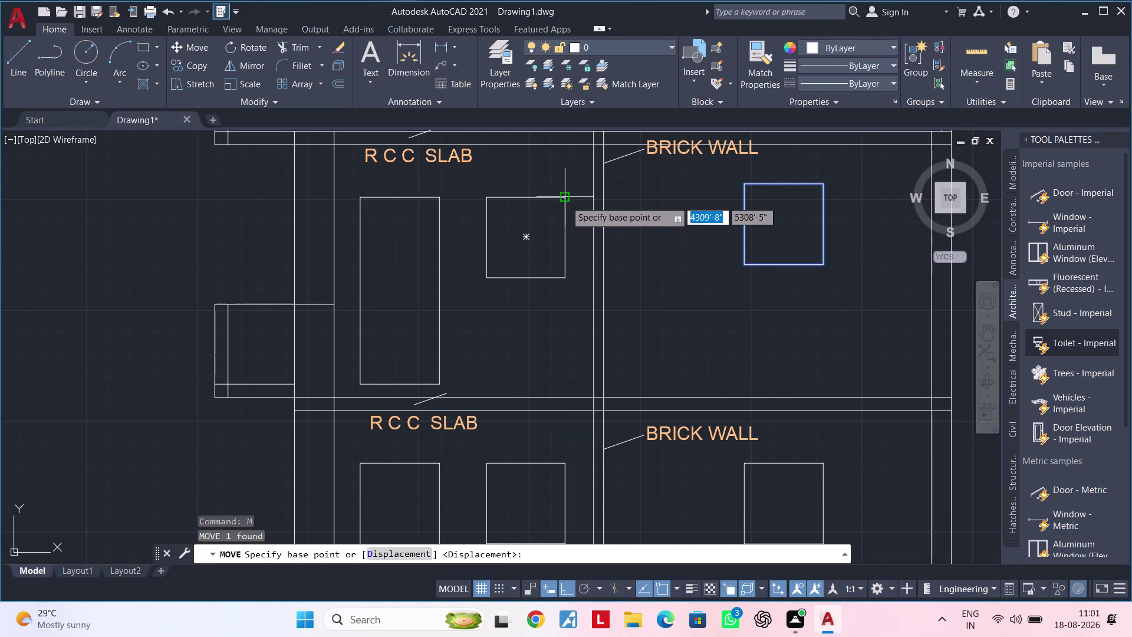
click(565, 201)
key(Escape)
key(Escape)
key(Escape)
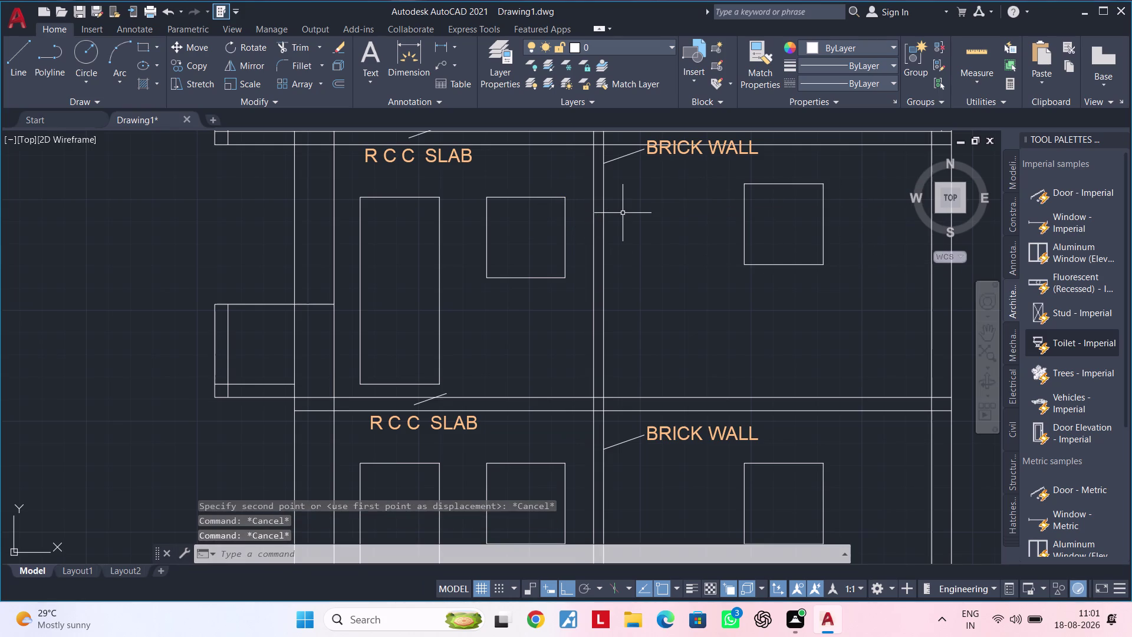
key(Escape)
key(Escape)
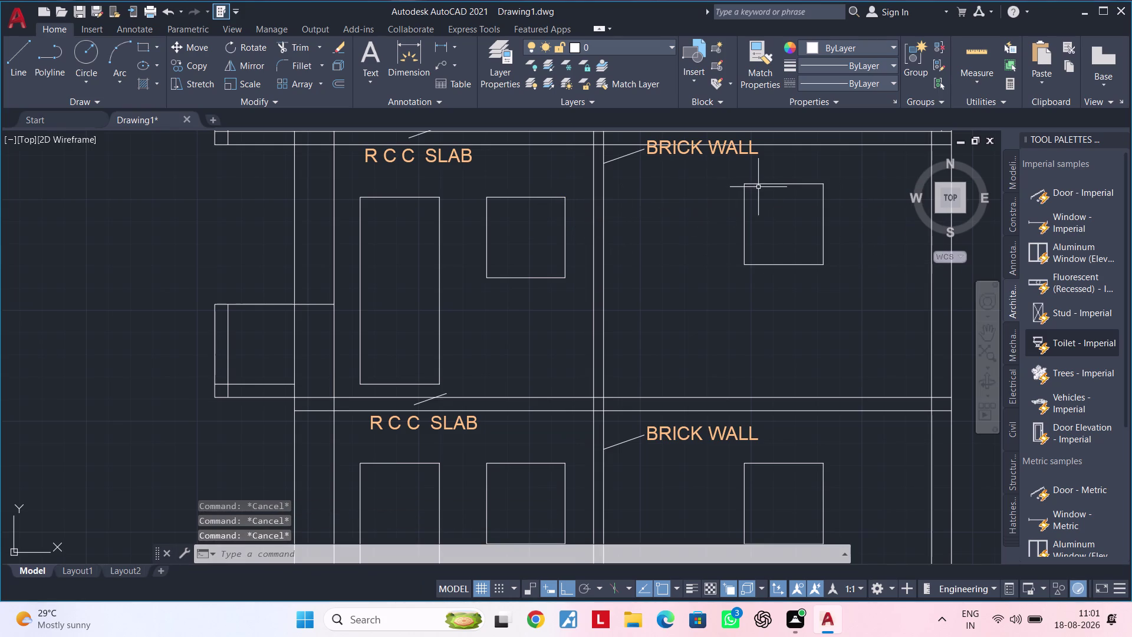
key(Escape)
text(M)
key(space)
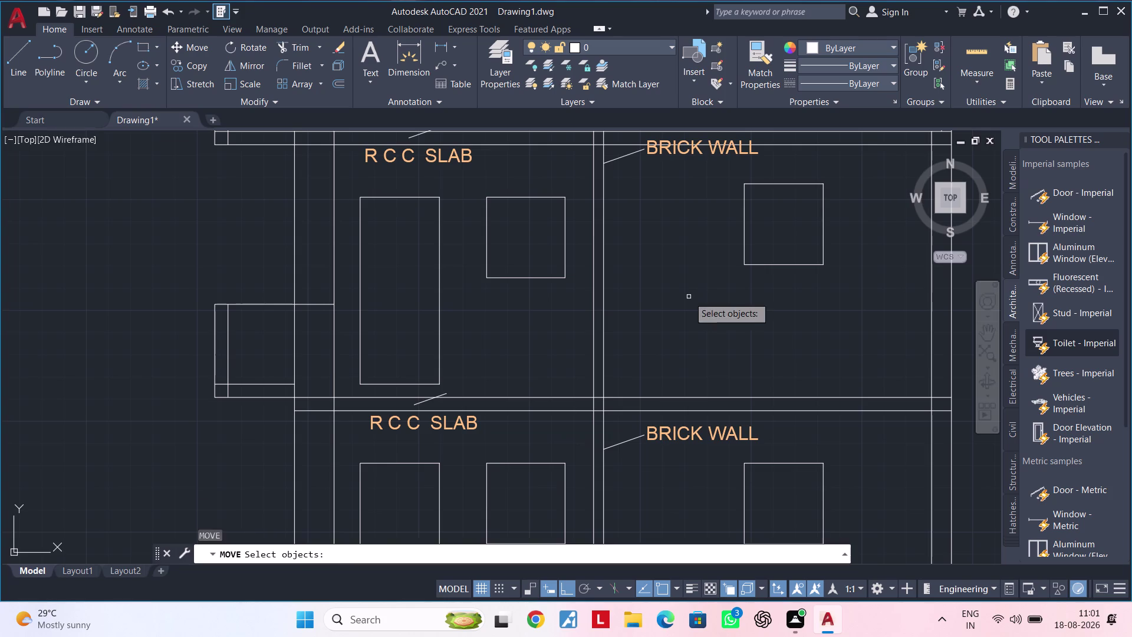
key(Escape)
key(Escape)
key(l)
key(Escape)
key(Escape)
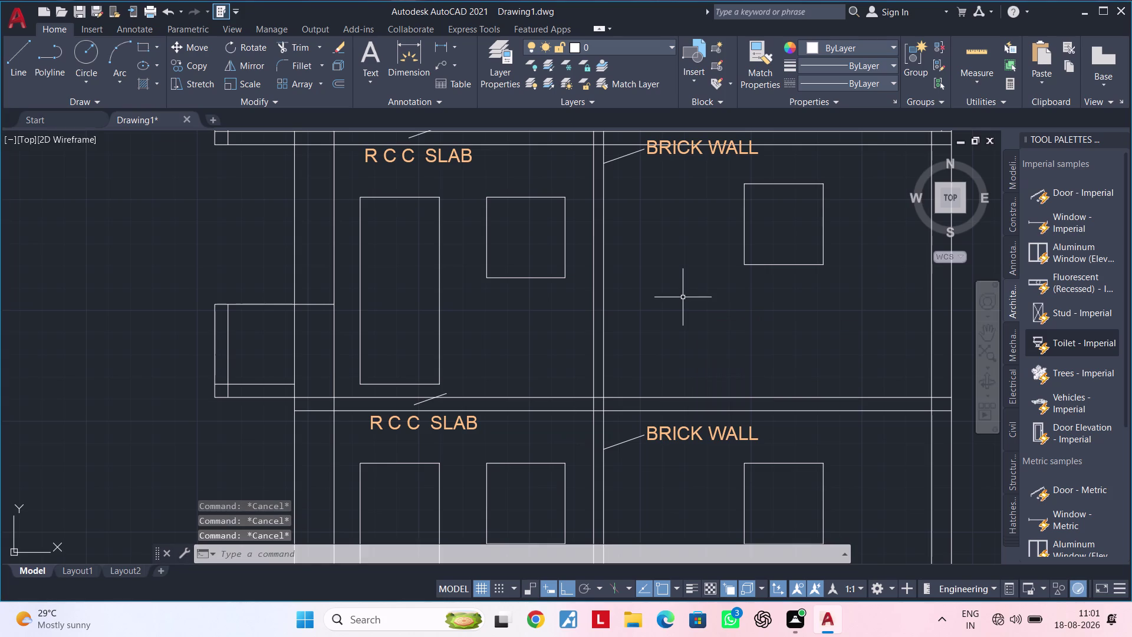
key(c)
key(Escape)
key(Escape)
key(x)
key(l)
key(space)
key(h)
key(space)
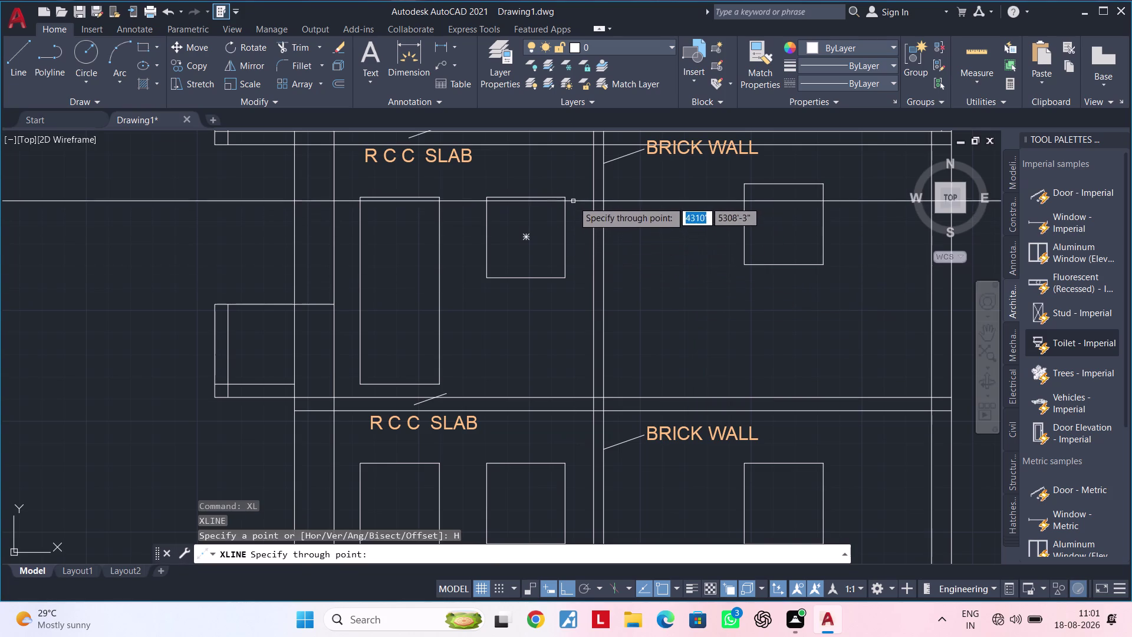
Place a final horizontal construction line through the opening tops and end XLINE.
click(570, 196)
key(Escape)
middle_drag(675, 232, 588, 252)
key(Escape)
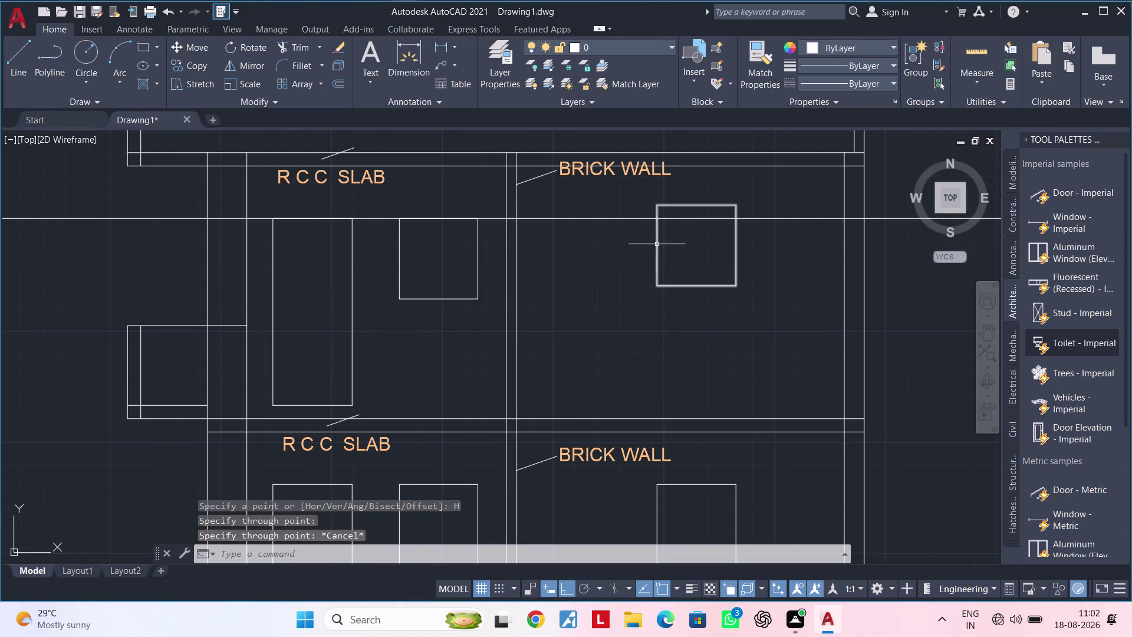
Move the square opening in the right room slightly downward.
click(657, 245)
text(M)
key(space)
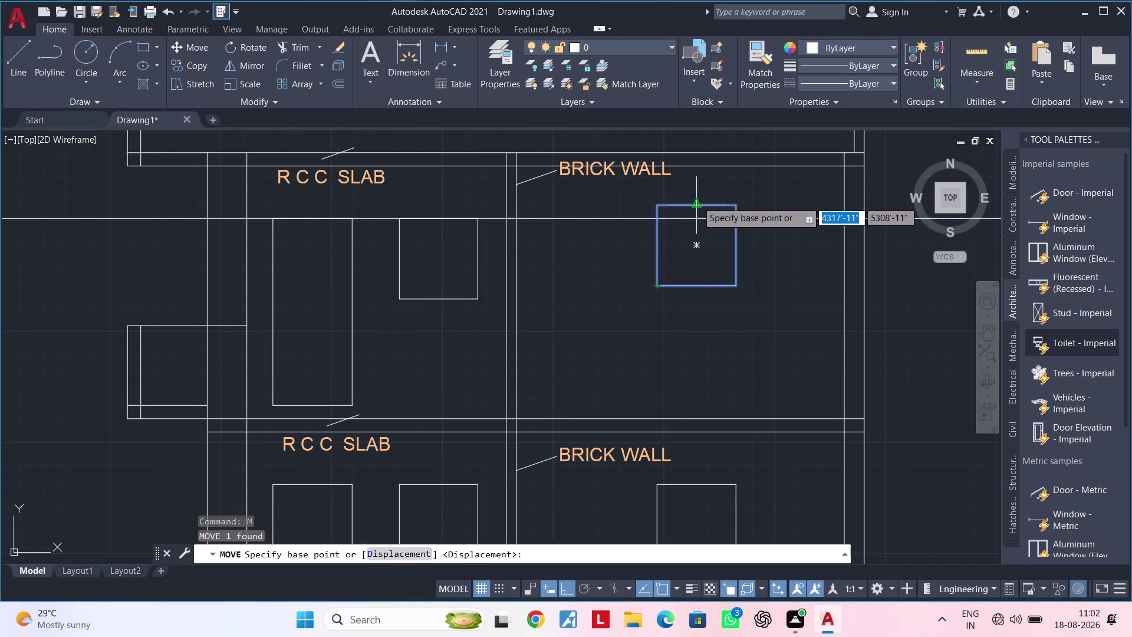
click(697, 204)
click(698, 219)
Draw a horizontal construction line at the lower slab using XL.
middle_drag(679, 292, 657, 229)
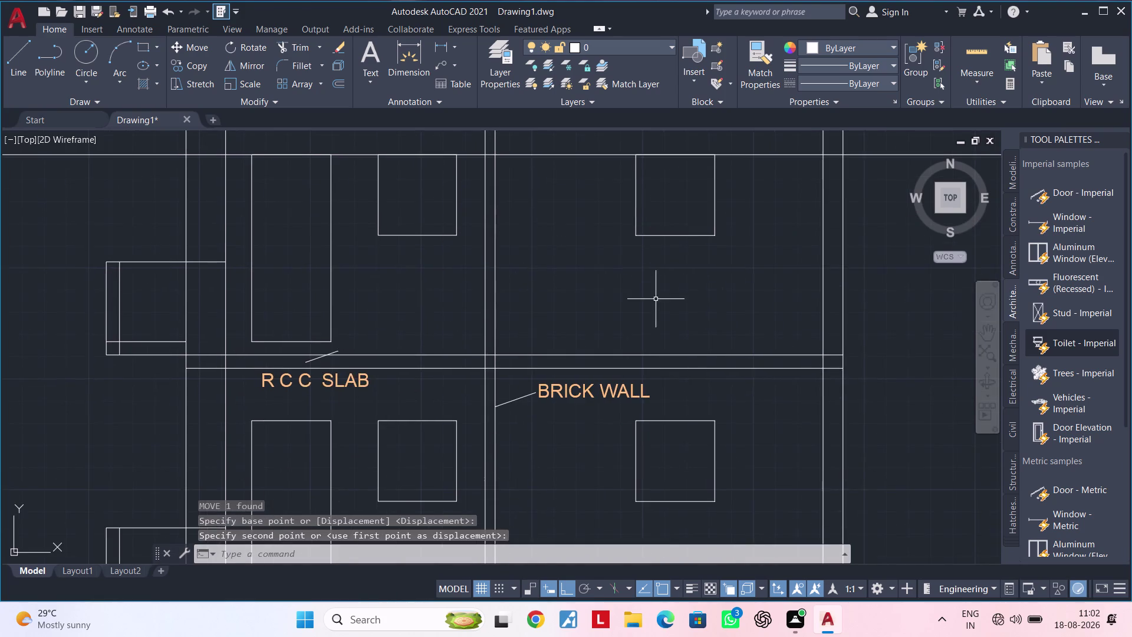
middle_drag(657, 295, 667, 269)
key(Escape)
key(Escape)
key(c)
key(Escape)
key(Escape)
key(x)
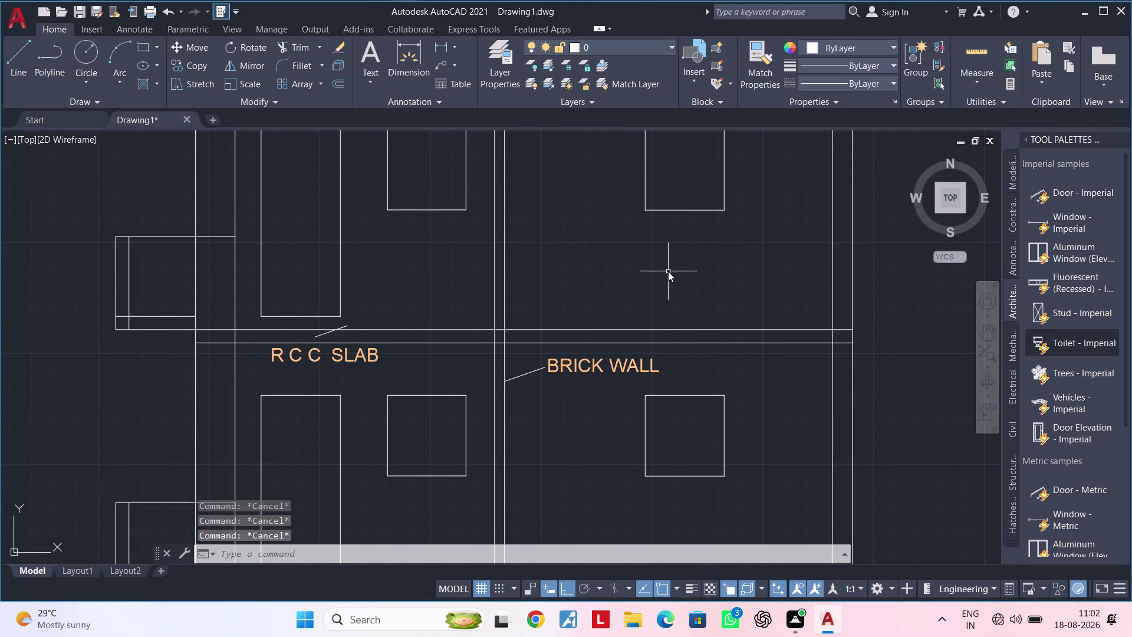
key(l)
key(space)
text(H)
key(space)
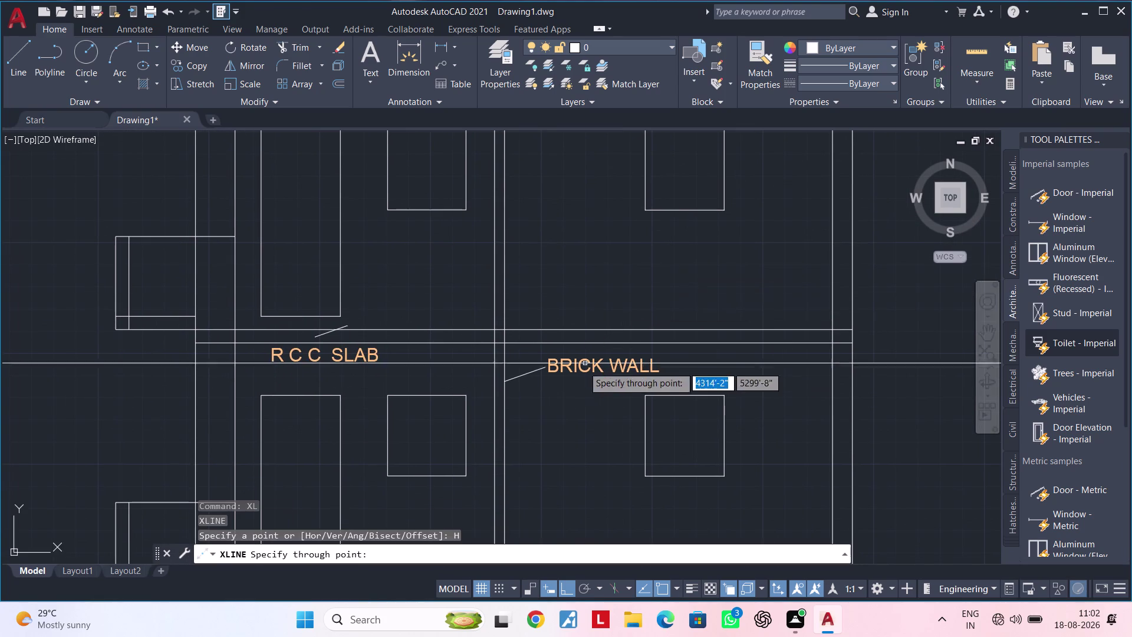
click(465, 396)
scroll(down, 3)
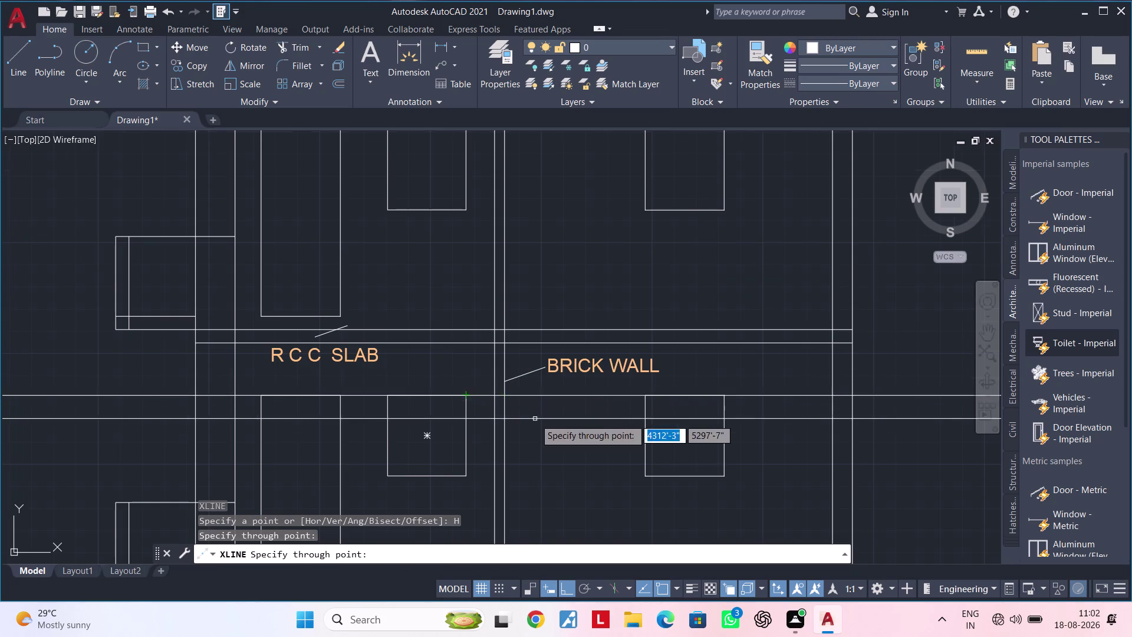
middle_drag(532, 401, 527, 286)
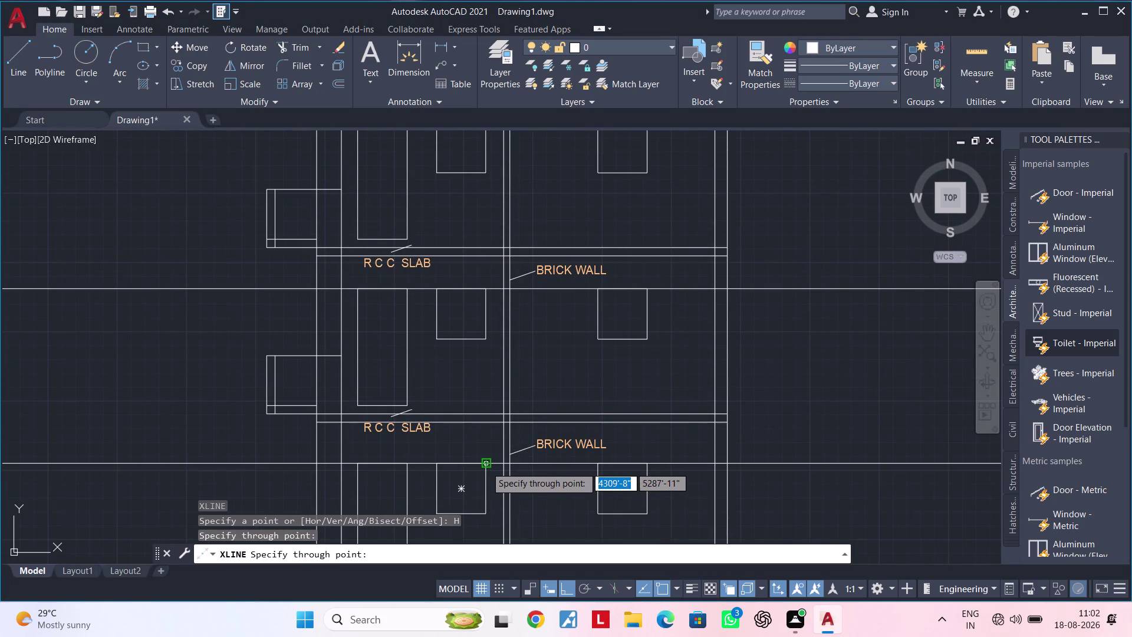
key(Escape)
key(Escape)
Delete the unwanted horizontal construction line through the middle floor.
middle_drag(567, 360, 570, 454)
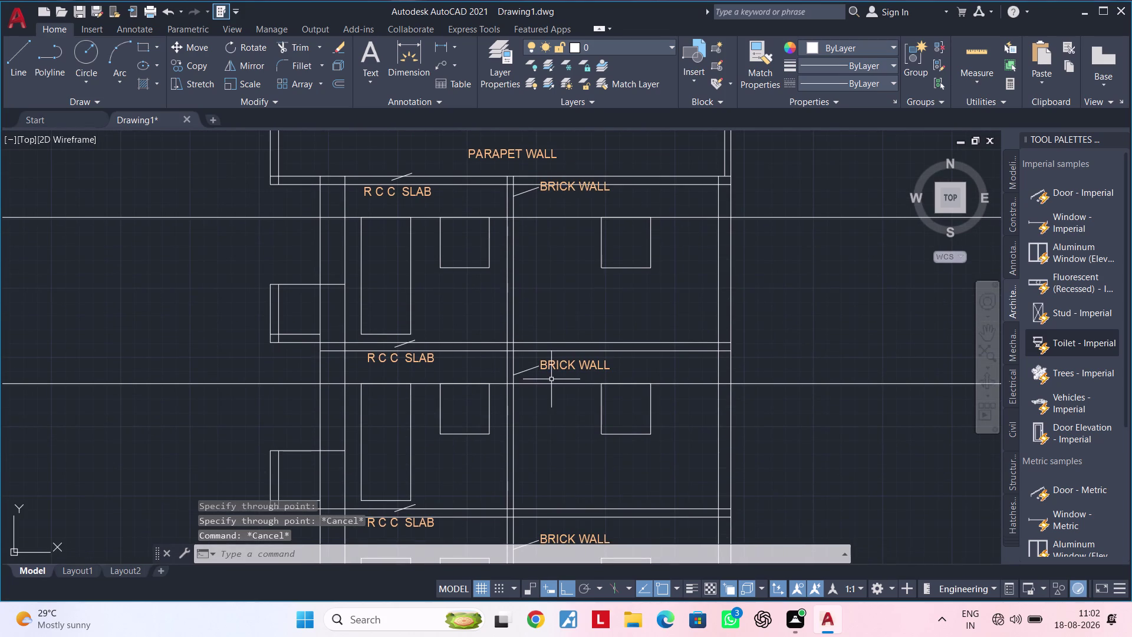
click(550, 385)
key(Delete)
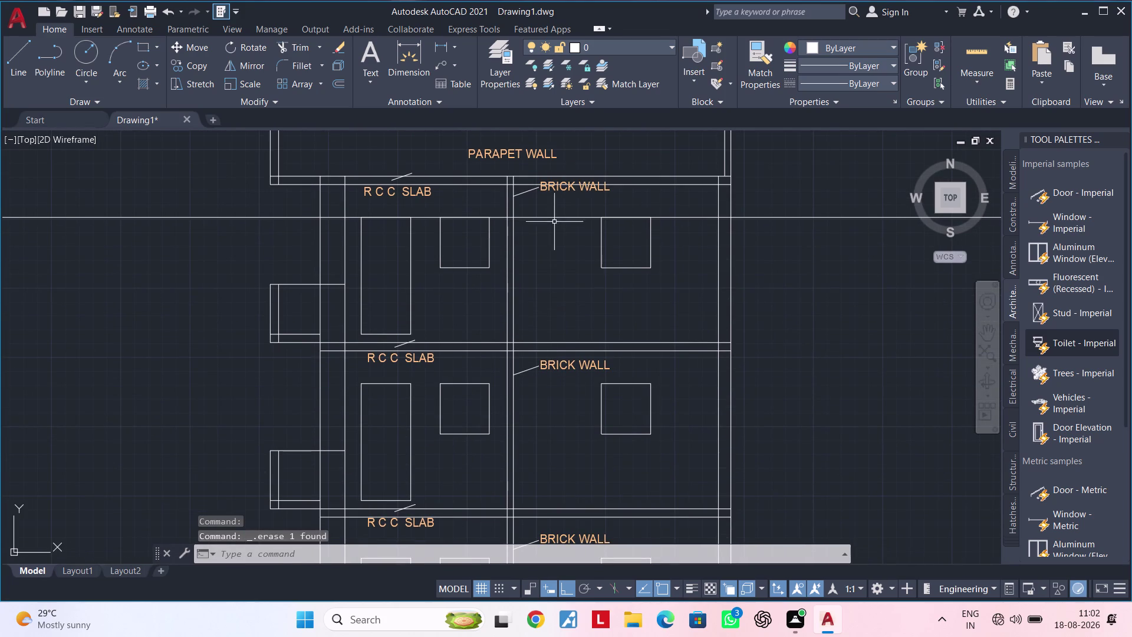
click(555, 220)
key(Delete)
key(Delete)
key(Escape)
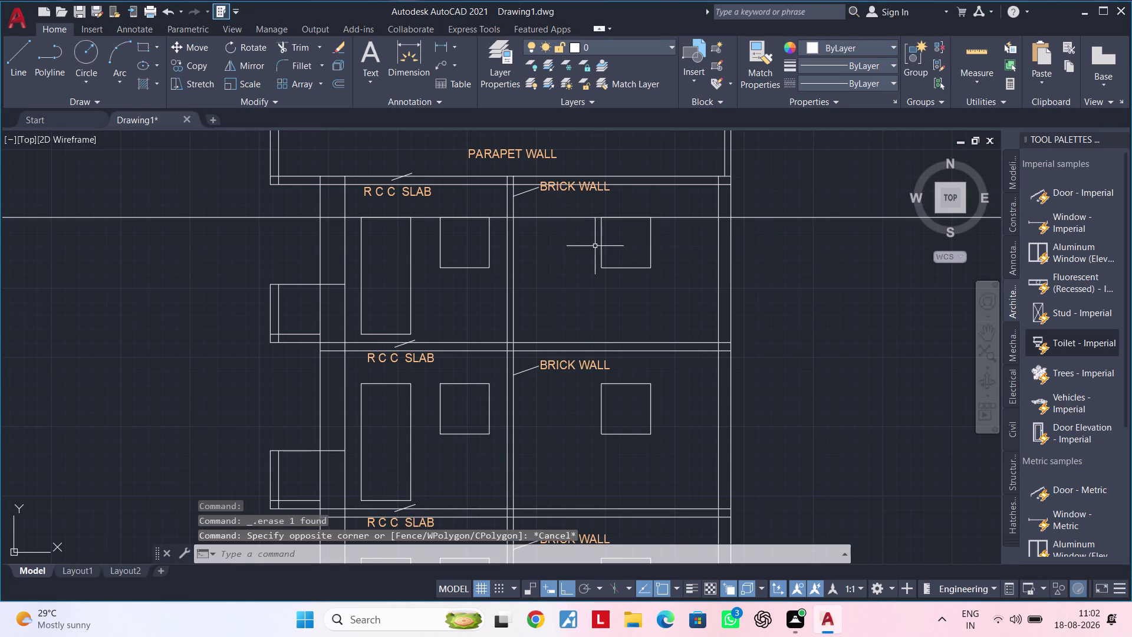
click(573, 218)
key(Delete)
Select the top floor's tall door and square window openings.
middle_drag(537, 258, 683, 249)
key(Escape)
click(525, 208)
click(593, 205)
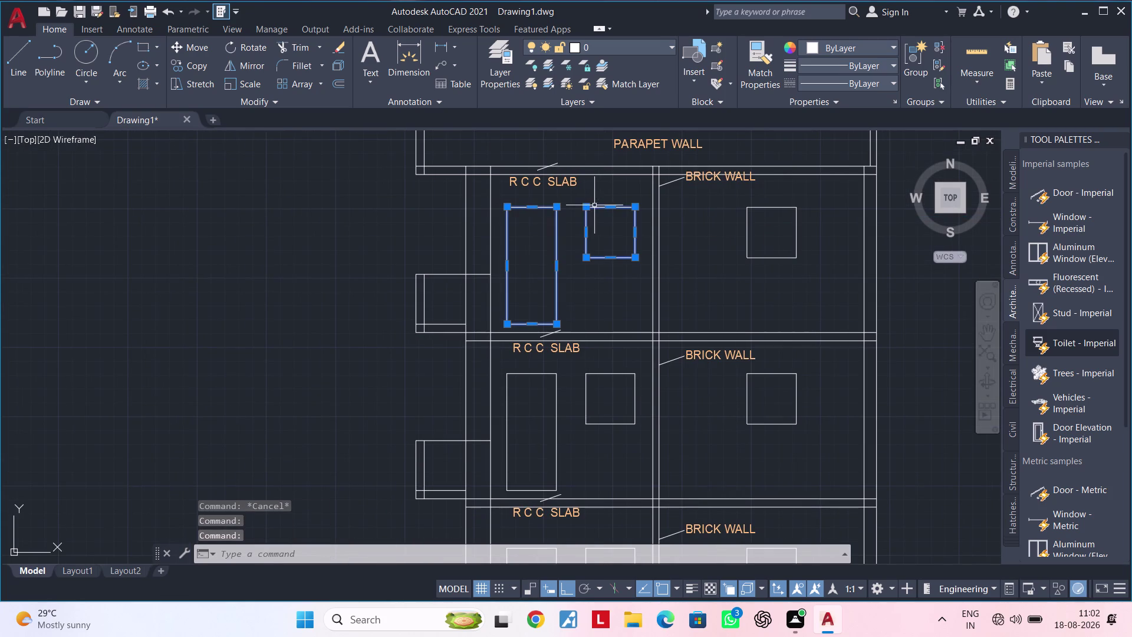
Add the right window and move the three openings down, then clear the selection.
click(776, 207)
middle_drag(681, 273, 726, 250)
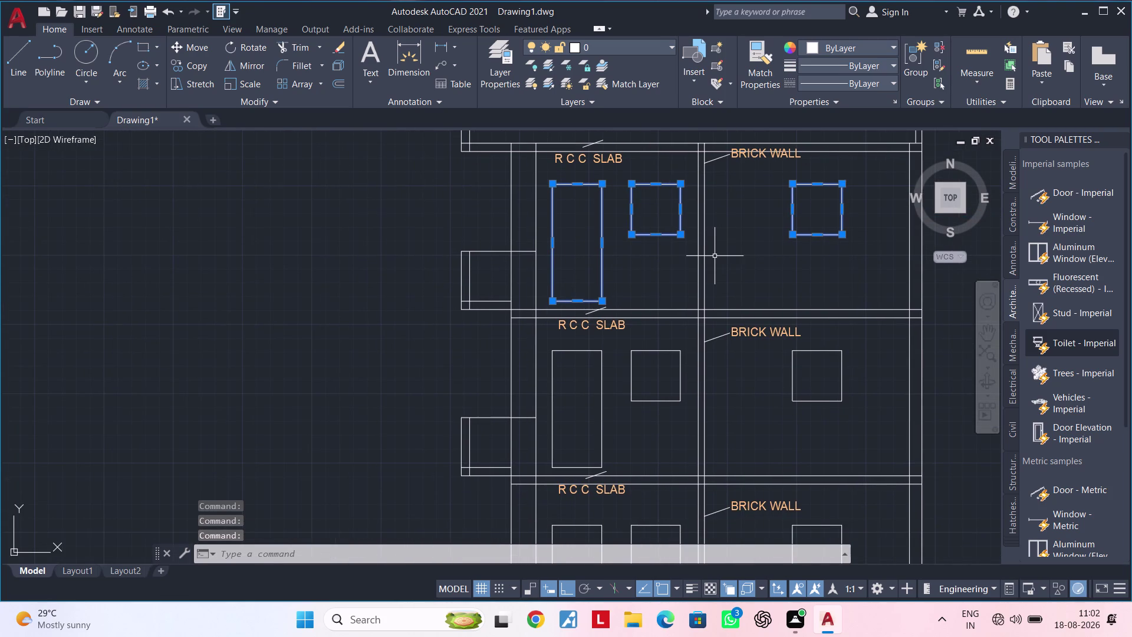
text(M)
key(space)
scroll(up, 3)
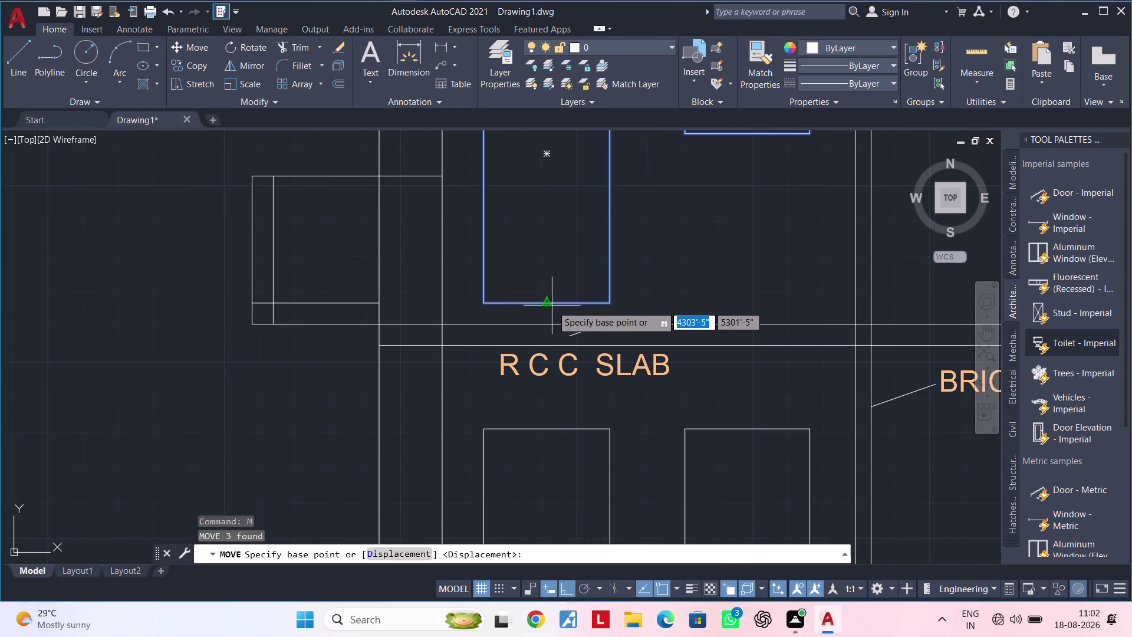
click(550, 305)
click(549, 322)
scroll(down, 3)
middle_drag(696, 297, 565, 245)
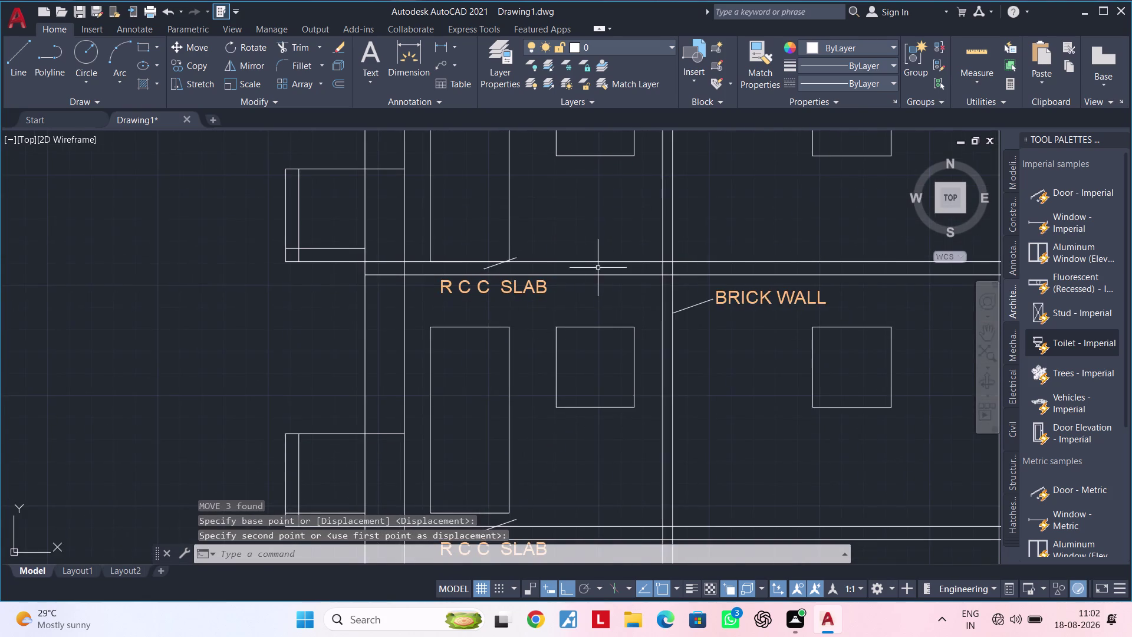
middle_drag(598, 269, 577, 223)
key(Escape)
key(Escape)
Move the door and two window openings 3 inches straight down, then zoom out.
click(457, 281)
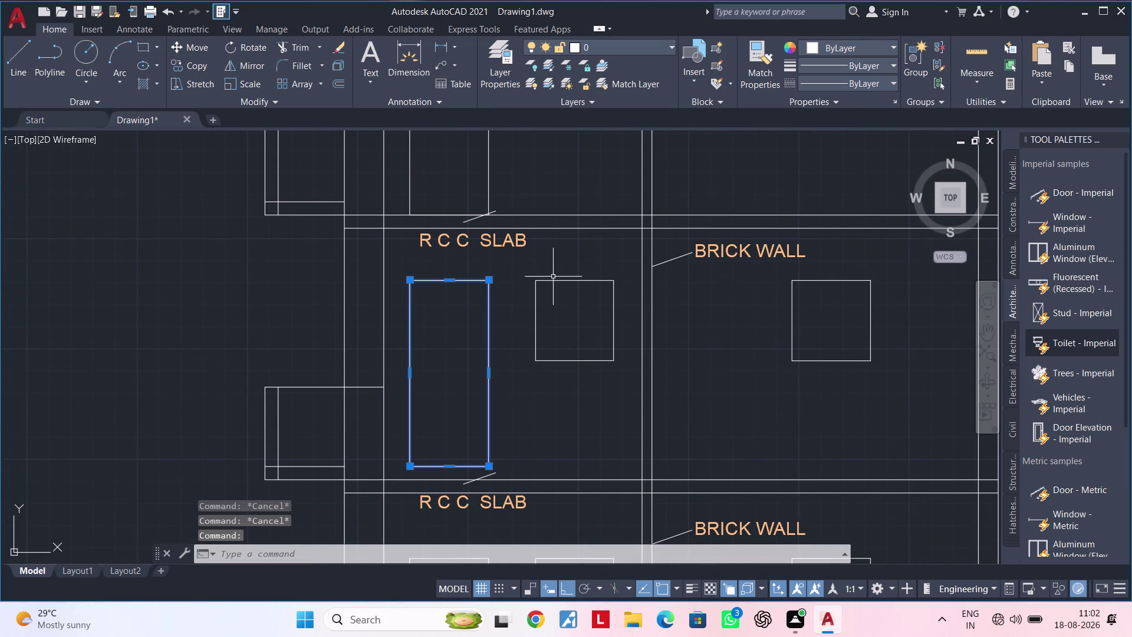
click(554, 278)
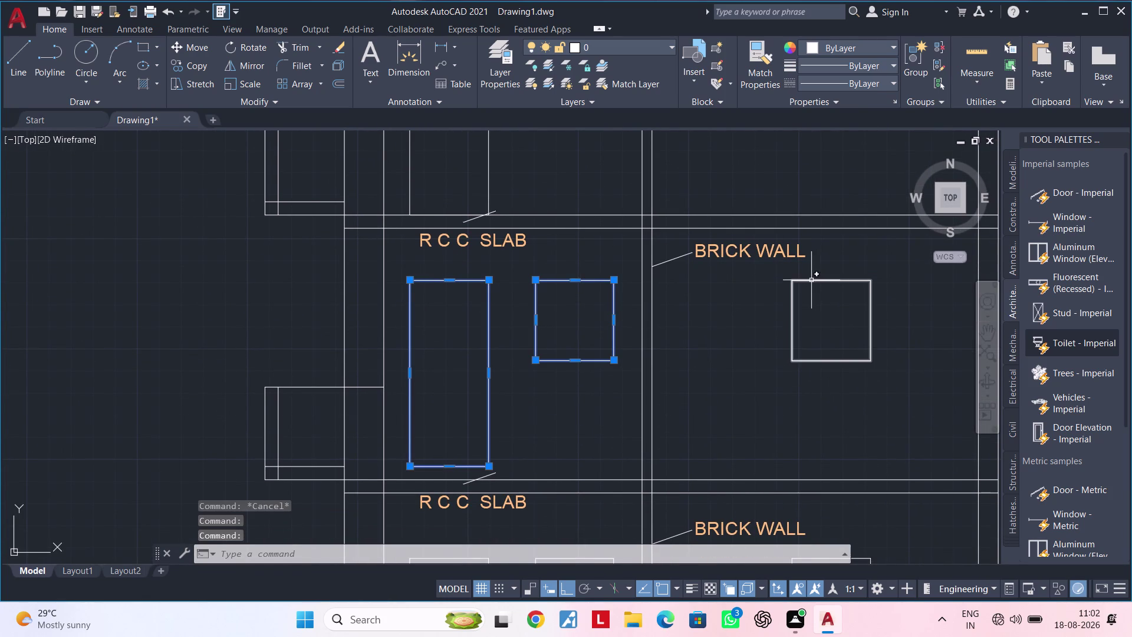
click(811, 280)
text(M)
key(space)
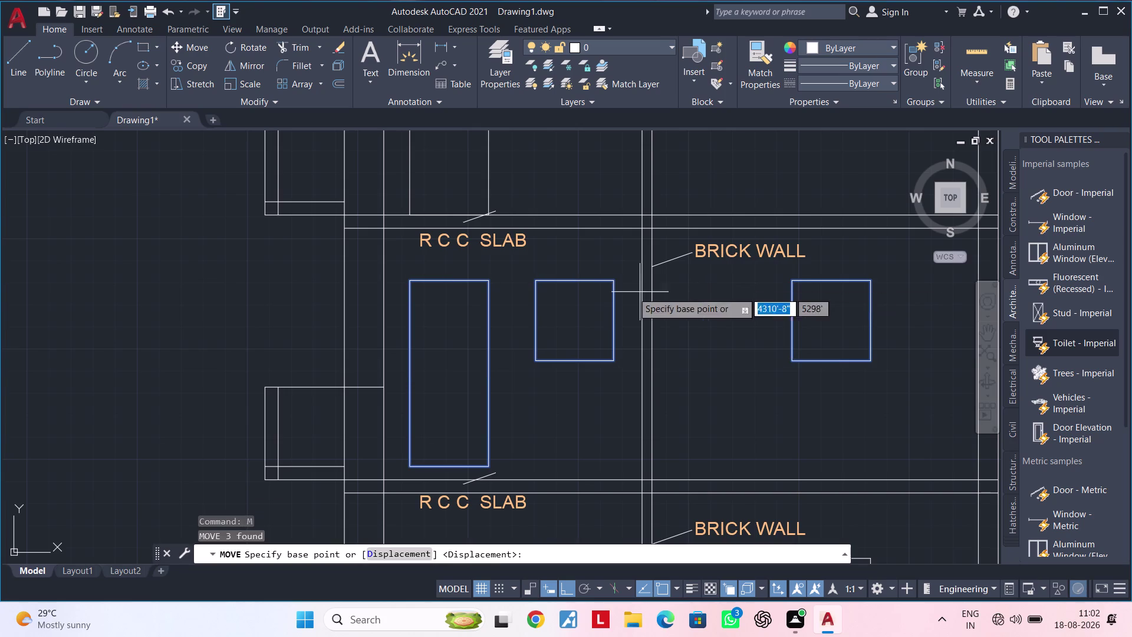
scroll(down, 3)
middle_drag(450, 430, 451, 301)
scroll(up, 3)
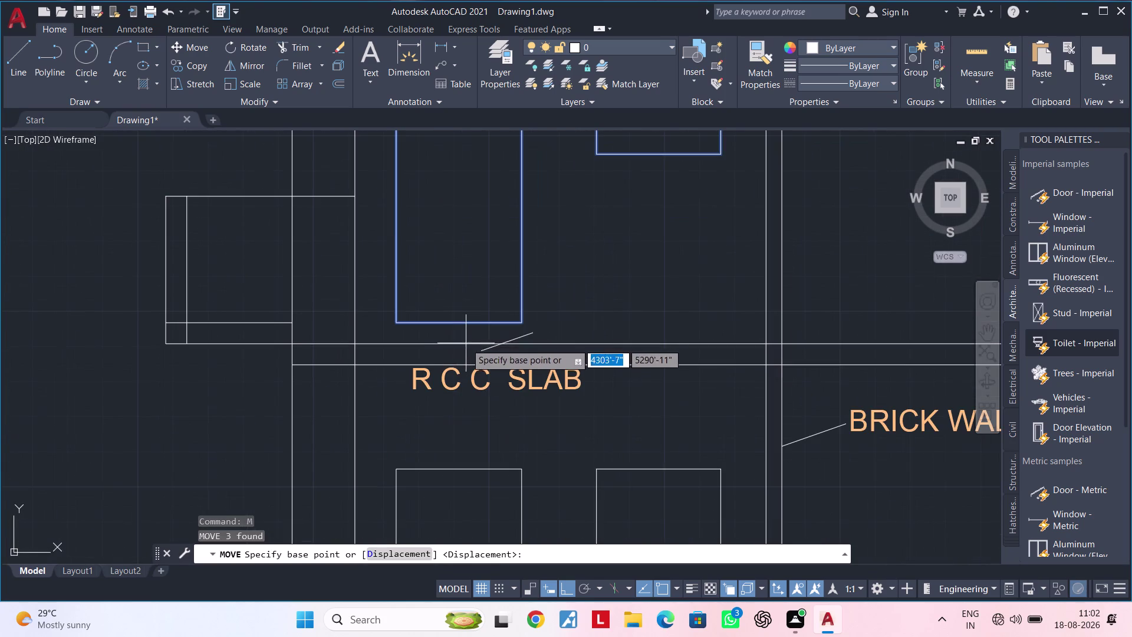
click(456, 322)
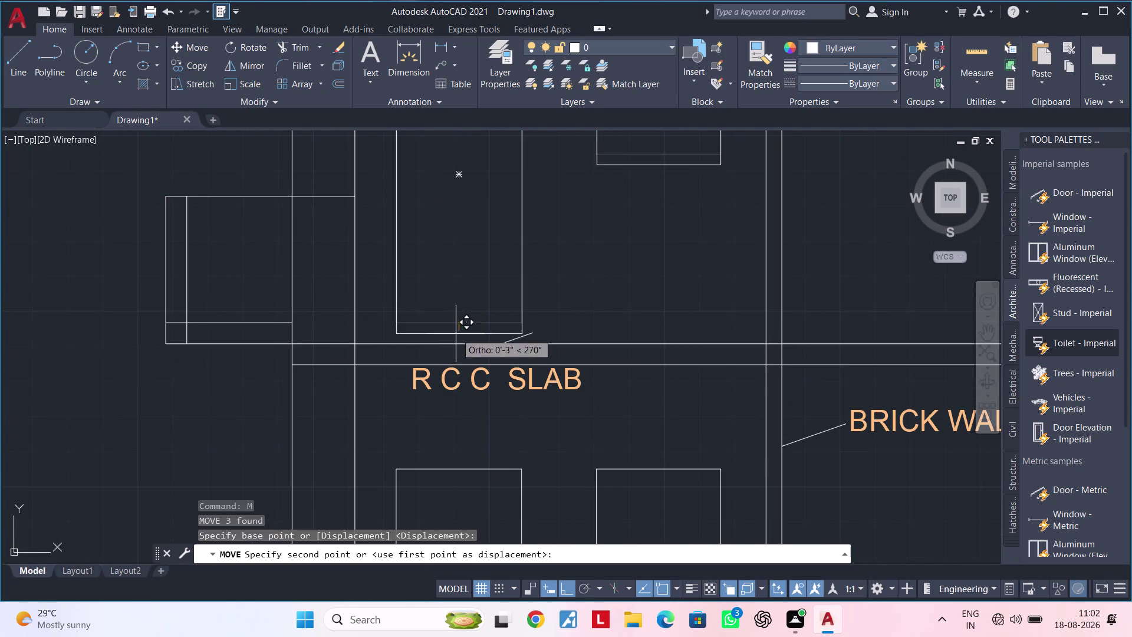
click(456, 341)
scroll(down, 3)
middle_drag(575, 294, 517, 278)
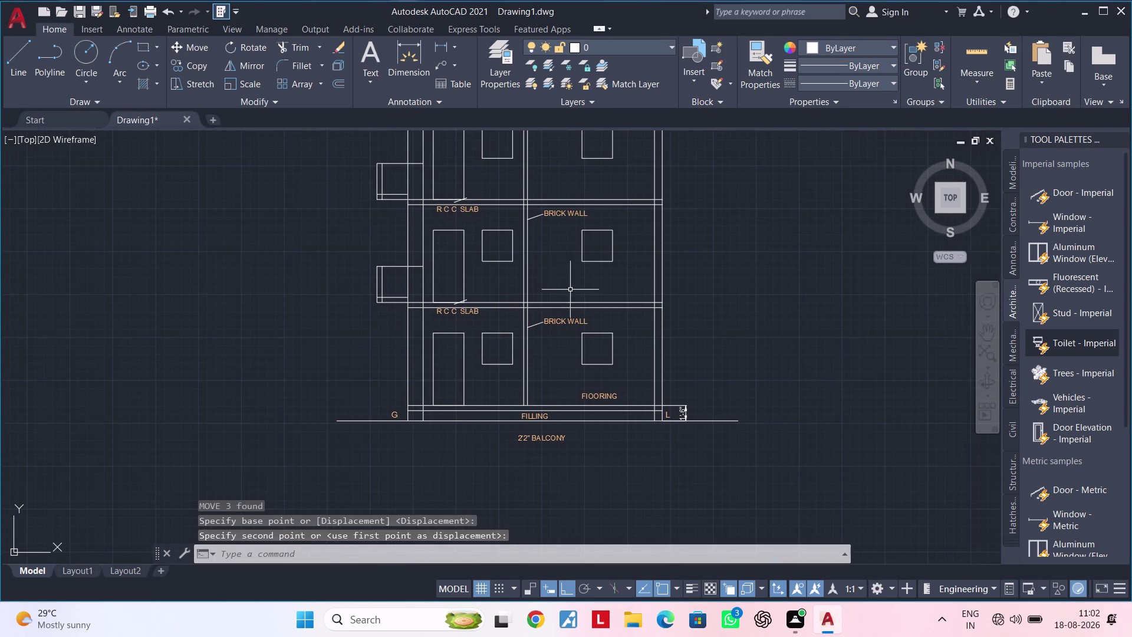
middle_drag(687, 323, 726, 305)
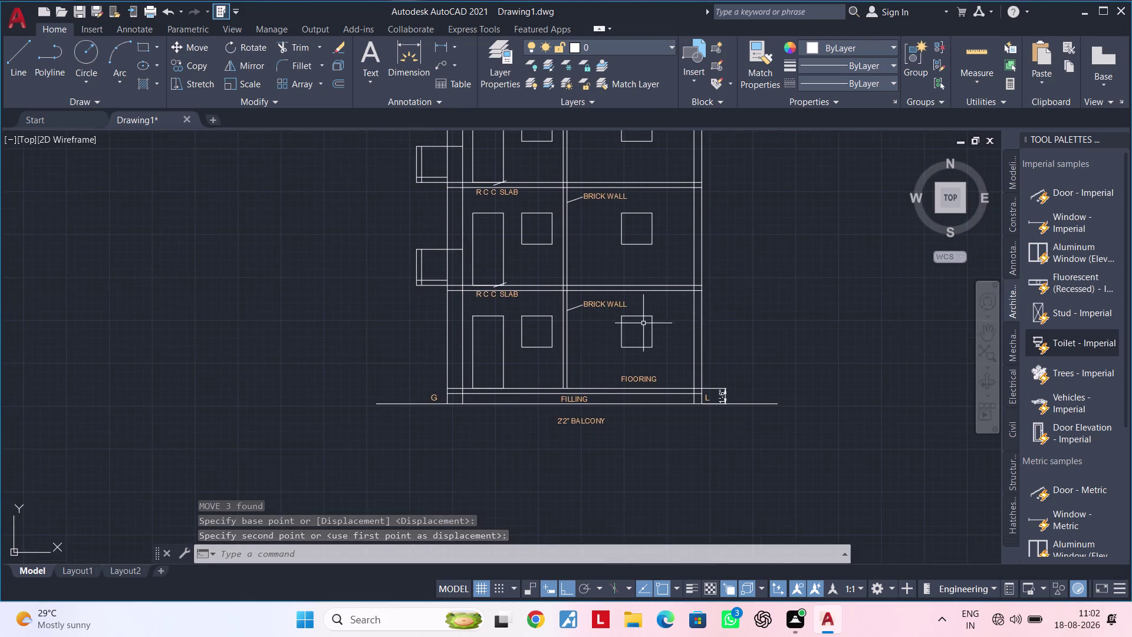
Window-select the left balcony projection and move it down.
middle_drag(644, 323, 658, 418)
scroll(up, 3)
middle_drag(475, 371, 571, 335)
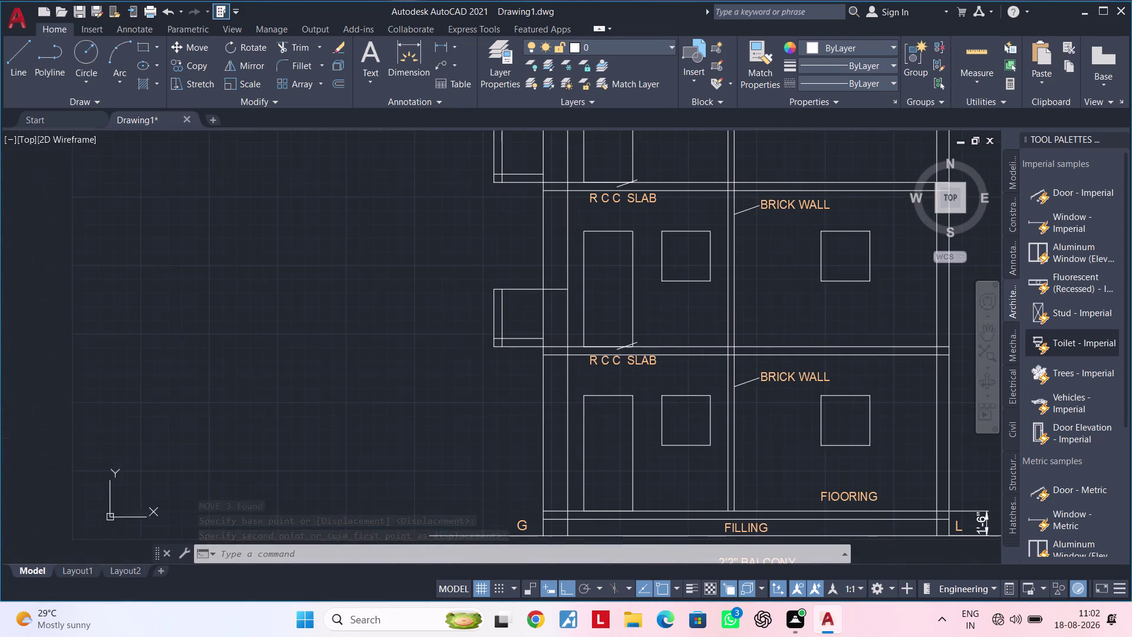
click(531, 274)
click(487, 367)
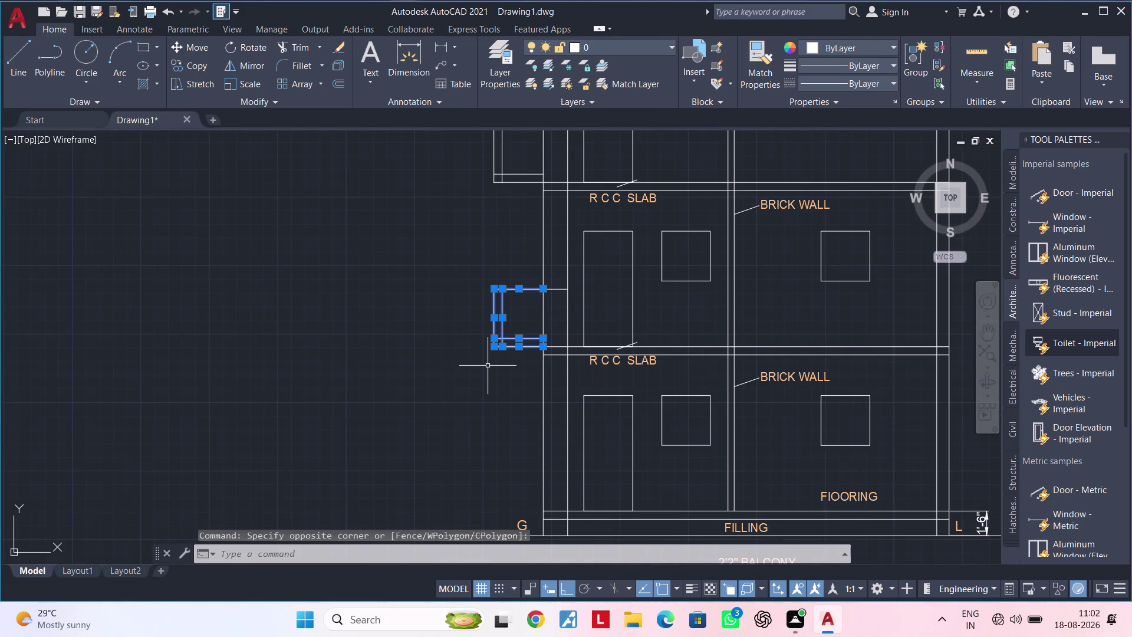
key(m)
key(space)
scroll(up, 3)
click(572, 290)
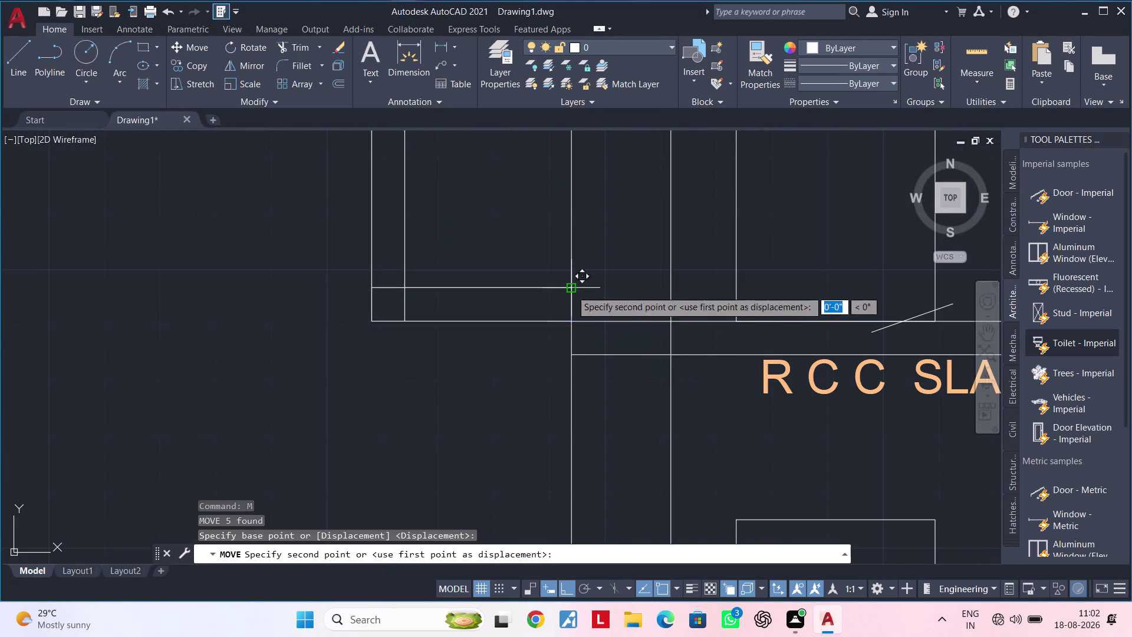
click(571, 323)
scroll(down, 3)
Erase the short extra line at the projection's top.
middle_drag(586, 275, 586, 357)
scroll(up, 3)
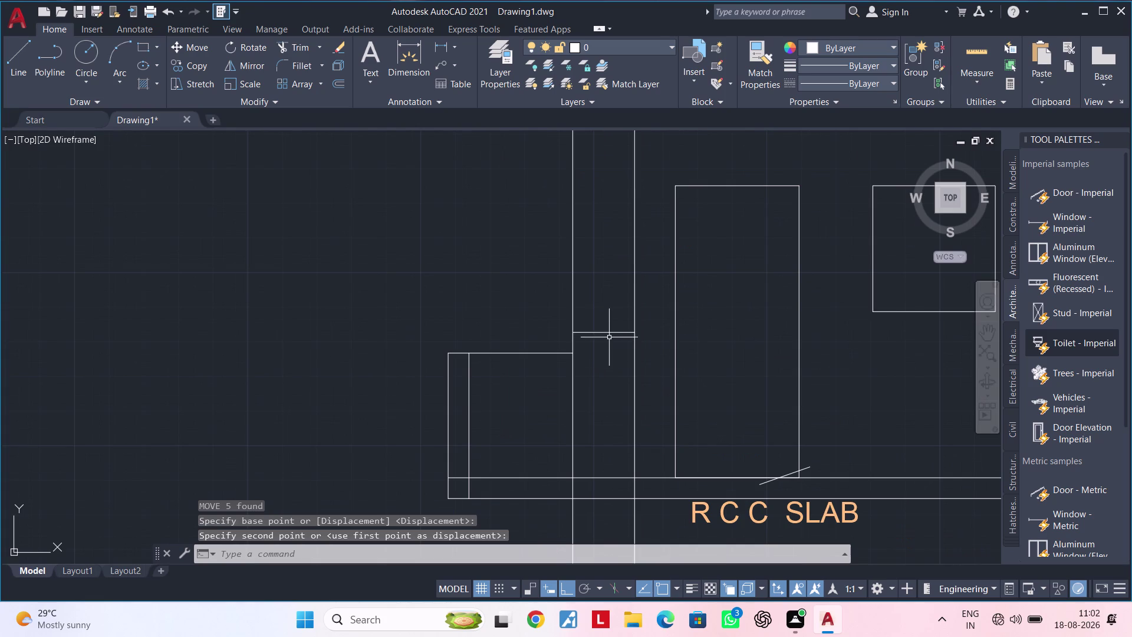
click(606, 332)
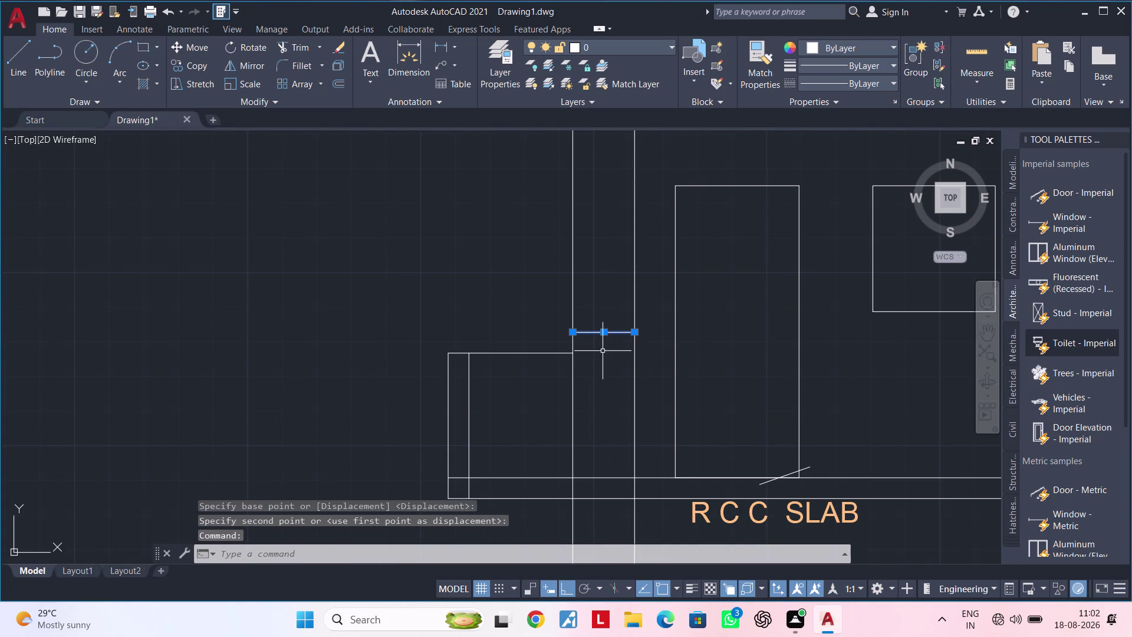
key(Delete)
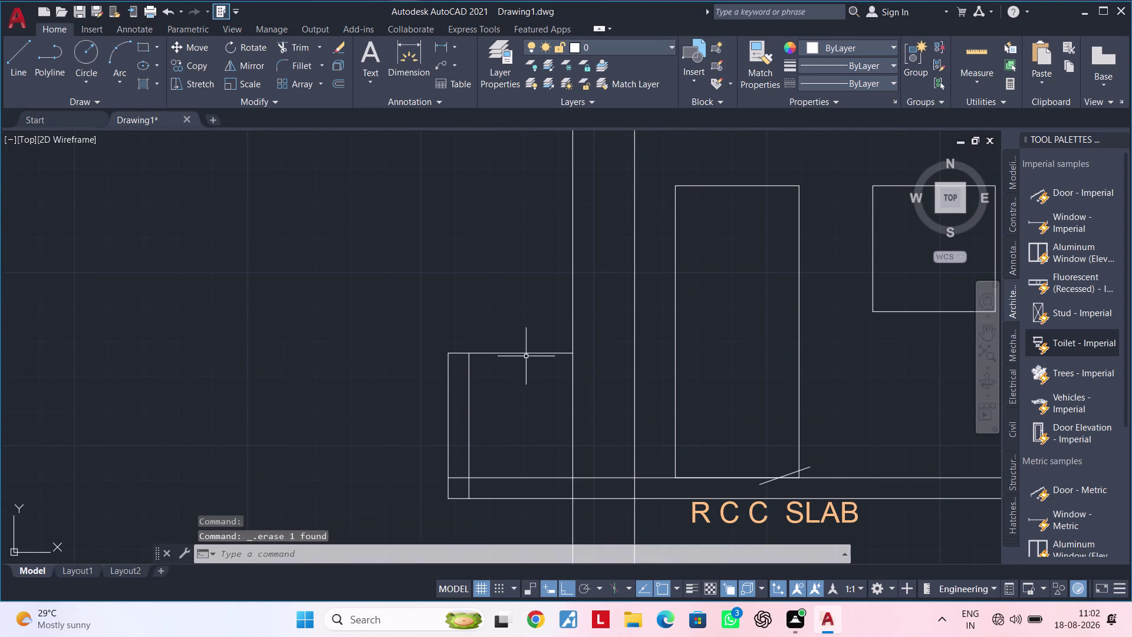
Grip-stretch the projection's top edge to meet the wall.
click(526, 351)
click(573, 351)
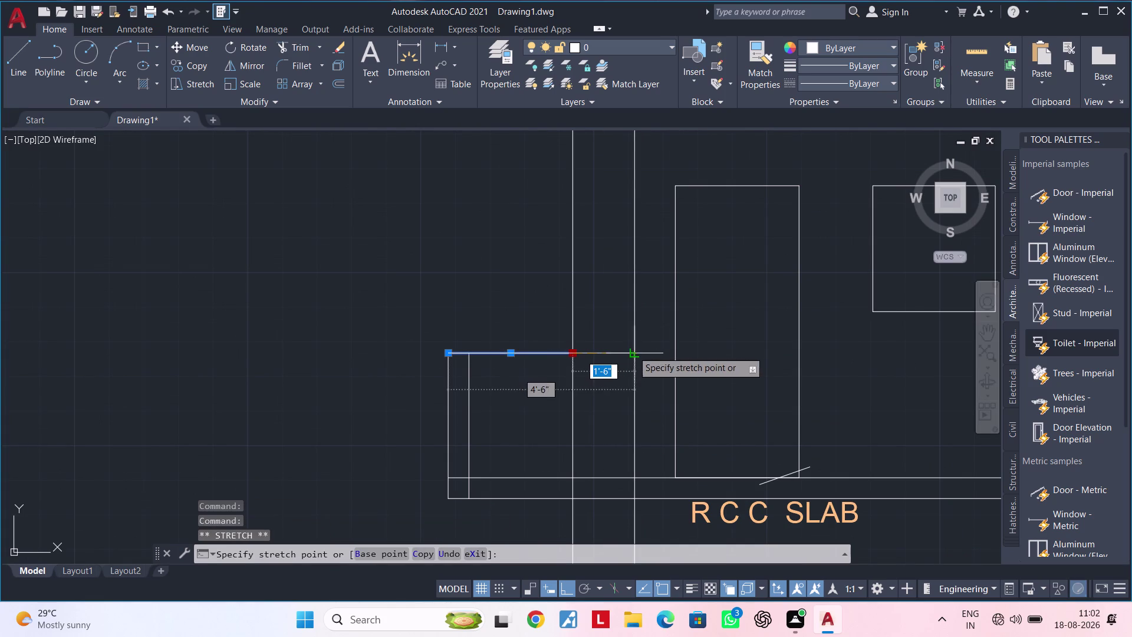
click(637, 352)
scroll(down, 3)
key(Escape)
scroll(down, 3)
middle_drag(594, 330, 583, 417)
scroll(up, 3)
Move the balcony projection again and centre the view on the R C C SLAB label.
click(576, 242)
click(540, 322)
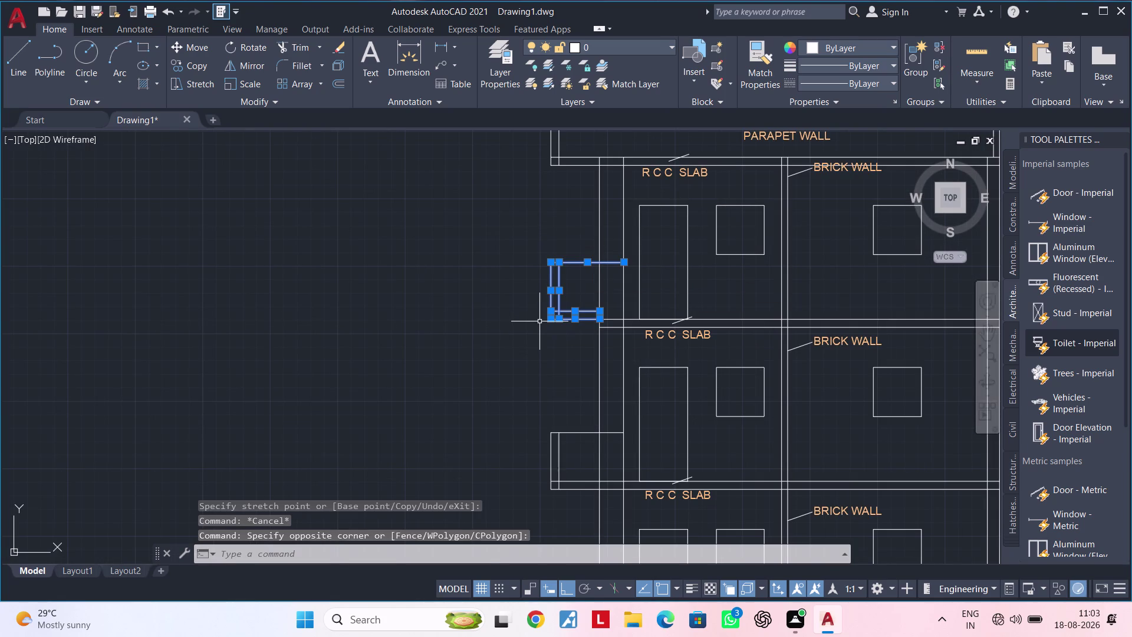
text(M)
key(space)
scroll(up, 3)
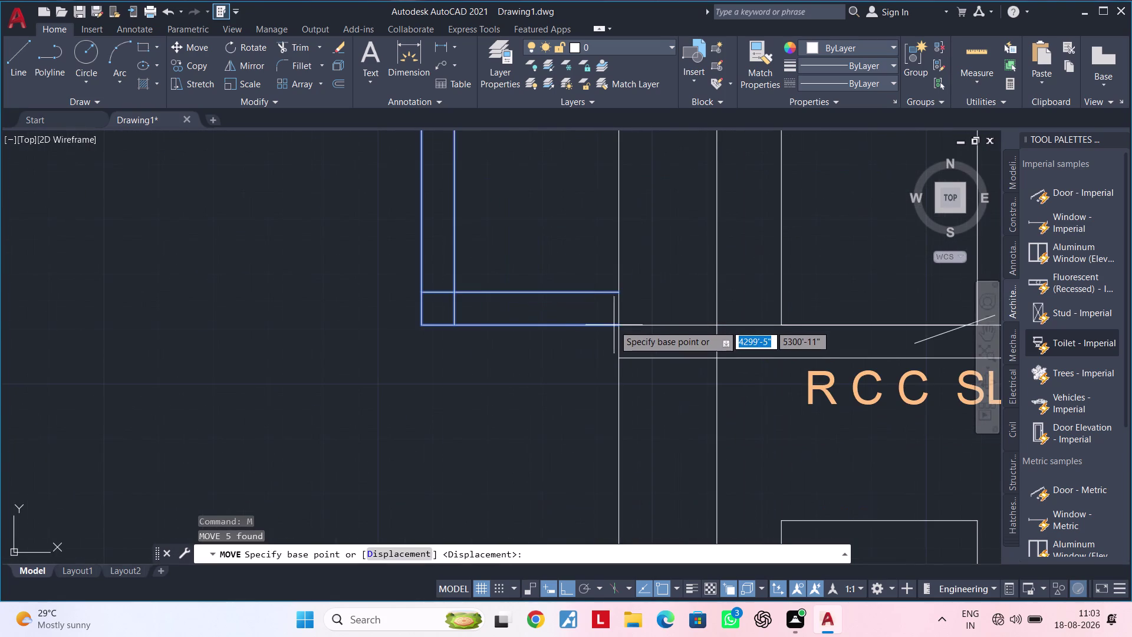
click(616, 327)
click(618, 357)
scroll(down, 3)
middle_drag(655, 354, 627, 353)
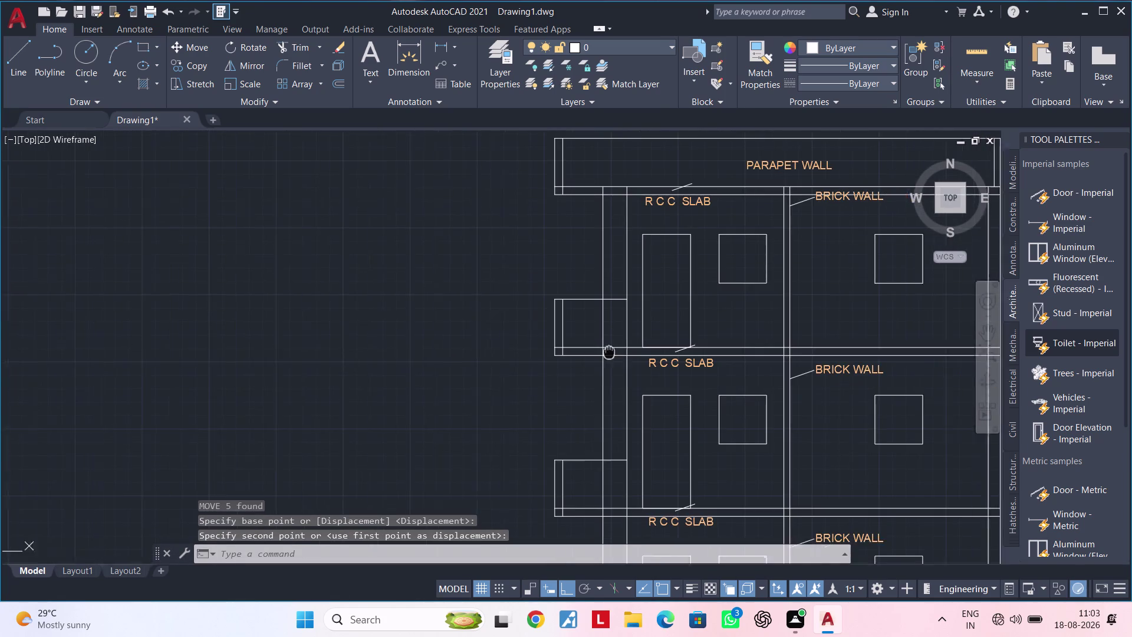
middle_drag(627, 353, 432, 360)
middle_drag(606, 334, 510, 338)
middle_drag(481, 337, 634, 247)
scroll(up, 3)
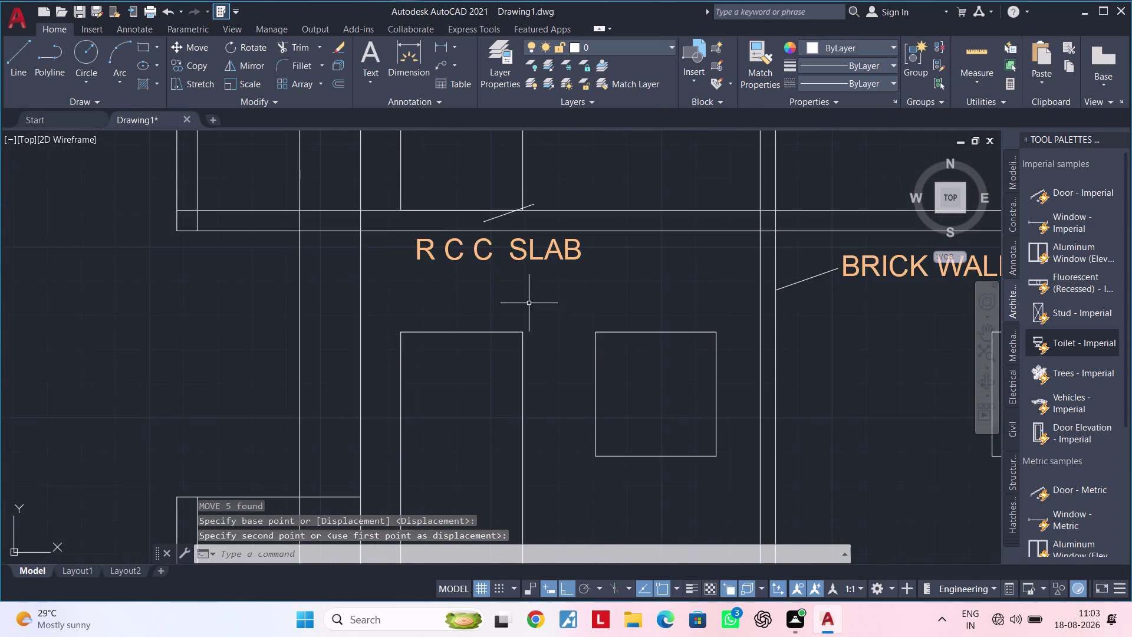
middle_drag(528, 336, 532, 377)
Move the R C C SLAB label and leader 6 inches lower.
click(513, 293)
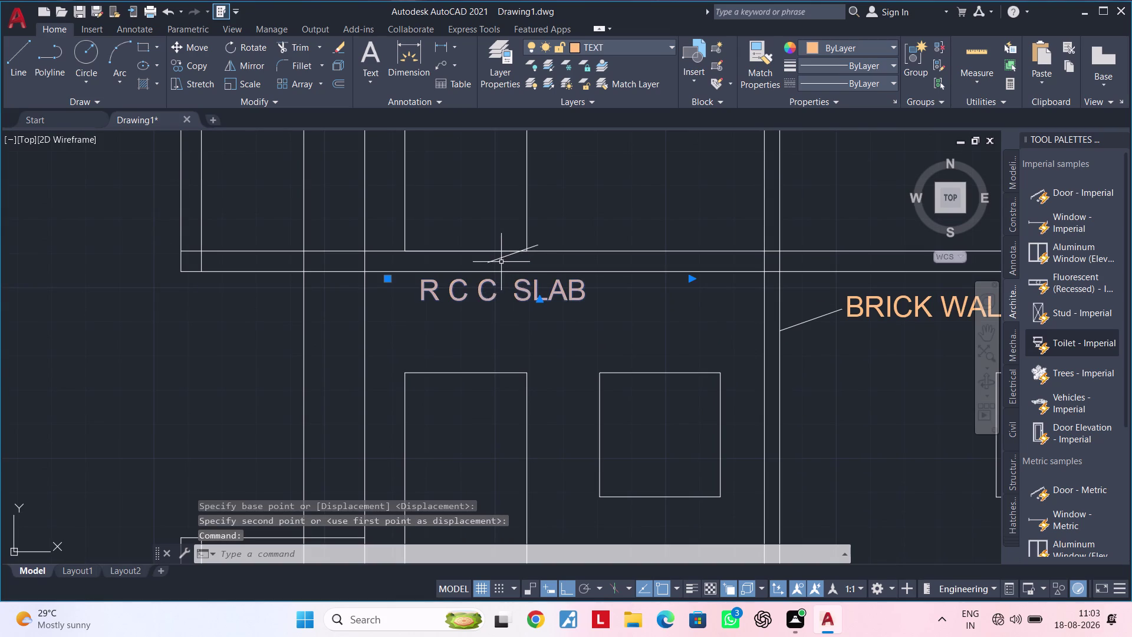
click(498, 260)
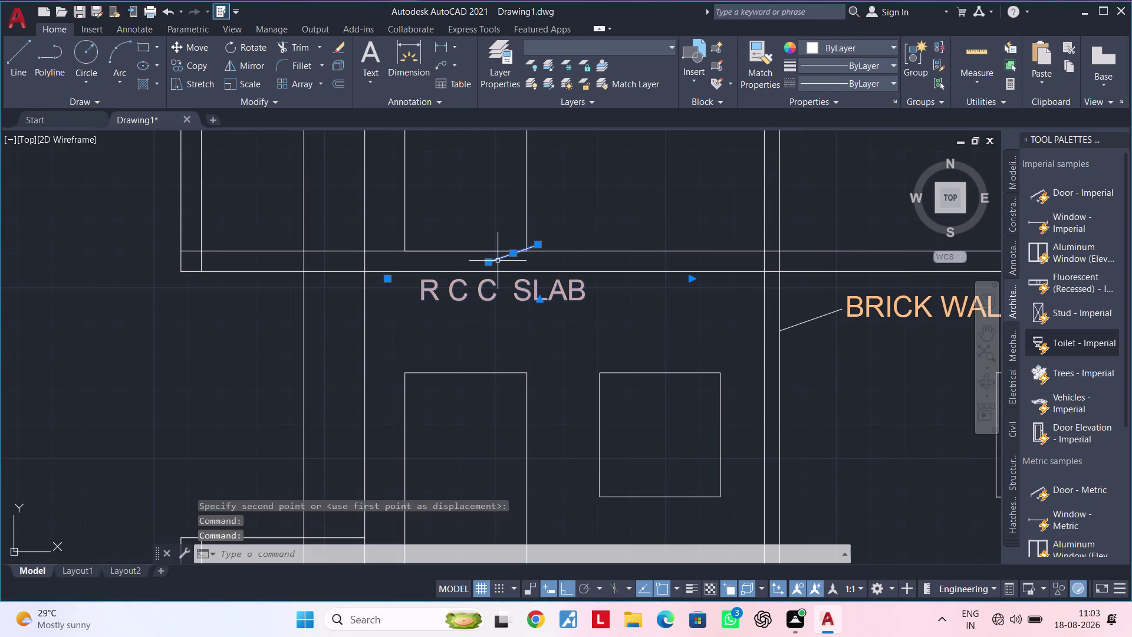
text(M)
key(space)
click(499, 273)
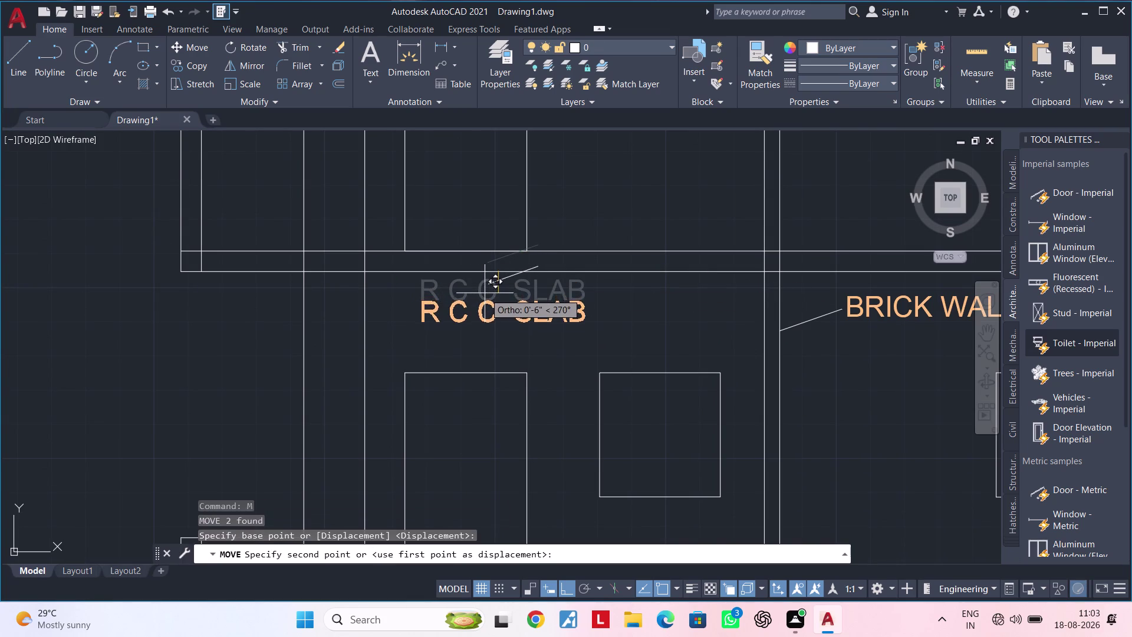
click(485, 290)
scroll(down, 3)
middle_drag(563, 305, 438, 306)
middle_drag(626, 254, 638, 455)
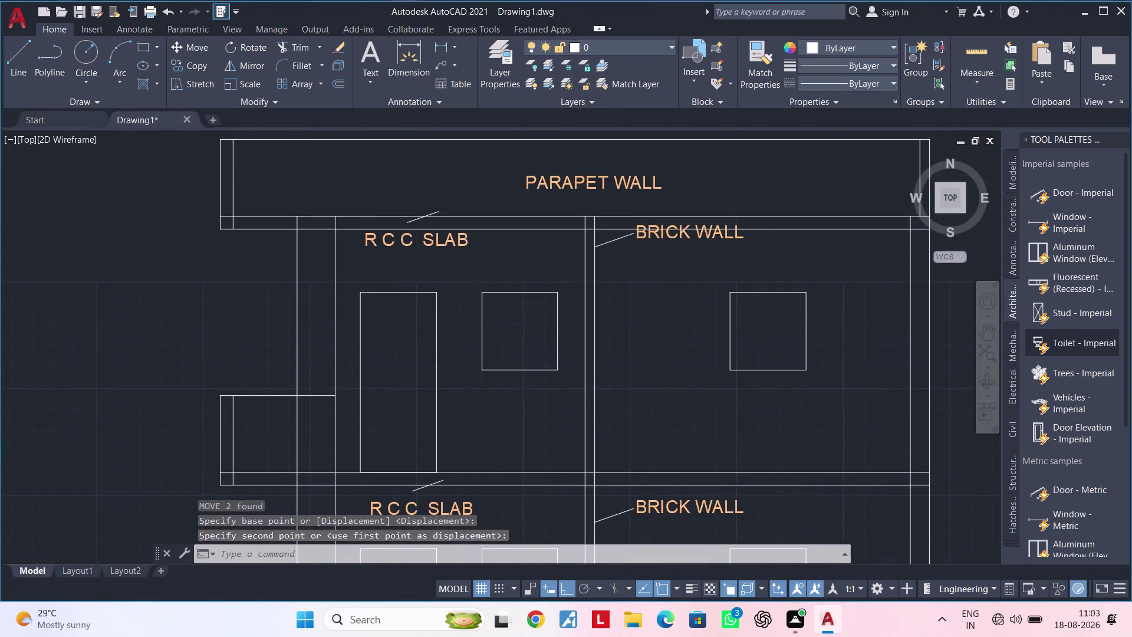
scroll(up, 3)
Move the top R C C SLAB label and its leader further down.
click(406, 239)
key(Escape)
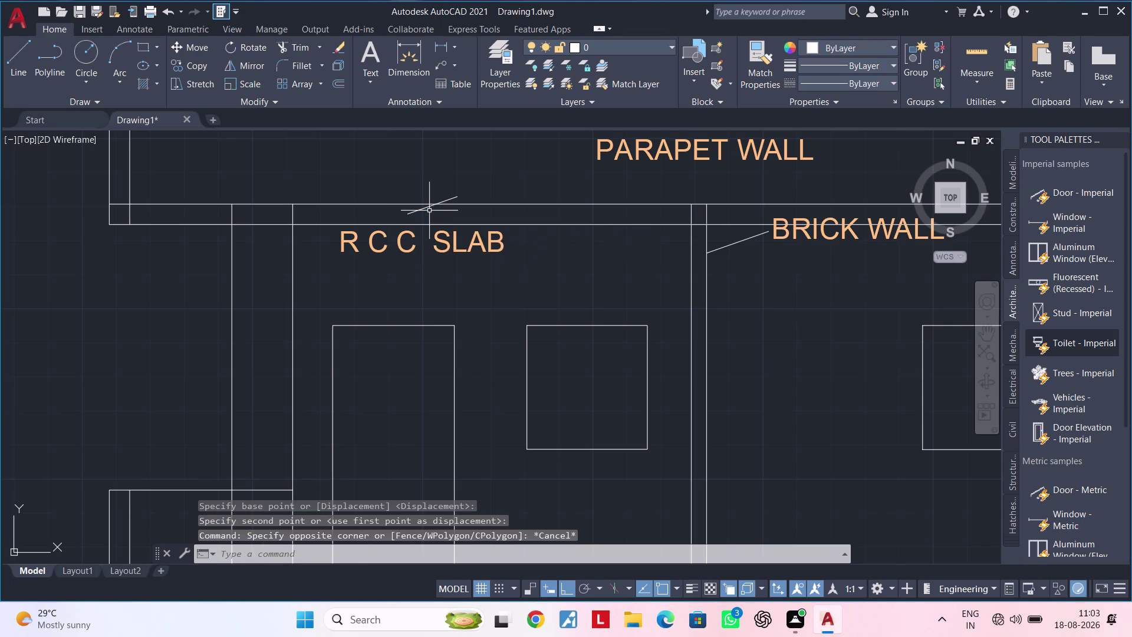
click(419, 207)
click(412, 236)
text(M)
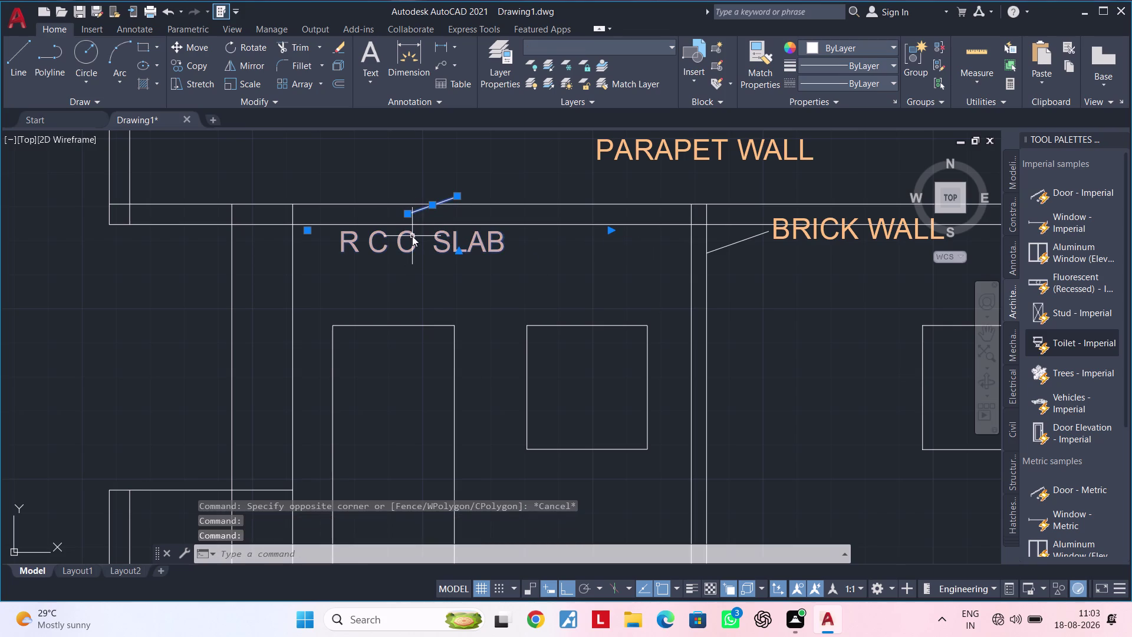
key(space)
click(412, 236)
click(410, 250)
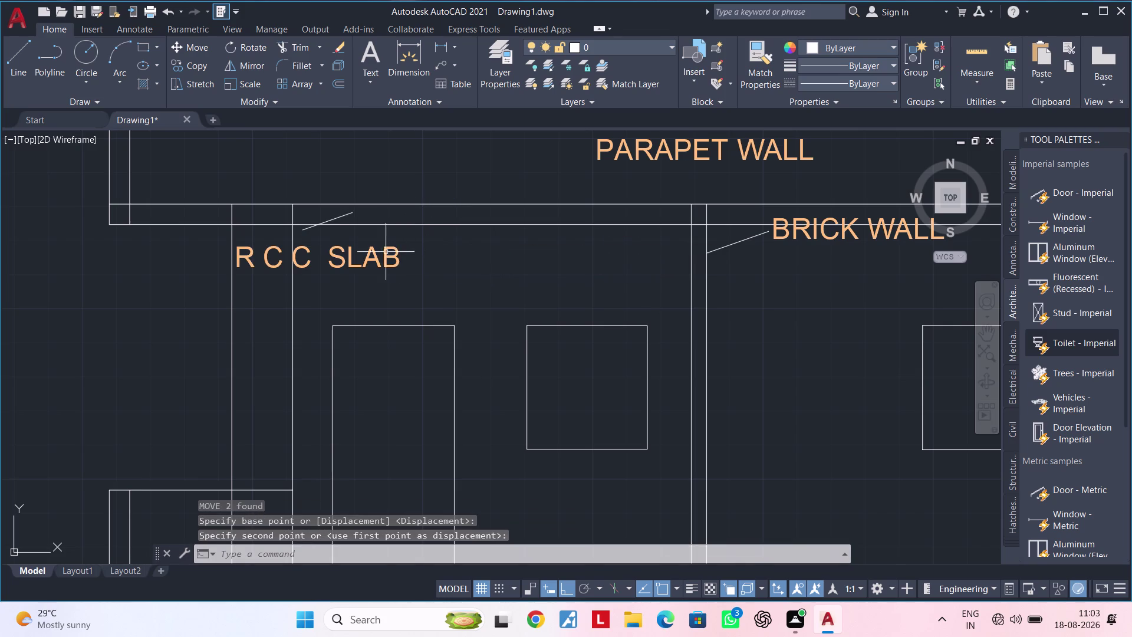
Shift the top slab label and leader sideways to sit under the parapet.
click(384, 253)
click(334, 218)
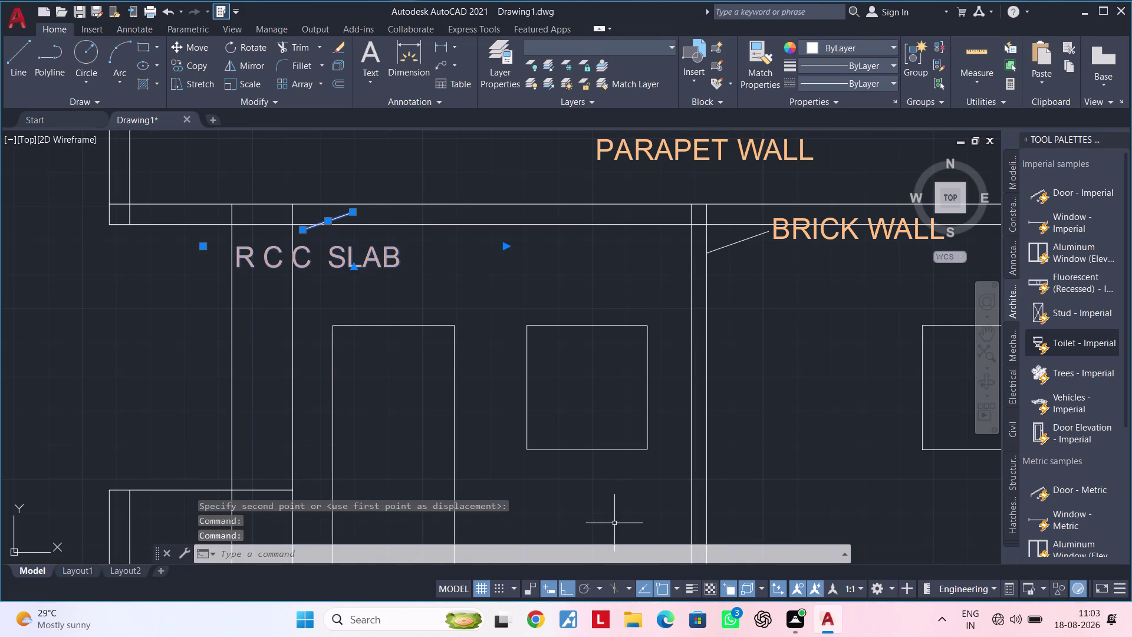
click(571, 585)
key(m)
key(space)
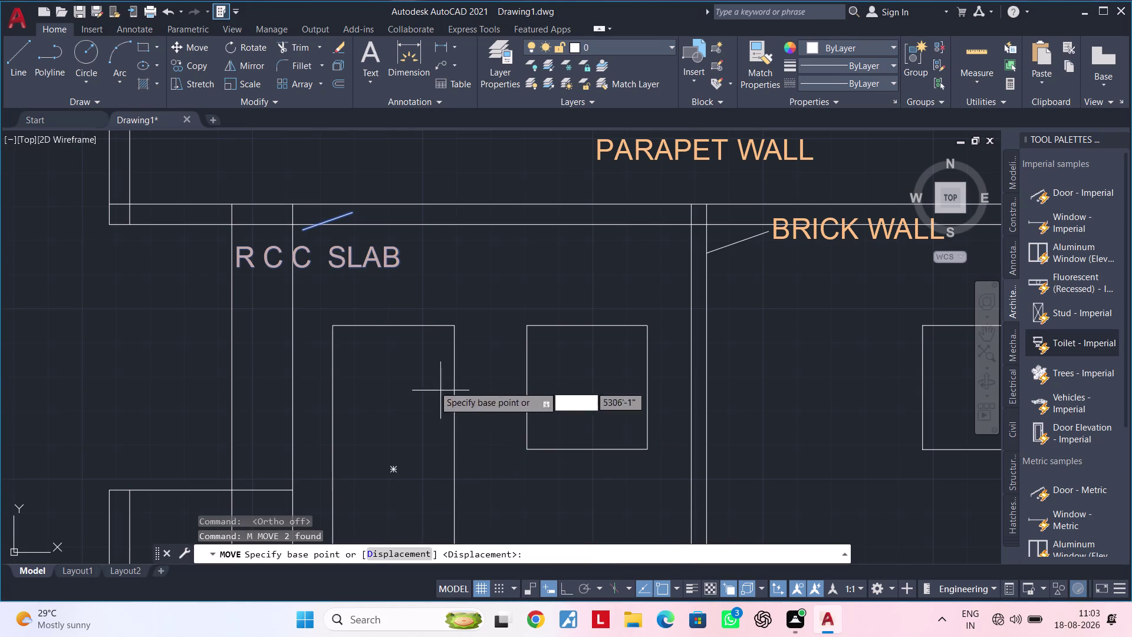
click(336, 265)
click(458, 269)
scroll(down, 3)
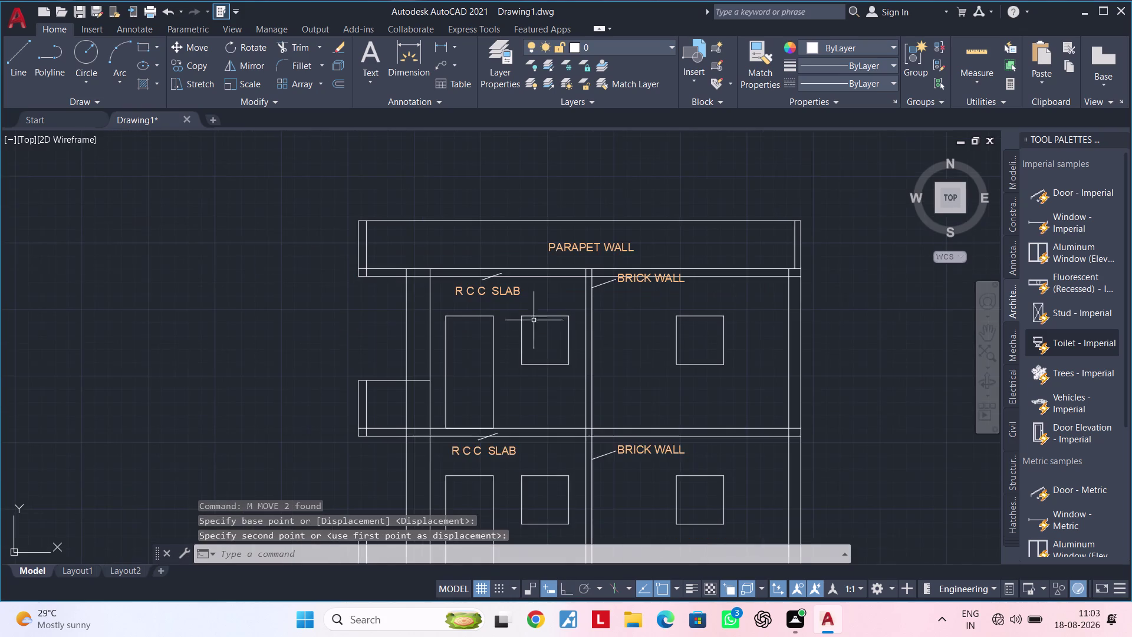
Pan down through the section's floors toward the ground floor and filling.
middle_drag(584, 344, 472, 297)
middle_drag(506, 348, 494, 233)
middle_drag(526, 371, 547, 290)
middle_drag(530, 358, 558, 261)
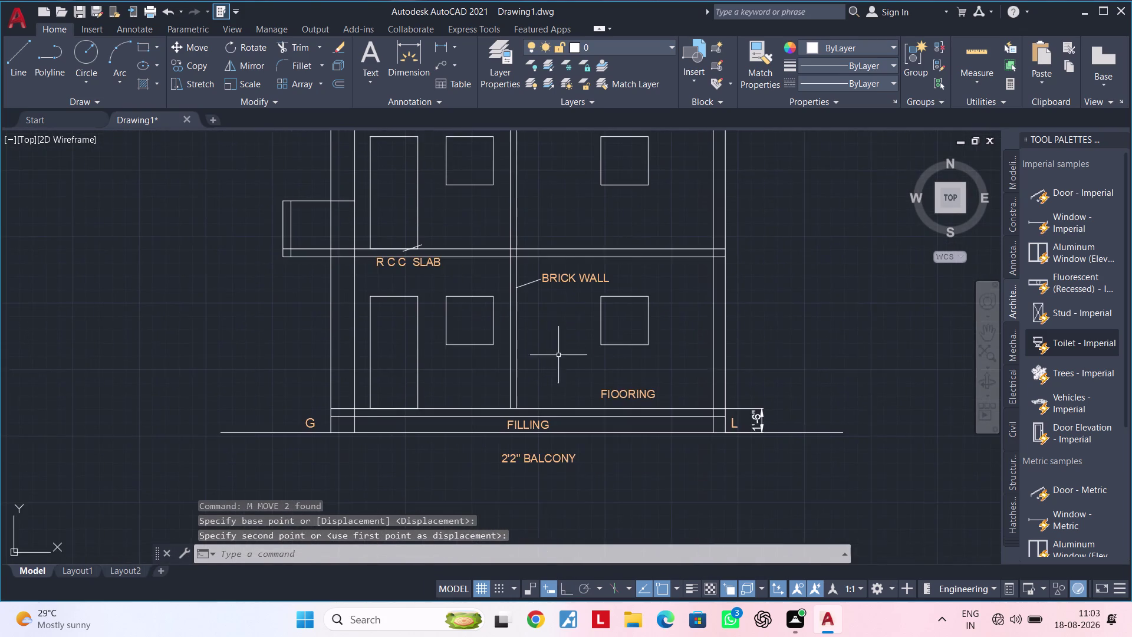
middle_drag(559, 326, 558, 295)
middle_drag(604, 310, 492, 382)
key(Escape)
key(Escape)
middle_drag(664, 370, 598, 439)
key(Escape)
key(Escape)
key(Escape)
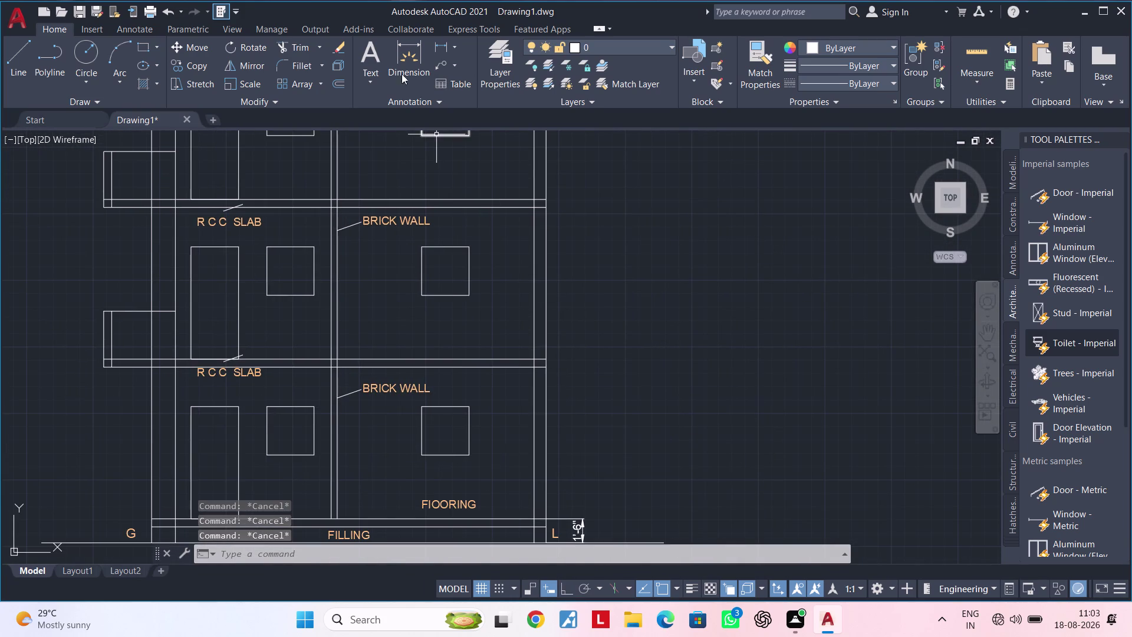
click(402, 46)
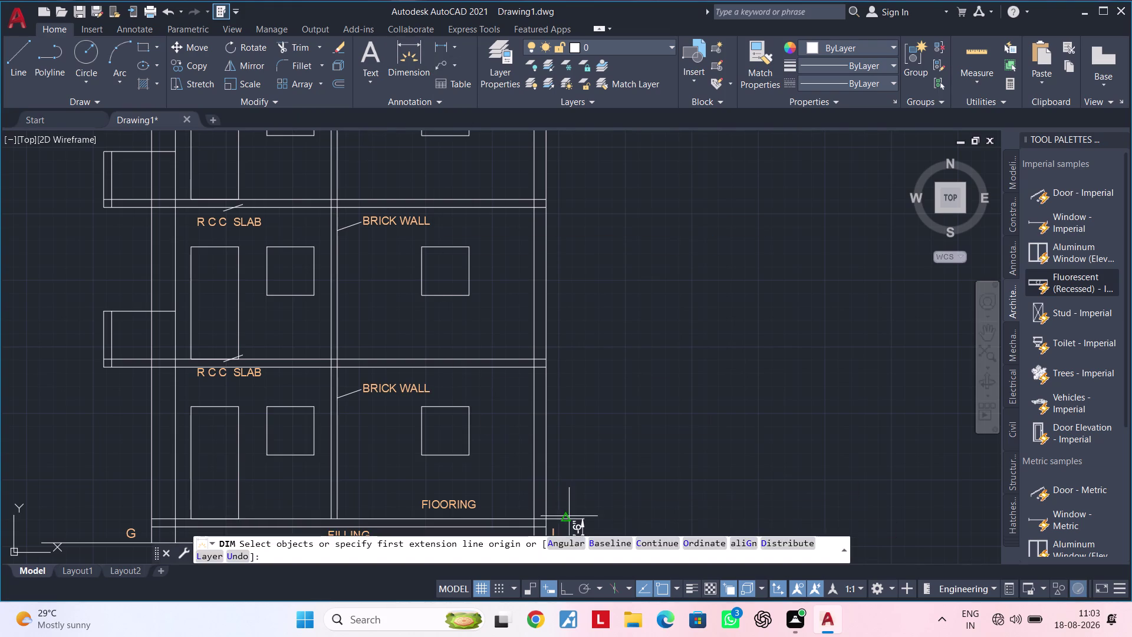
Dimension the first 10' storey height from the 1'-6" plinth to the first floor slab.
middle_drag(598, 453, 598, 446)
middle_drag(588, 406, 578, 308)
scroll(up, 3)
middle_drag(588, 429, 583, 208)
scroll(up, 3)
middle_drag(580, 301, 588, 402)
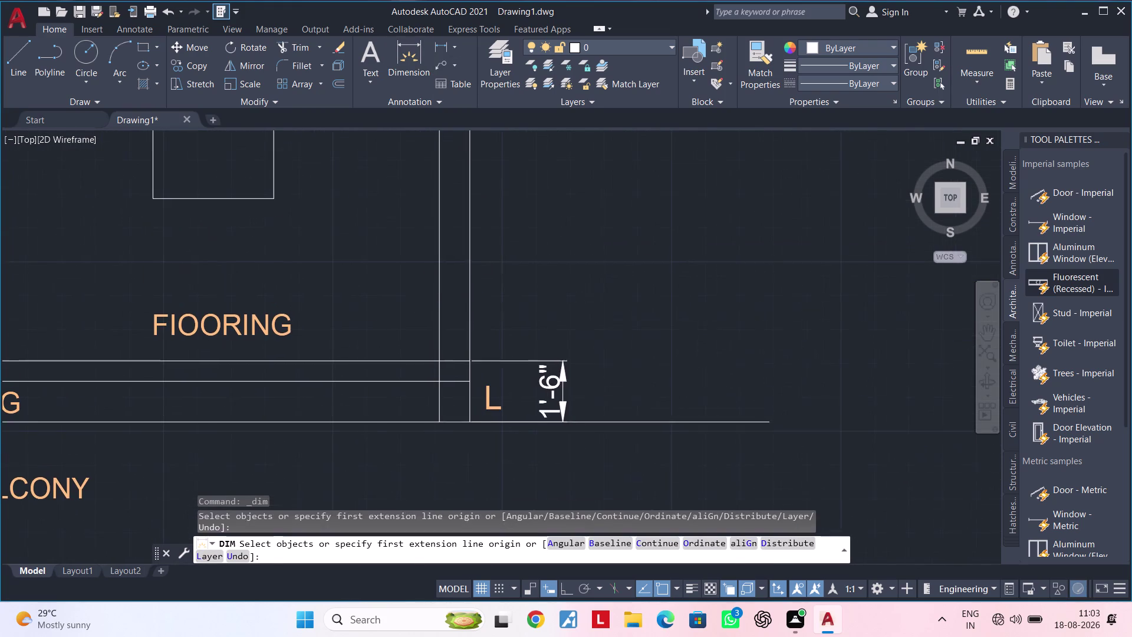
click(564, 357)
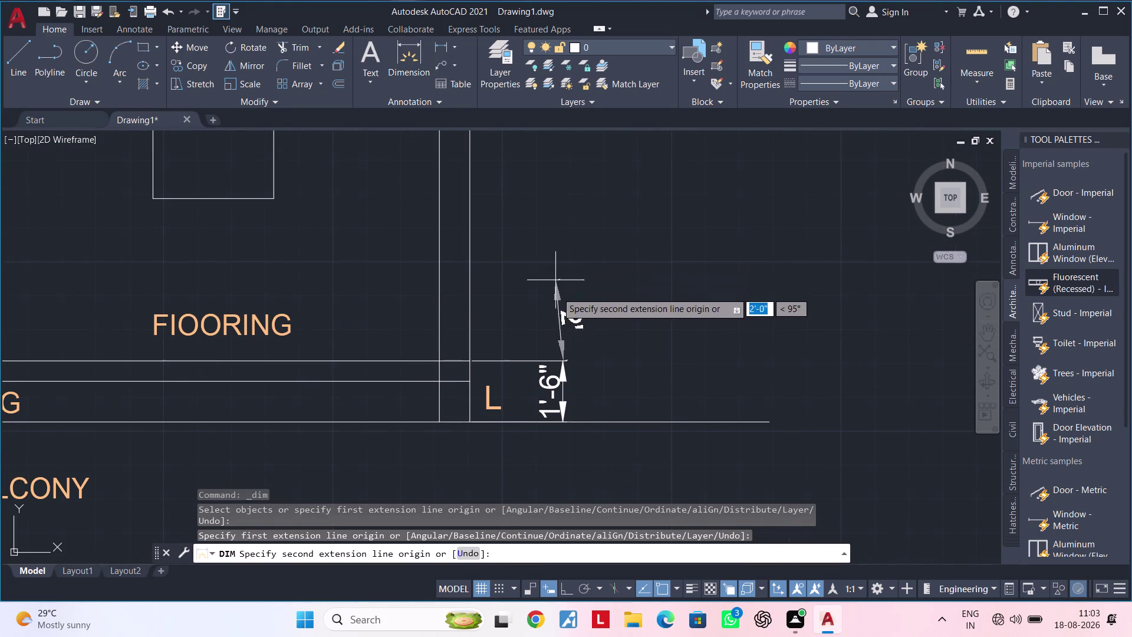
click(562, 585)
middle_drag(501, 231, 508, 472)
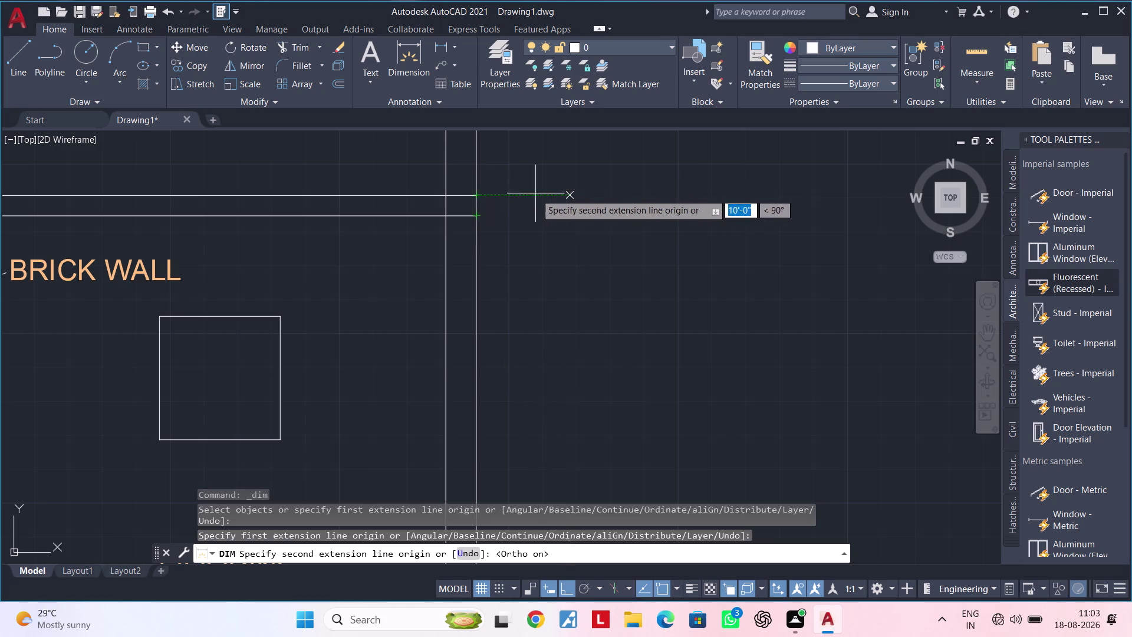
click(569, 193)
middle_drag(579, 313, 552, 160)
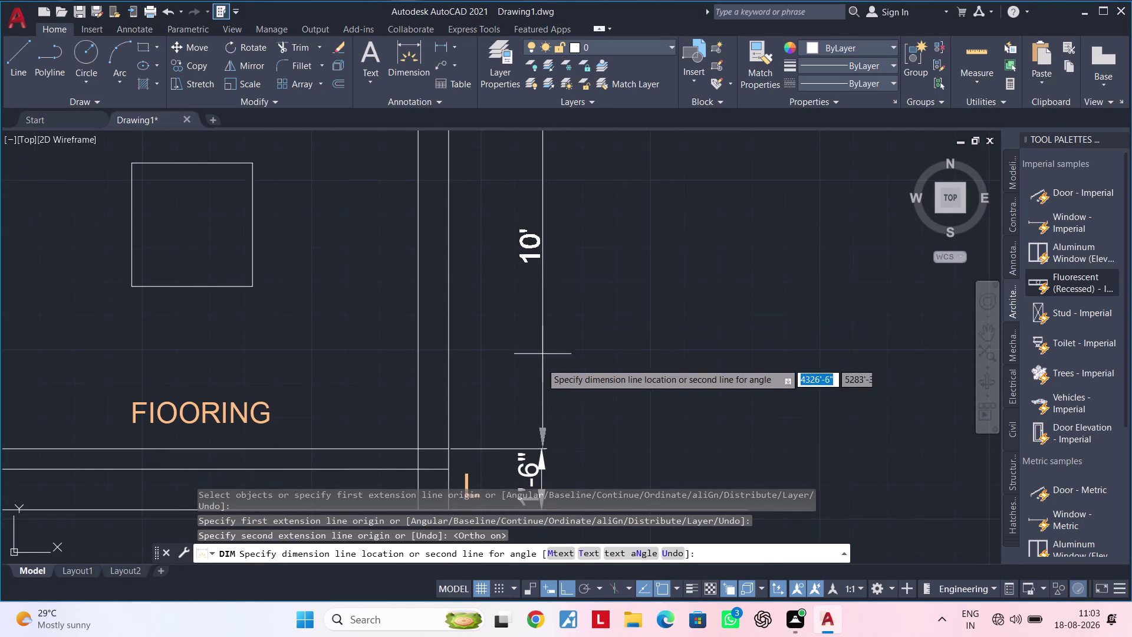
click(541, 448)
Stack a second 10' storey dimension up to the next floor slab.
middle_drag(561, 288, 571, 380)
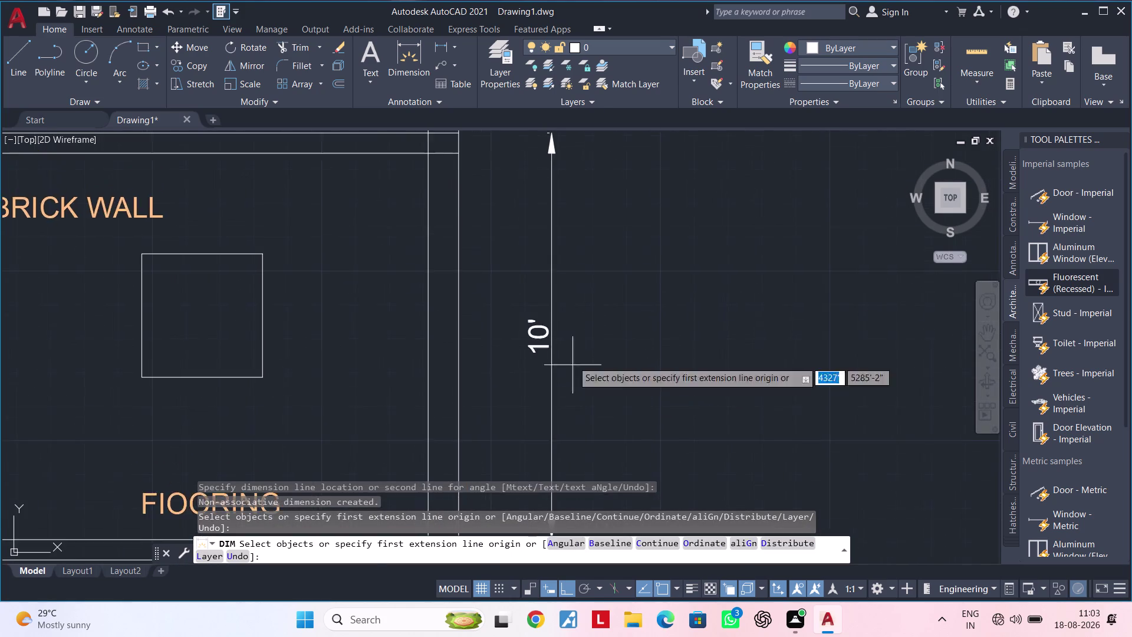
scroll(down, 3)
middle_drag(566, 240, 566, 330)
key(space)
scroll(up, 3)
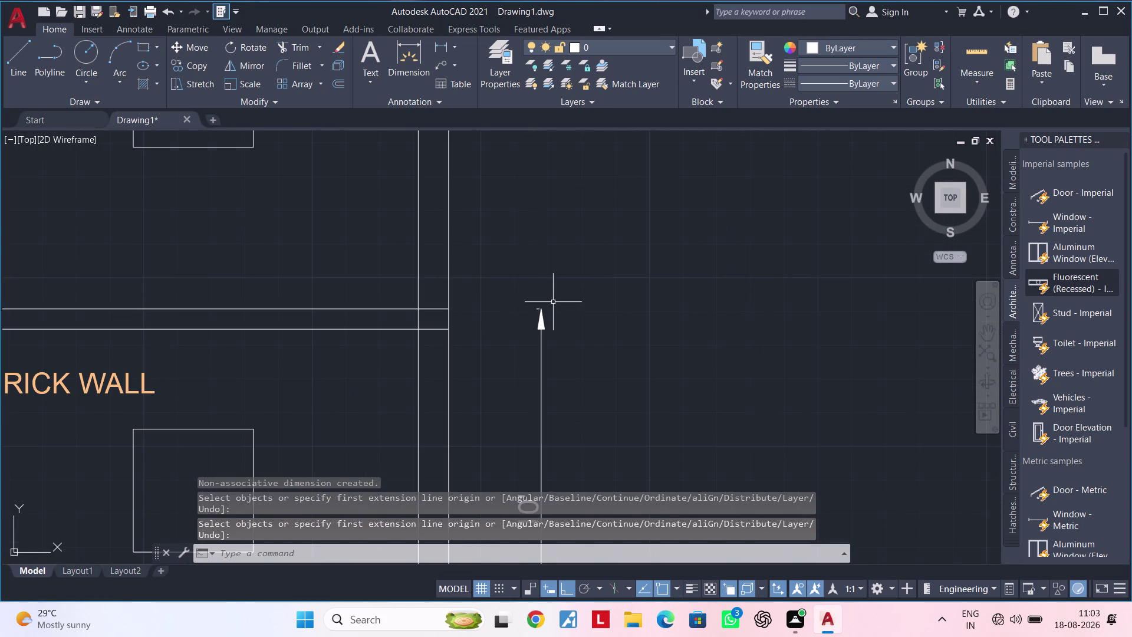
key(space)
click(539, 309)
scroll(down, 3)
middle_drag(542, 195, 552, 355)
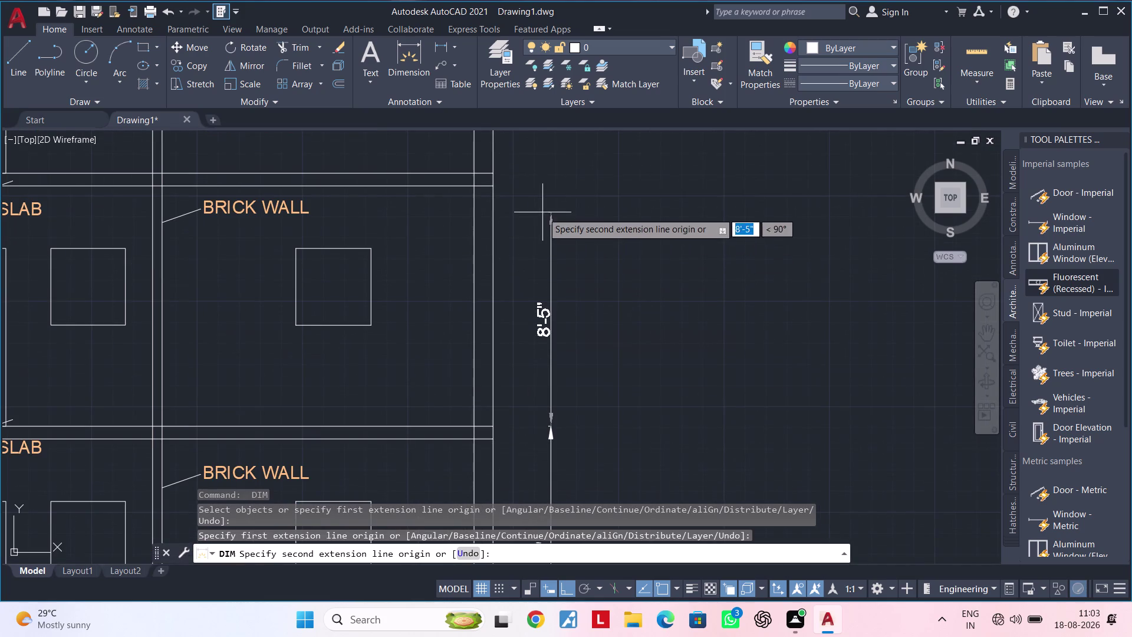
click(551, 173)
click(552, 429)
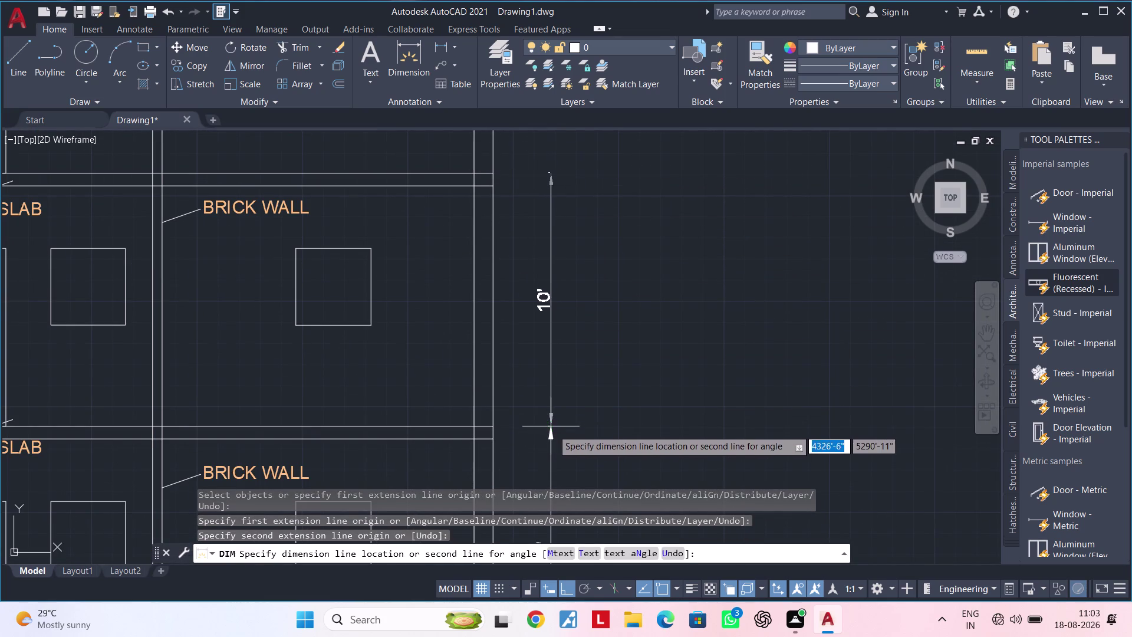
Add the third 10' storey dimension from the middle slab to the roof slab.
scroll(down, 3)
middle_drag(603, 286, 638, 390)
middle_drag(627, 255, 608, 337)
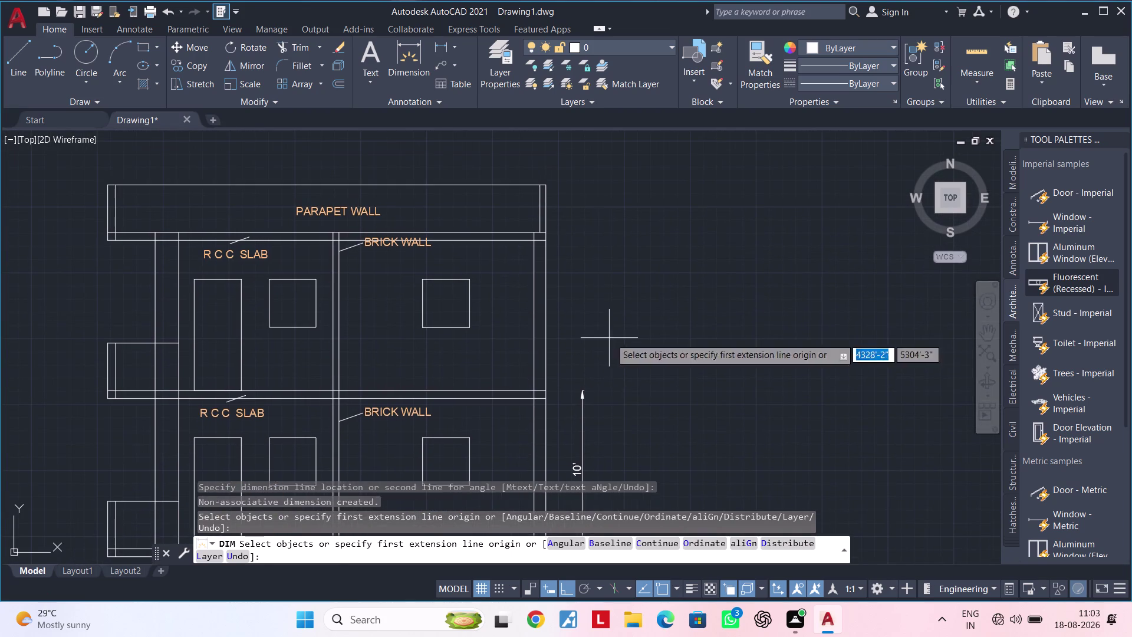
key(space)
key(space)
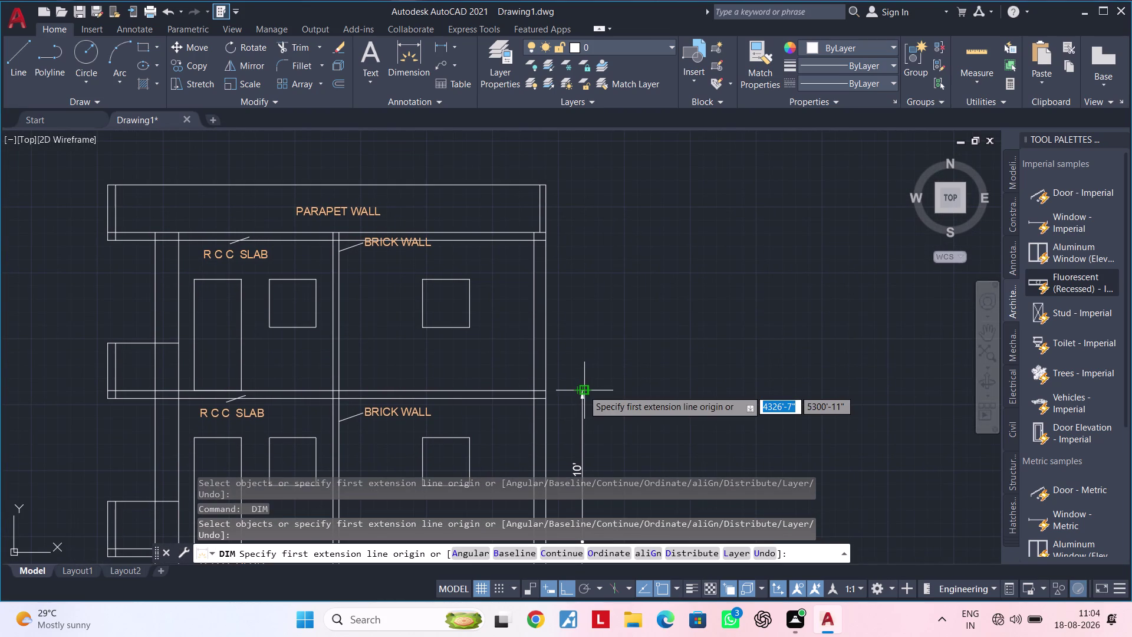
click(581, 392)
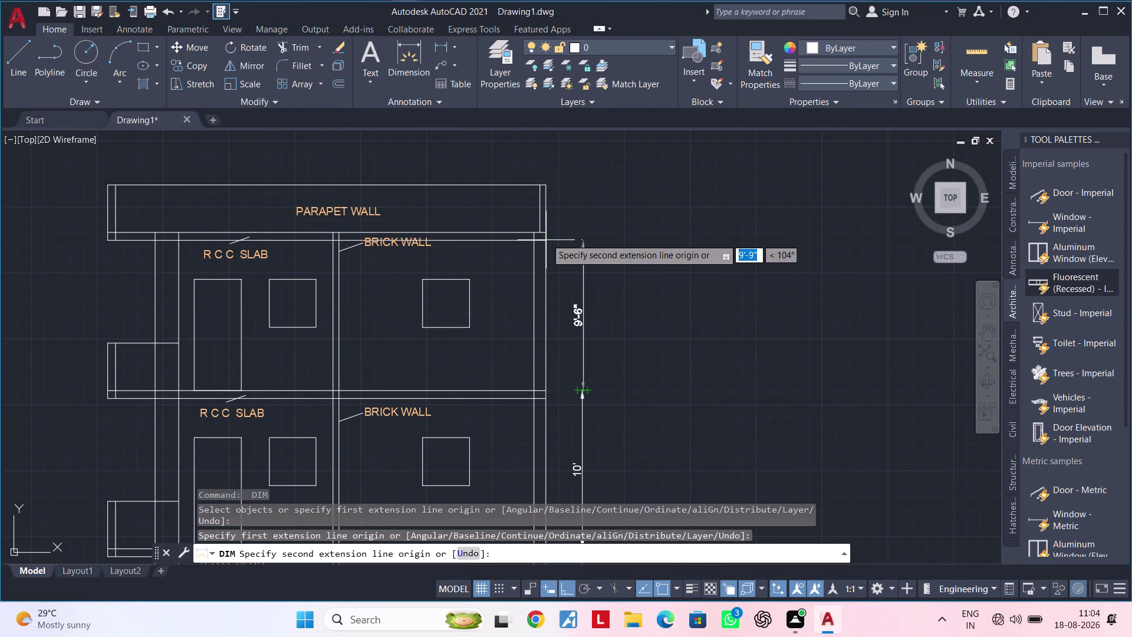
click(583, 233)
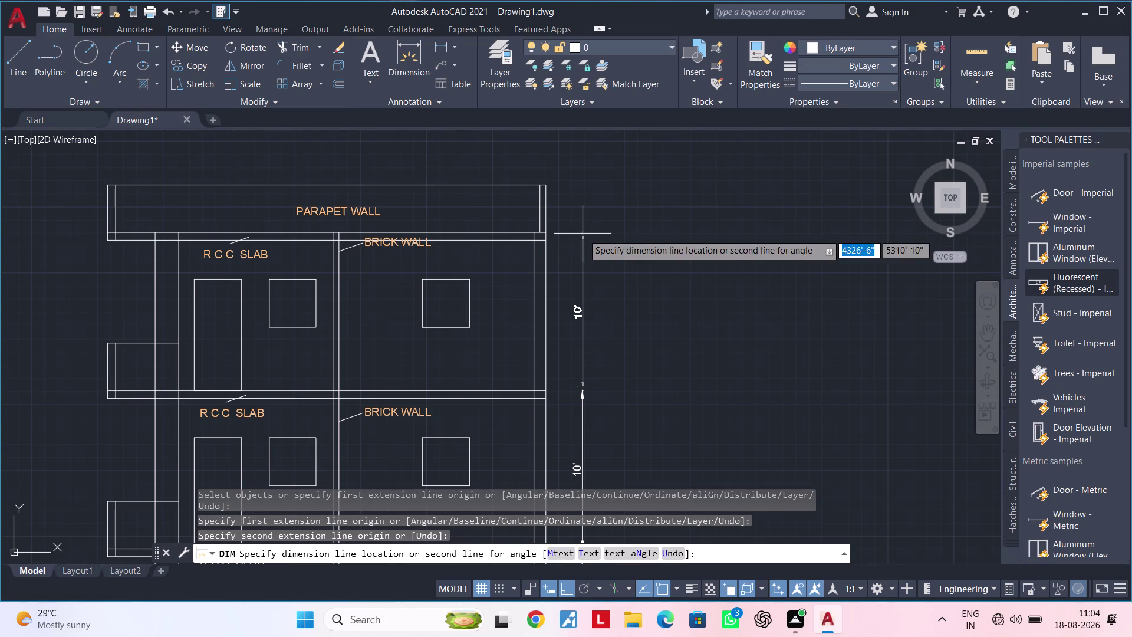
click(584, 392)
Dimension the 3' parapet from the roof slab to the parapet top, then exit.
middle_drag(597, 254, 597, 256)
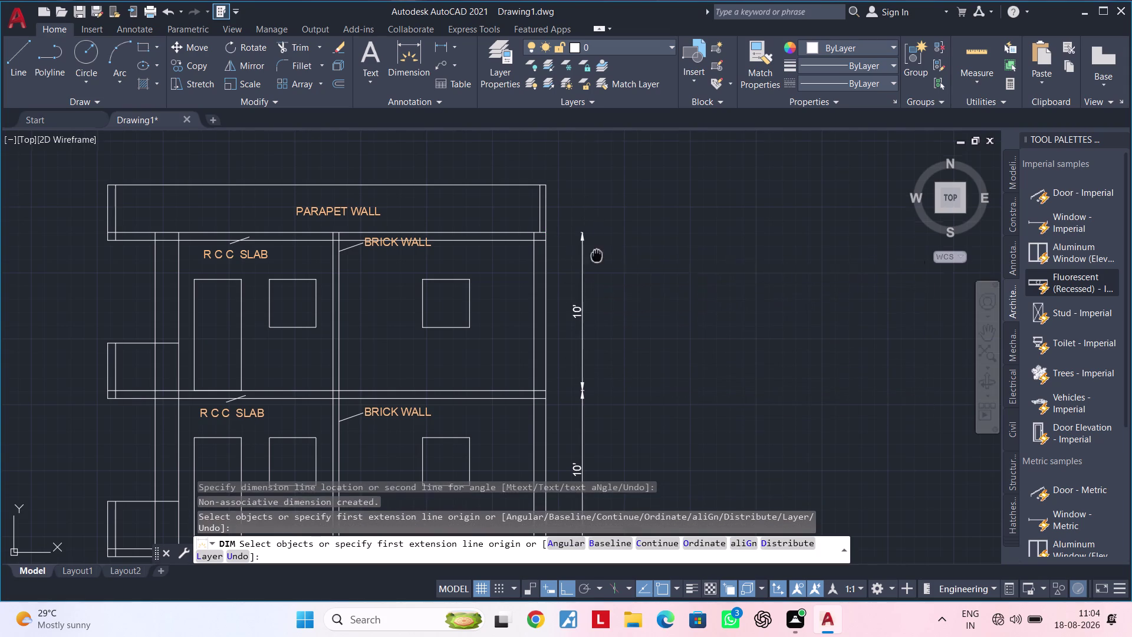
middle_drag(597, 256, 591, 335)
key(space)
scroll(up, 3)
key(space)
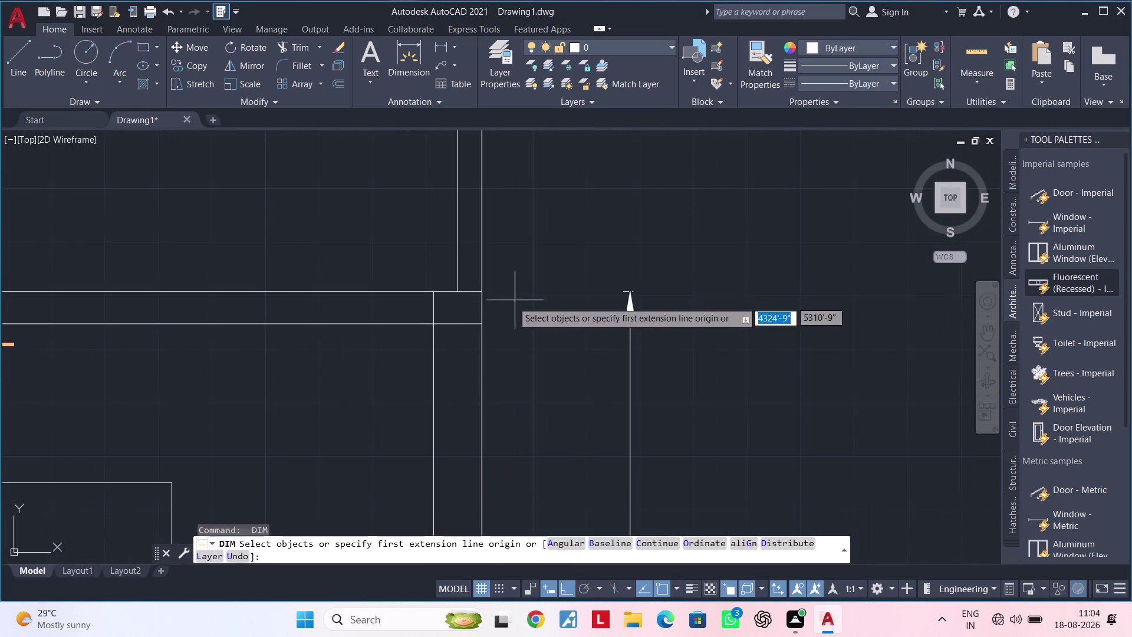
click(629, 291)
scroll(down, 3)
middle_drag(624, 238, 628, 315)
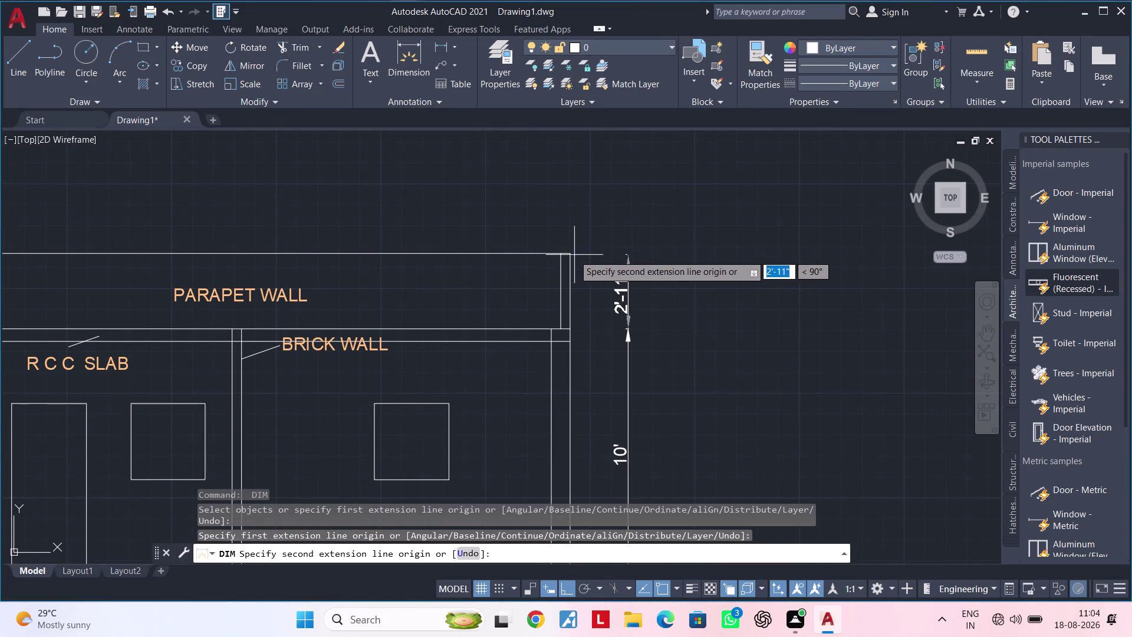
click(629, 255)
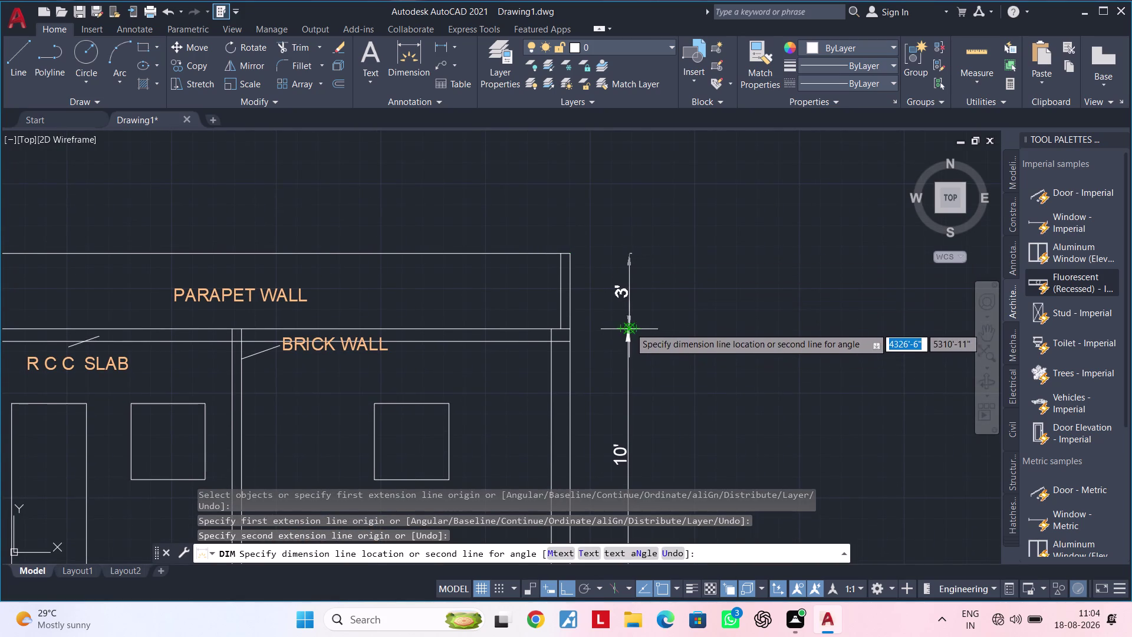
click(630, 327)
scroll(down, 3)
key(Escape)
key(Escape)
Pan across the section down to the 2'2" BALCONY label beneath it.
middle_drag(666, 323, 639, 323)
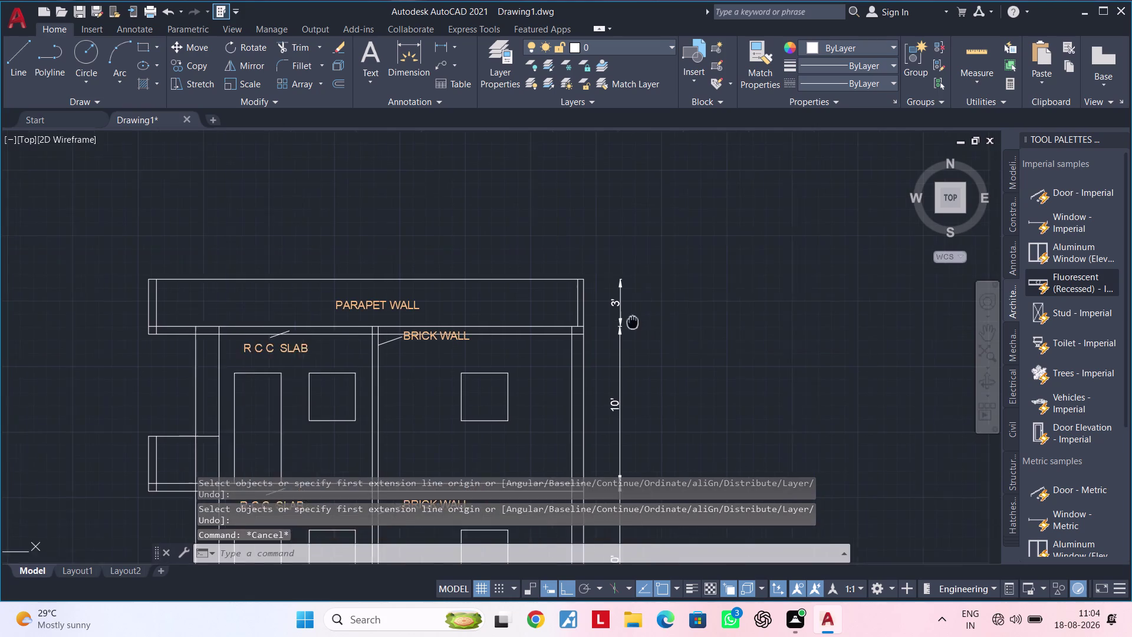
middle_drag(639, 323, 621, 277)
scroll(down, 3)
middle_drag(616, 304, 680, 269)
scroll(up, 3)
scroll(down, 3)
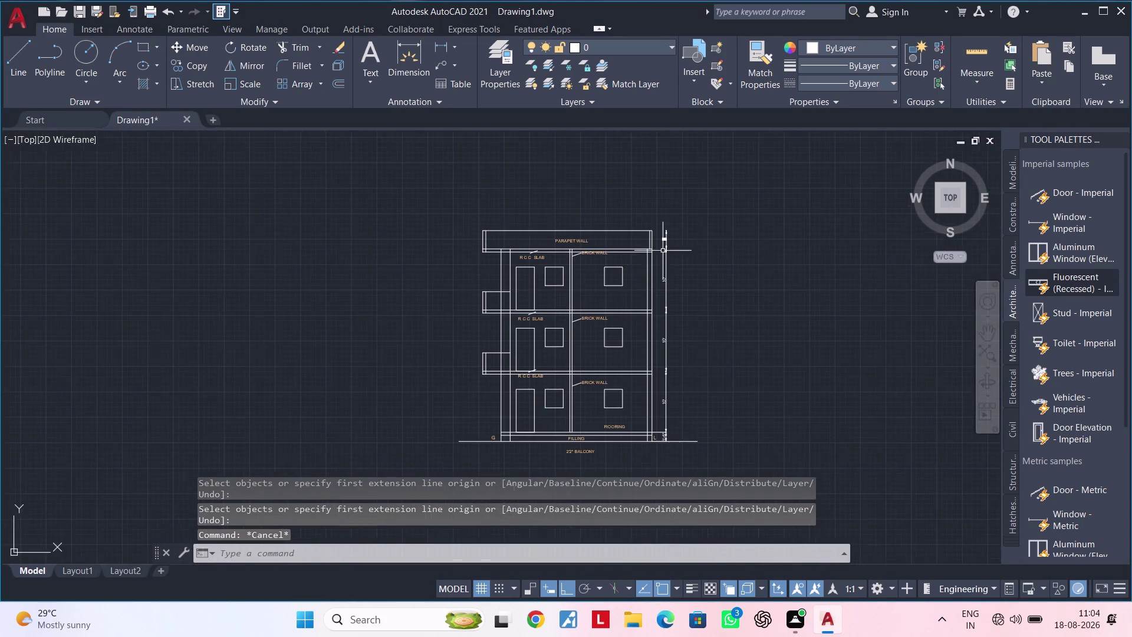
middle_drag(642, 272, 681, 255)
key(Escape)
key(Escape)
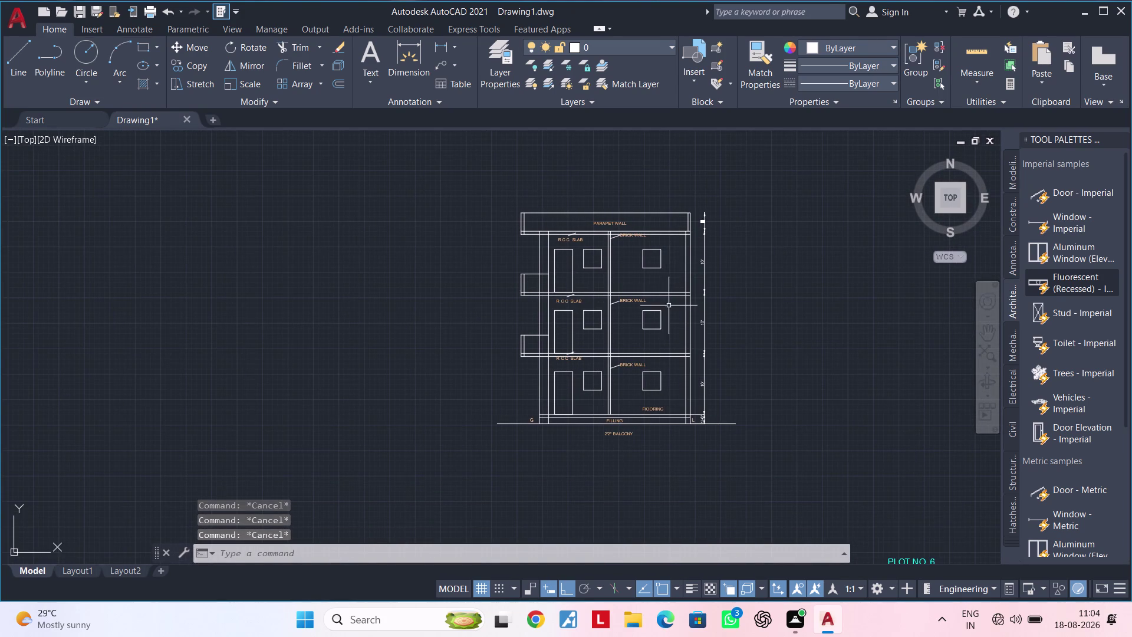
middle_drag(668, 307, 574, 275)
scroll(up, 3)
scroll(down, 3)
middle_drag(590, 291, 598, 269)
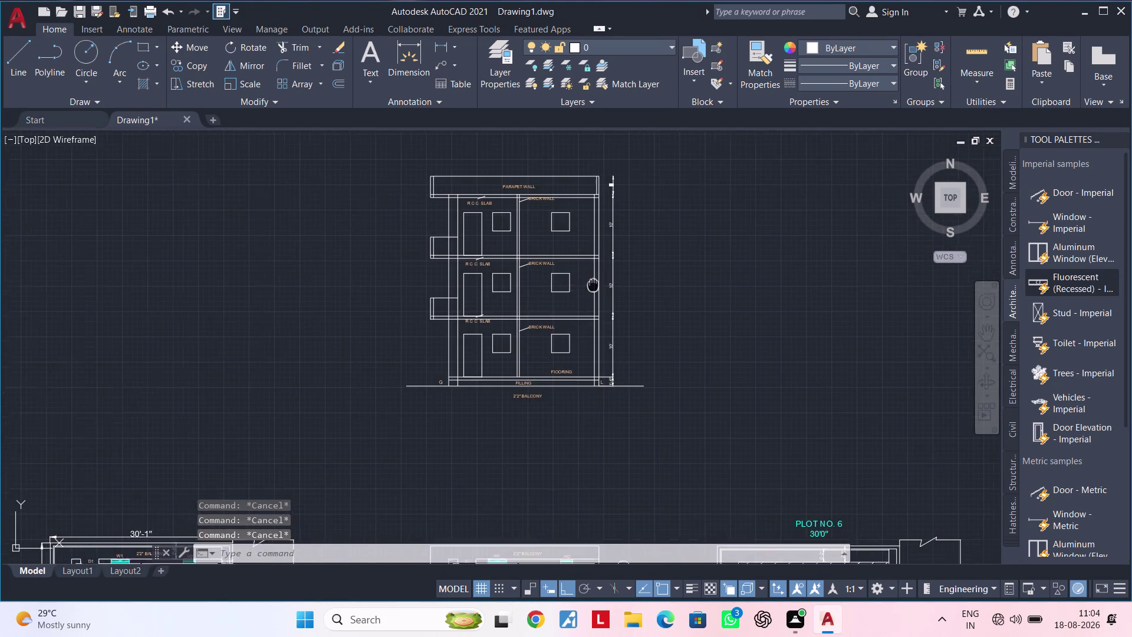
middle_drag(597, 268, 612, 196)
middle_drag(624, 226, 622, 269)
key(Escape)
key(Escape)
middle_drag(630, 276, 634, 267)
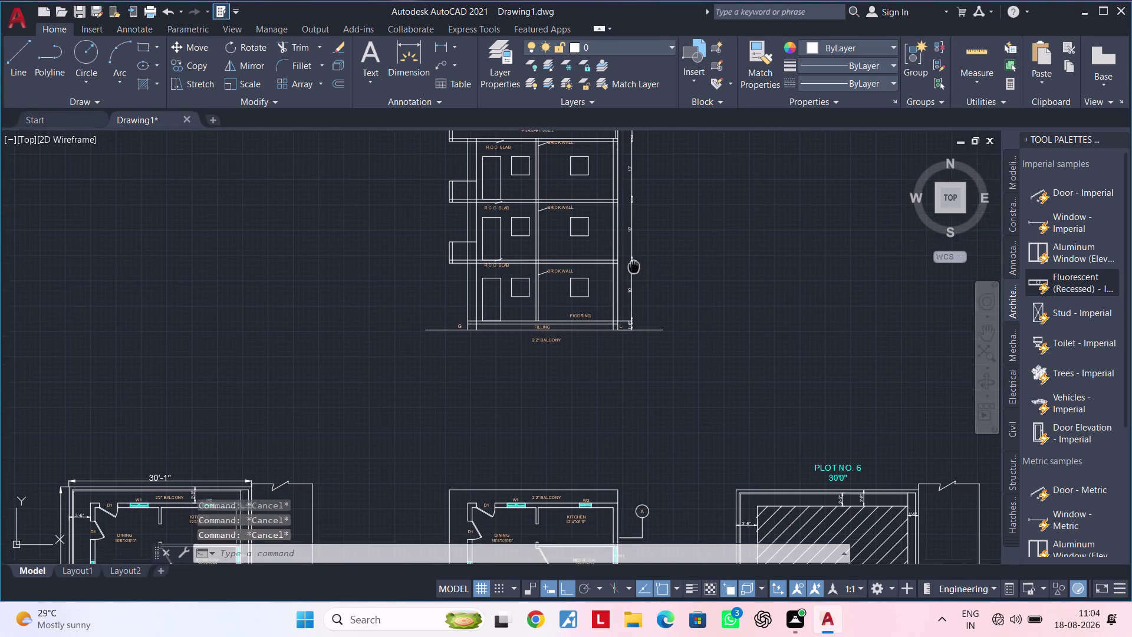
middle_drag(634, 267, 644, 254)
scroll(up, 3)
Erase the 2'2" BALCONY text from the label below the section.
double_click(582, 312)
click(601, 313)
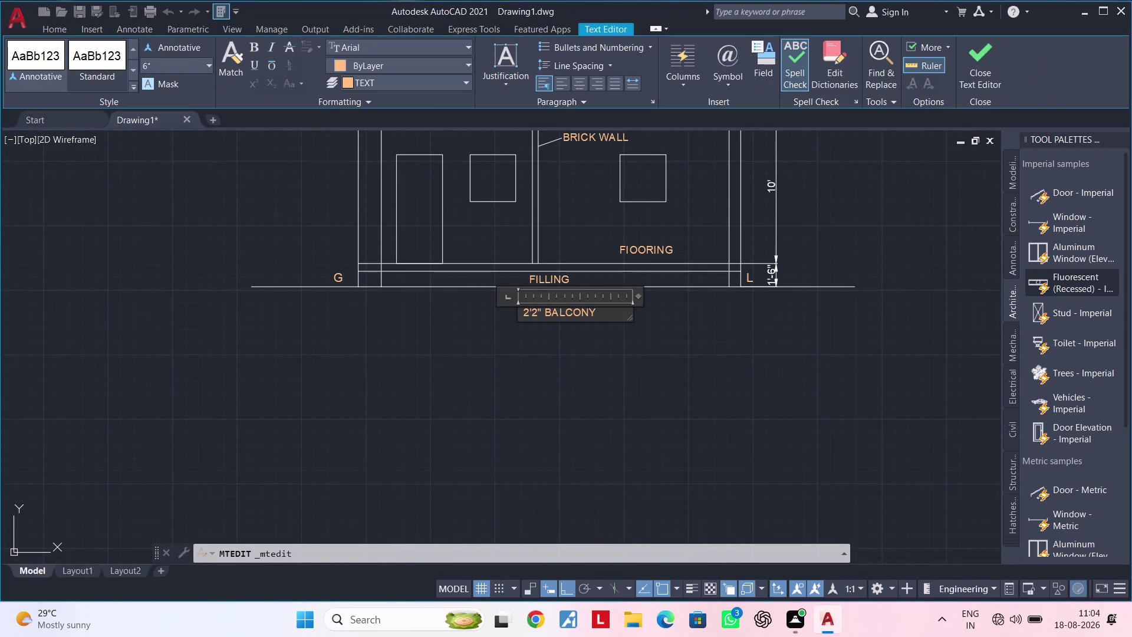
key(BackSpace)
key(BackSpace)
key(BackSpace)
key(BackSpace)
key(BackSpace)
key(BackSpace)
key(BackSpace)
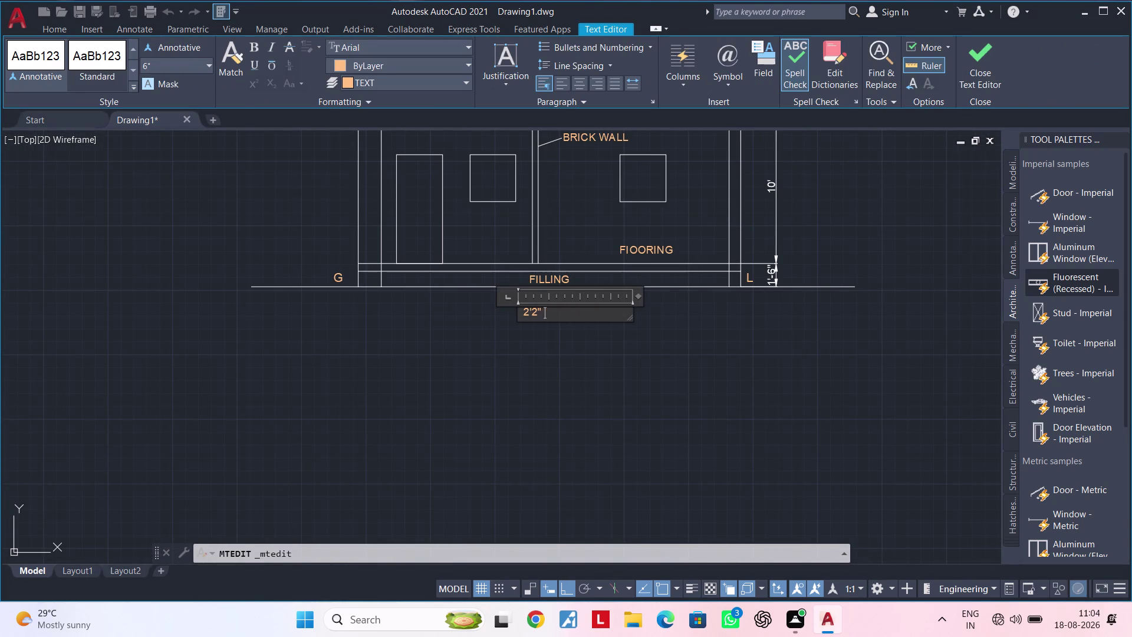
key(BackSpace)
key(BackSpace)
key(BackSpace)
key(BackSpace)
key(BackSpace)
Enter 'SECTION - AA' as the new label text and apply it.
text(SECTO)
key(BackSpace)
text(ION)
key(space)
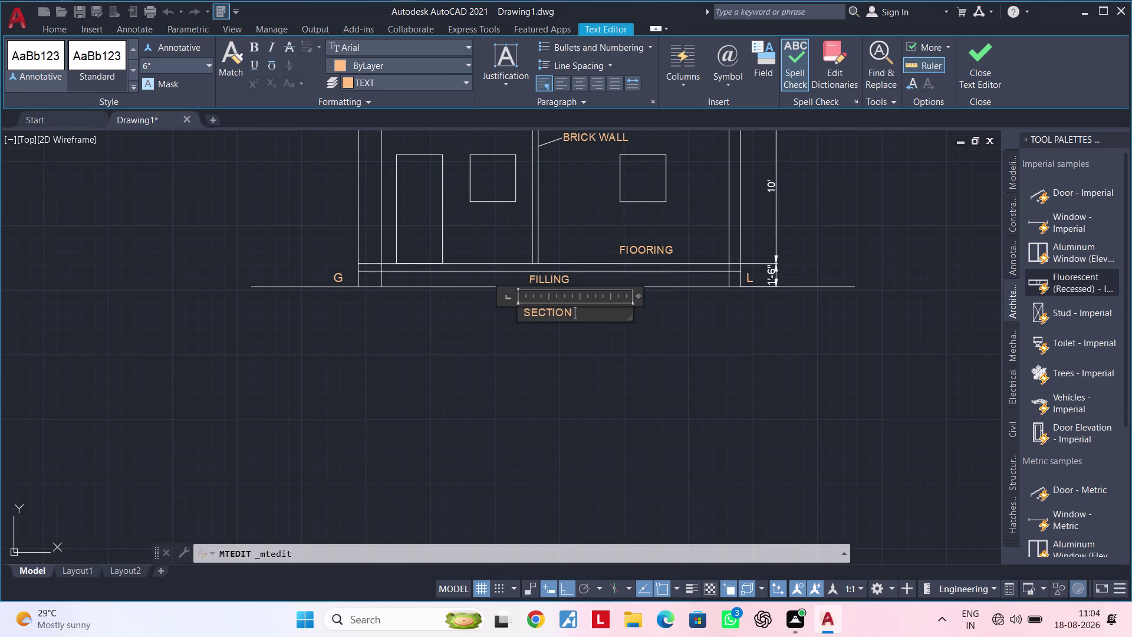
key(minus)
key(space)
text(AA)
key(Escape)
click(723, 240)
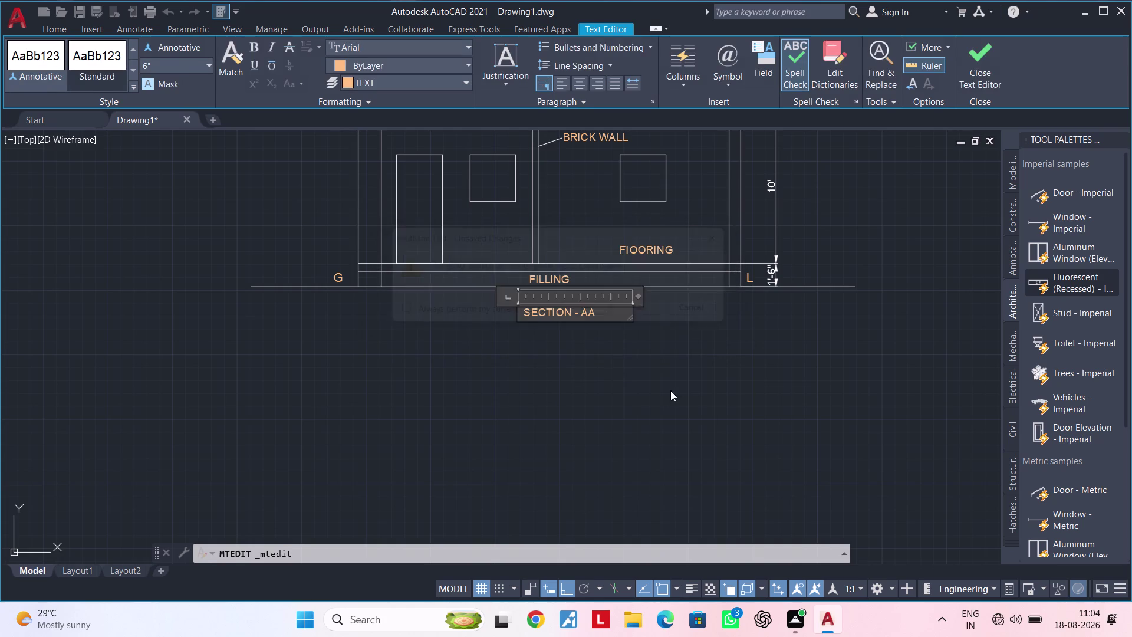
click(666, 393)
click(562, 315)
Set the SECTION - AA title's text height to 1' in Properties.
right_click(581, 321)
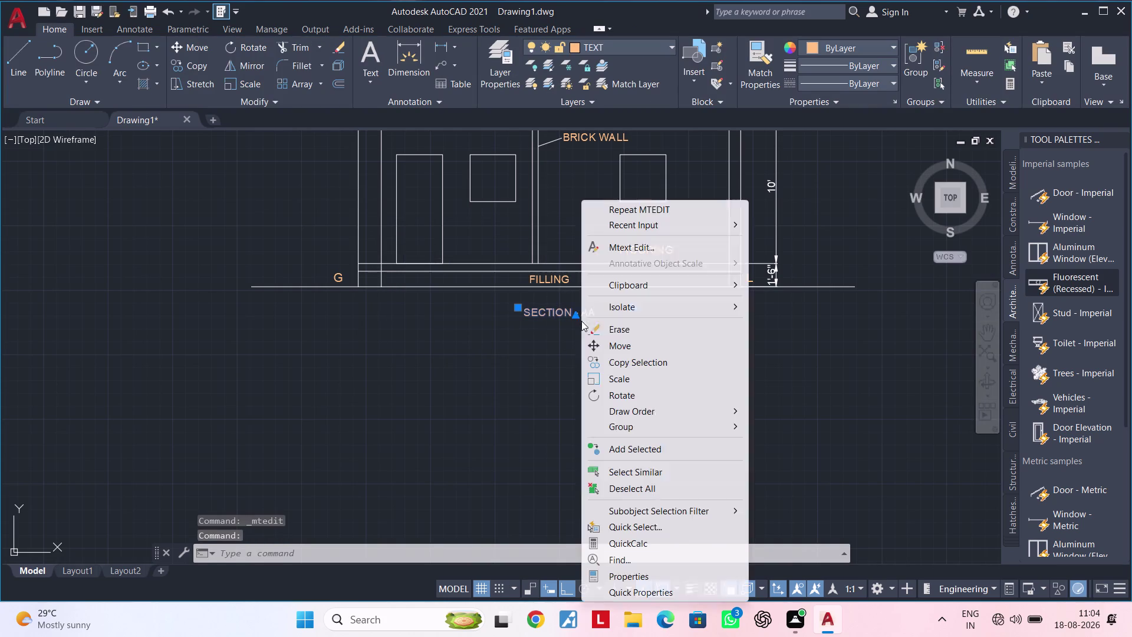
click(645, 577)
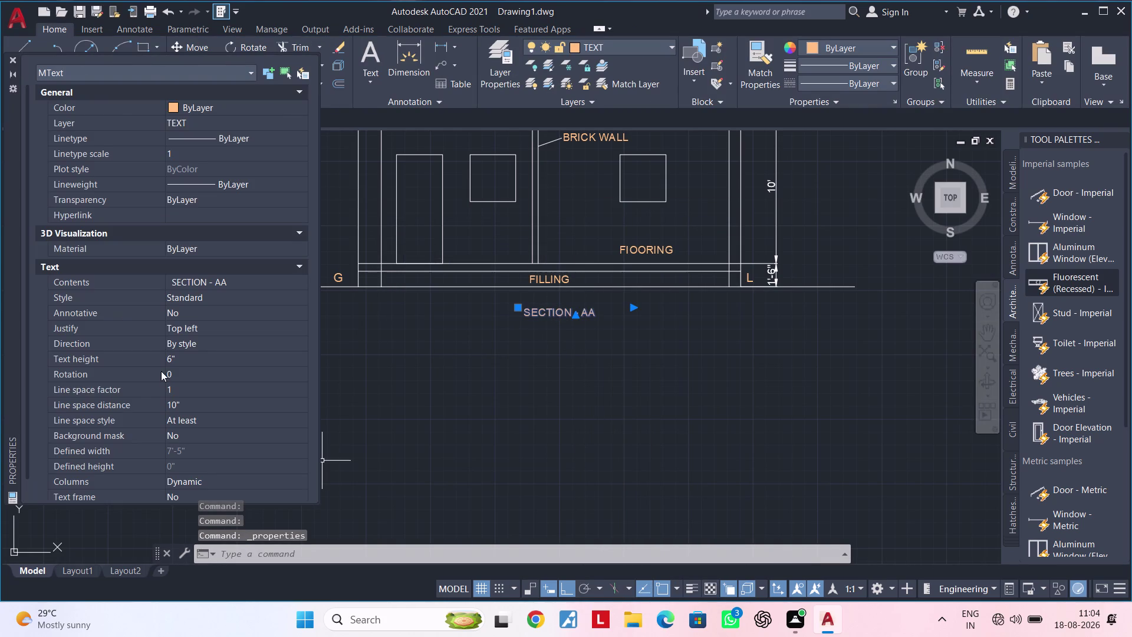
click(179, 362)
key(BackSpace)
text(1)
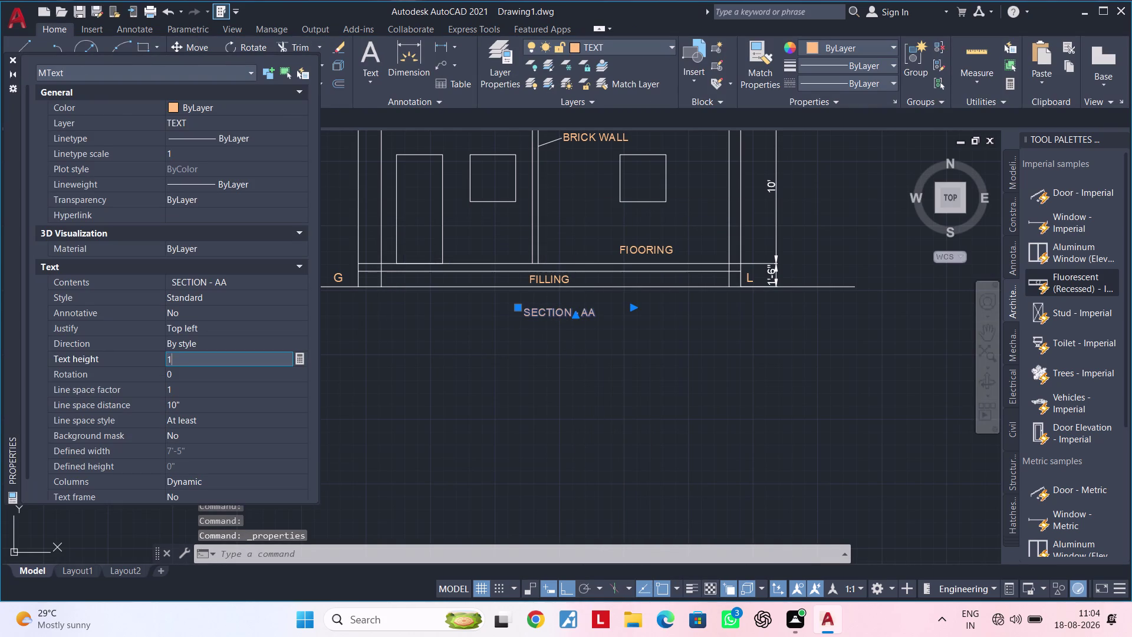
text(')
key(Return)
key(Escape)
key(Escape)
key(Escape)
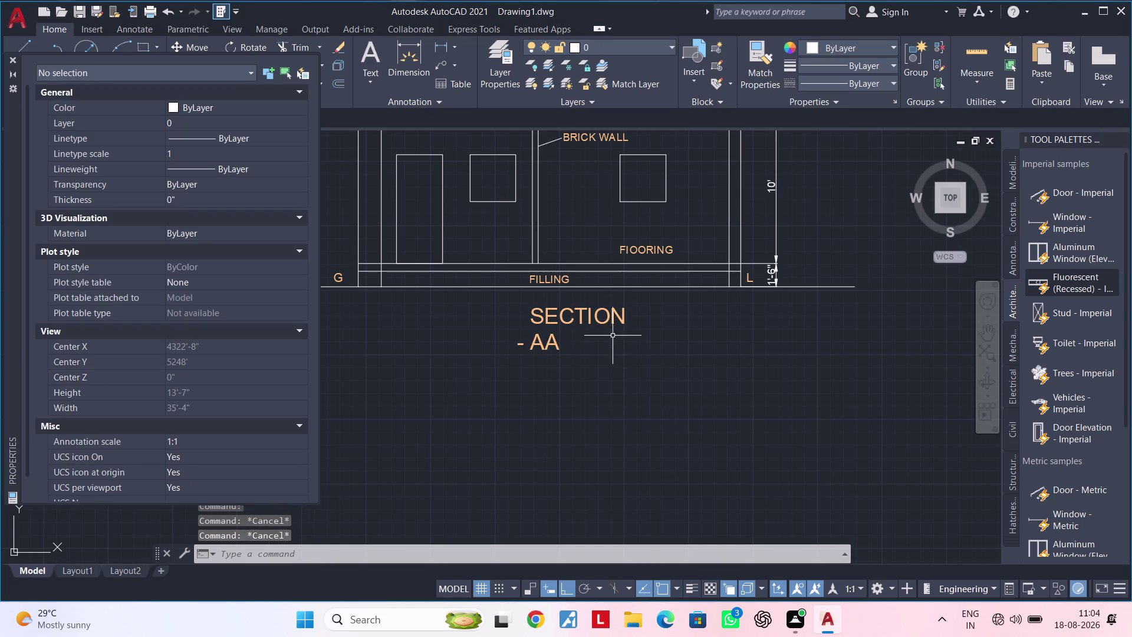
Begin widening the title's text box with small ruler-handle drags in the text editor.
double_click(608, 314)
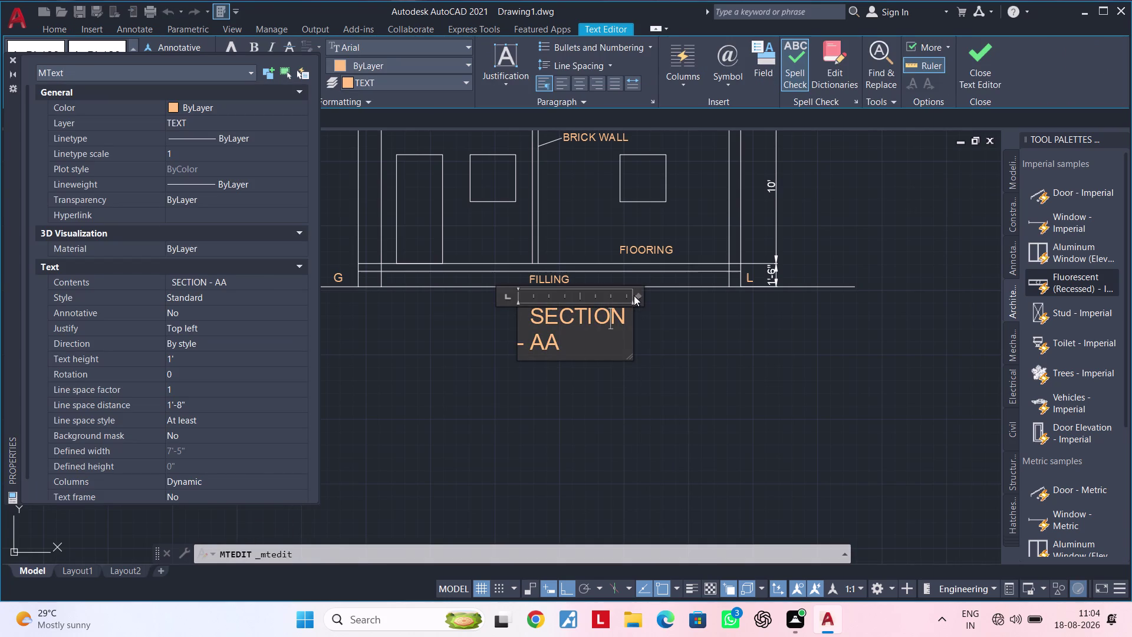
double_click(636, 296)
drag(647, 296, 657, 295)
click(657, 295)
key(Escape)
double_click(618, 318)
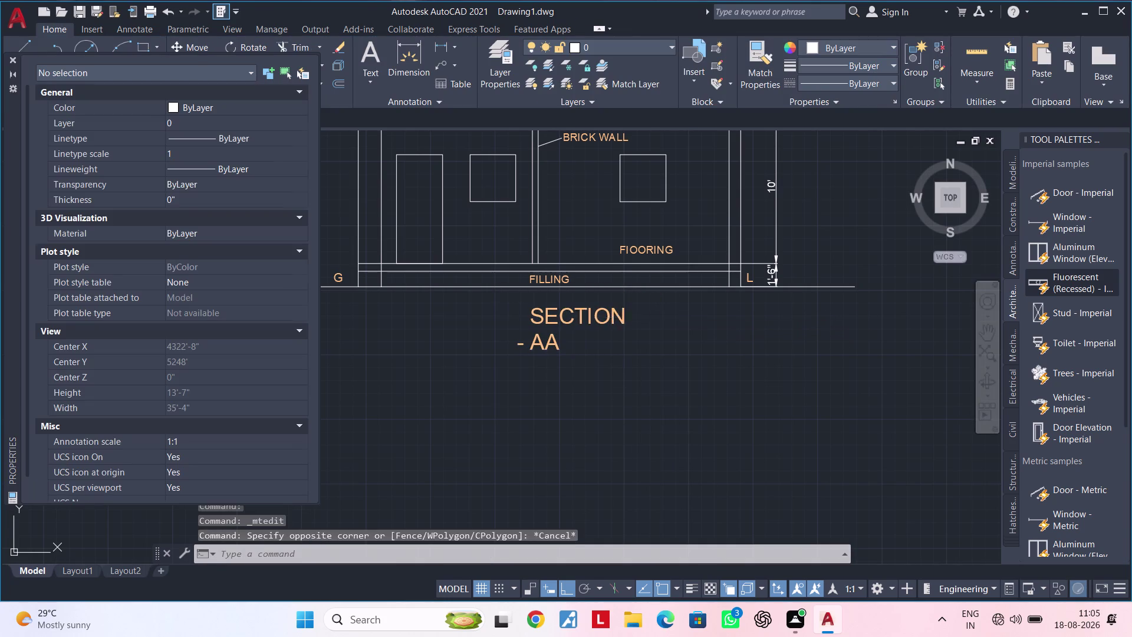
double_click(633, 296)
drag(643, 296, 651, 294)
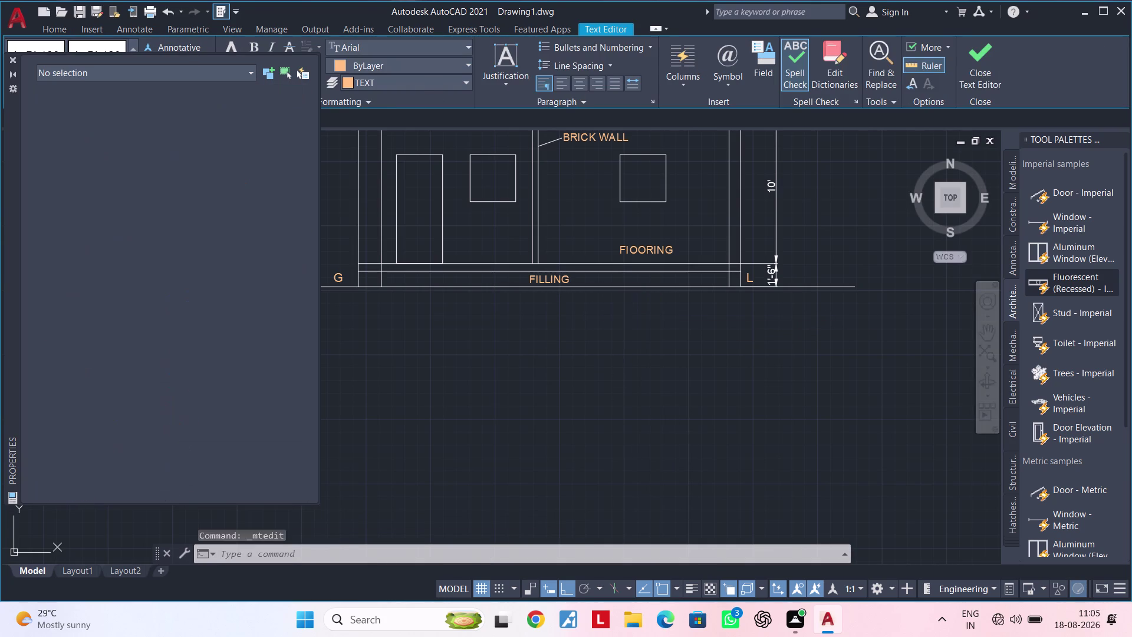
drag(651, 295, 652, 295)
click(654, 294)
key(Escape)
key(Escape)
Close the Properties palette and drag the title's ruler handle wider again.
click(14, 66)
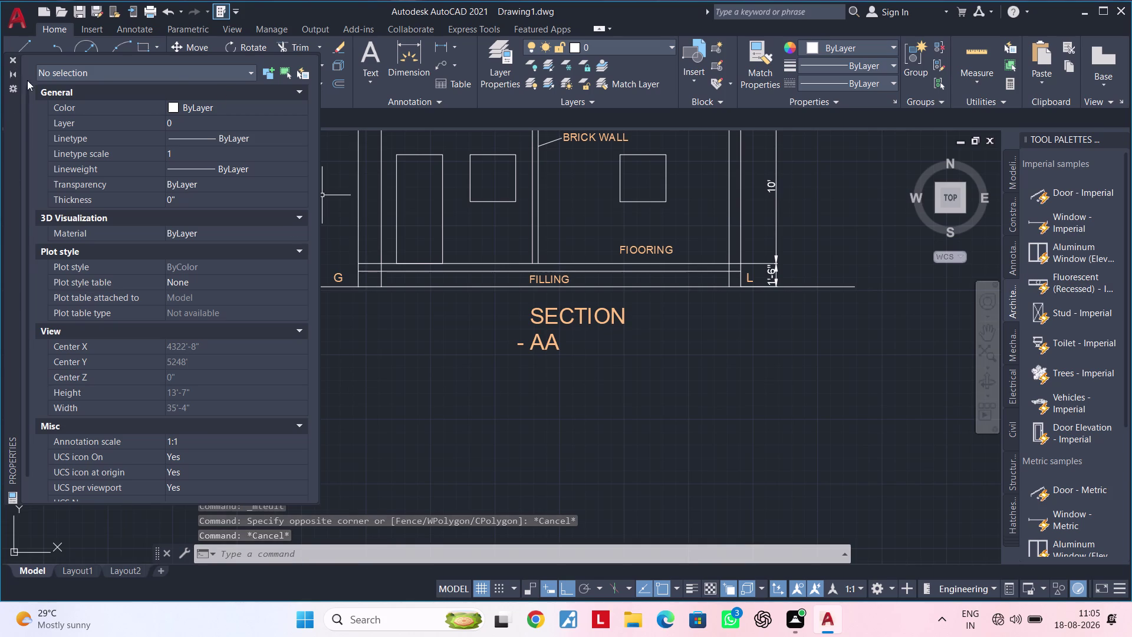
click(12, 62)
double_click(581, 316)
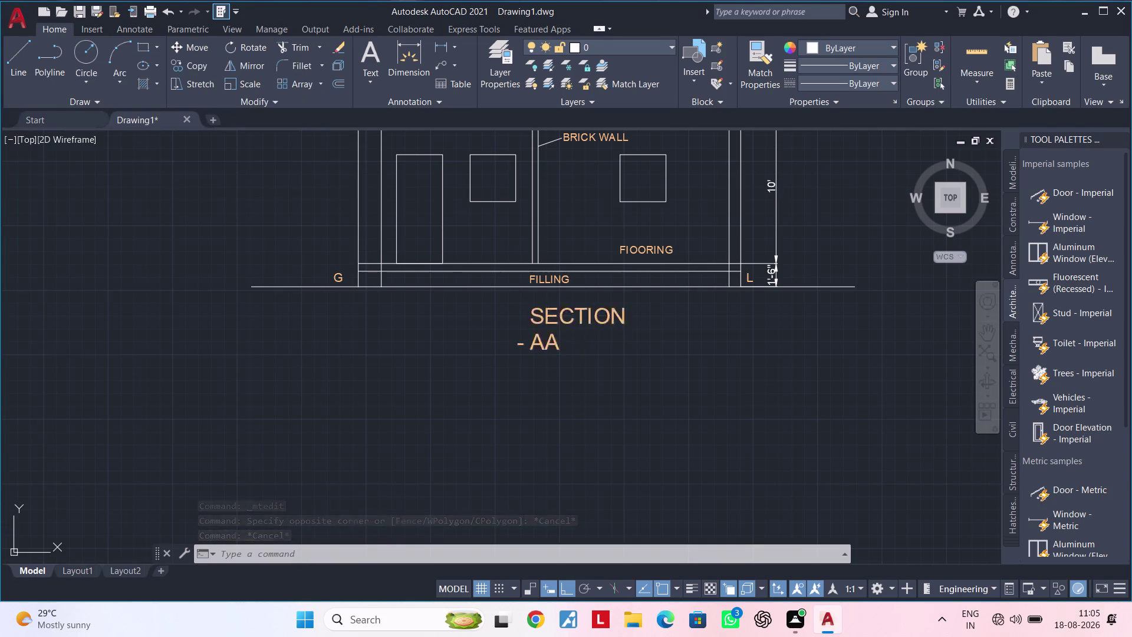
click(632, 297)
drag(632, 297, 637, 297)
drag(644, 296, 649, 296)
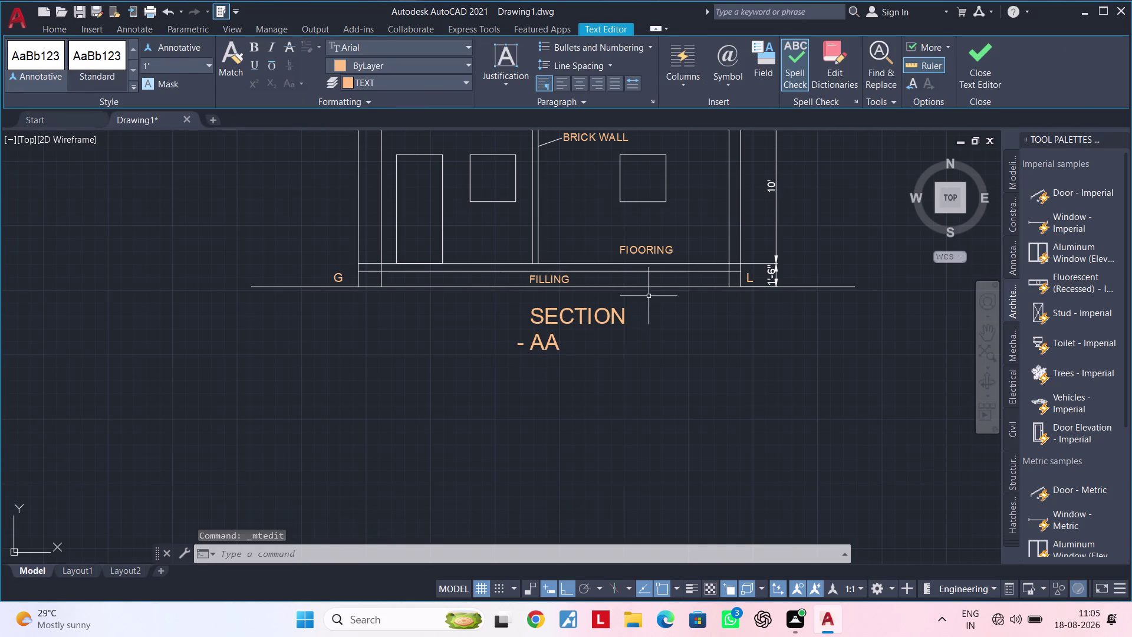
drag(648, 296, 664, 294)
click(668, 293)
key(Escape)
Reopen the SECTION - AA title in the text editor.
double_click(623, 313)
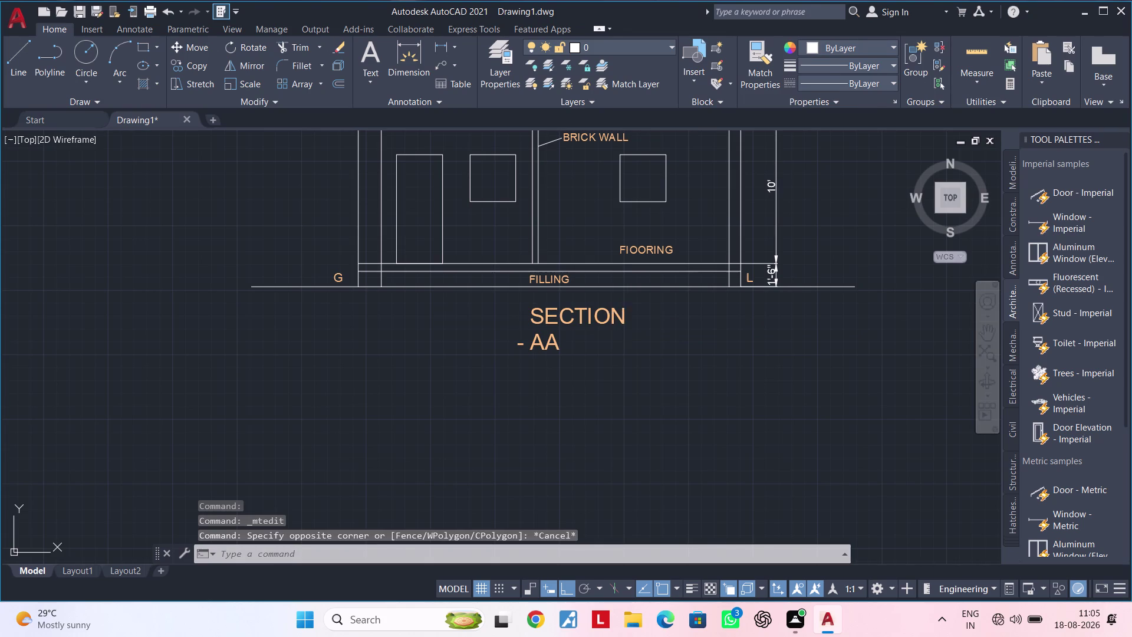
click(629, 298)
double_click(650, 296)
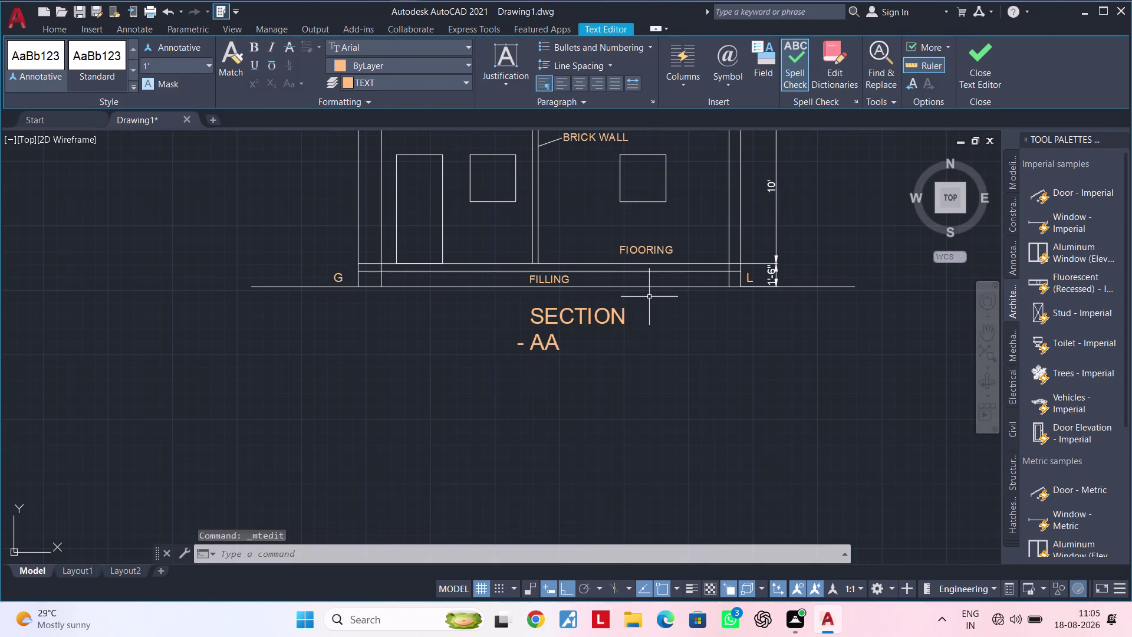
key(Escape)
double_click(618, 315)
key(Escape)
double_click(621, 318)
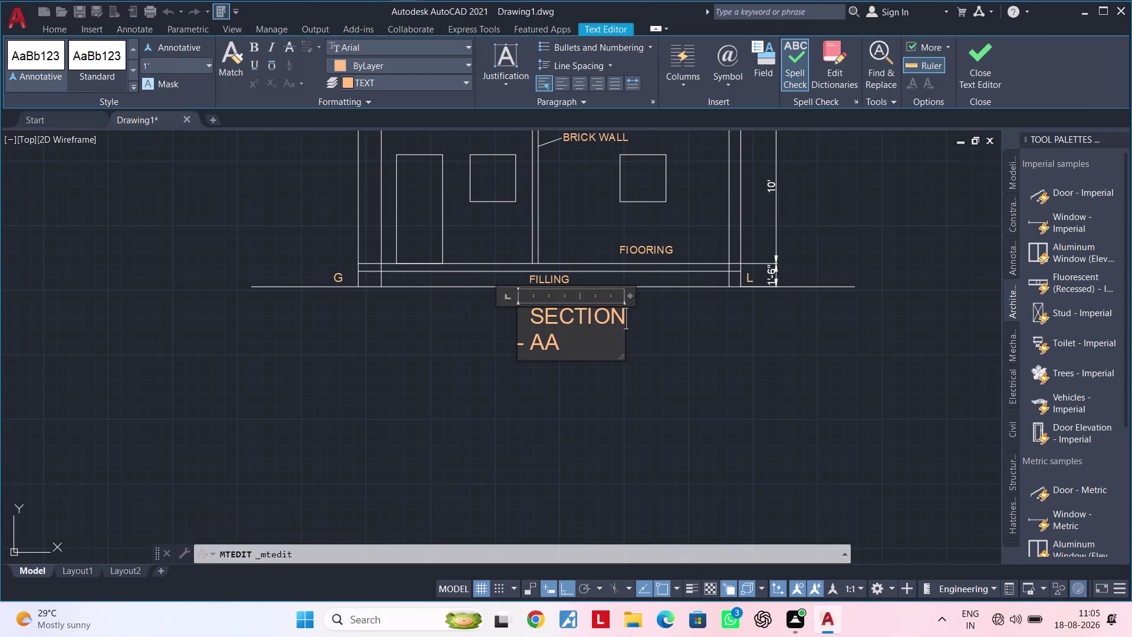
Widen the text box until SECTION - AA fits on one line, then exit the editor.
drag(630, 295, 688, 291)
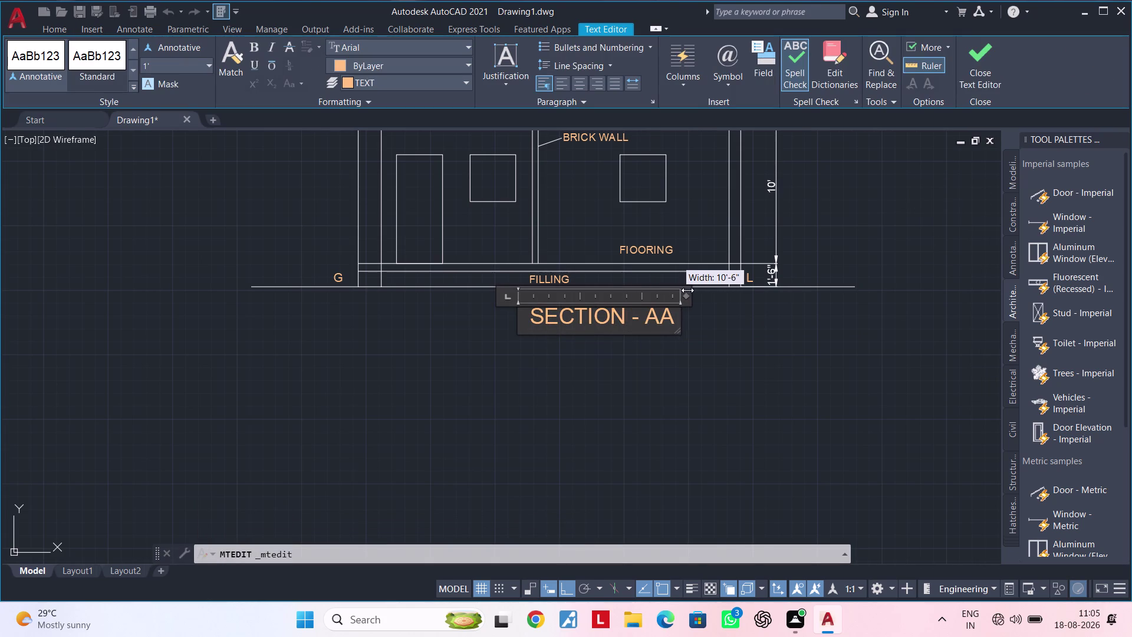
drag(689, 290, 701, 290)
double_click(701, 290)
click(694, 379)
key(Escape)
Pan to bring the section and floor plans into view together.
scroll(down, 3)
middle_drag(689, 380, 677, 381)
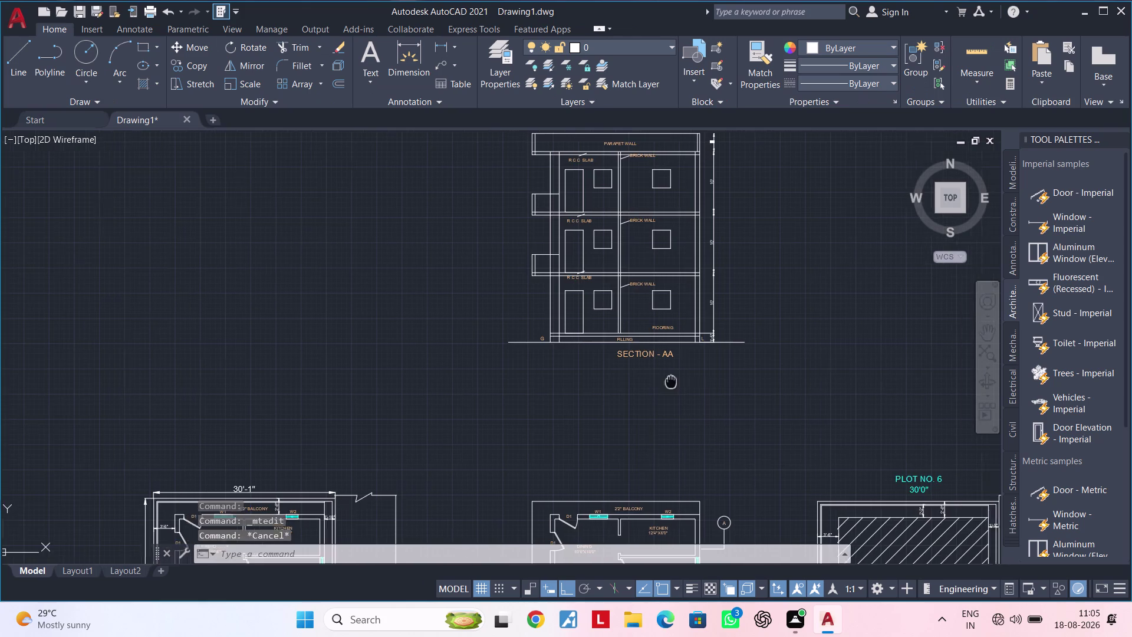
middle_drag(677, 381, 522, 361)
key(Escape)
middle_drag(512, 365, 582, 361)
key(Escape)
scroll(down, 3)
middle_drag(579, 363, 551, 313)
key(Escape)
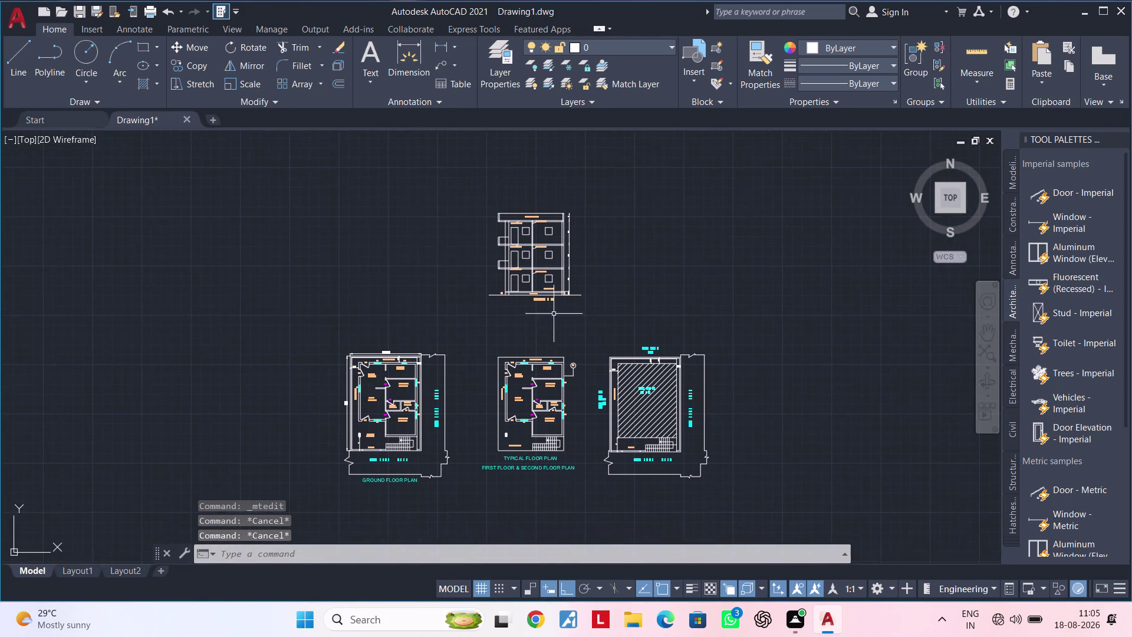
key(Escape)
click(471, 197)
Move the selected section drawing straight down to just above the floor plans.
click(631, 323)
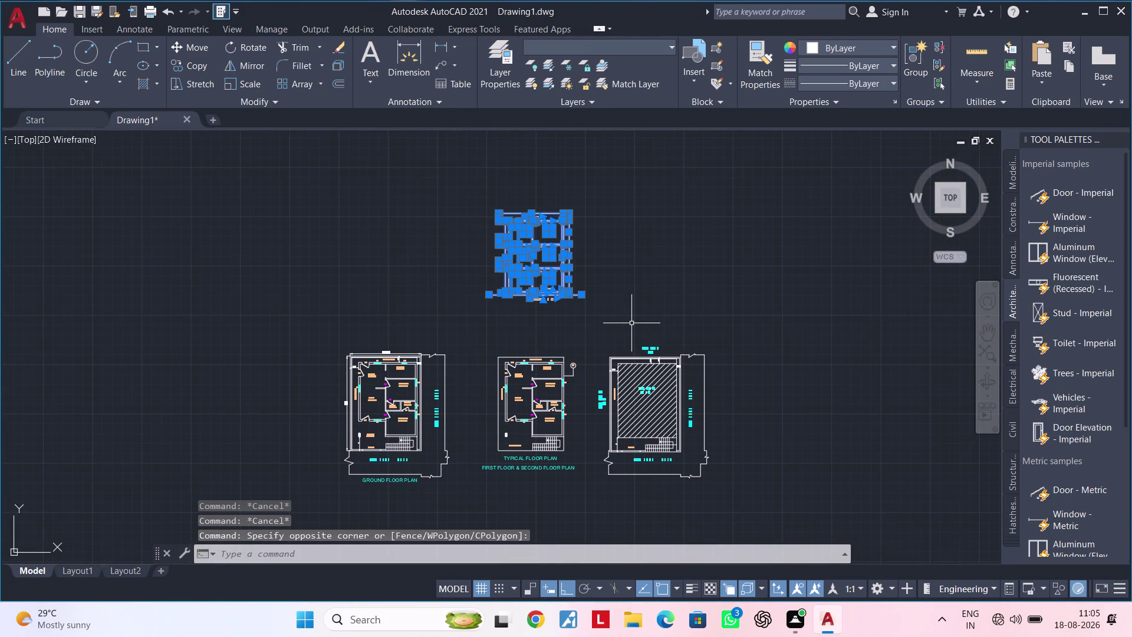
text(M)
key(space)
click(579, 316)
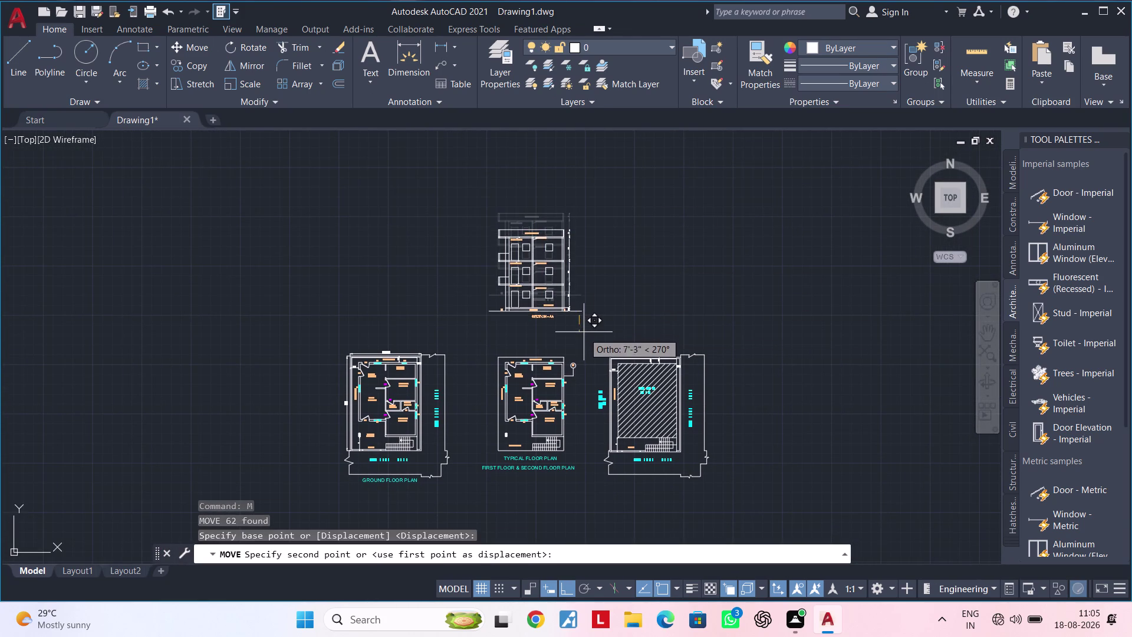
click(583, 340)
key(Escape)
key(Escape)
Pan across the floor plans to check the section's new position.
scroll(up, 3)
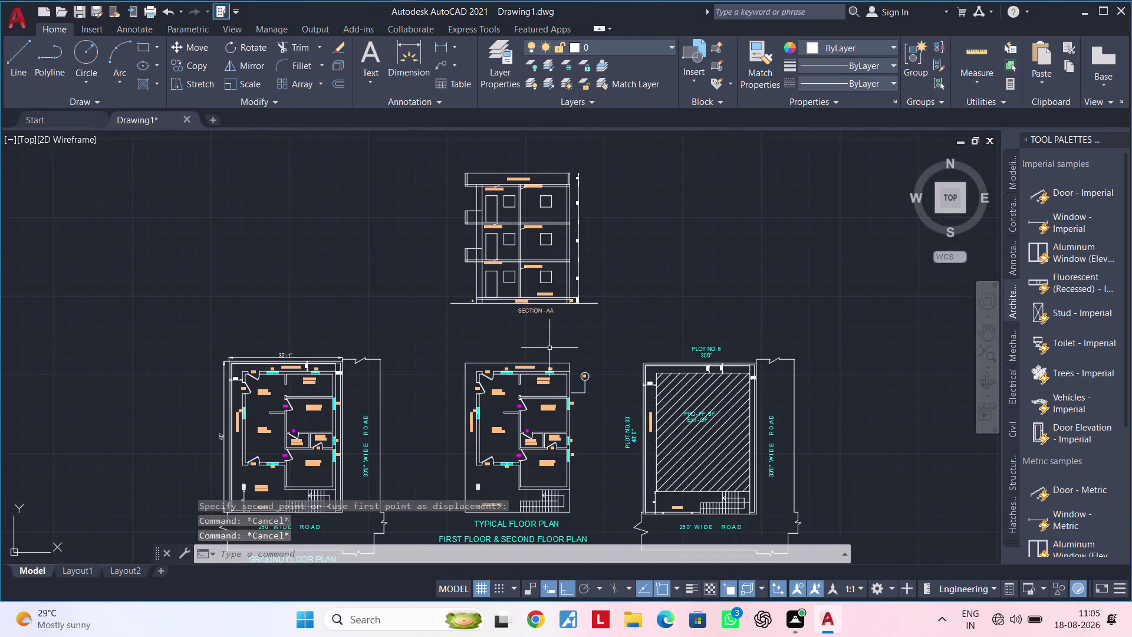
middle_drag(550, 348, 684, 314)
scroll(up, 3)
middle_drag(645, 299, 718, 294)
scroll(up, 3)
scroll(down, 3)
middle_drag(688, 296, 747, 292)
key(Escape)
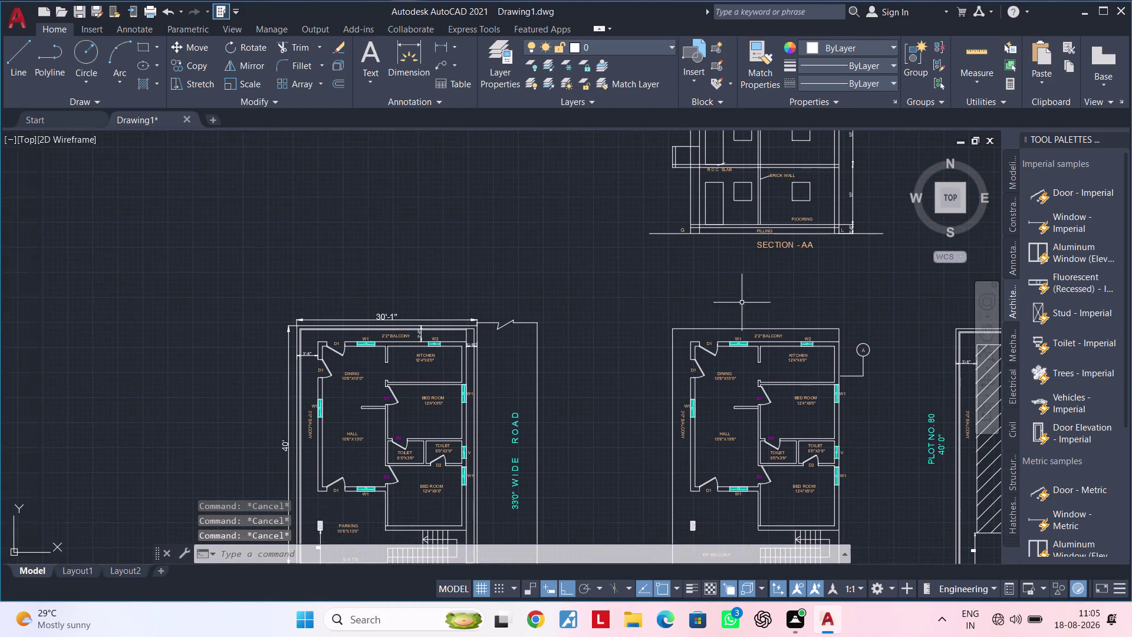
scroll(down, 3)
middle_drag(638, 297, 597, 274)
key(Escape)
middle_drag(600, 297, 609, 355)
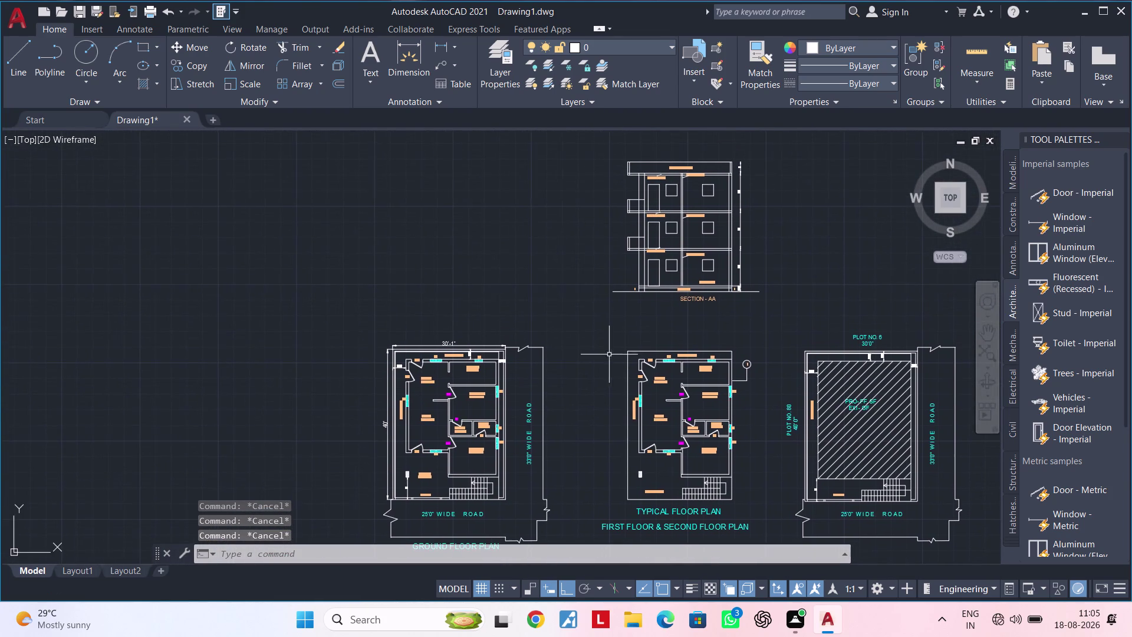
middle_drag(602, 339, 591, 310)
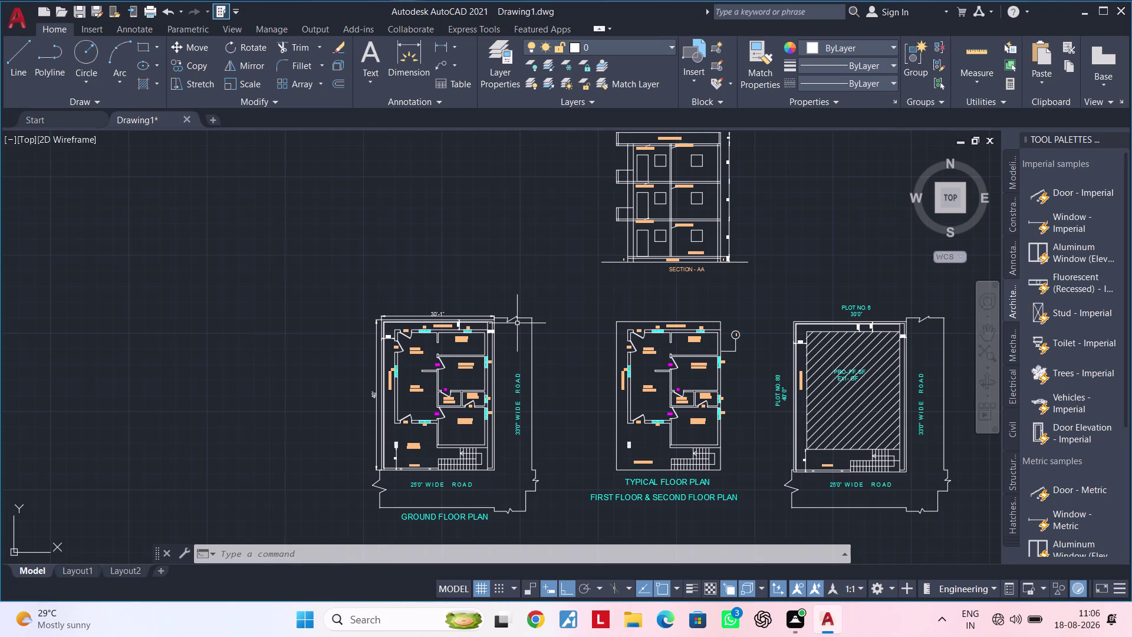
Start vertical XLINEs and project lines from the outer wall, inner wall and D1 door edges.
middle_drag(464, 250, 492, 287)
key(Escape)
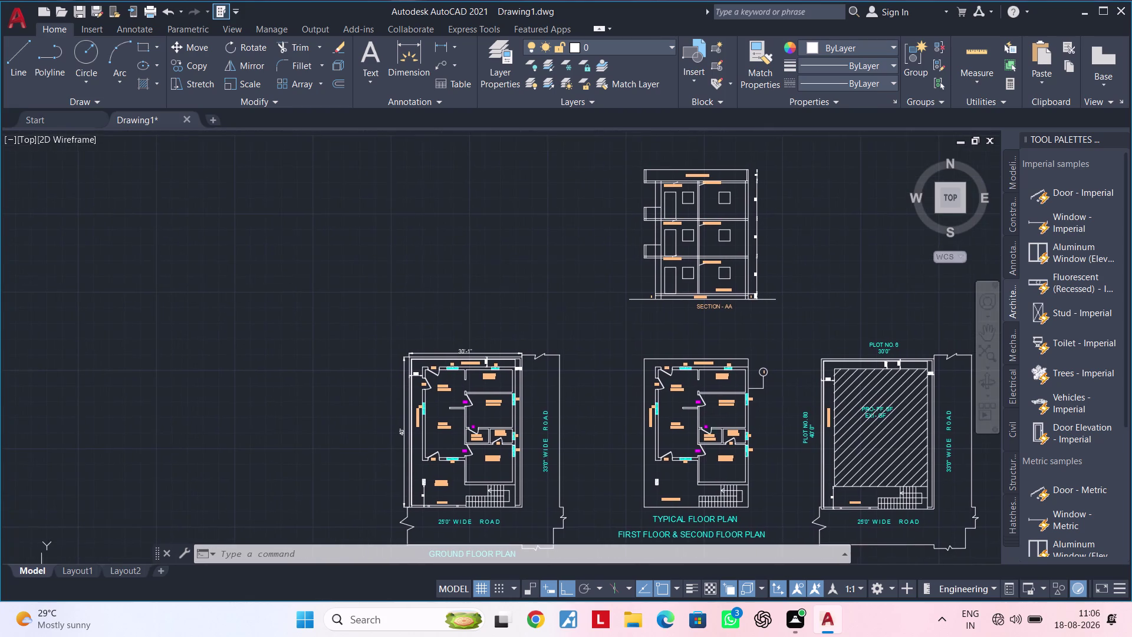
key(Escape)
key(Escape)
text(XL)
key(space)
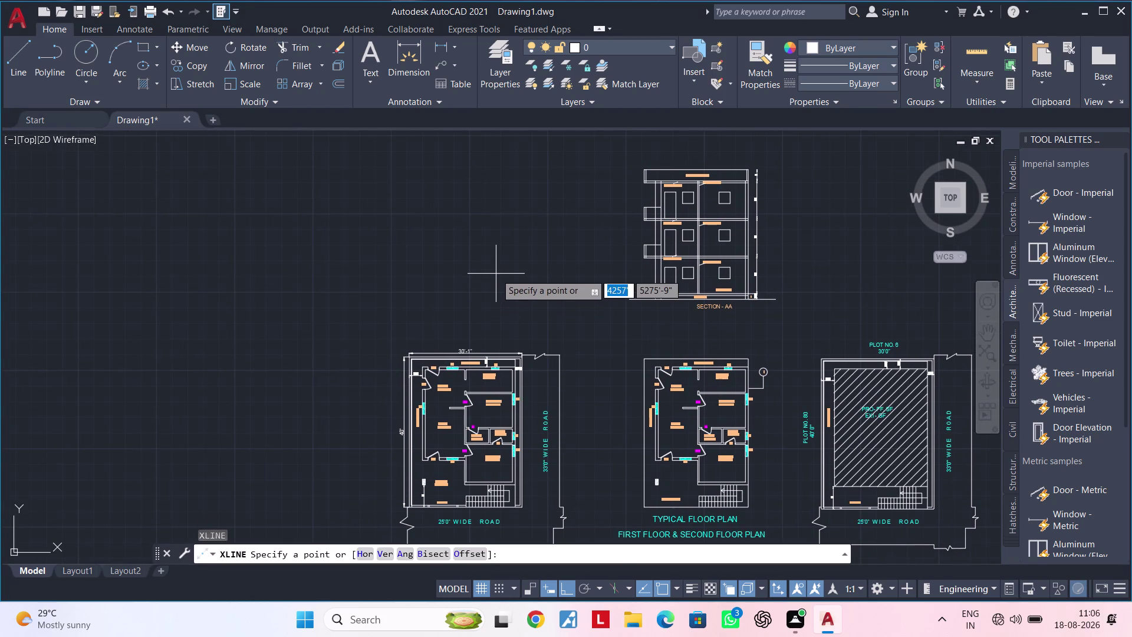
key(v)
key(space)
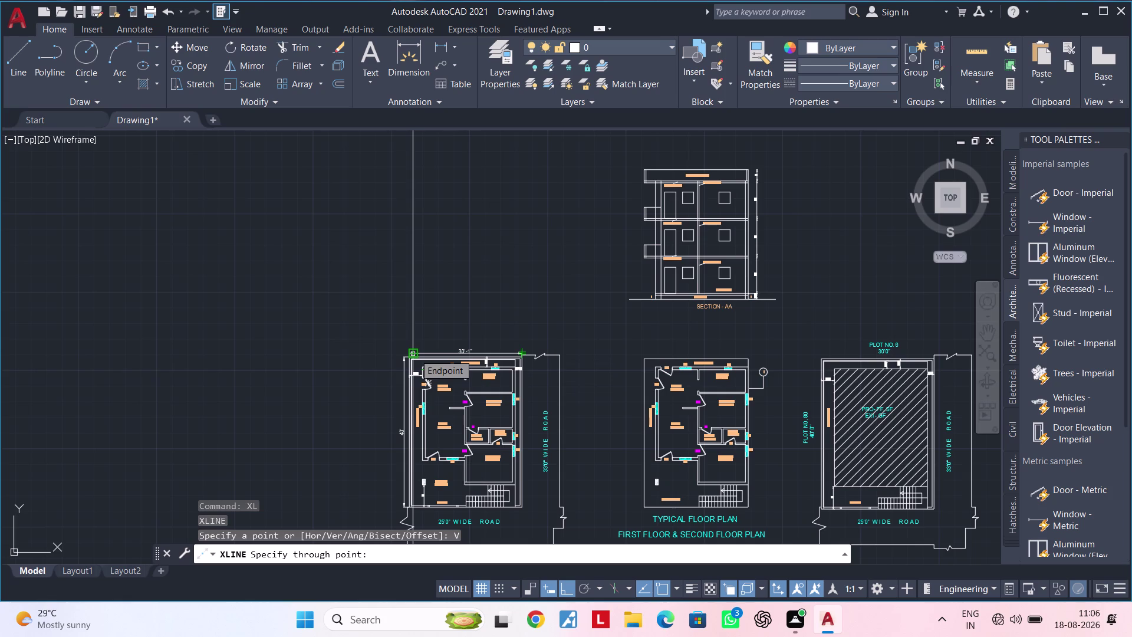
scroll(up, 3)
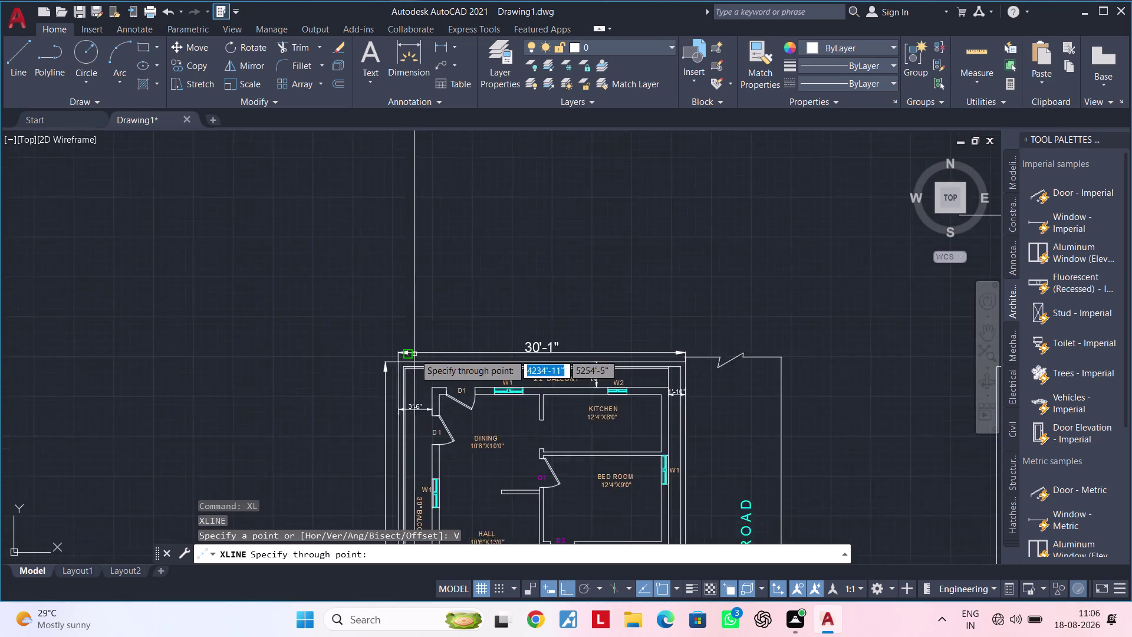
scroll(up, 3)
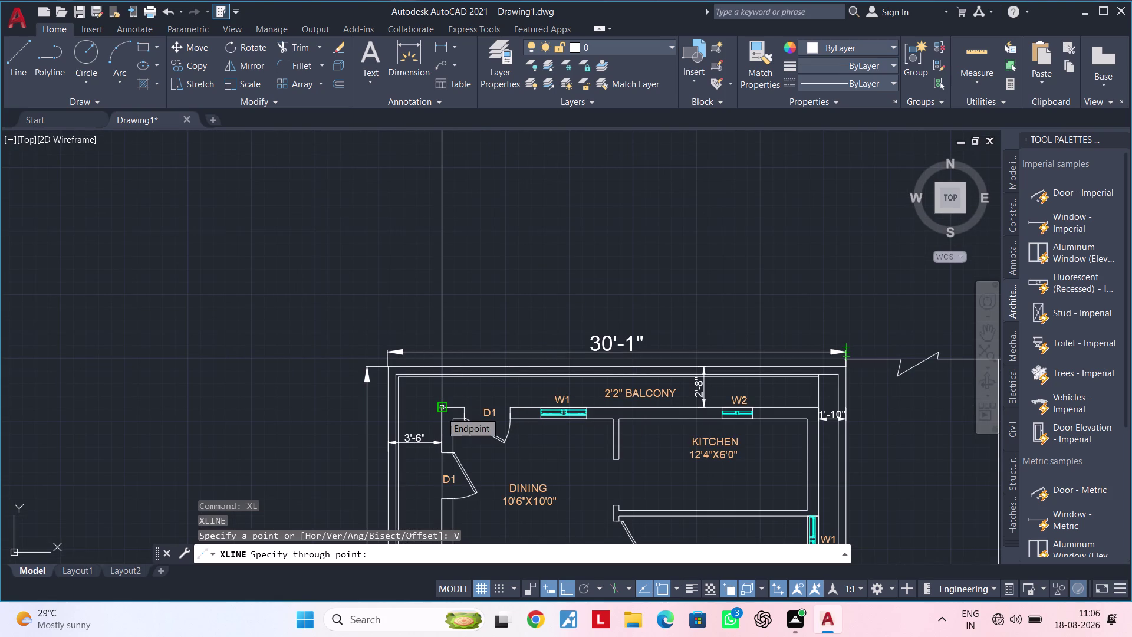
click(442, 412)
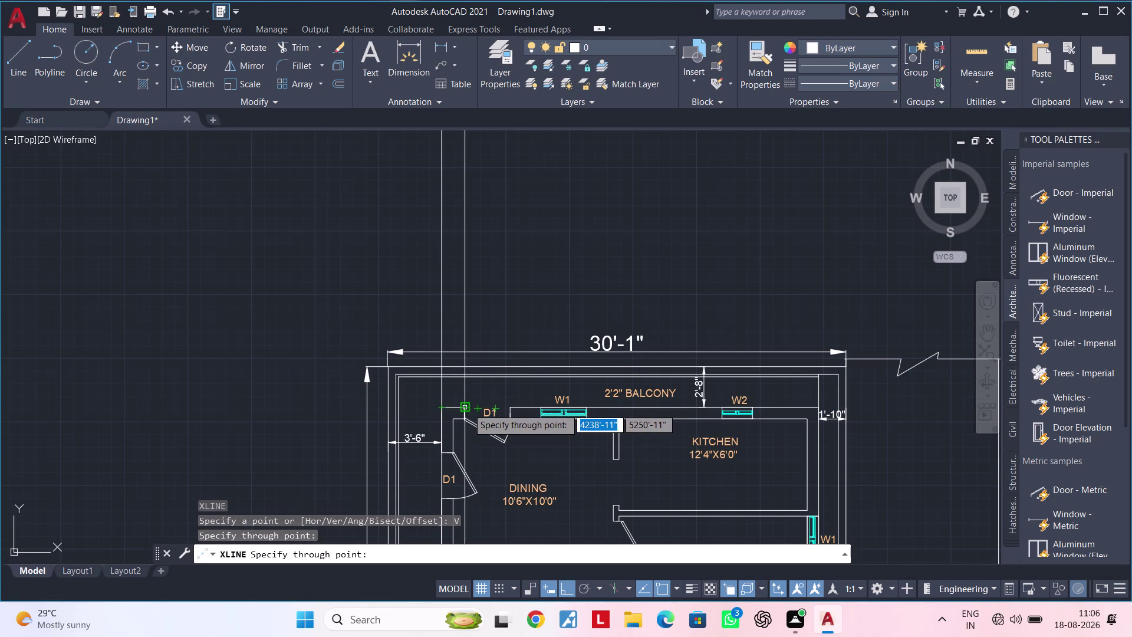
click(468, 409)
scroll(up, 3)
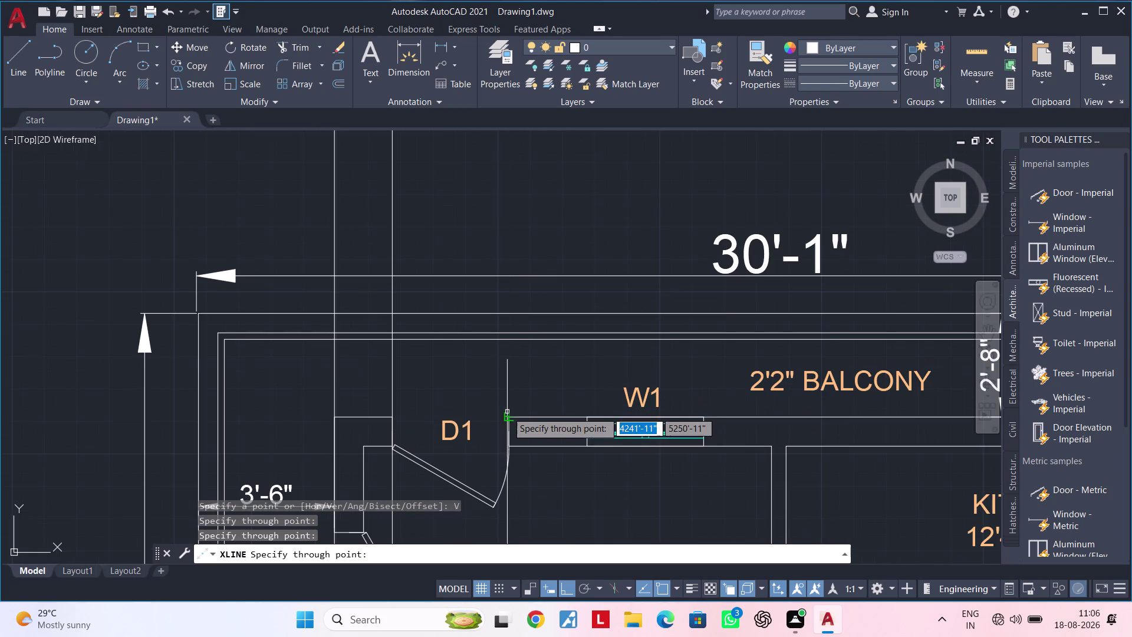
click(509, 412)
Project vertical lines from window W1's start and end and the kitchen wall corner.
middle_drag(546, 404, 460, 404)
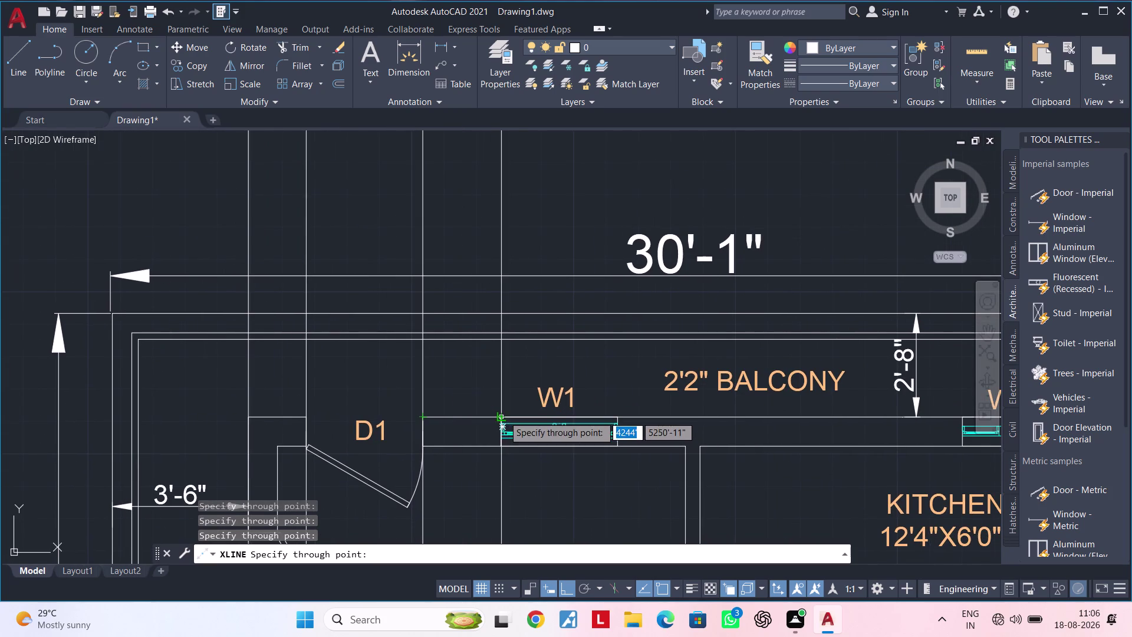
click(504, 416)
click(620, 413)
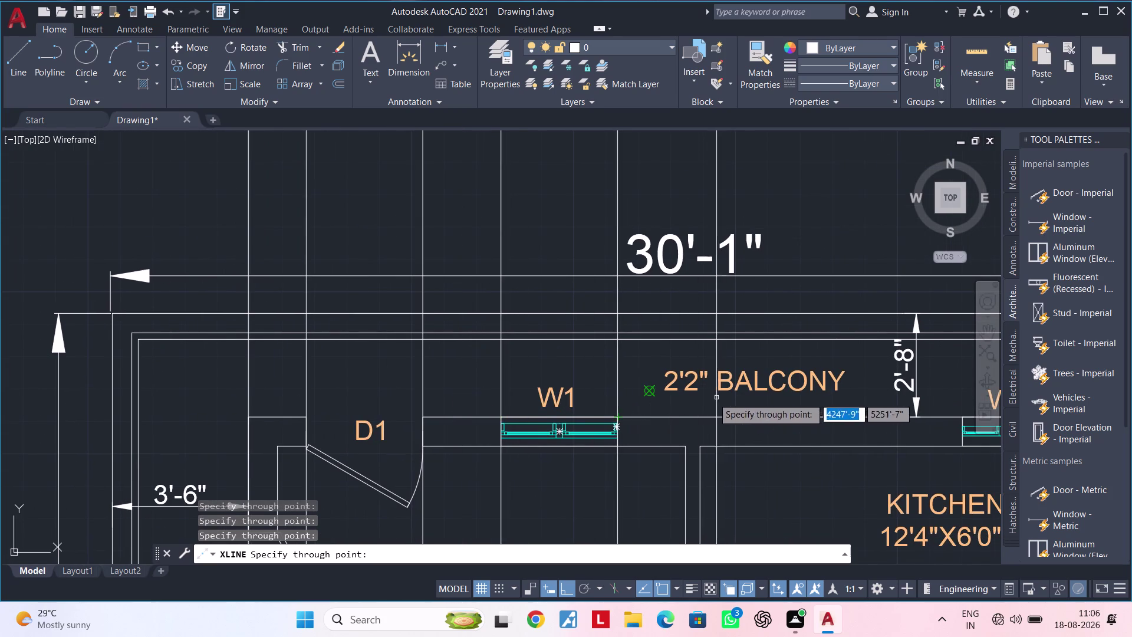
middle_drag(706, 398, 524, 394)
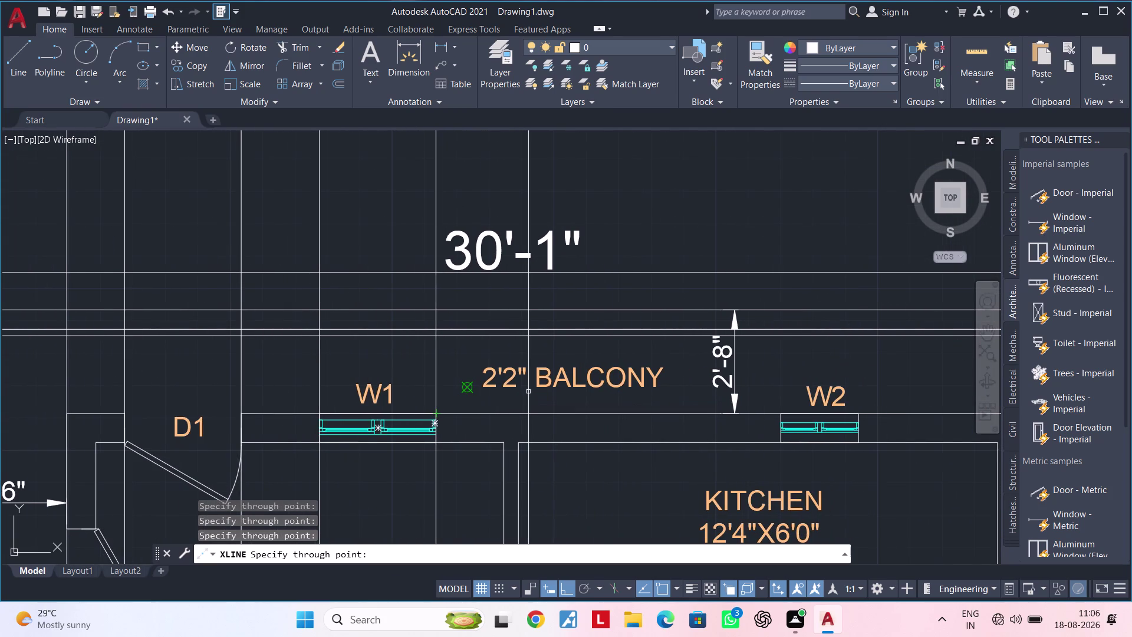
click(506, 442)
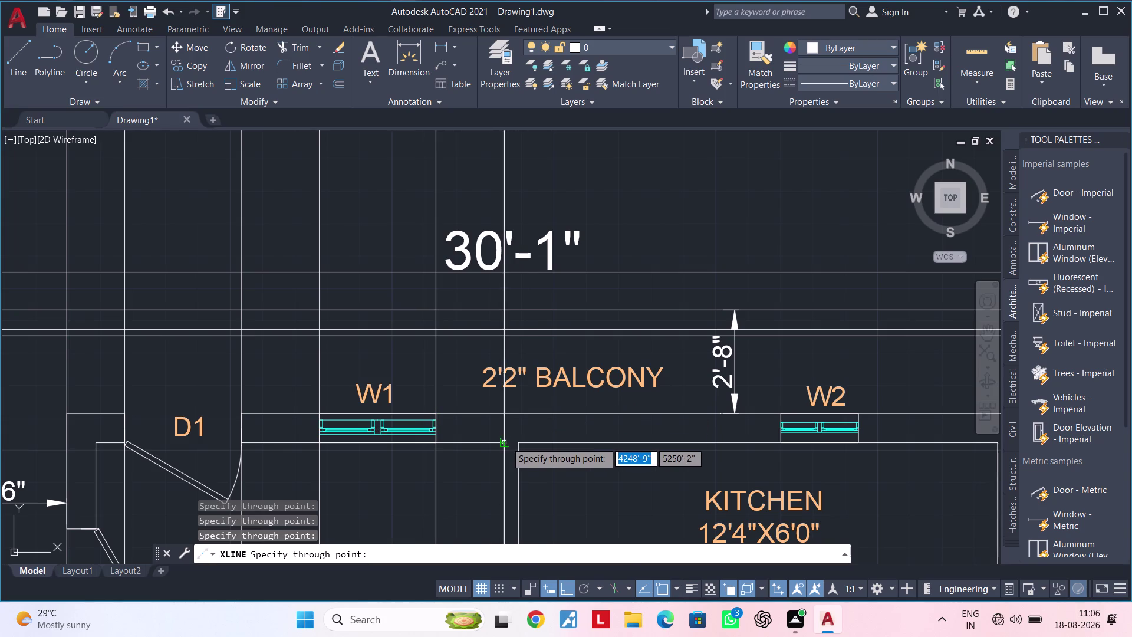
click(521, 442)
middle_drag(648, 417, 422, 394)
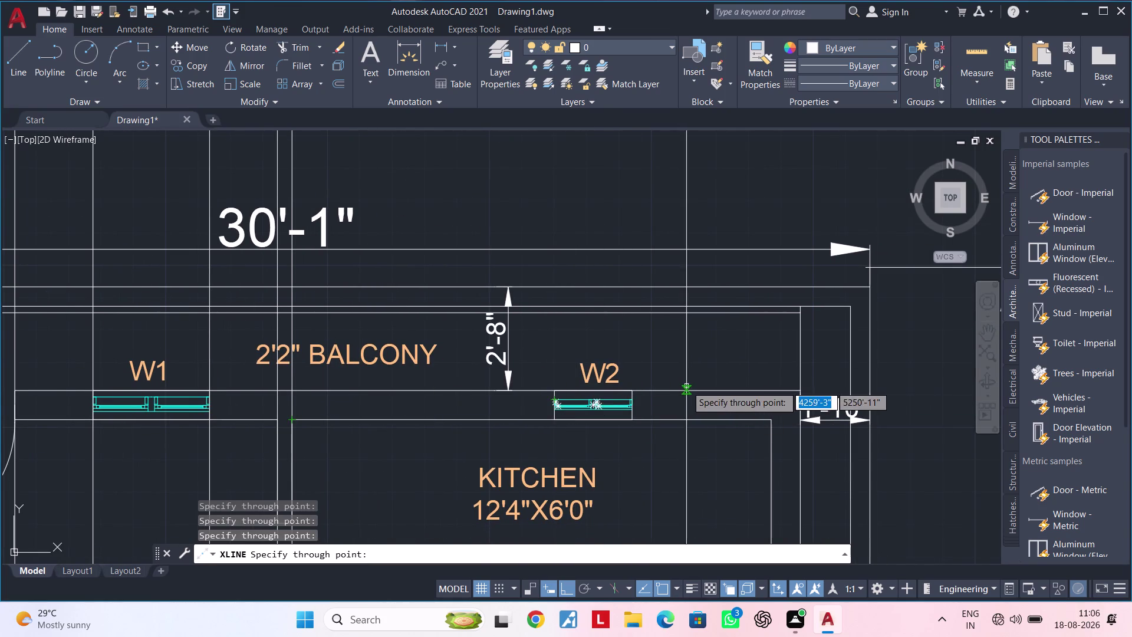
Project vertical lines through the W2 window and wall edges, then end the command.
click(769, 423)
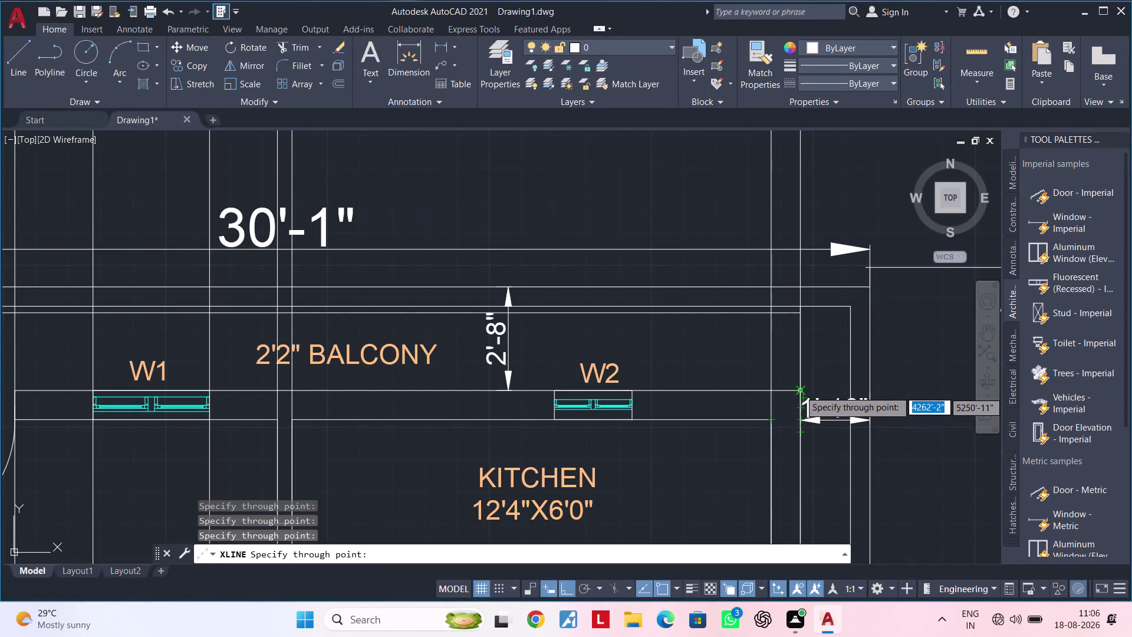
click(799, 391)
scroll(down, 3)
scroll(down, 3)
middle_drag(706, 225, 644, 329)
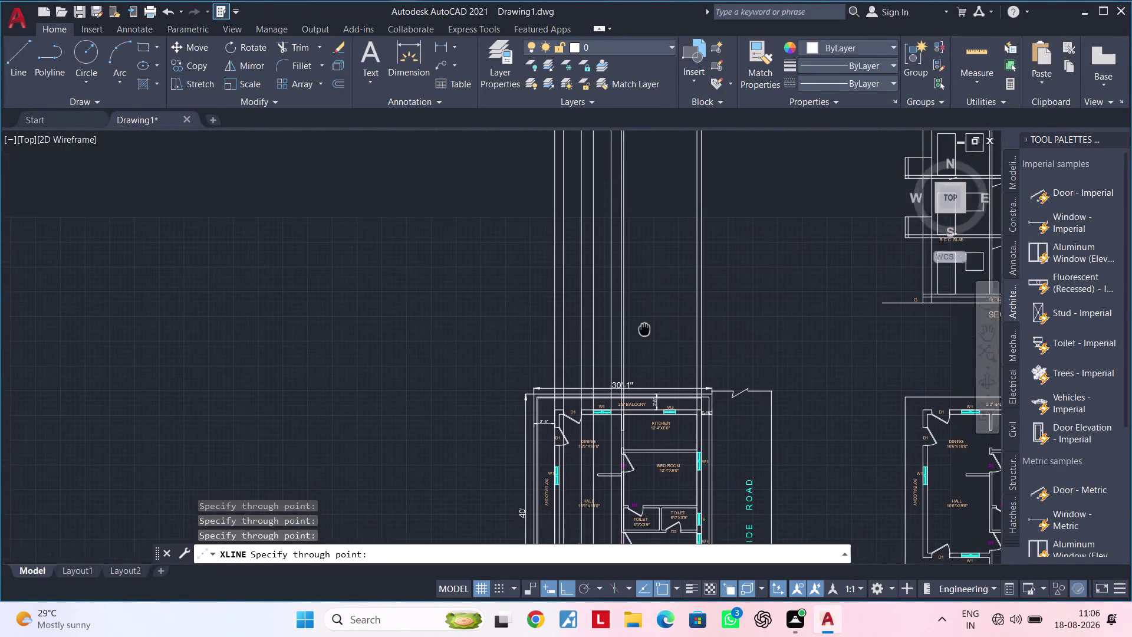
middle_drag(645, 329, 642, 333)
key(Escape)
key(Escape)
key(Escape)
key(Escape)
key(Escape)
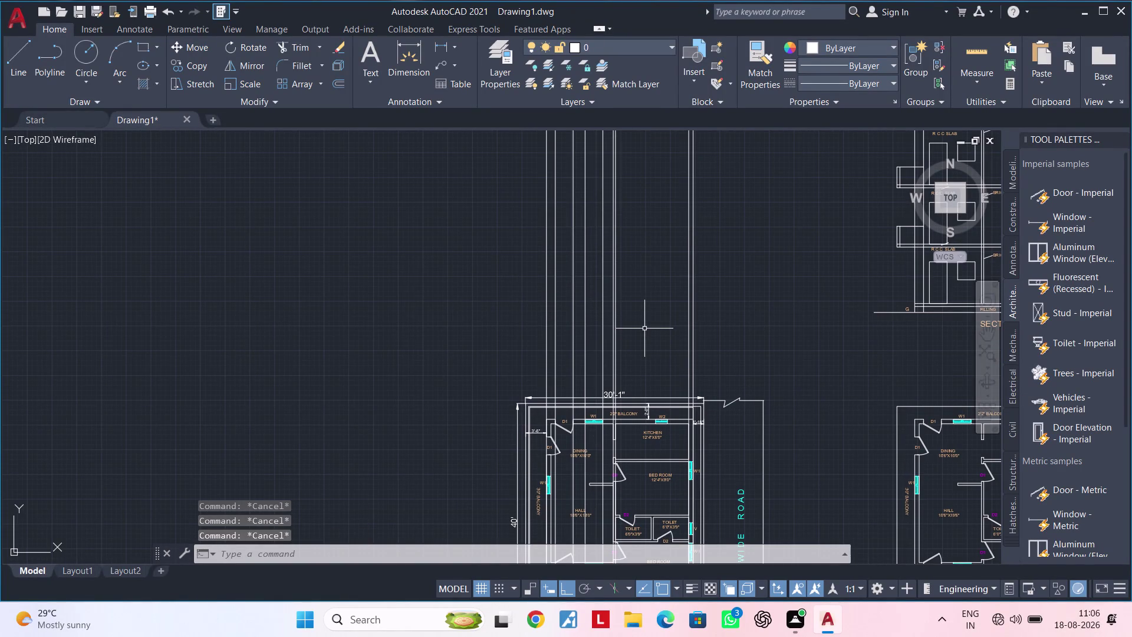
Start horizontal construction lines (XL, H) at ground level G and below the filling level.
text(XL)
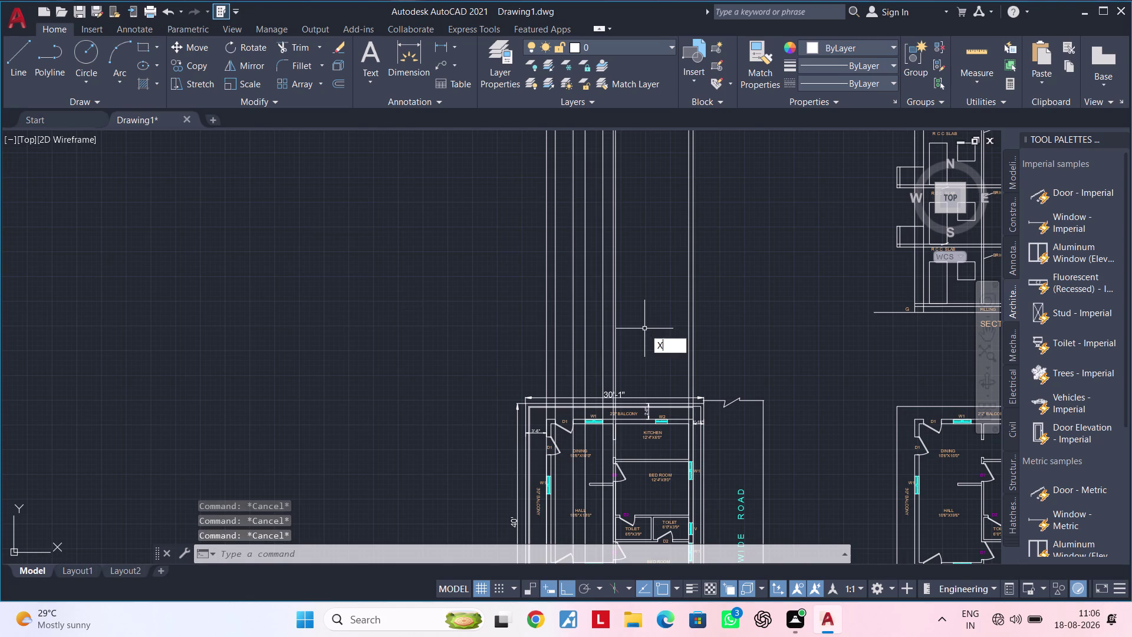
key(space)
text(H)
key(space)
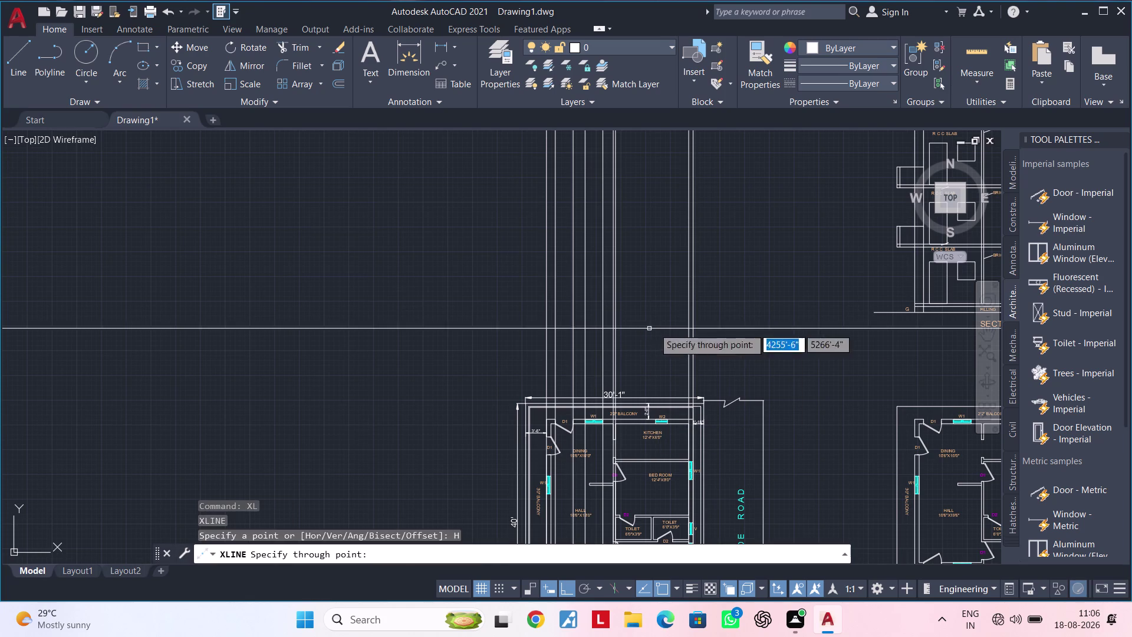
middle_drag(751, 328, 613, 353)
scroll(up, 3)
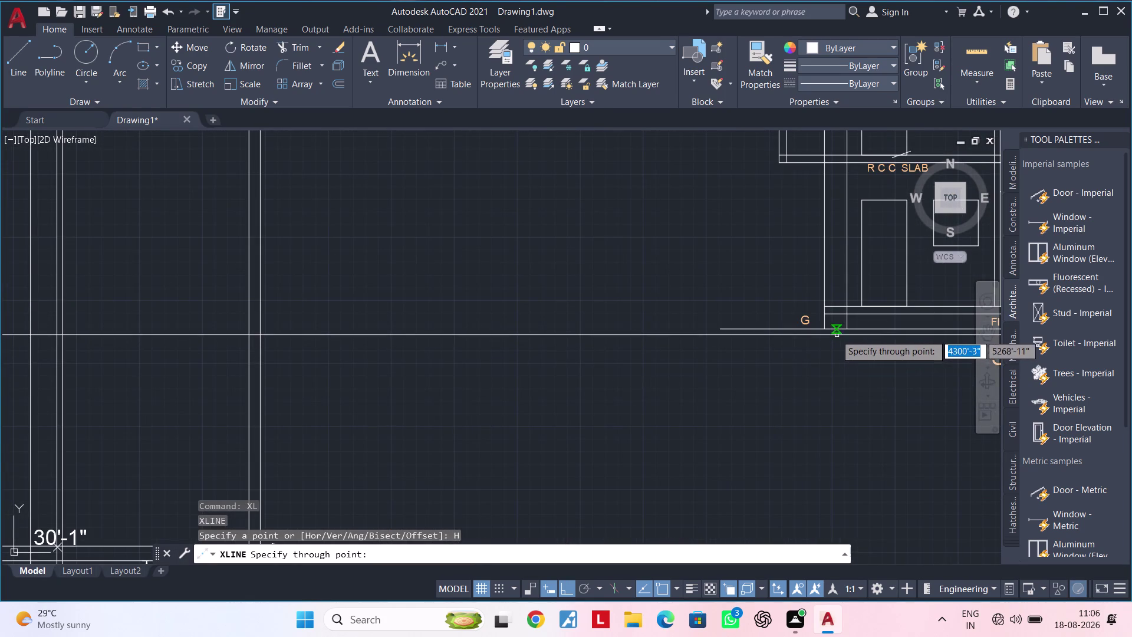
click(827, 331)
middle_drag(760, 357, 672, 379)
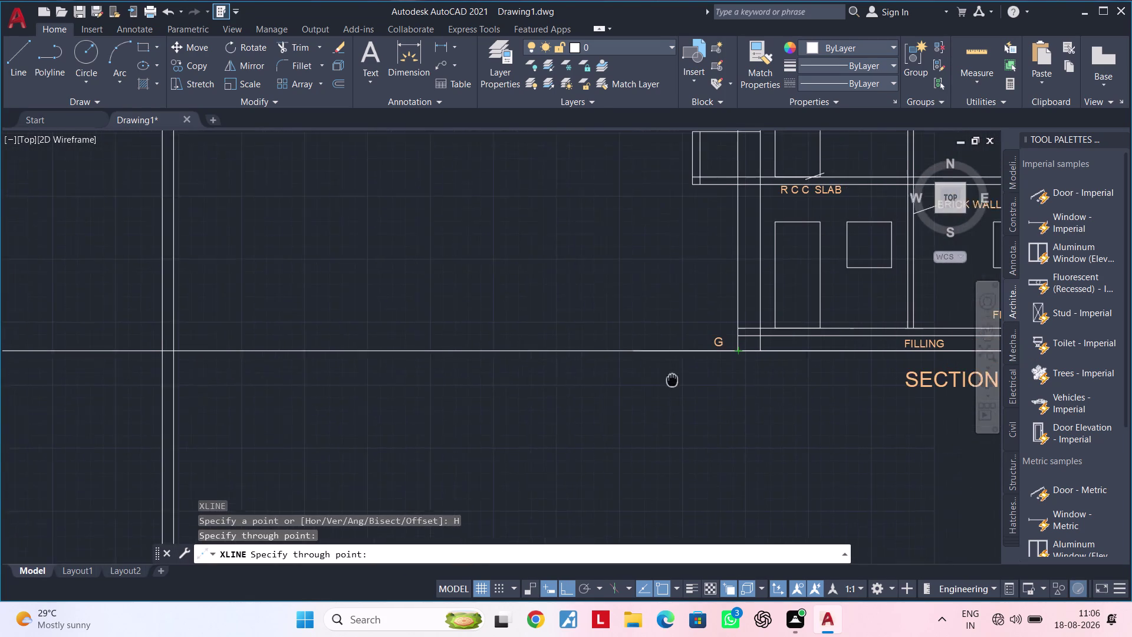
middle_drag(673, 378, 653, 386)
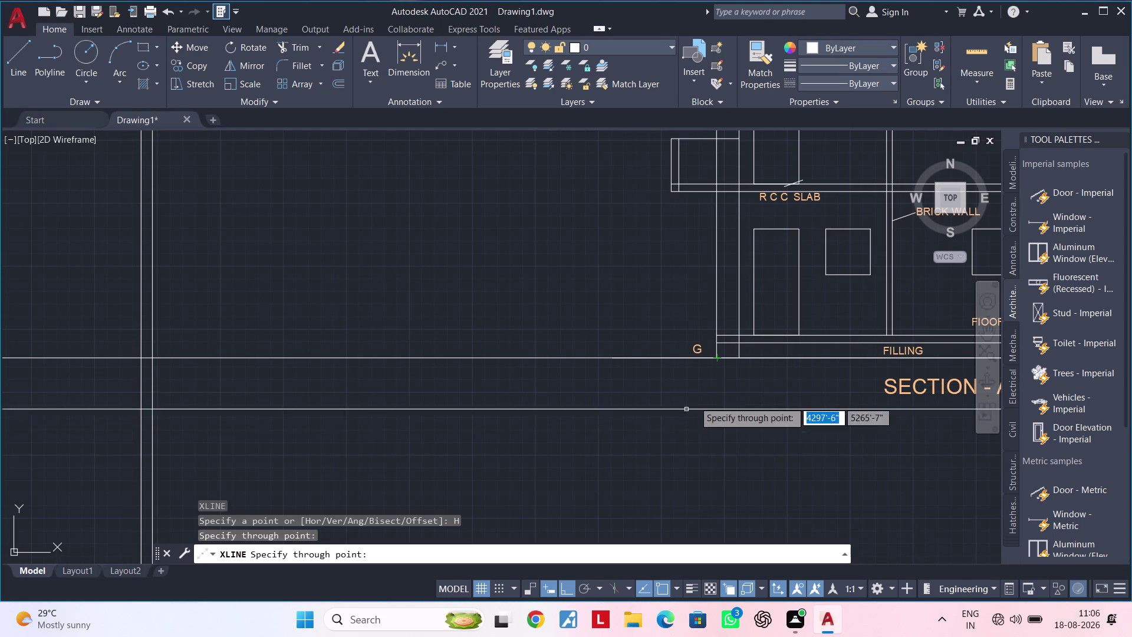
click(716, 338)
scroll(down, 3)
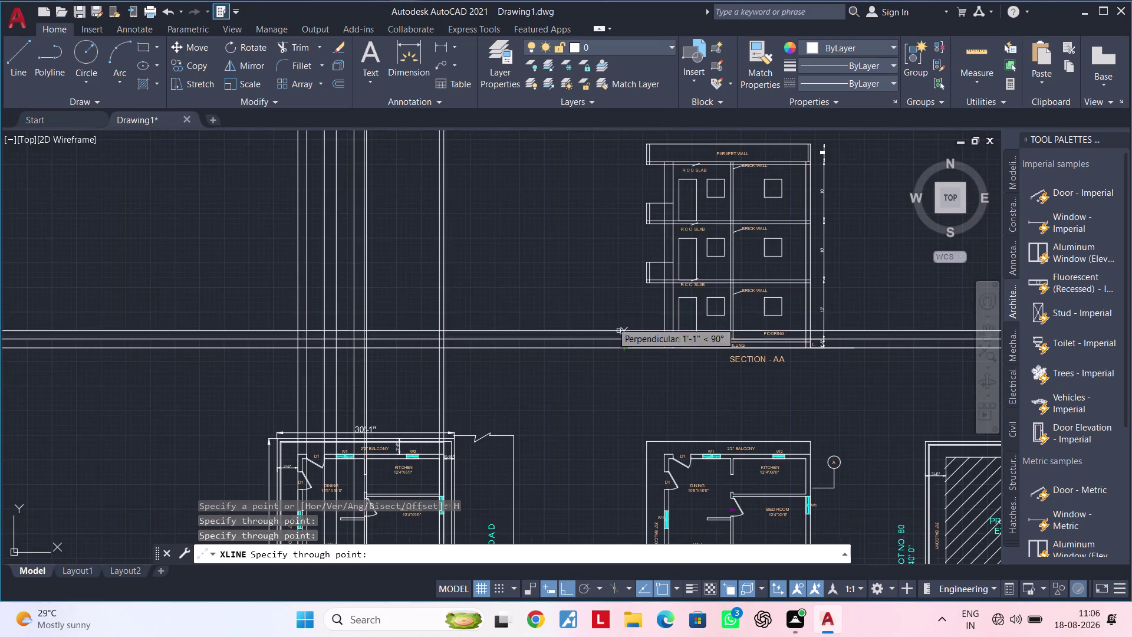
Add horizontal construction lines at the first and next RCC slab levels.
middle_drag(603, 305, 705, 305)
middle_drag(687, 316, 631, 343)
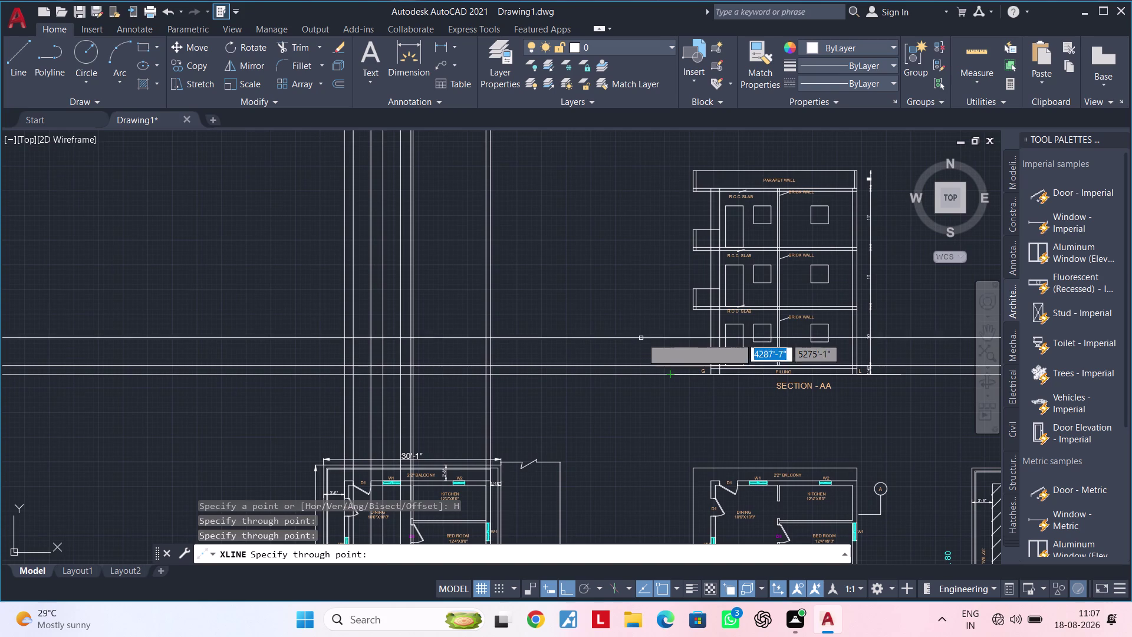
middle_drag(644, 331, 572, 338)
scroll(up, 3)
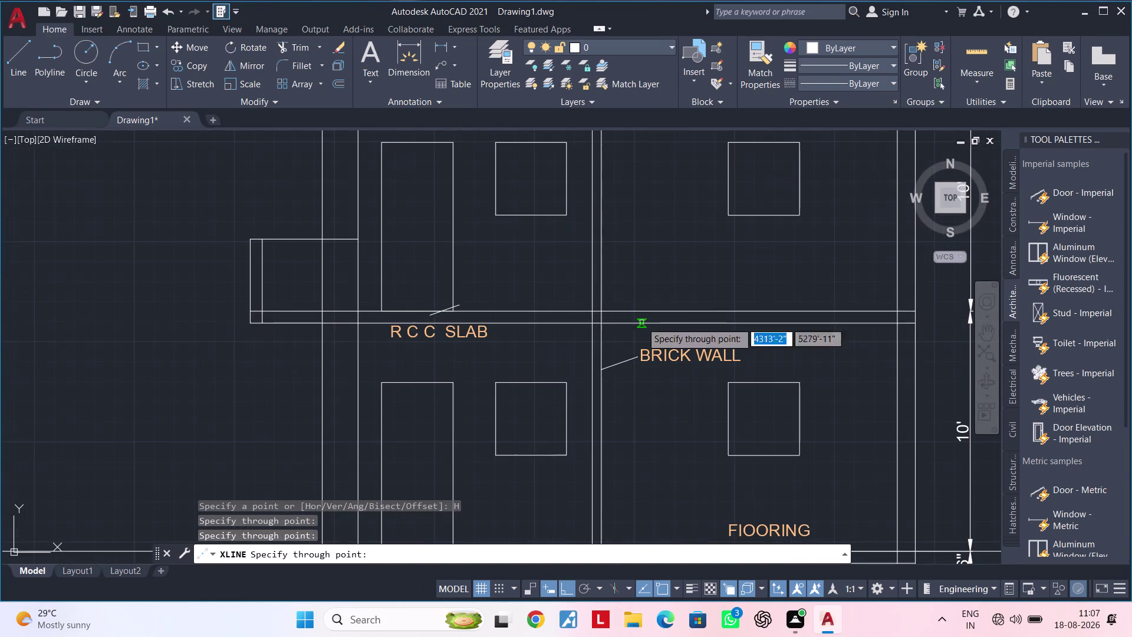
click(325, 311)
scroll(down, 3)
middle_drag(314, 300, 366, 455)
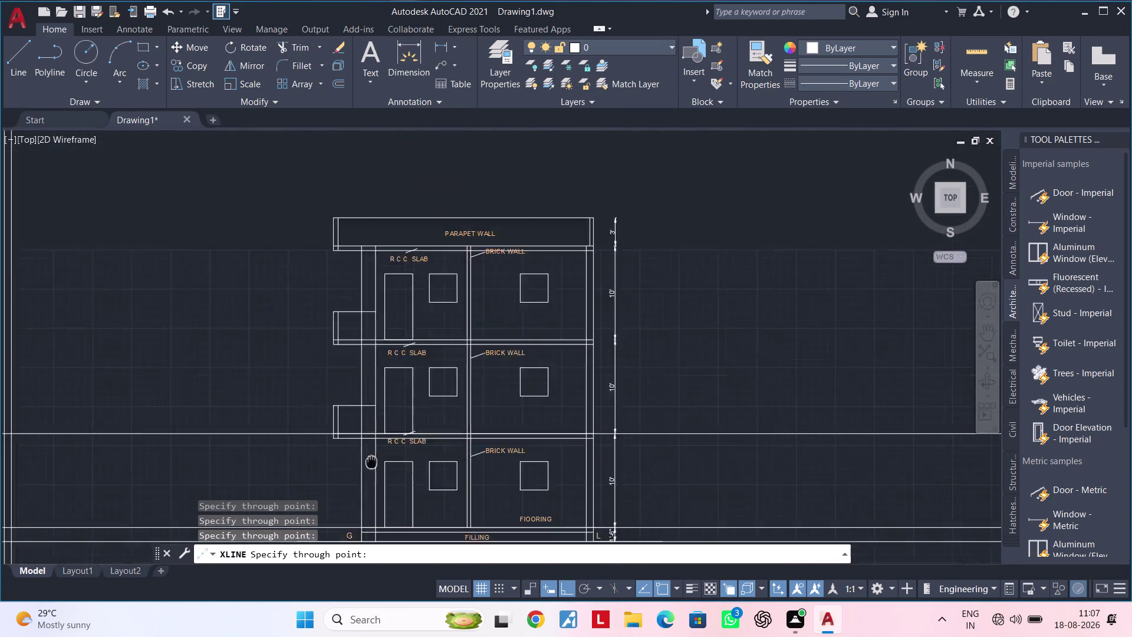
middle_drag(366, 456, 414, 493)
scroll(up, 3)
click(397, 390)
scroll(down, 3)
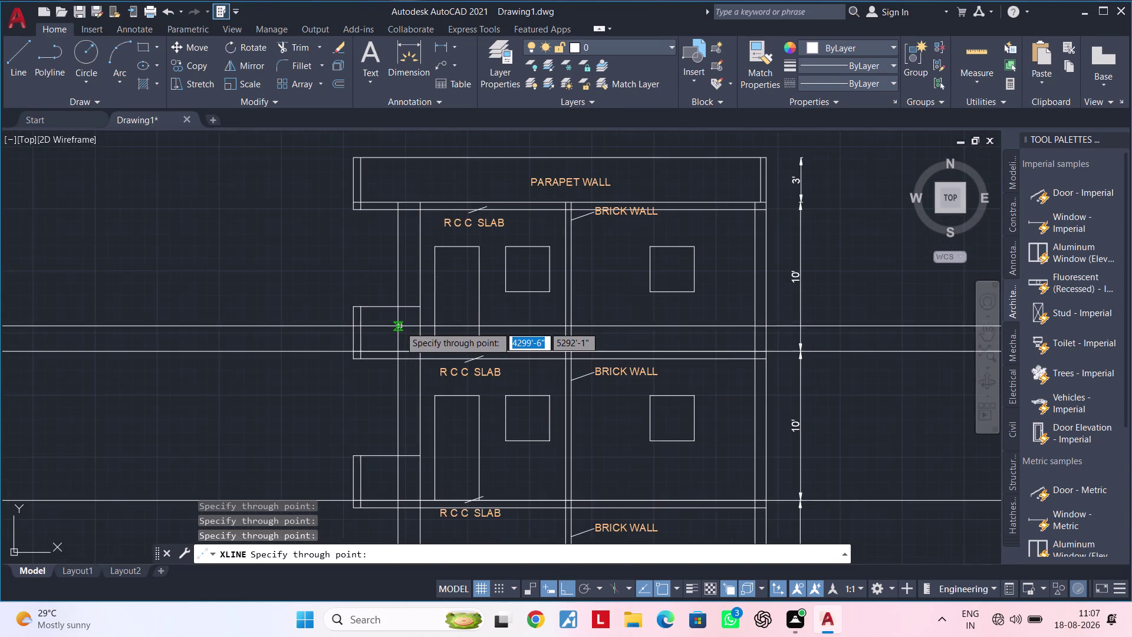
Add horizontal construction lines at the parapet wall base and parapet top.
middle_drag(400, 321, 464, 422)
scroll(up, 3)
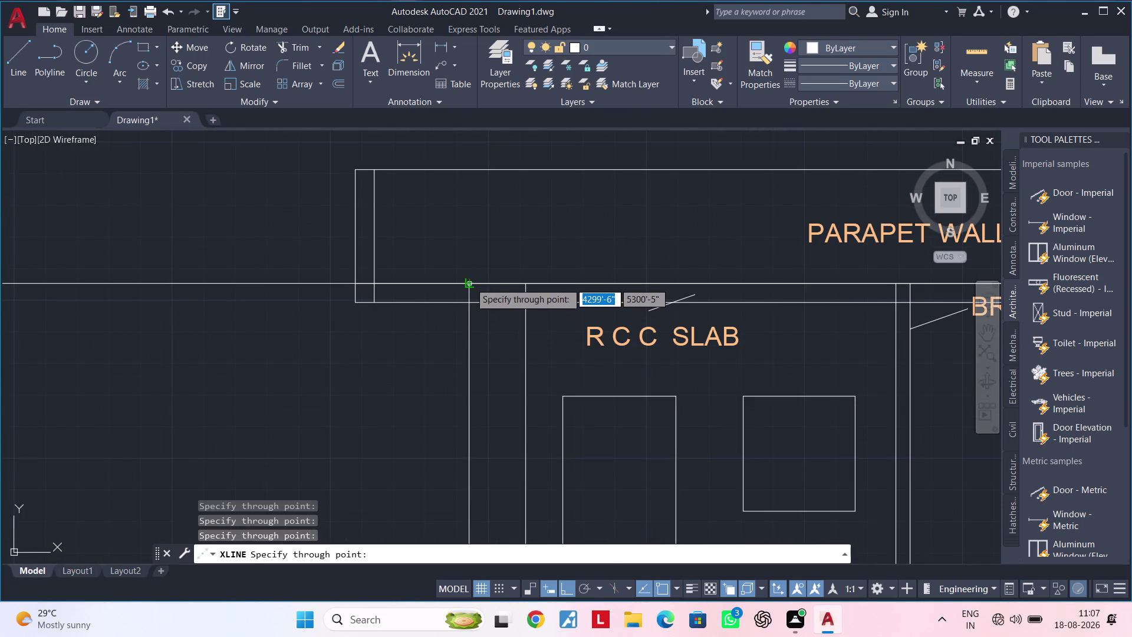
click(470, 283)
scroll(down, 3)
scroll(down, 3)
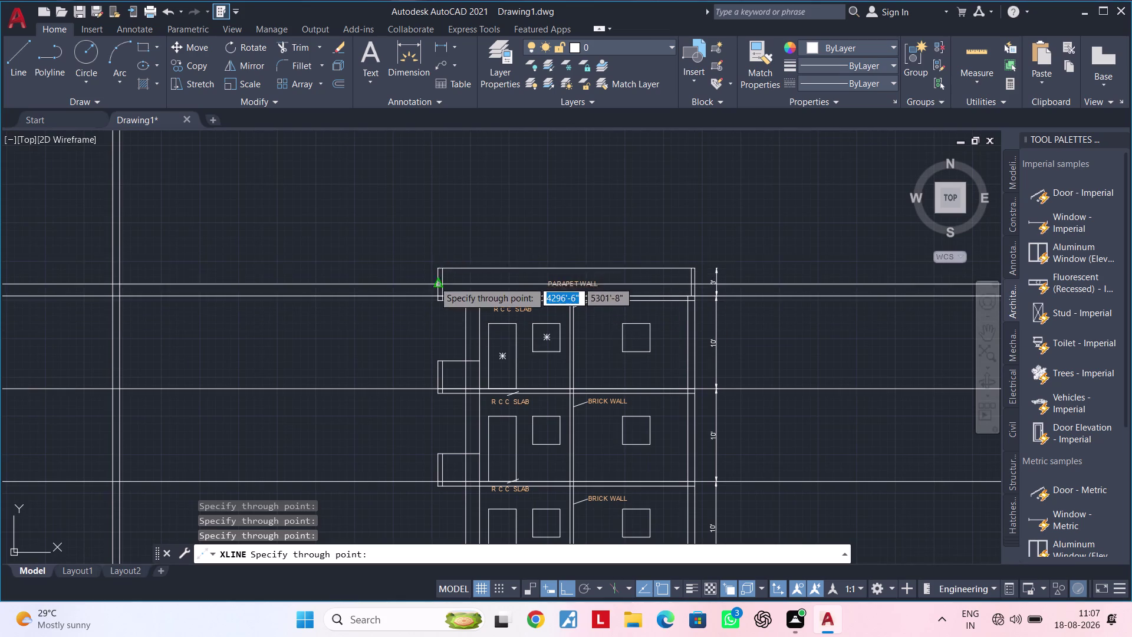
scroll(up, 3)
click(452, 245)
key(Escape)
scroll(down, 3)
middle_drag(371, 298, 371, 299)
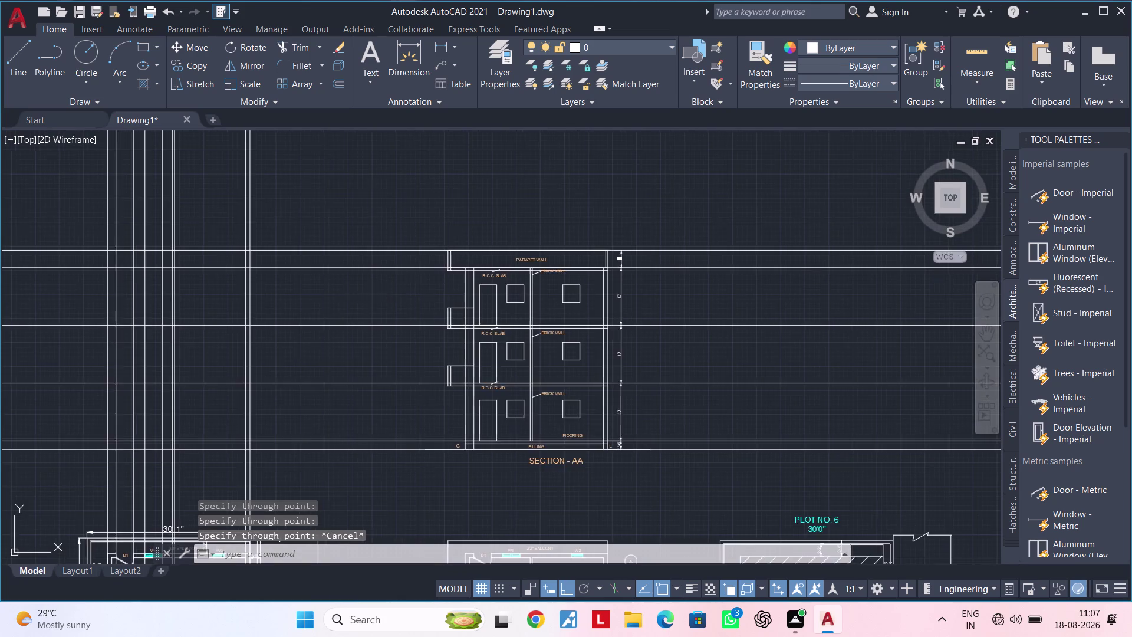
middle_drag(371, 298, 540, 297)
Begin trimming (TR) the construction lines with a fence across the vertical lines.
key(Escape)
key(Escape)
text(TR)
key(space)
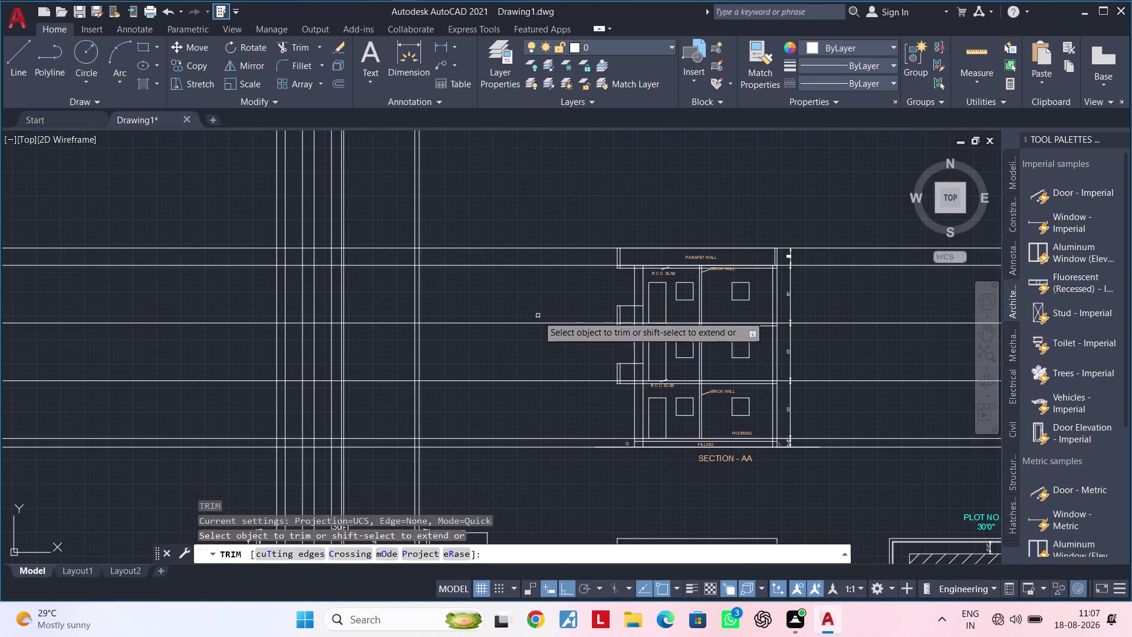
click(465, 197)
drag(465, 197, 453, 199)
drag(432, 199, 217, 197)
drag(210, 198, 457, 186)
click(456, 186)
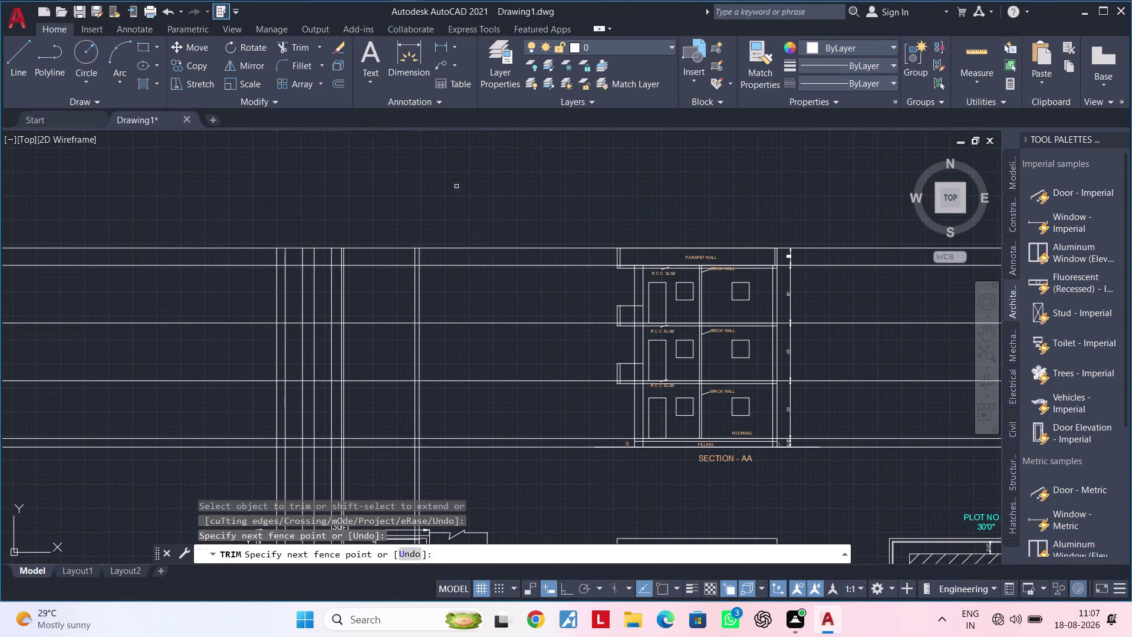